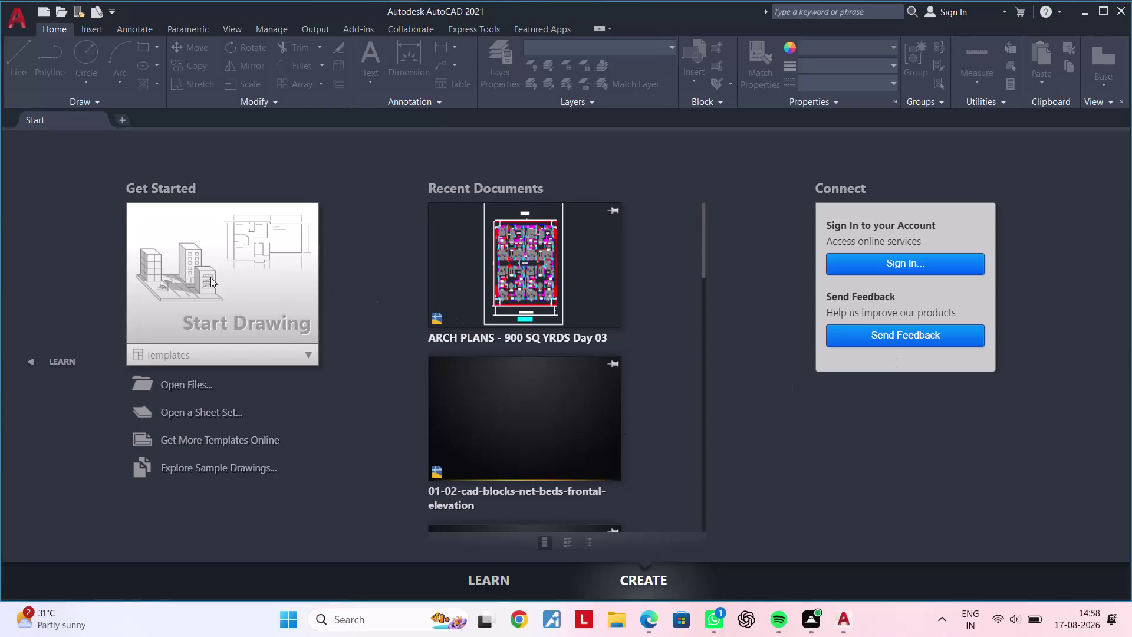
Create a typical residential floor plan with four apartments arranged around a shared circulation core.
Start a new blank drawing and close the Tool Palettes window.
click(223, 277)
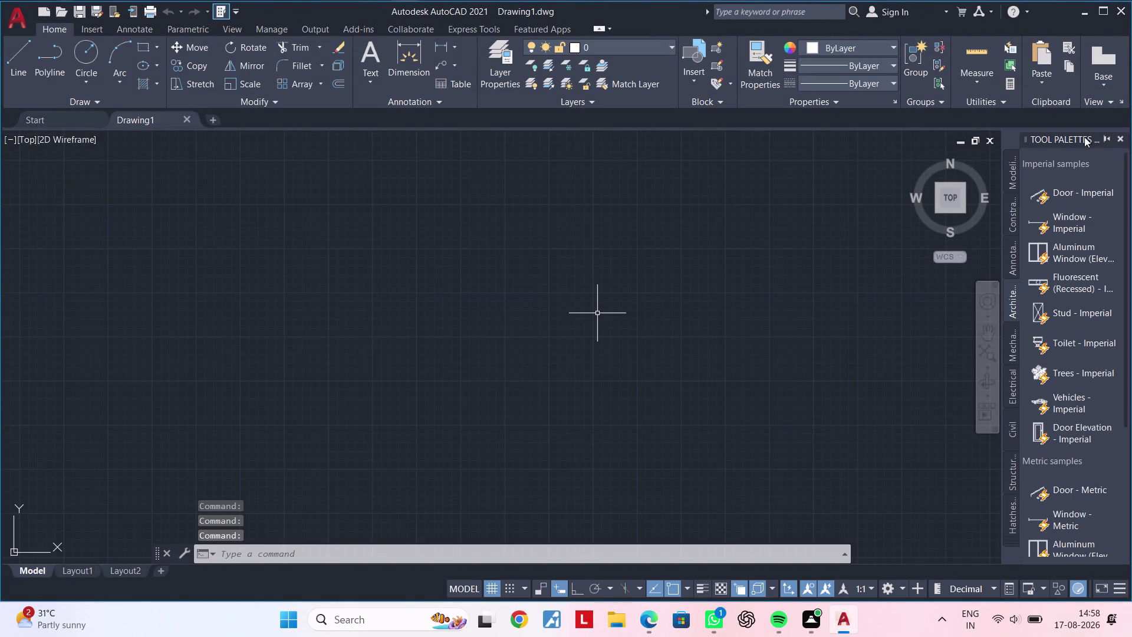
click(1120, 137)
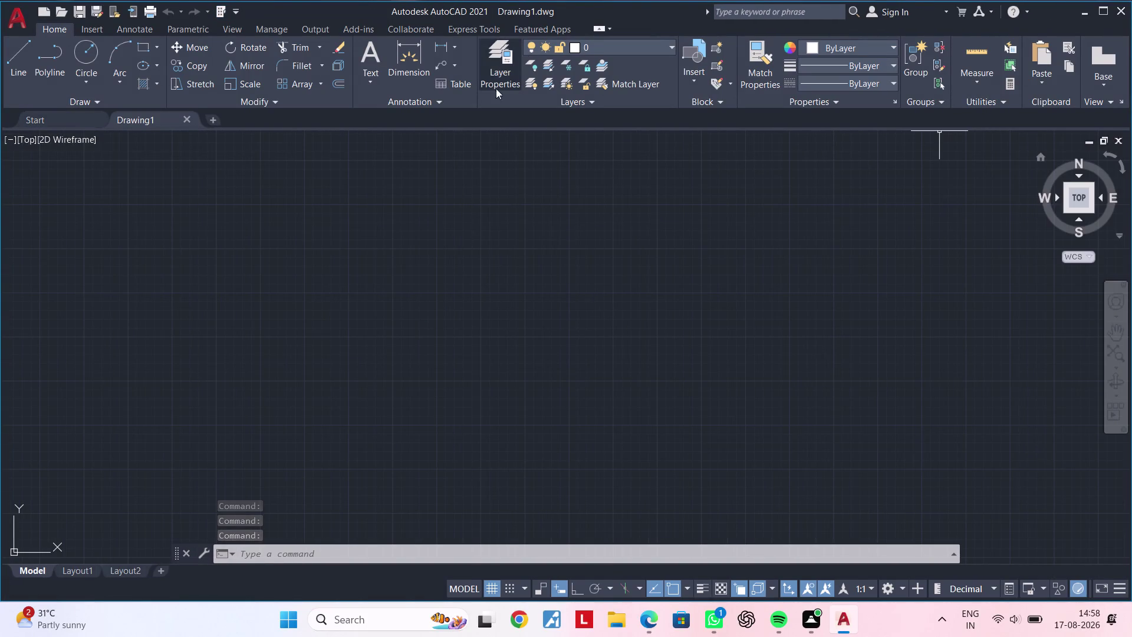
scroll(down, 3)
middle_drag(468, 223, 377, 432)
middle_drag(369, 332, 250, 397)
Clear any pending commands and launch the UN units command.
key(Escape)
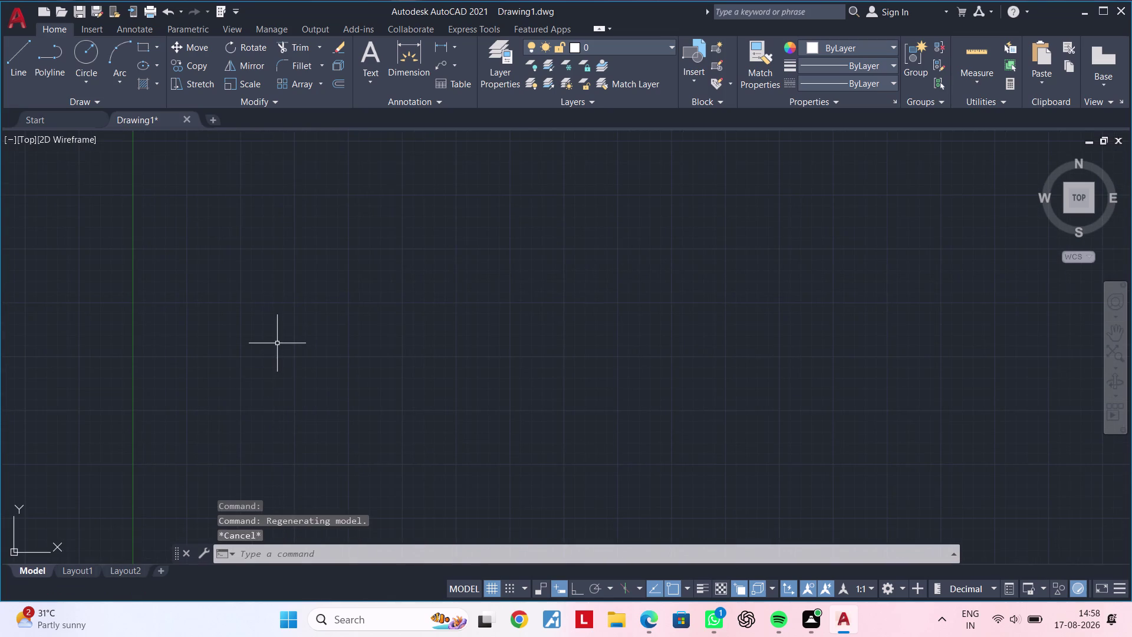
key(Escape)
key(Escape)
key(Escape)
text(UN)
key(space)
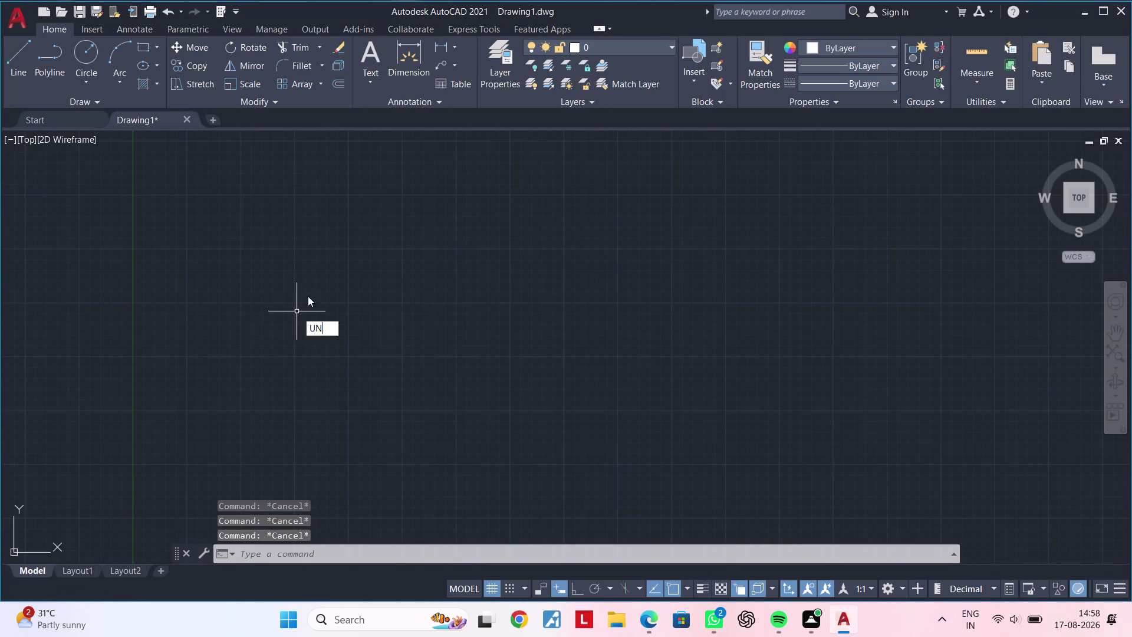
Set length type to Architectural with 0'-0 1/4" precision and confirm.
click(508, 209)
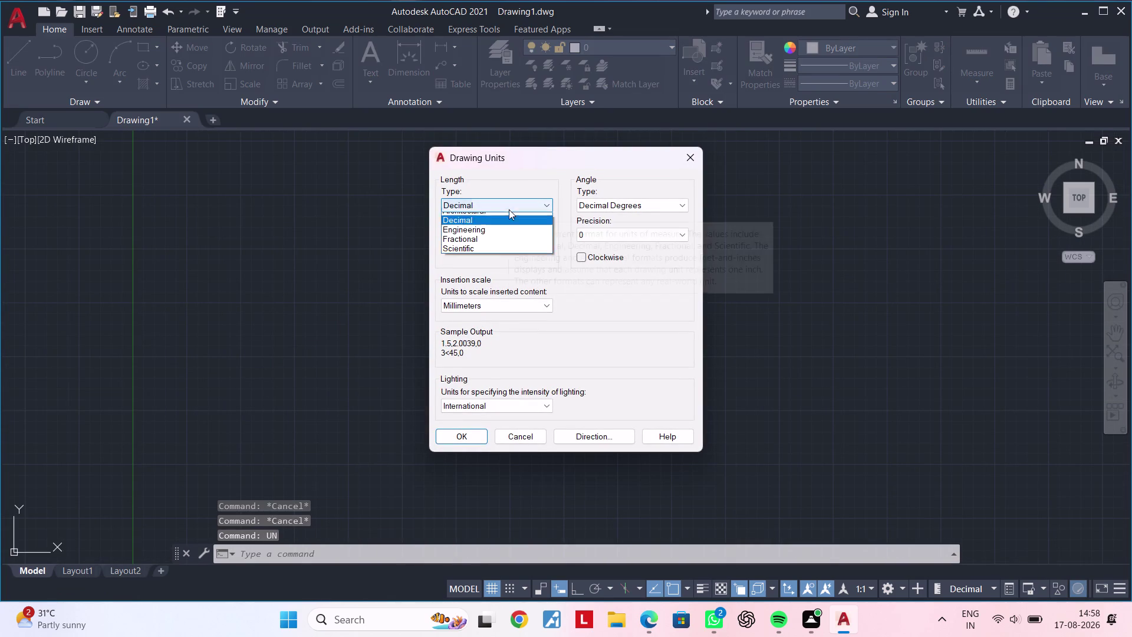
click(508, 221)
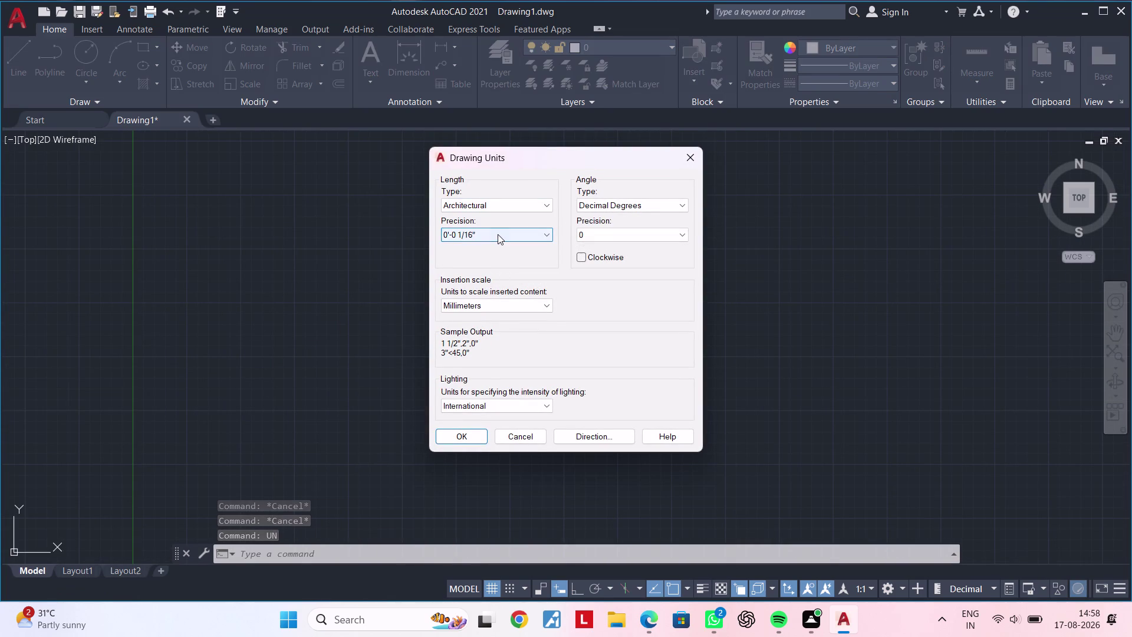
click(498, 235)
click(484, 266)
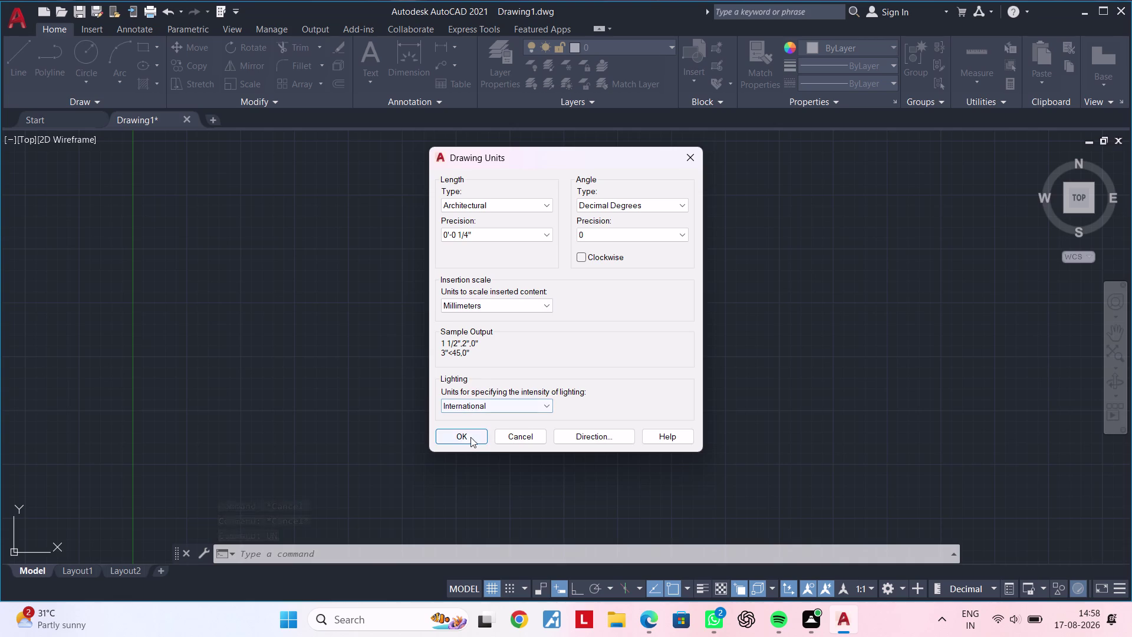
click(471, 437)
click(615, 348)
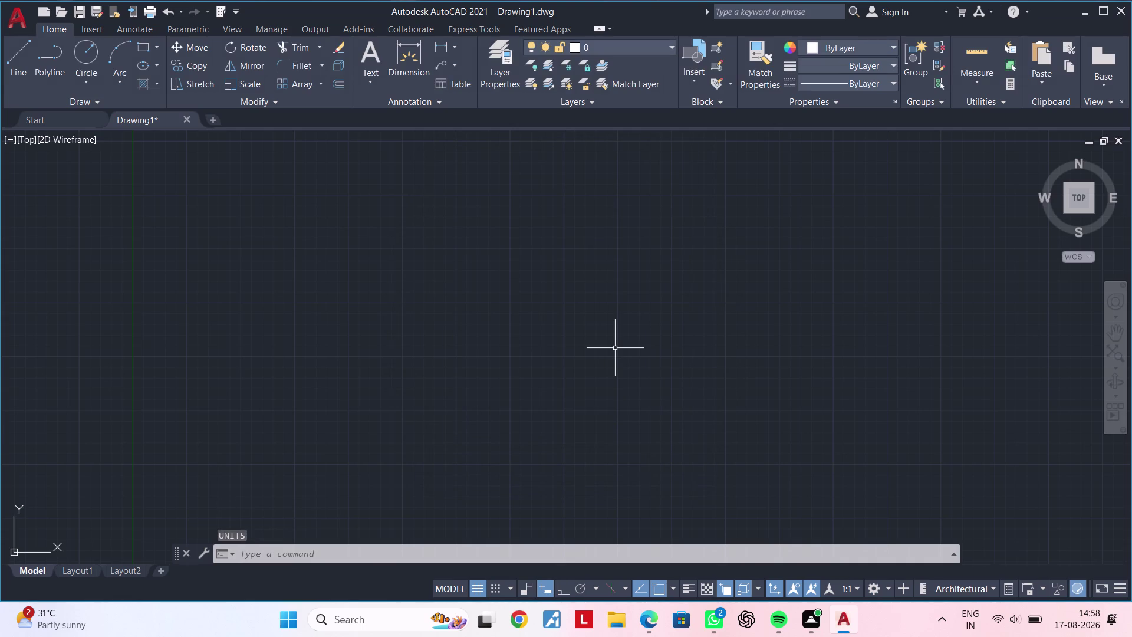
Modify ISO-25 primary units to Architectural with 1/4" precision.
text(D)
key(space)
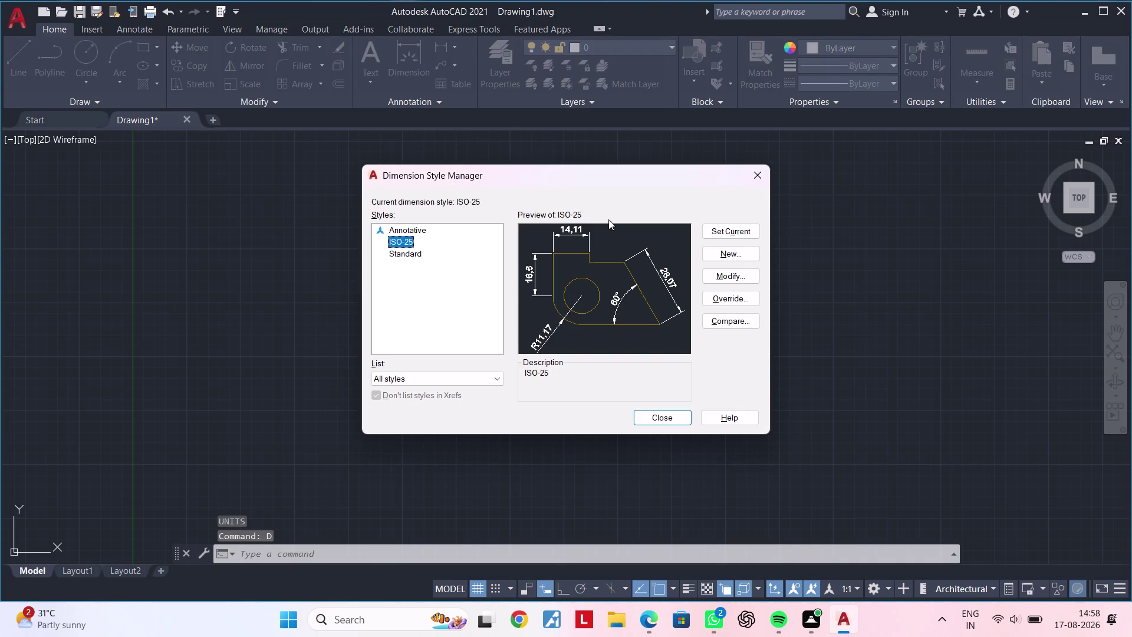
click(727, 273)
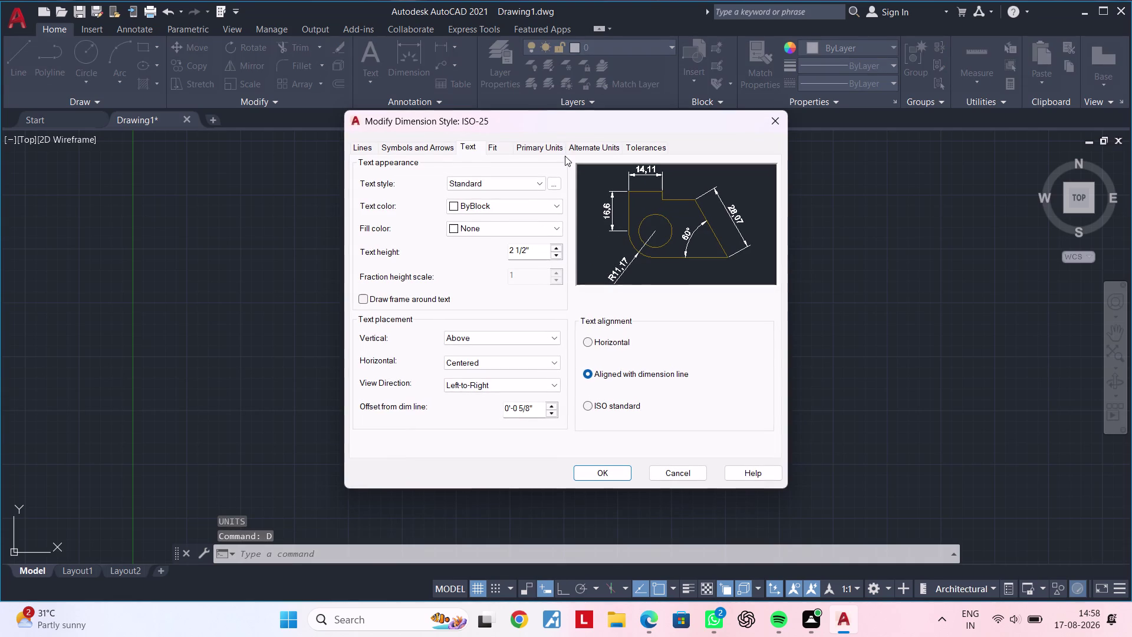
click(532, 142)
click(519, 179)
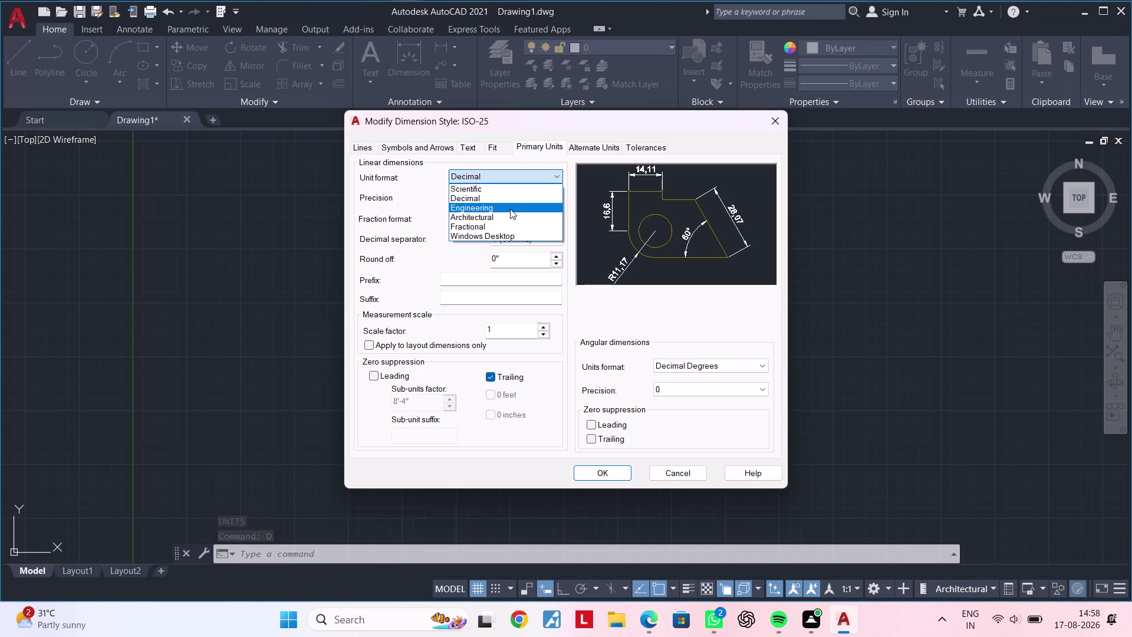
click(511, 213)
click(510, 192)
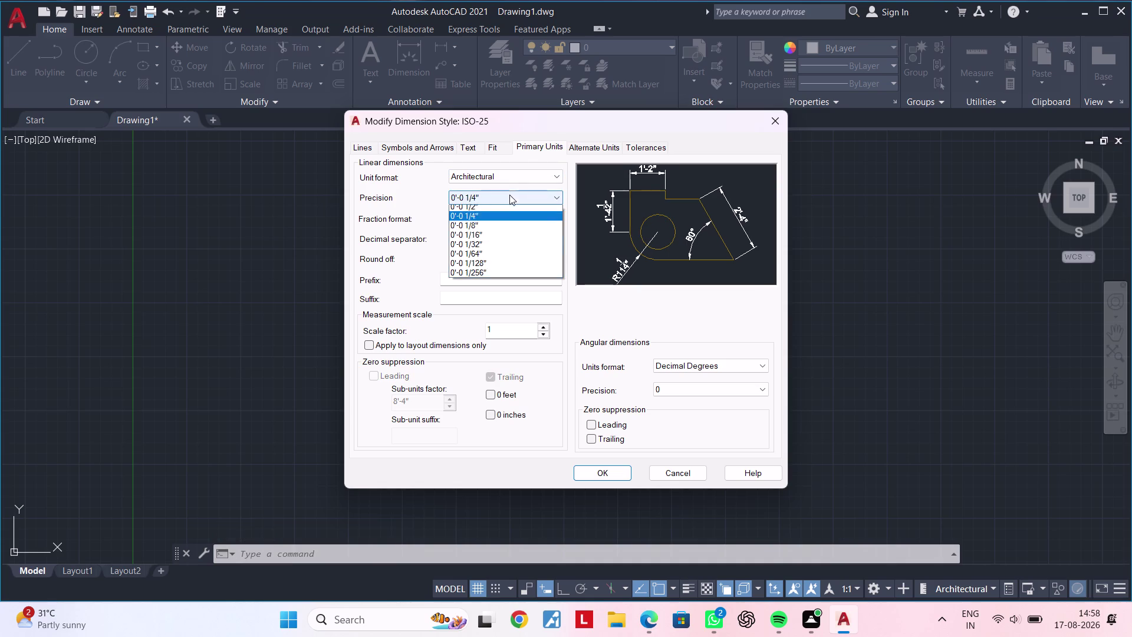
click(498, 233)
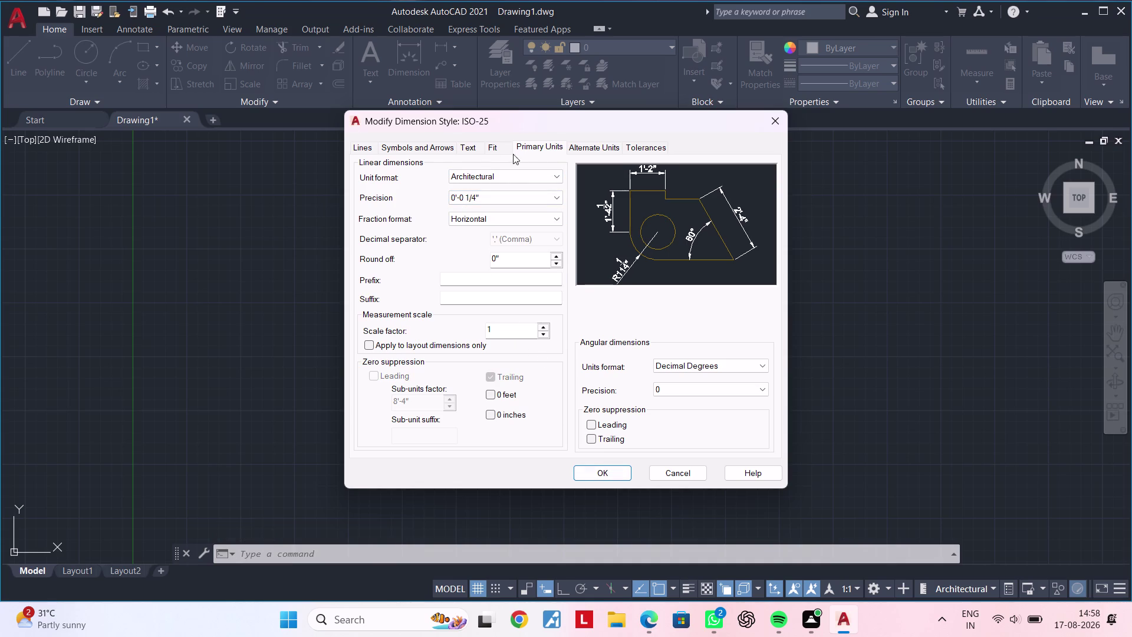
Set ISO-25 text height to 6", make the style current, and close the manager.
click(470, 147)
drag(535, 251, 487, 243)
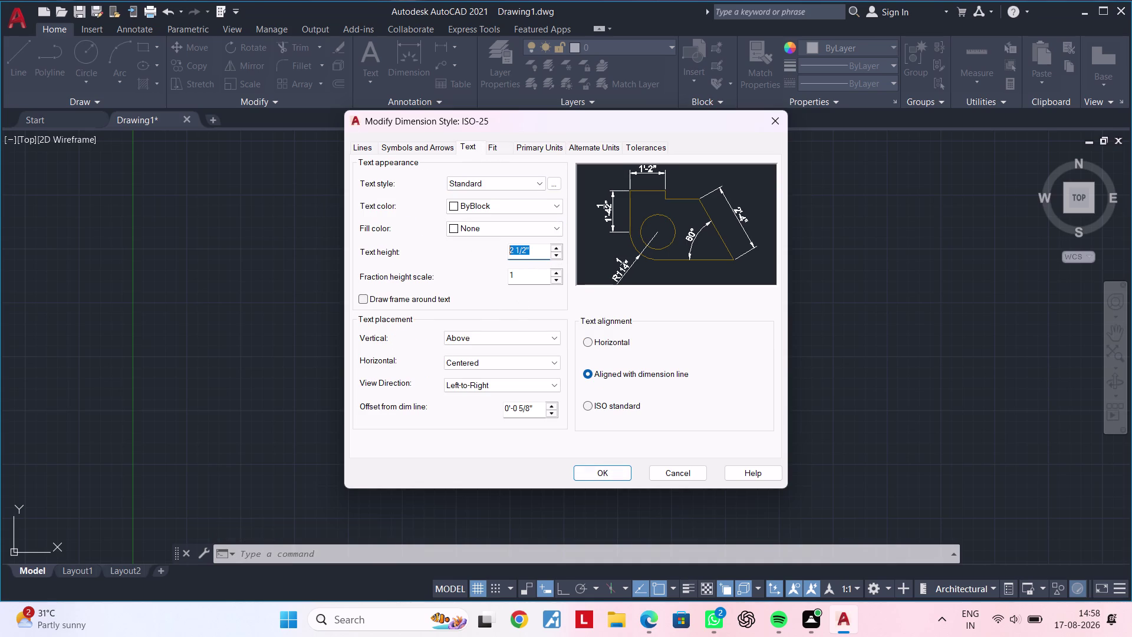
drag(486, 243, 383, 243)
key(BackSpace)
text(6")
key(Return)
click(620, 472)
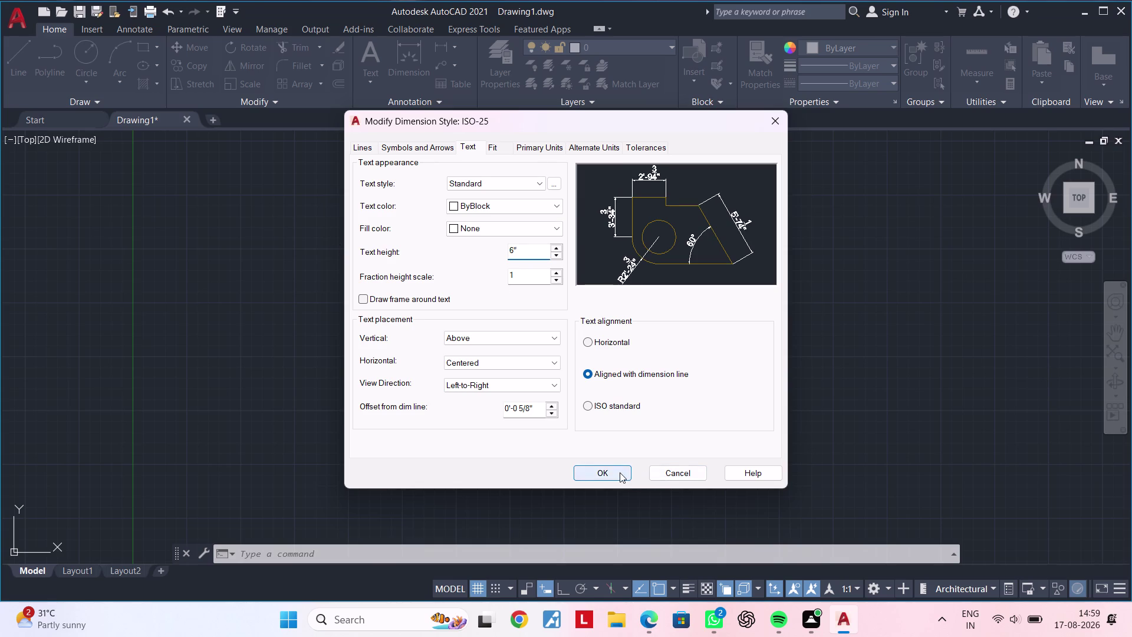
triple_click(728, 235)
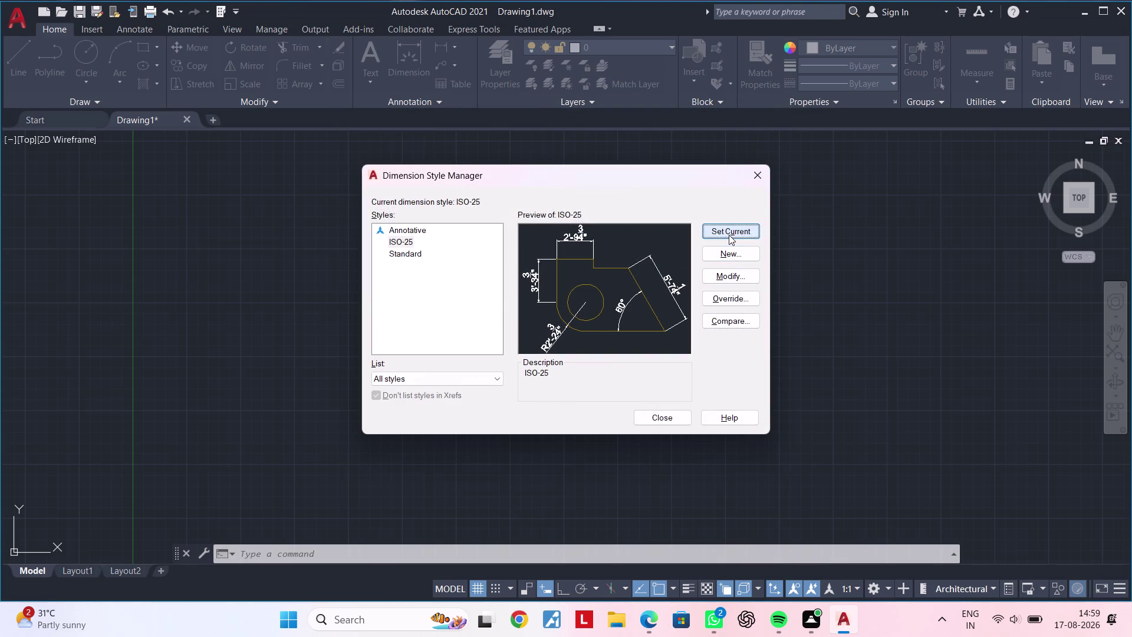
click(668, 421)
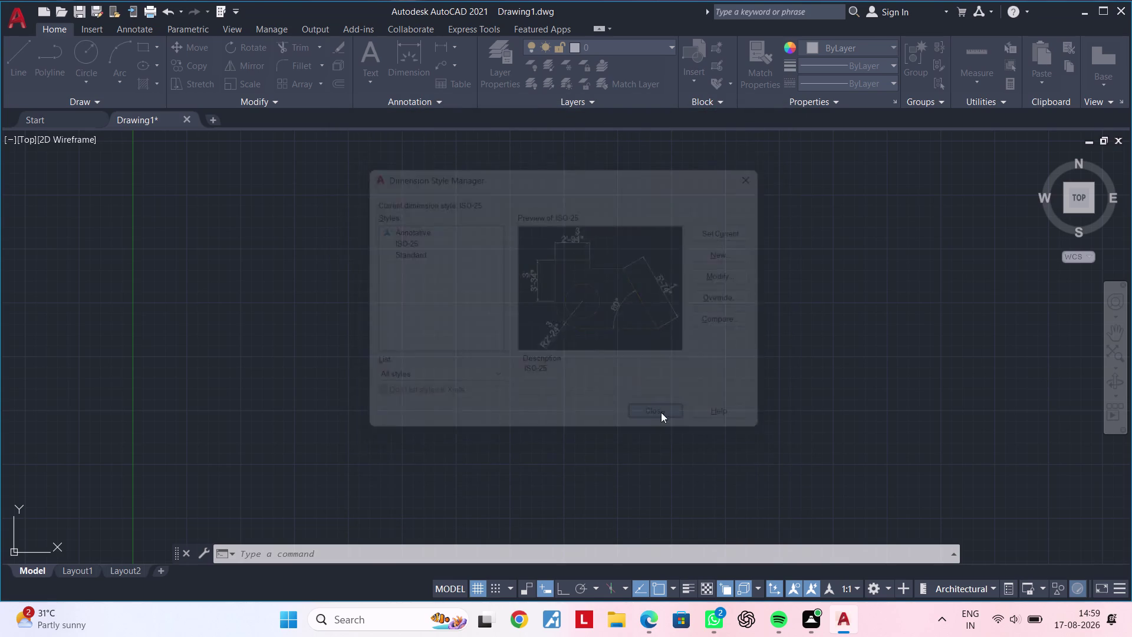
Start a rectangle with REC, pick its first corner, and choose Dimensions.
scroll(down, 3)
middle_drag(460, 311, 345, 425)
scroll(down, 3)
middle_drag(405, 316, 265, 398)
key(Escape)
key(Escape)
key(r)
key(e)
key(c)
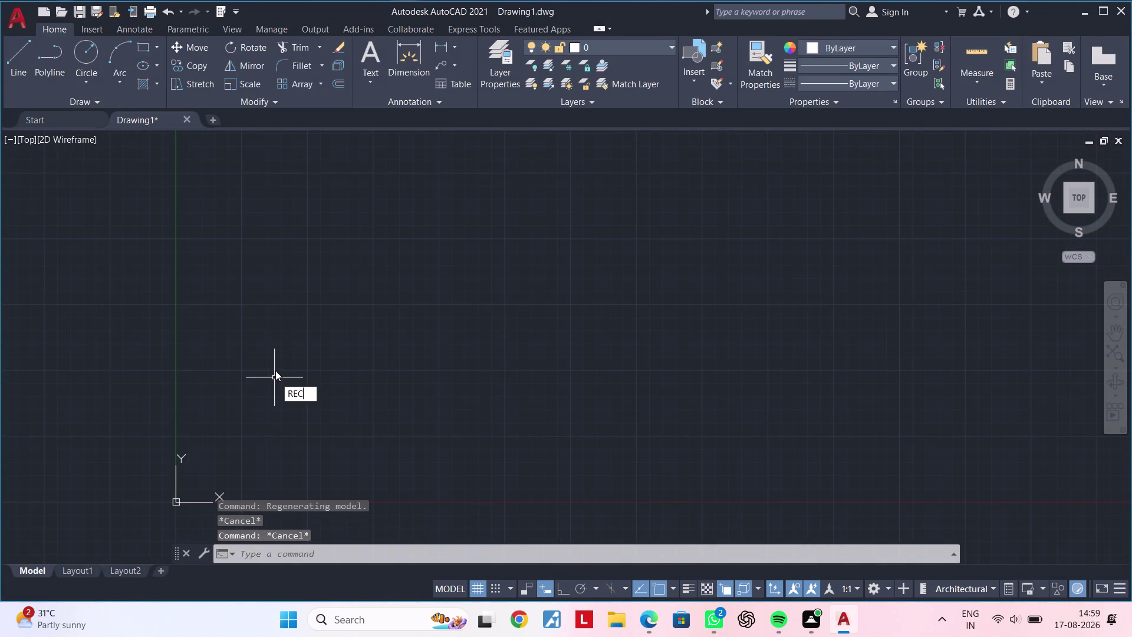
key(space)
click(386, 186)
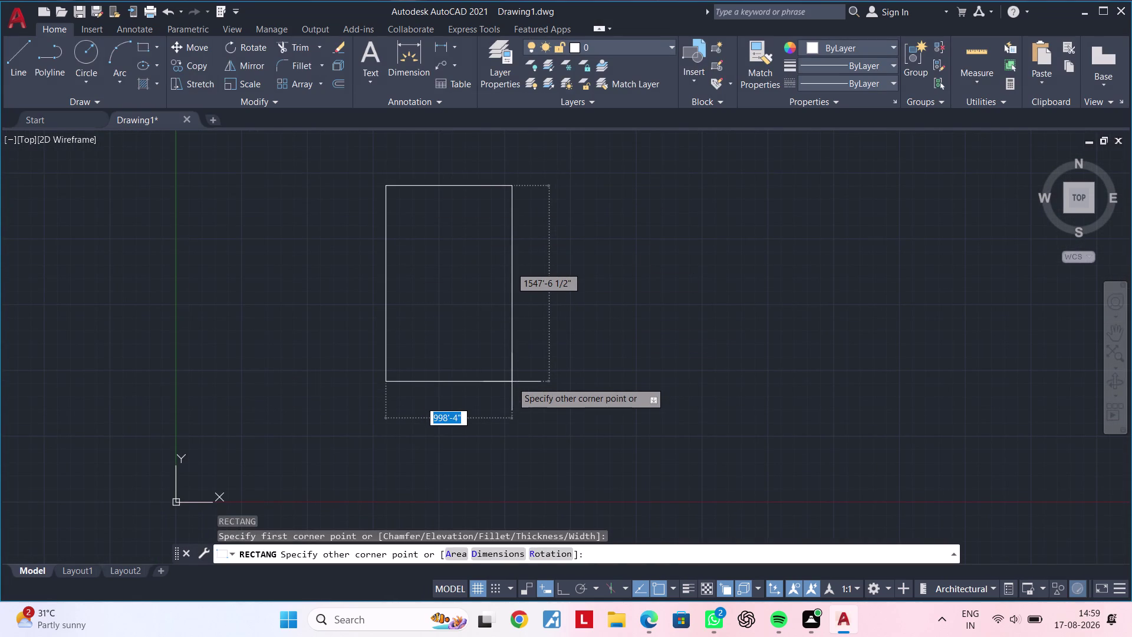
key(d)
key(space)
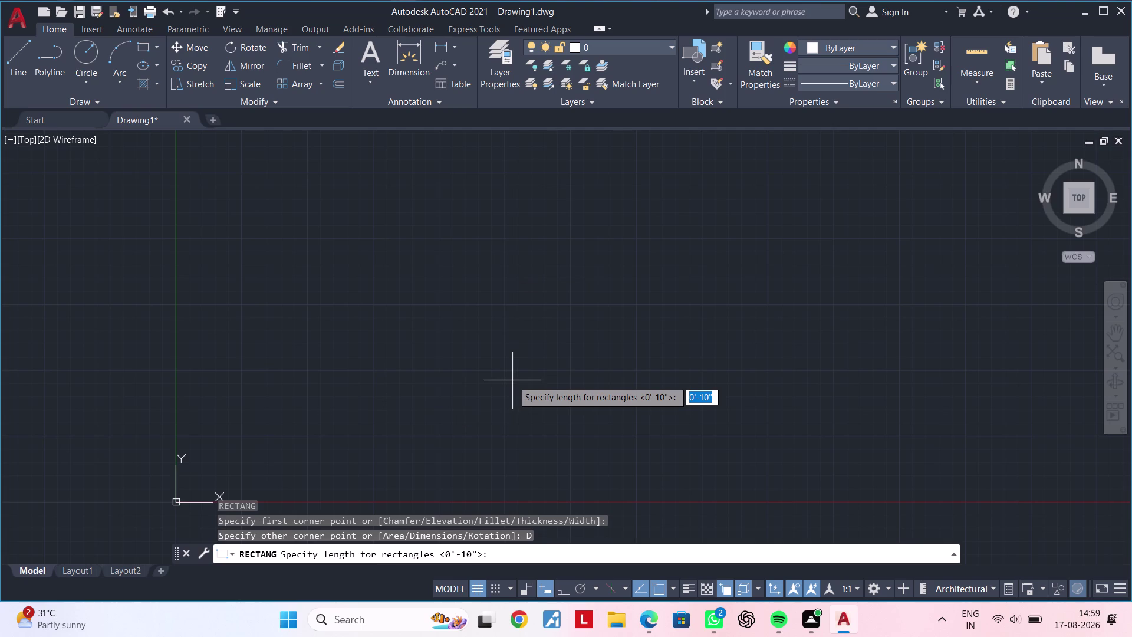
Enter length 98'-10 1/2" and width 88'-5", then place the opposite corner.
text(9+)
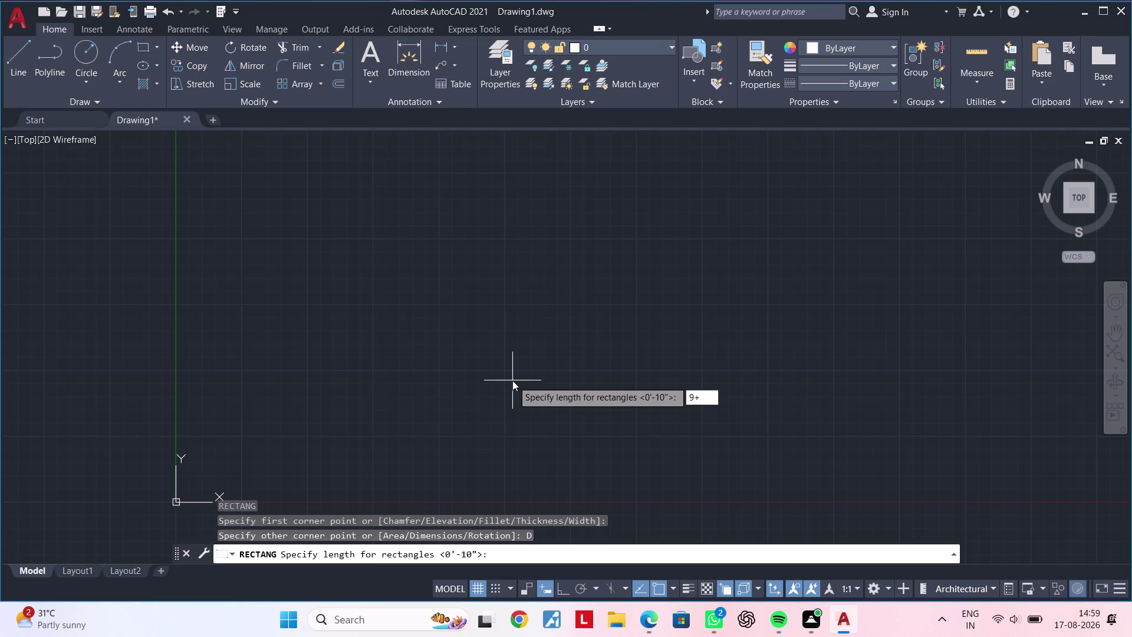
key(BackSpace)
text(8)
text(')
key(4)
key(BackSpace)
text(10)
text(.5)
key(shift+quotedbl)
key(Return)
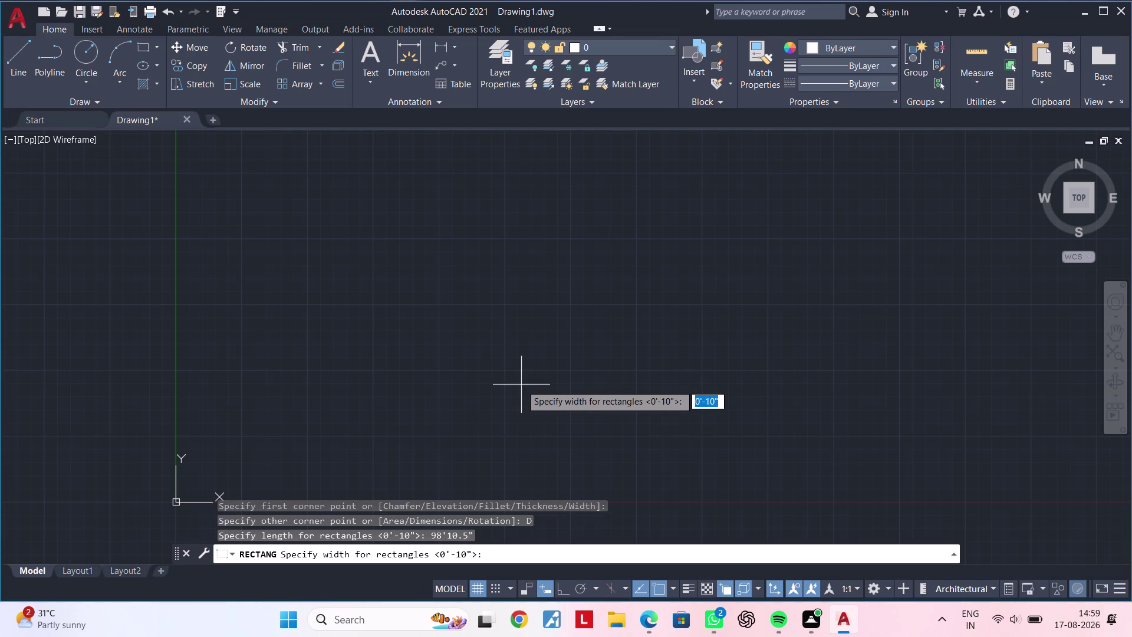
text(8)
text(8')
text(5)
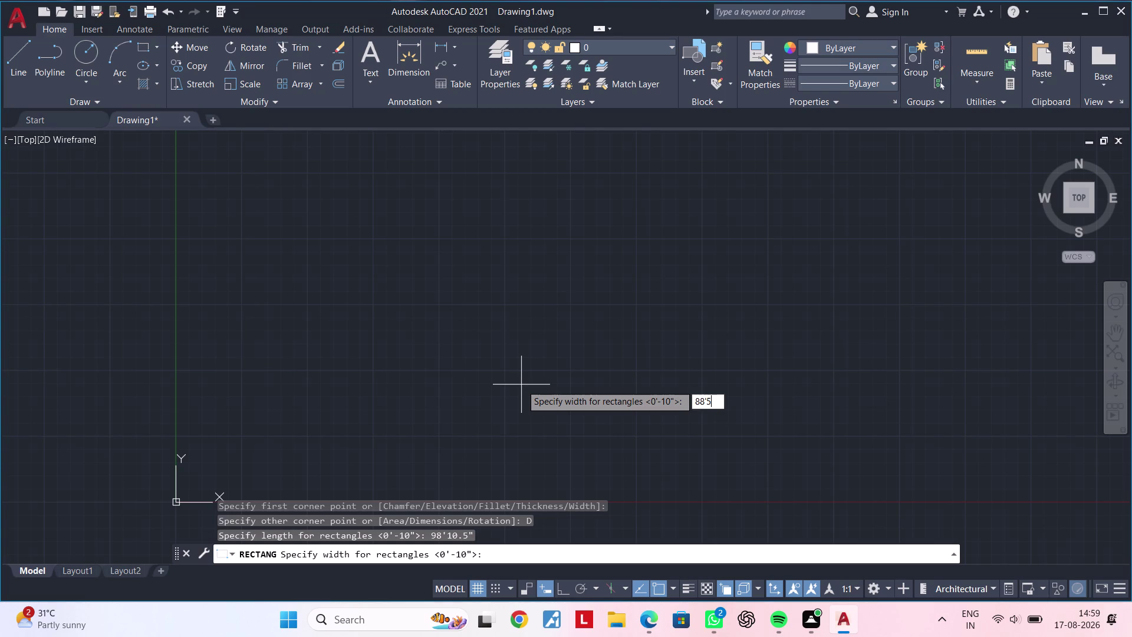
text(")
key(Return)
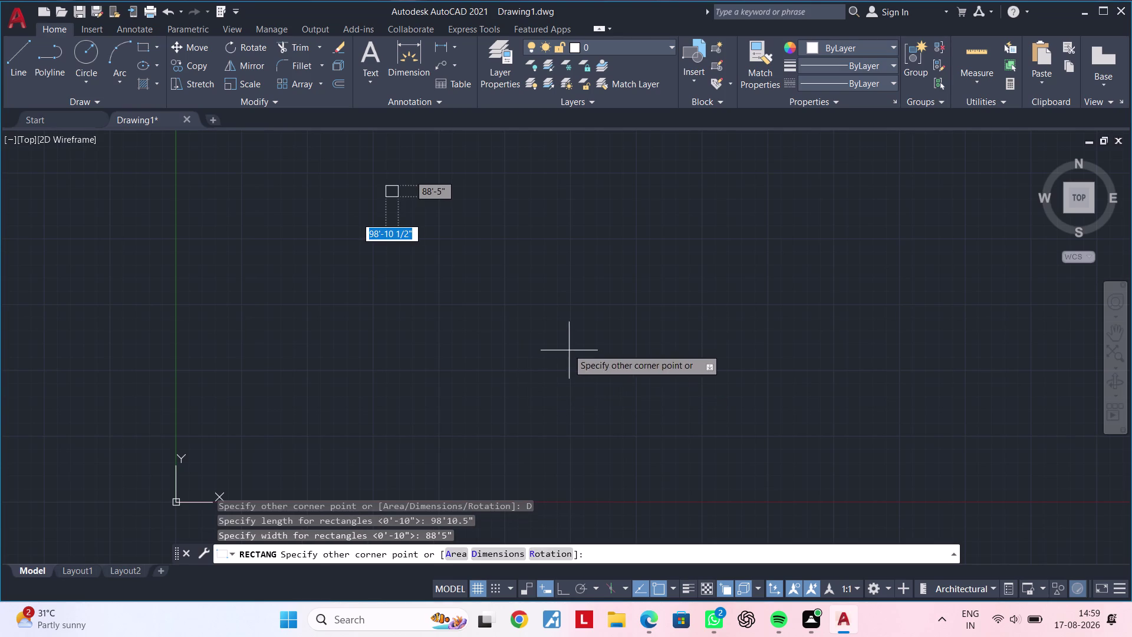
click(564, 347)
Zoom and pan to fit the new rectangle on screen, clearing leftover commands.
scroll(up, 3)
middle_drag(402, 201, 444, 420)
scroll(up, 3)
middle_drag(406, 299, 419, 456)
scroll(up, 3)
scroll(up, 3)
scroll(up, 3)
scroll(down, 3)
middle_drag(397, 326, 425, 445)
scroll(up, 3)
scroll(up, 3)
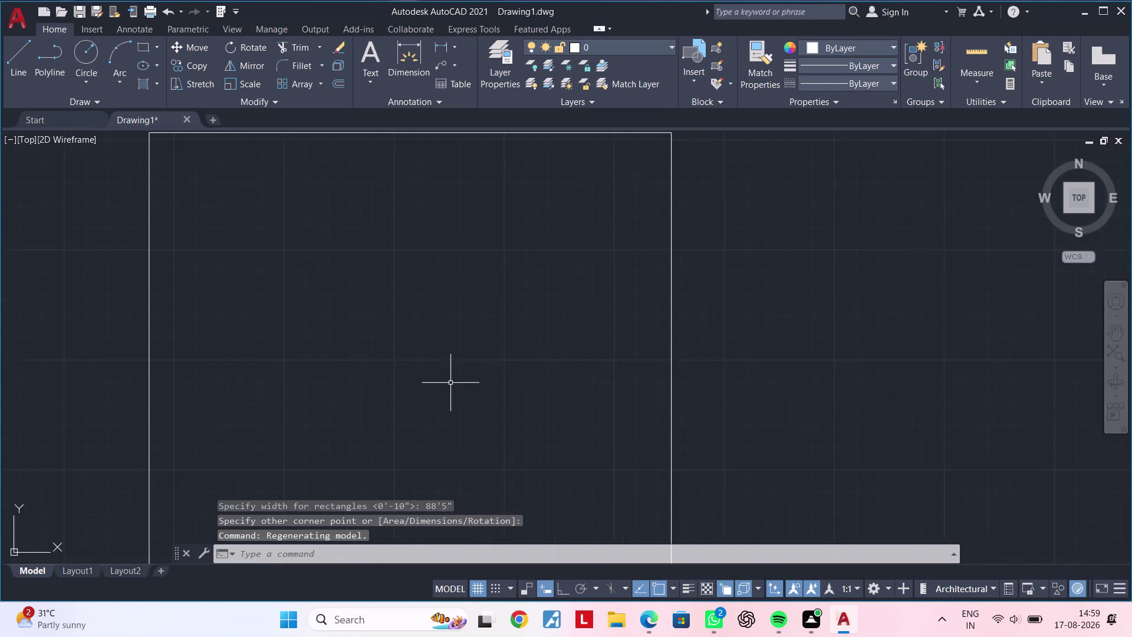
middle_drag(436, 375, 507, 360)
scroll(down, 3)
middle_drag(489, 308, 503, 382)
scroll(up, 3)
middle_drag(461, 314, 419, 242)
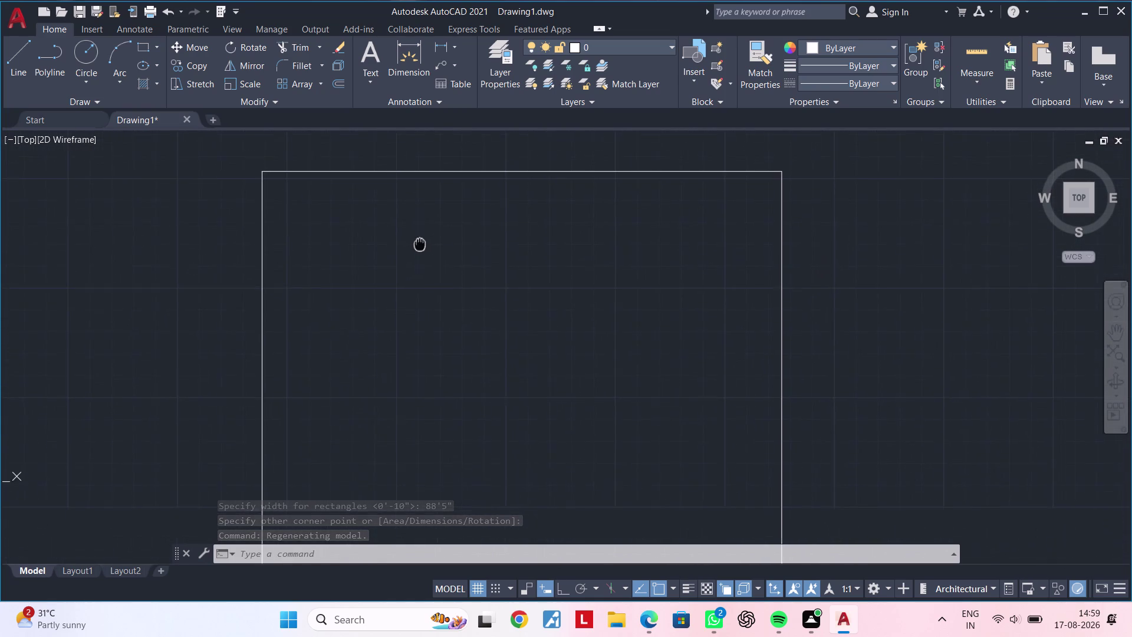
scroll(down, 3)
middle_drag(423, 271, 374, 283)
key(Escape)
key(Escape)
key(Escape)
key(Escape)
key(Escape)
key(Escape)
key(Escape)
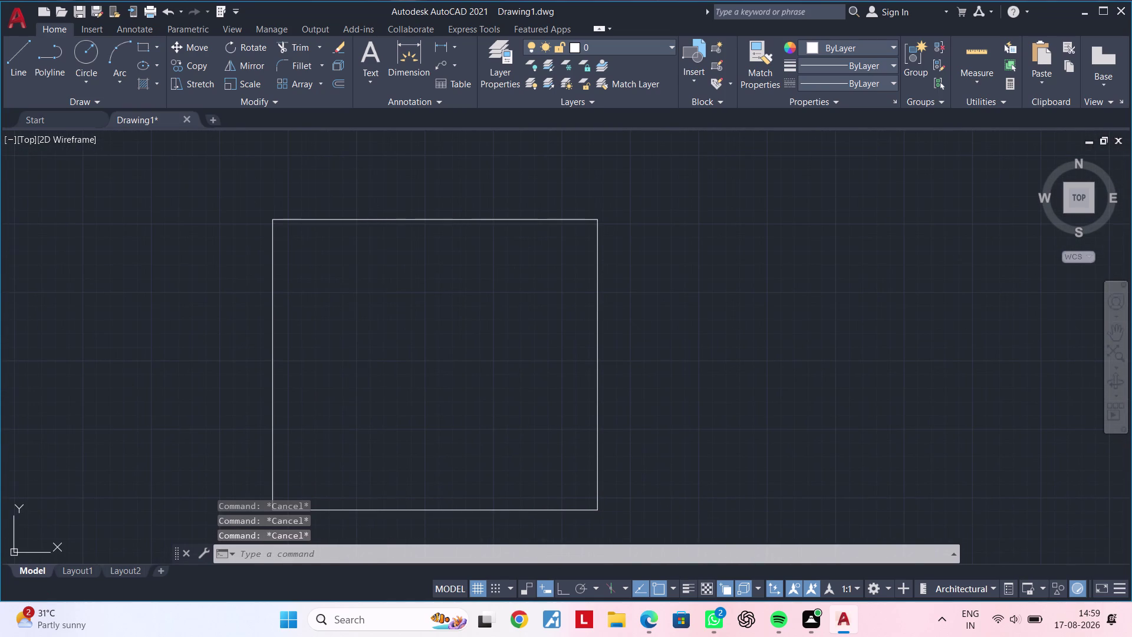
key(Escape)
key(Escape)
key(Escape)
key(Escape)
key(Escape)
key(Escape)
key(Escape)
key(Escape)
key(Escape)
key(Escape)
key(Escape)
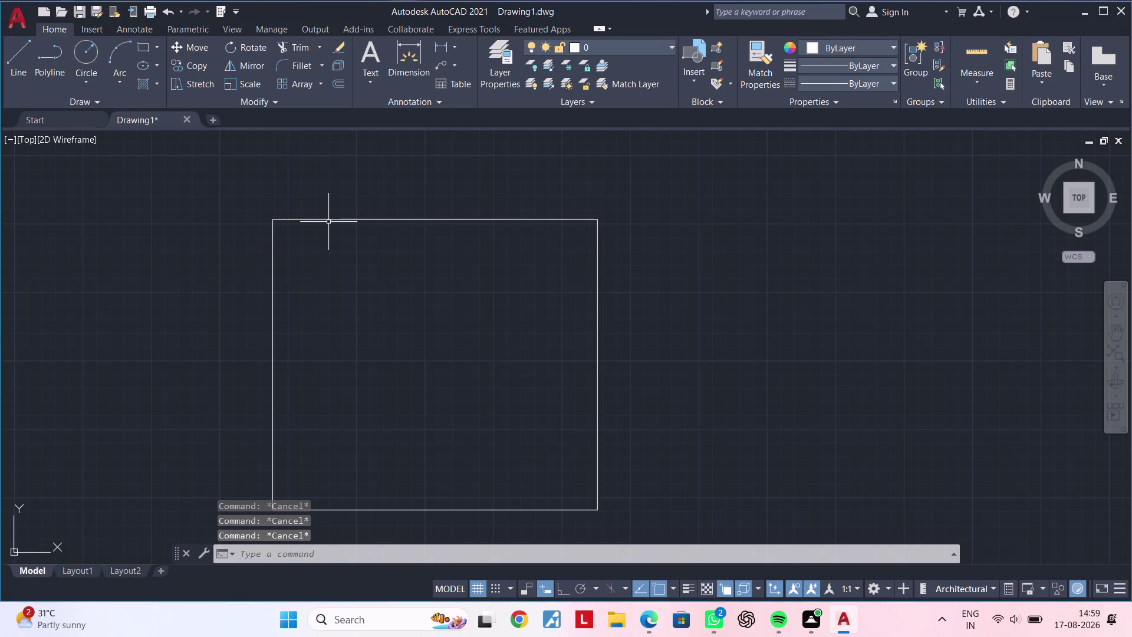
Explode the boundary rectangle into separate lines.
click(326, 220)
text(X)
key(space)
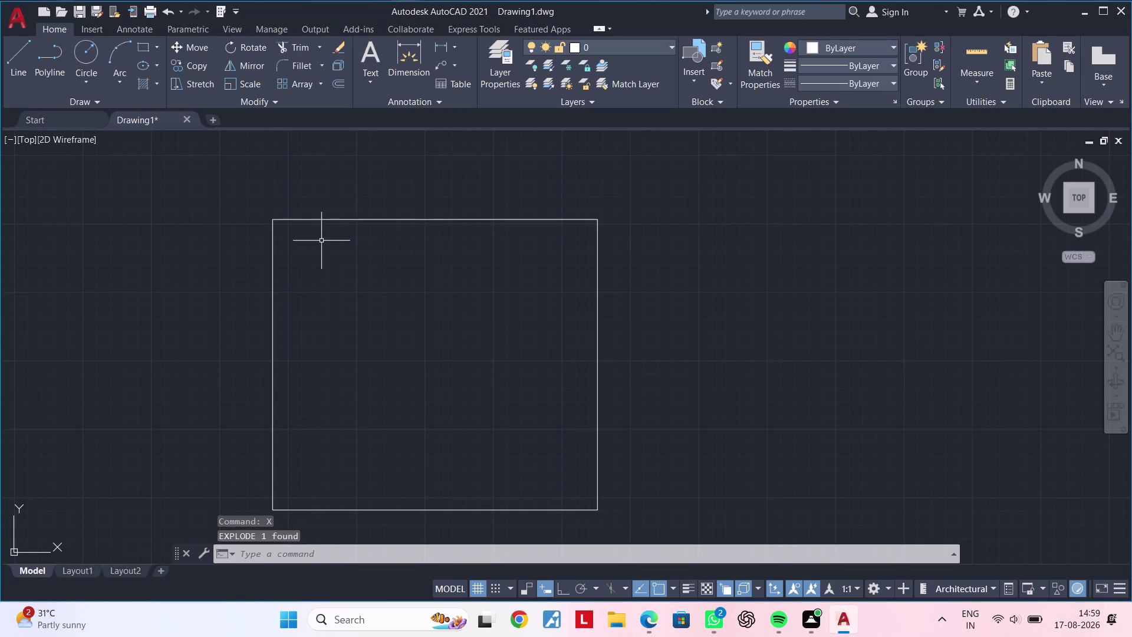
key(Escape)
key(Escape)
scroll(up, 3)
middle_drag(278, 255, 301, 303)
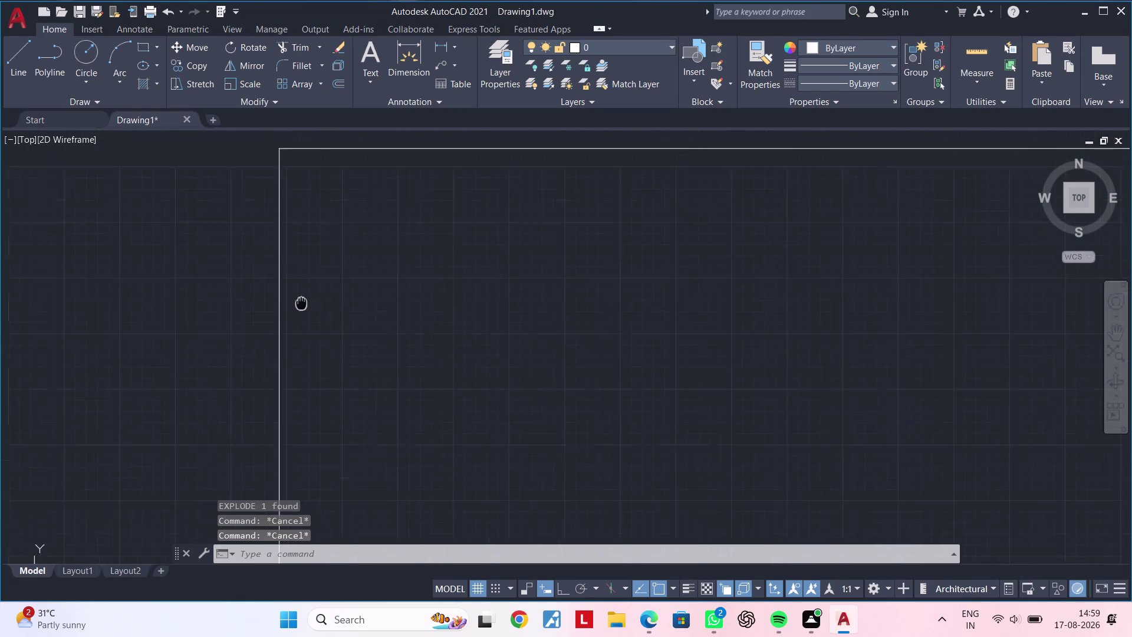
middle_drag(301, 303, 300, 348)
scroll(down, 3)
Clear pending commands and start the Offset command with OF.
key(Escape)
middle_click(306, 303)
key(Escape)
key(Escape)
key(Escape)
key(Escape)
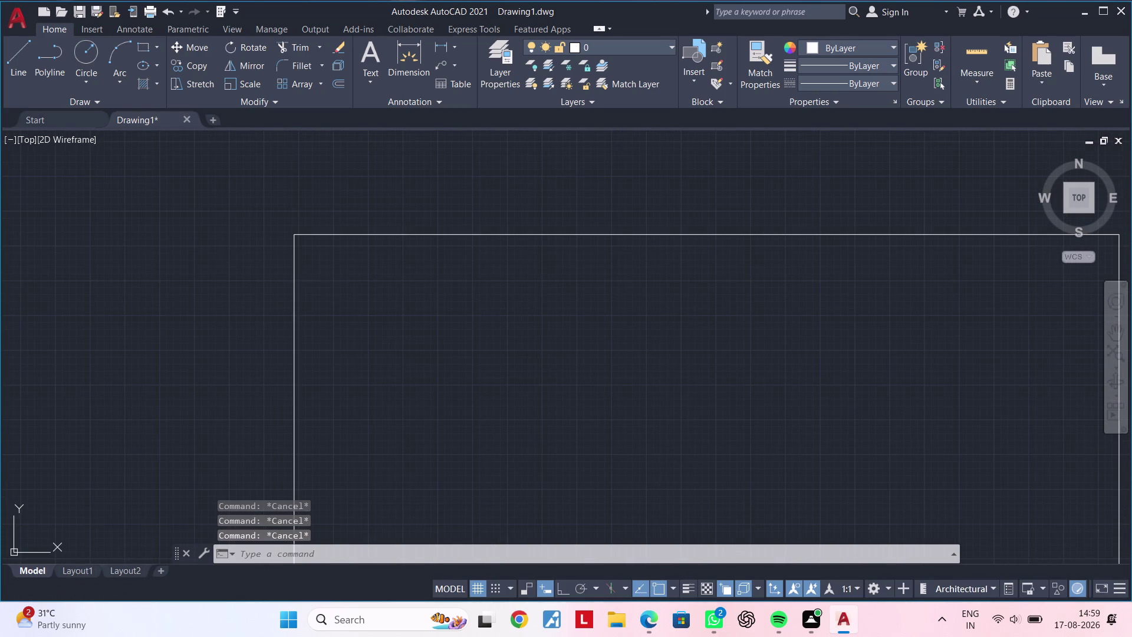
text(OF)
key(space)
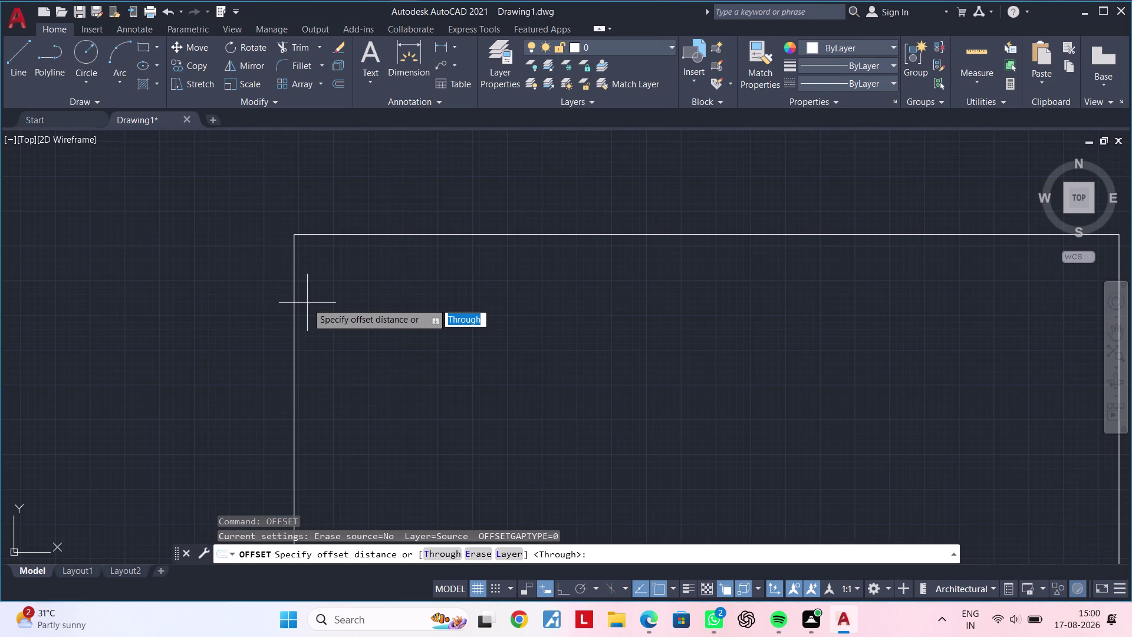
Offset the left and top edge lines 5' inward.
text(5)
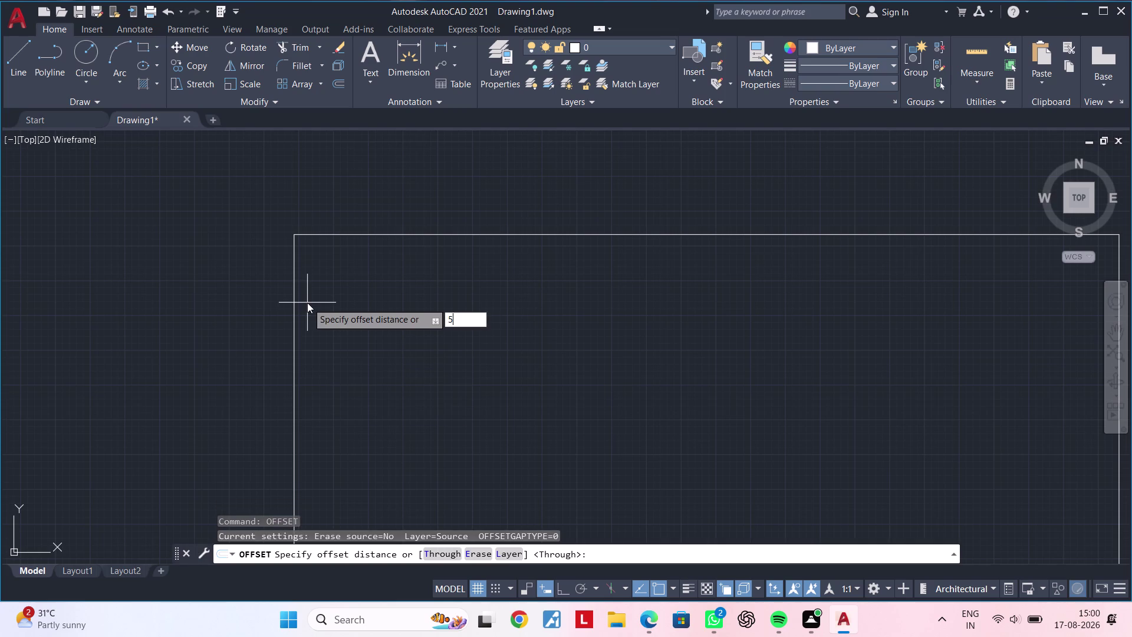
text(')
key(Return)
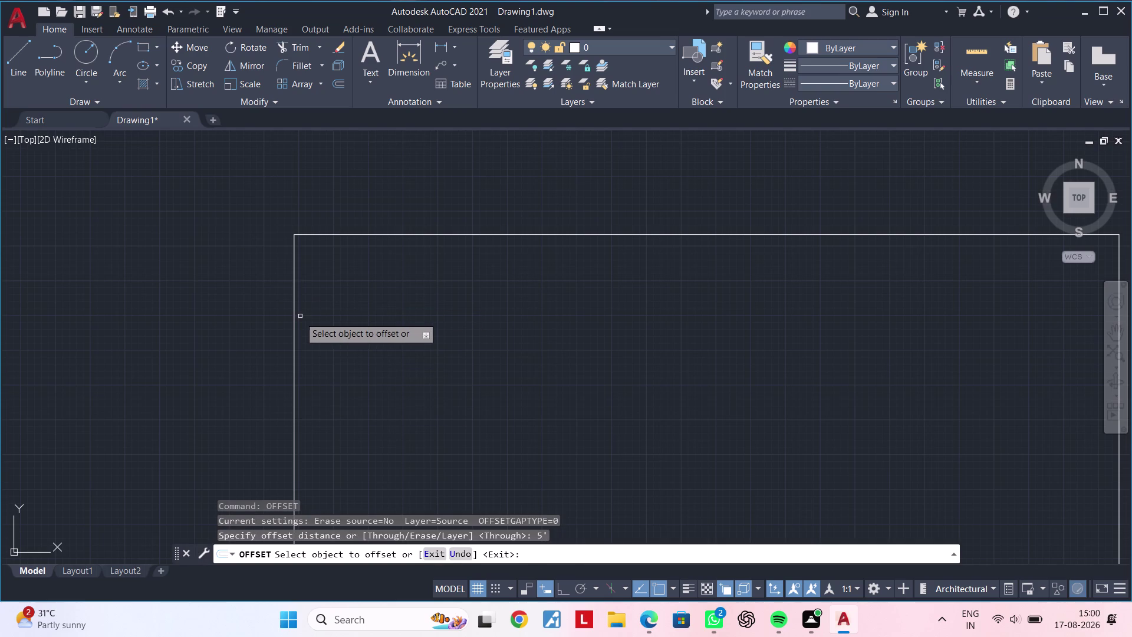
click(294, 320)
click(361, 320)
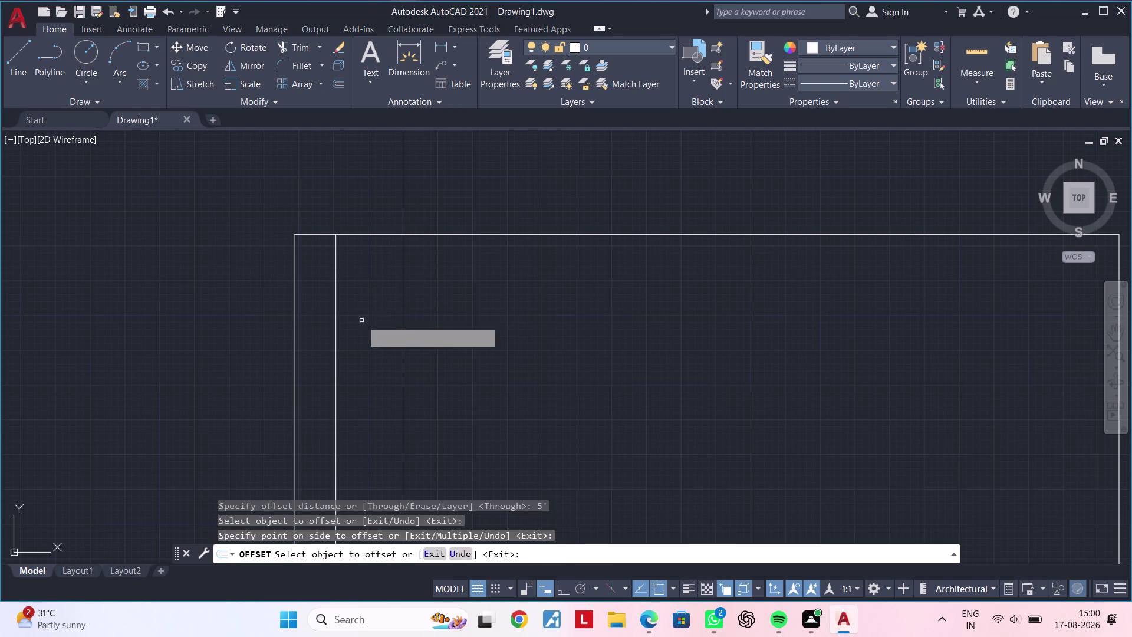
click(406, 233)
click(394, 317)
key(Escape)
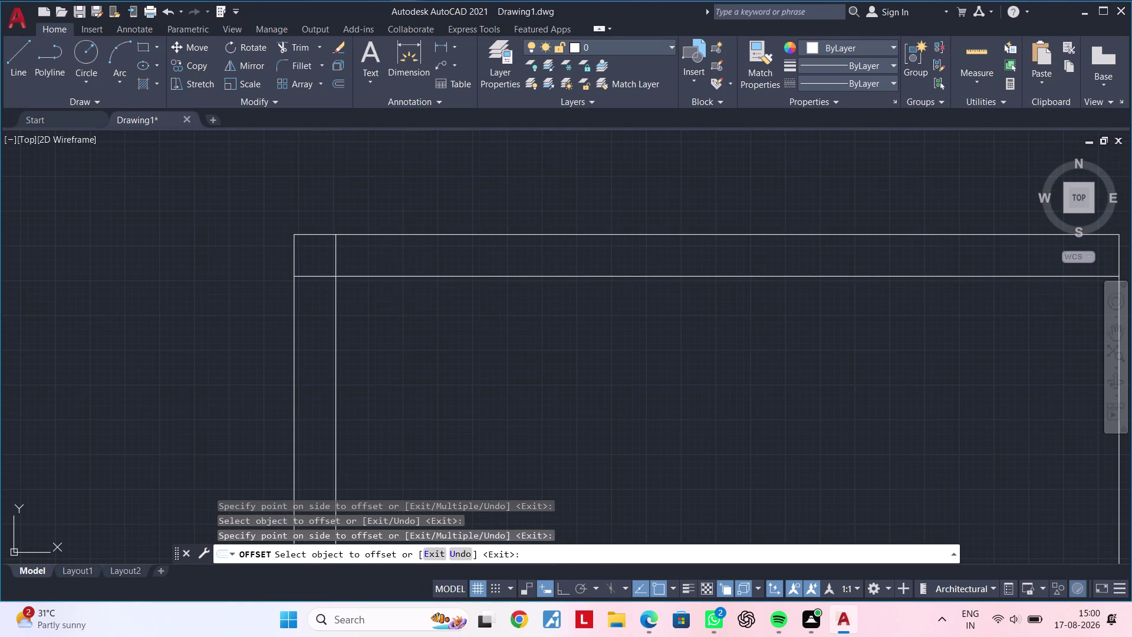
key(Escape)
key(Escape)
Trim the overhanging line ends at the inner corner, then restart Offset.
text(TR)
key(space)
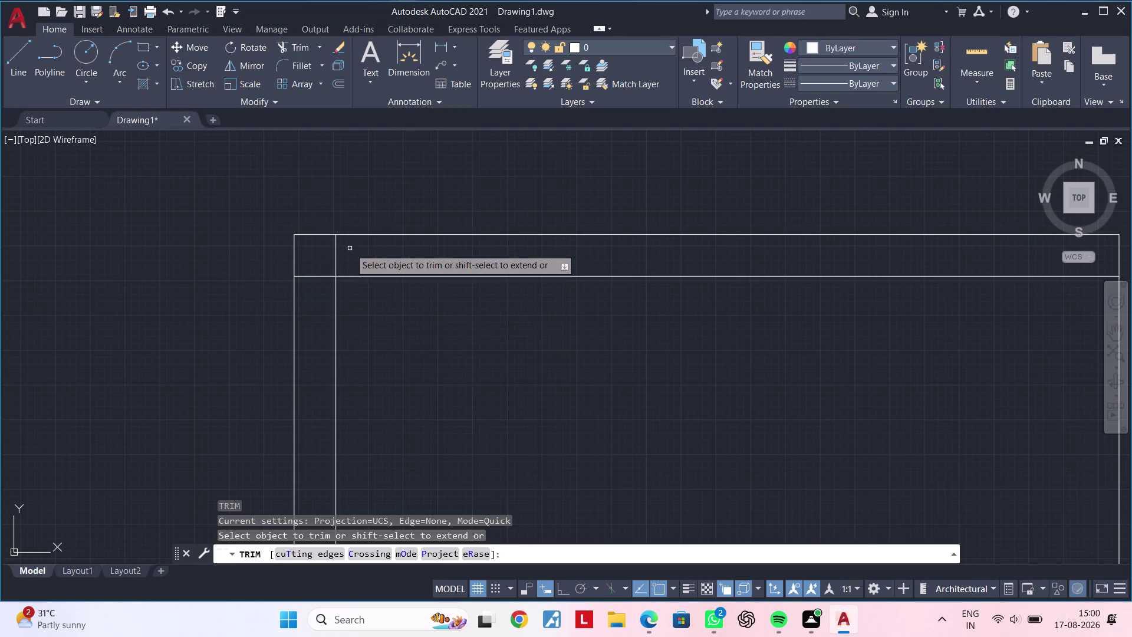
drag(350, 248, 314, 287)
key(Escape)
key(Escape)
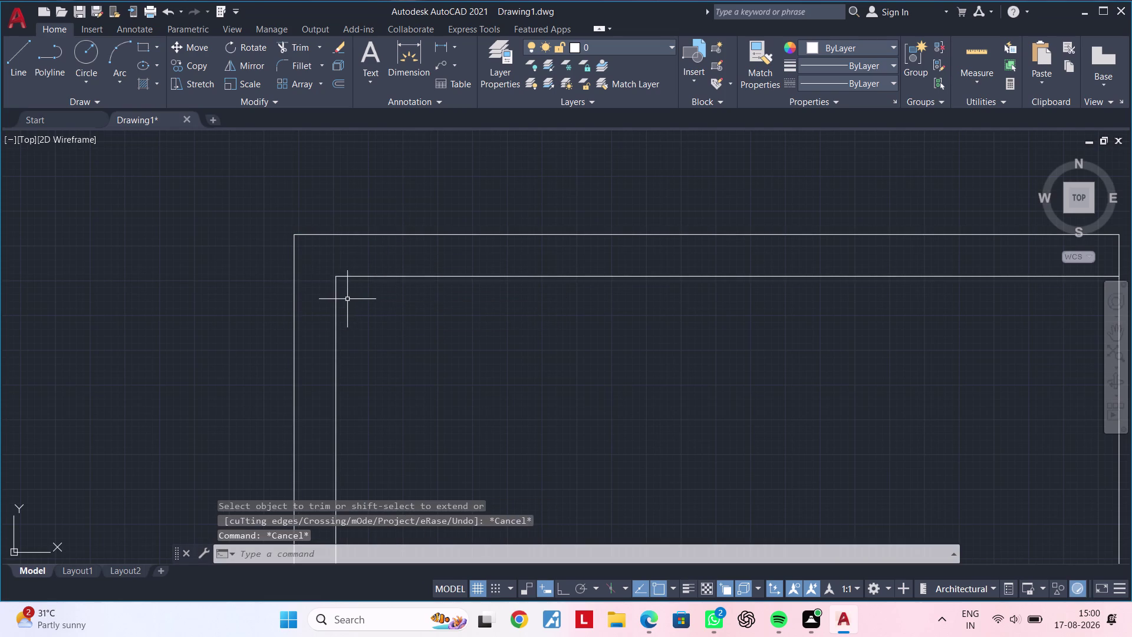
middle_drag(346, 296, 334, 277)
key(Escape)
key(Escape)
key(Escape)
key(Escape)
text(OF)
key(space)
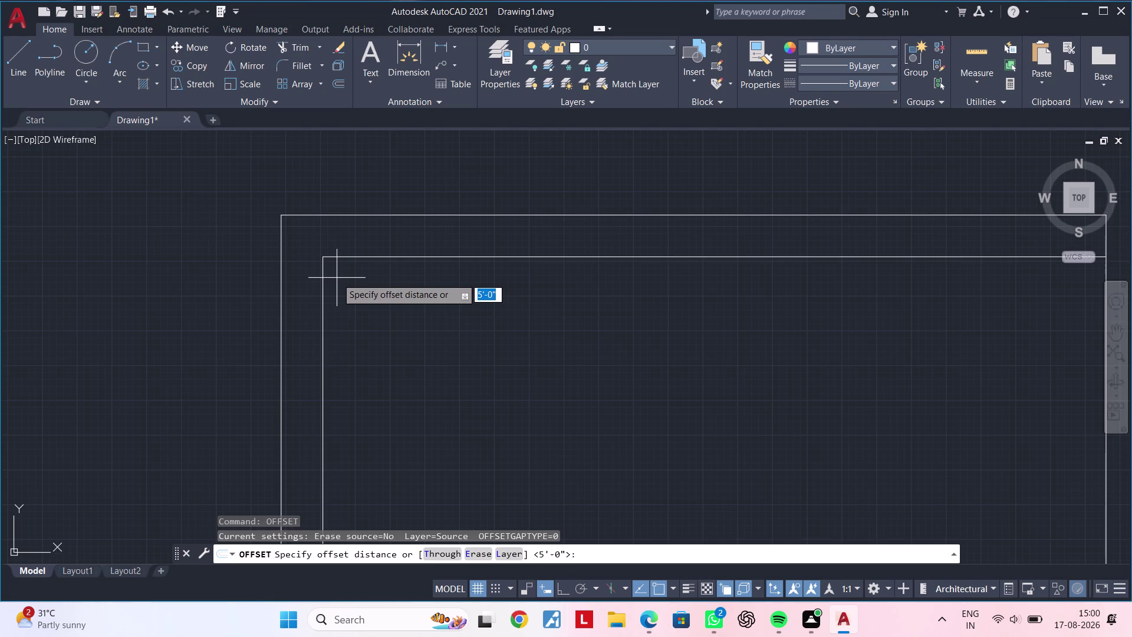
Offset the inner left wall line 9" to create its second line.
text(9")
key(Return)
click(323, 329)
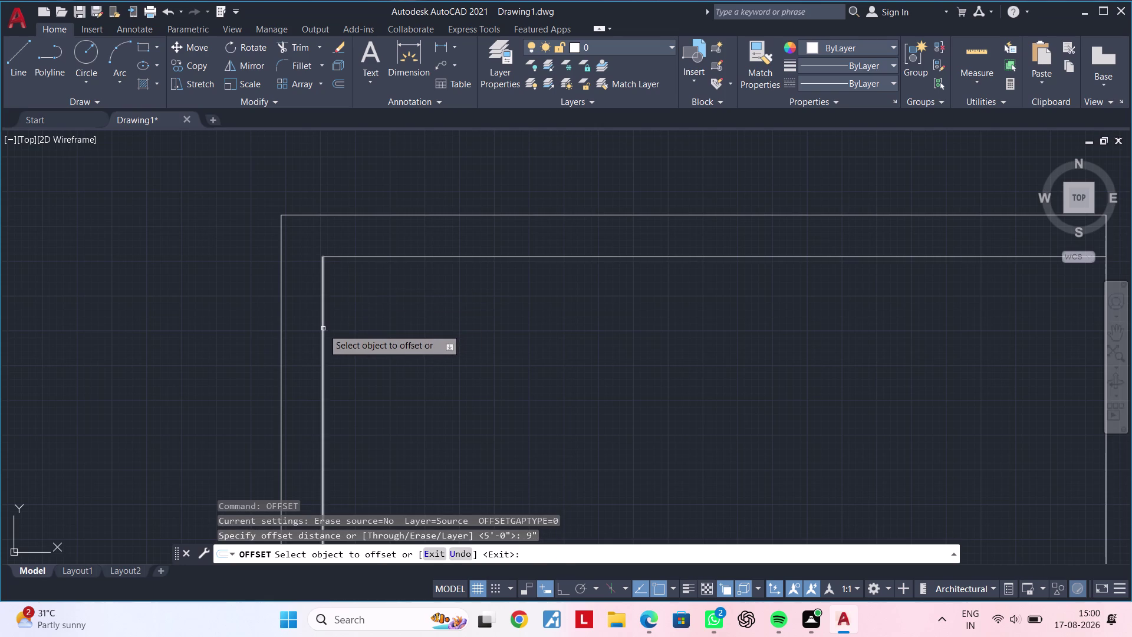
click(410, 328)
scroll(up, 3)
scroll(down, 3)
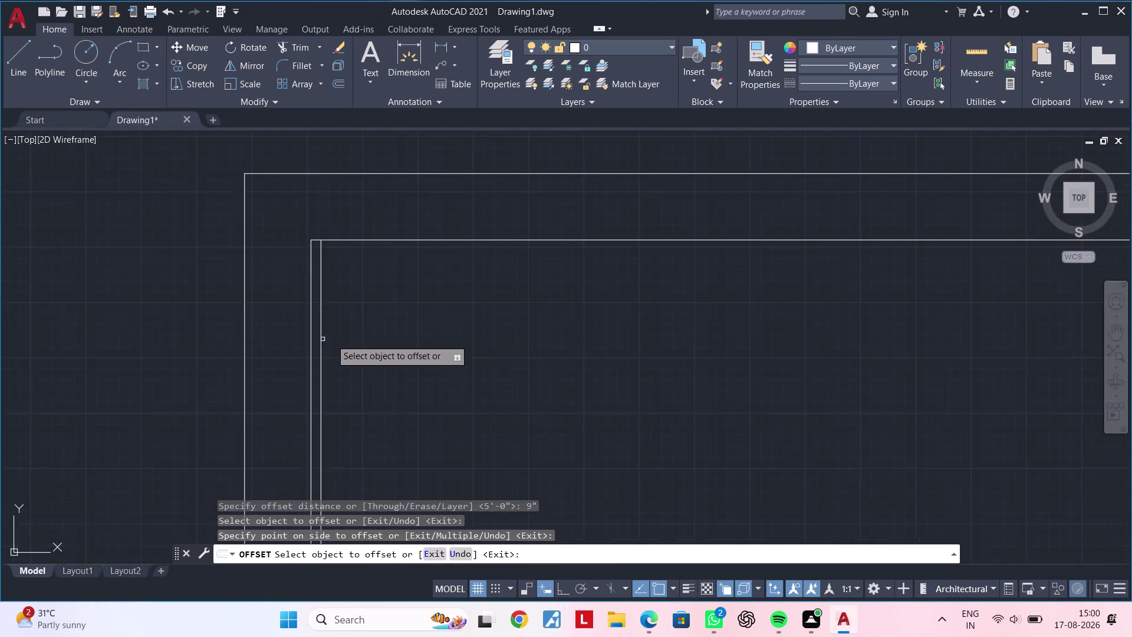
scroll(down, 3)
middle_drag(355, 317, 292, 226)
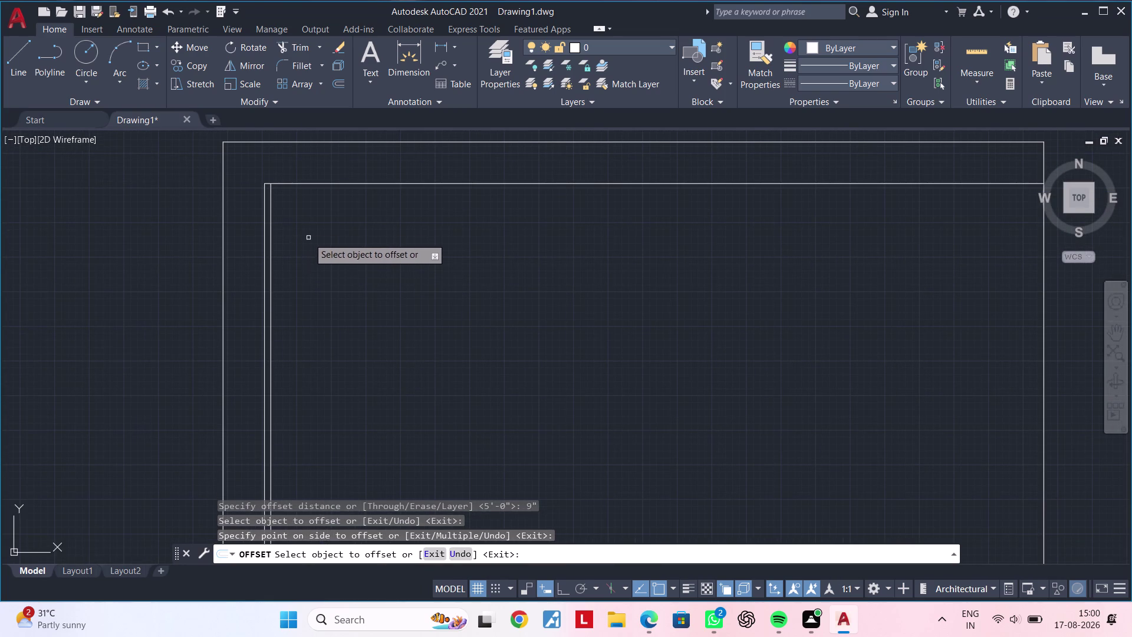
middle_drag(310, 254, 289, 288)
Offset the inner top wall line 9" to form the top wall thickness.
click(318, 217)
click(310, 282)
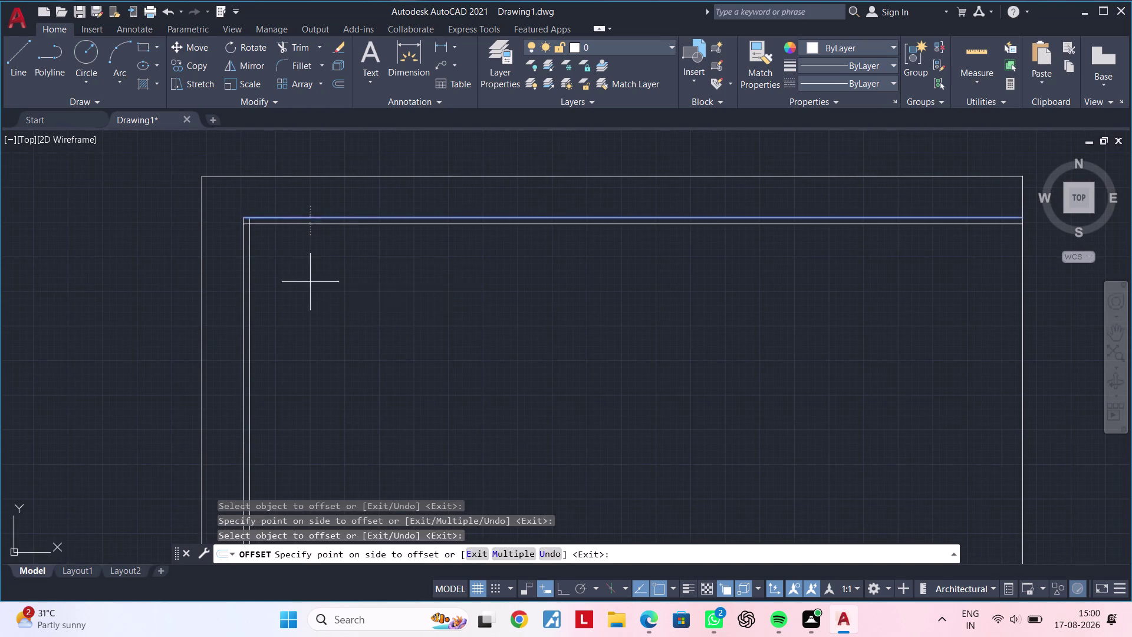
scroll(up, 3)
middle_drag(276, 279, 367, 263)
scroll(down, 3)
middle_drag(346, 251, 346, 300)
Restart OFFSET and cancel it without setting a new distance.
key(Escape)
key(Escape)
key(Escape)
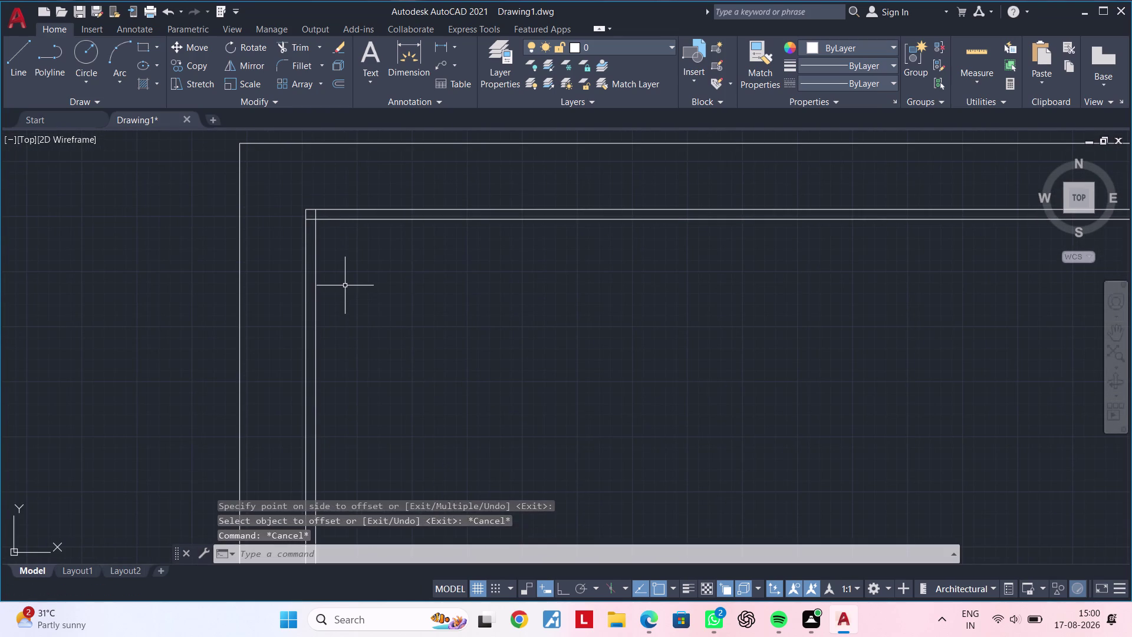
key(Escape)
key(Escape)
text(OF)
key(space)
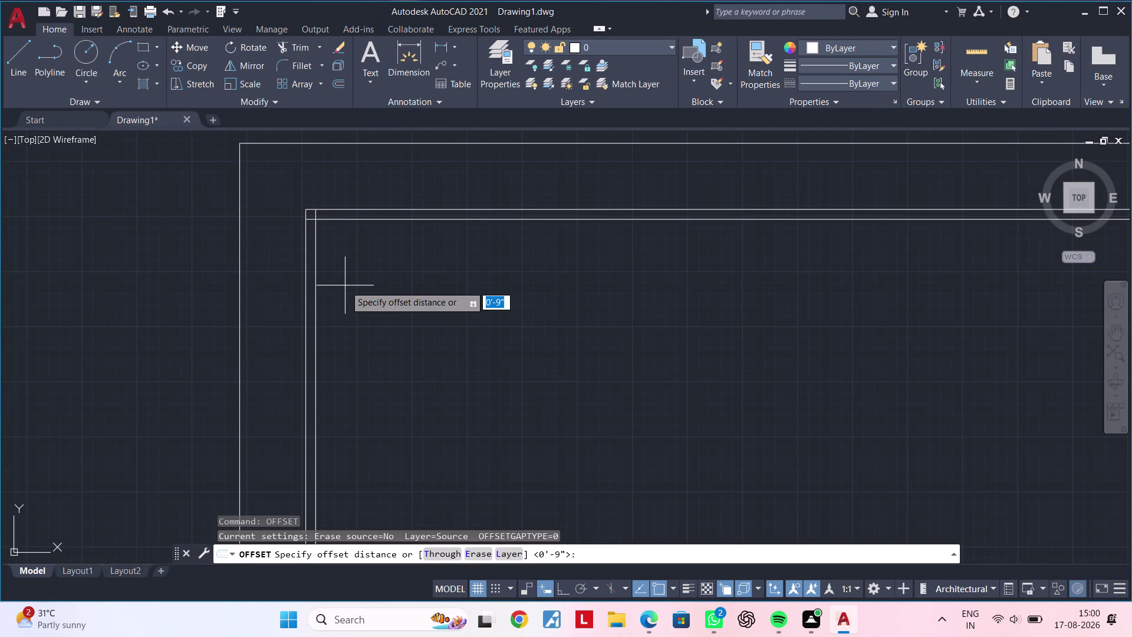
text(13')
text(6)
key(Escape)
key(Escape)
scroll(down, 3)
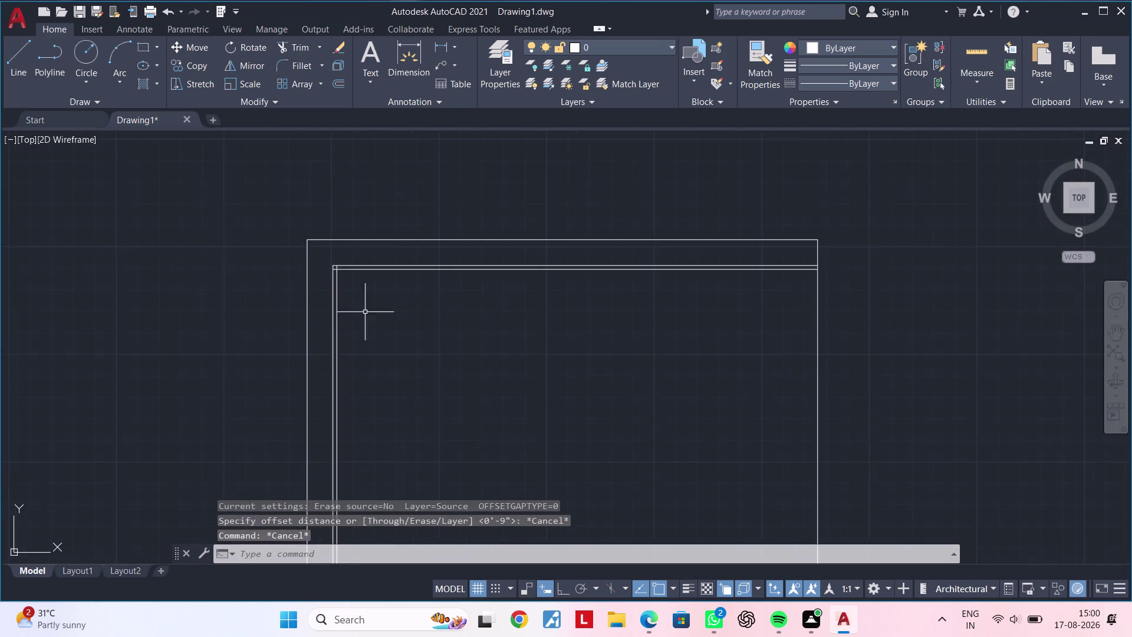
Window-select all eight boundary and wall lines and delete them.
scroll(down, 3)
middle_drag(374, 319, 351, 274)
click(305, 245)
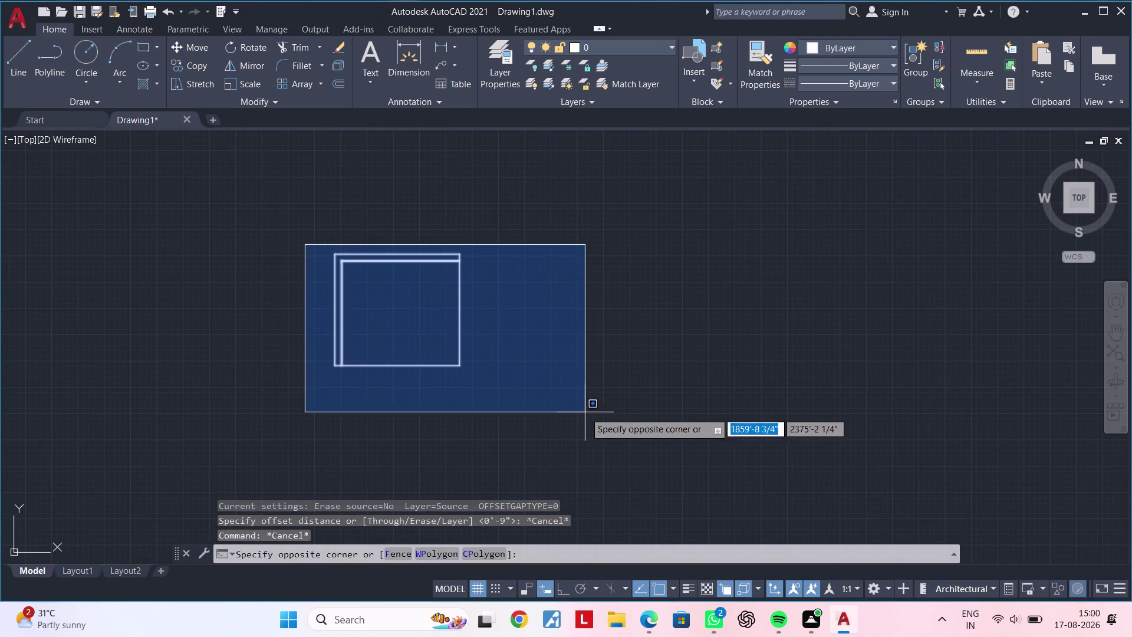
click(588, 408)
key(Delete)
middle_drag(456, 410, 472, 404)
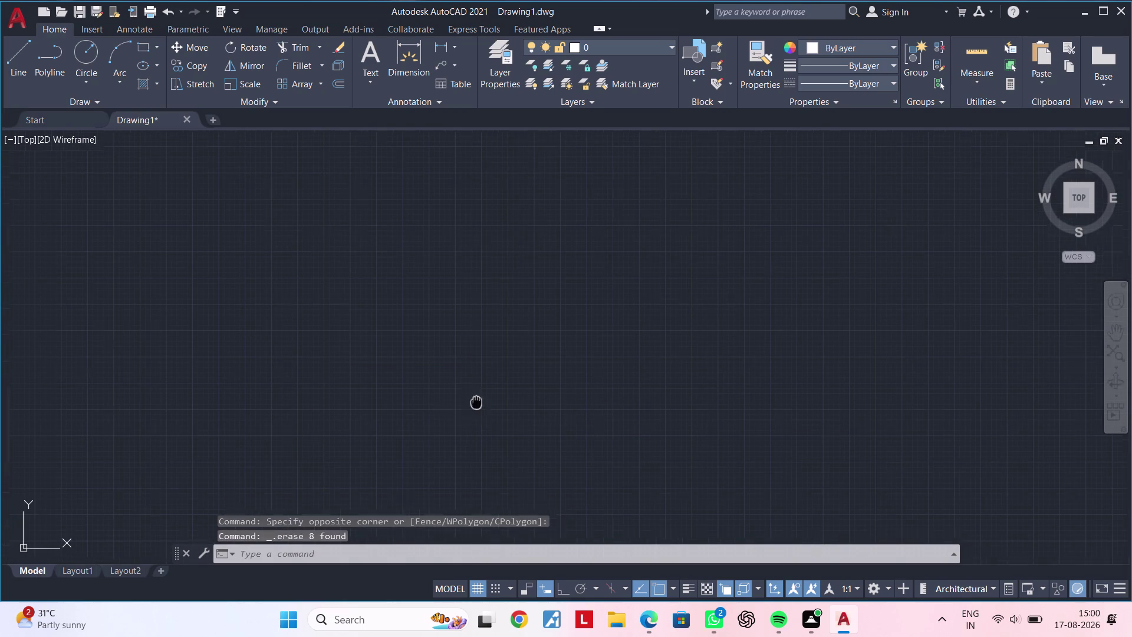
middle_drag(472, 404, 522, 392)
key(Escape)
key(Escape)
click(372, 551)
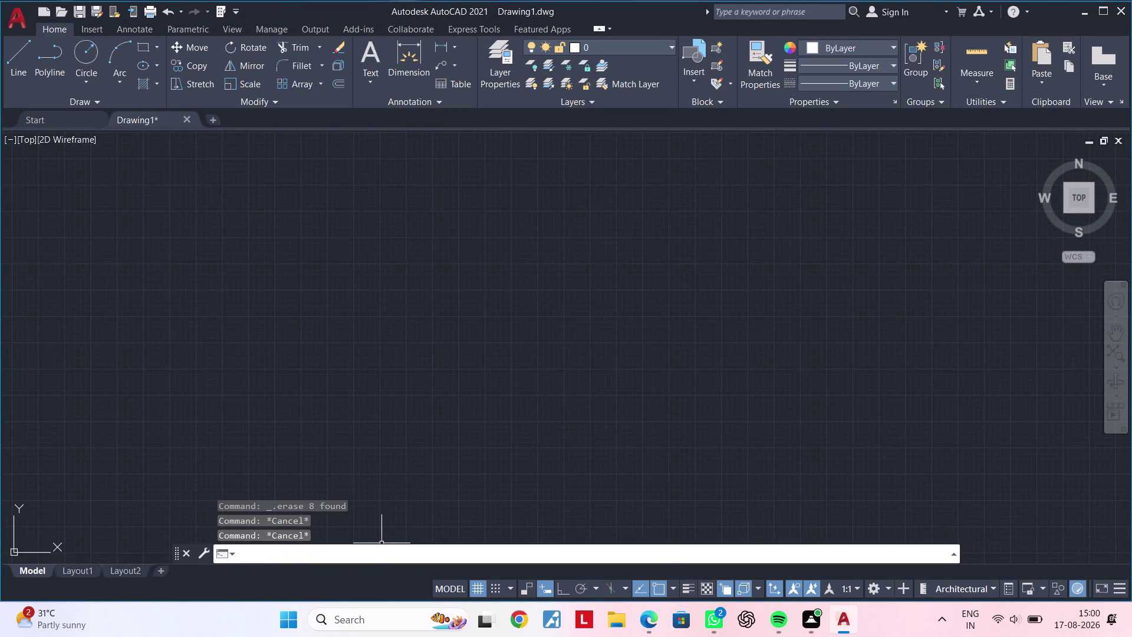
text(OPTION)
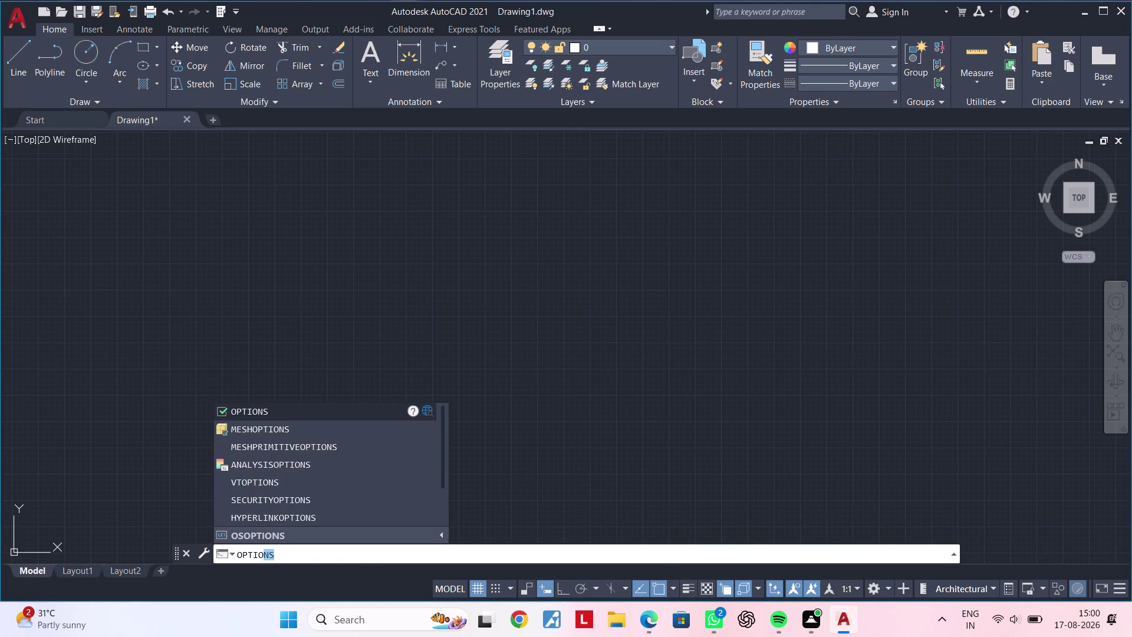
click(297, 409)
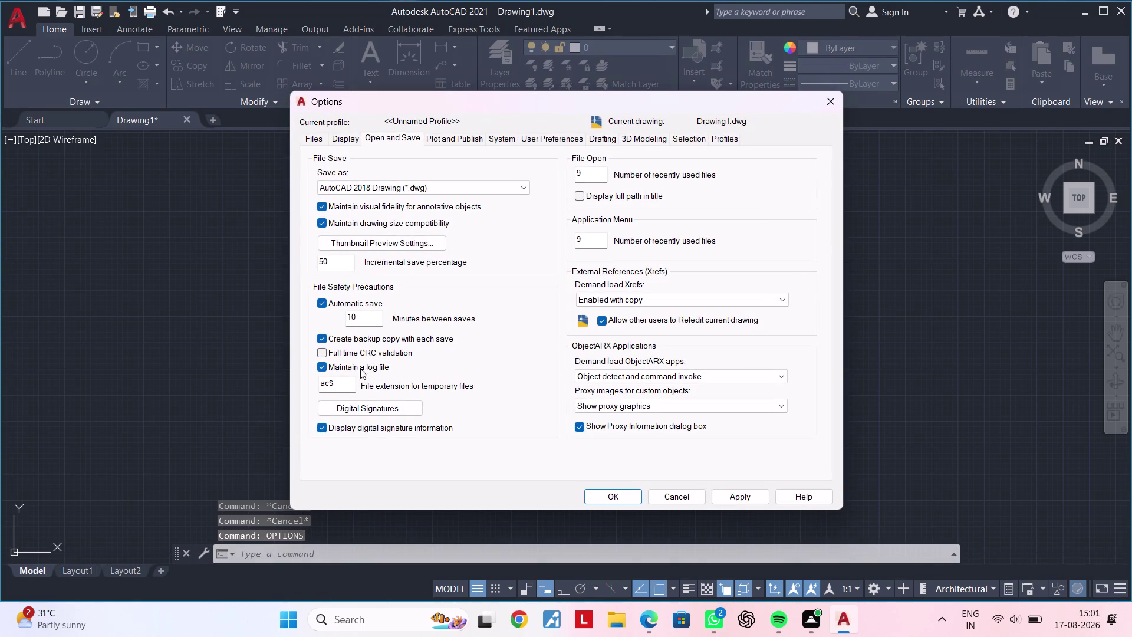
click(322, 364)
click(322, 364)
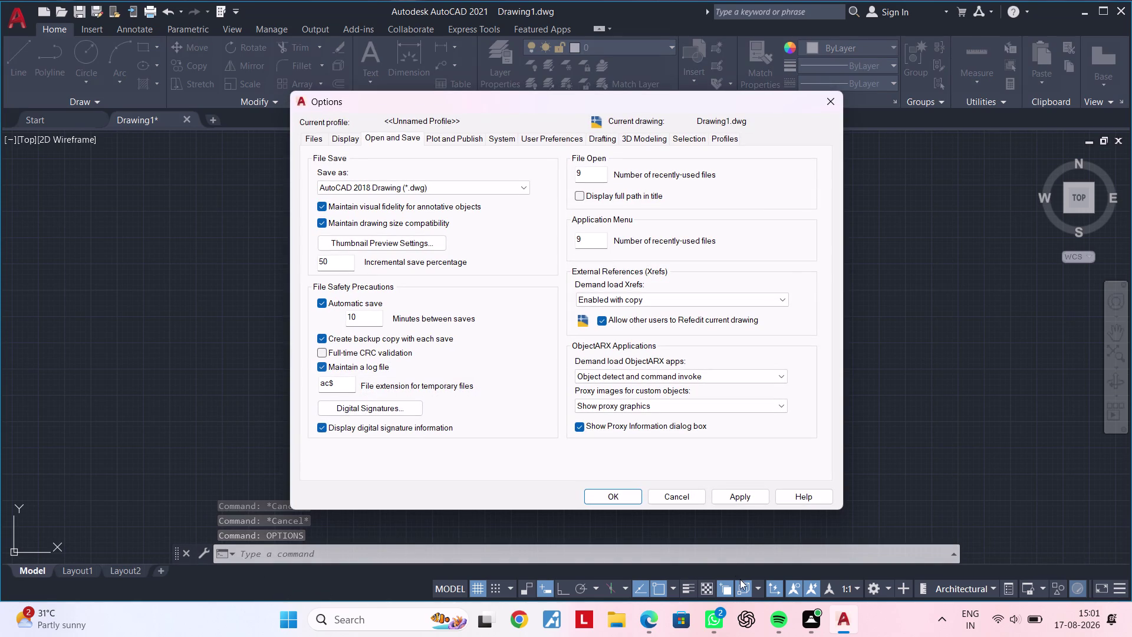
click(739, 492)
click(601, 493)
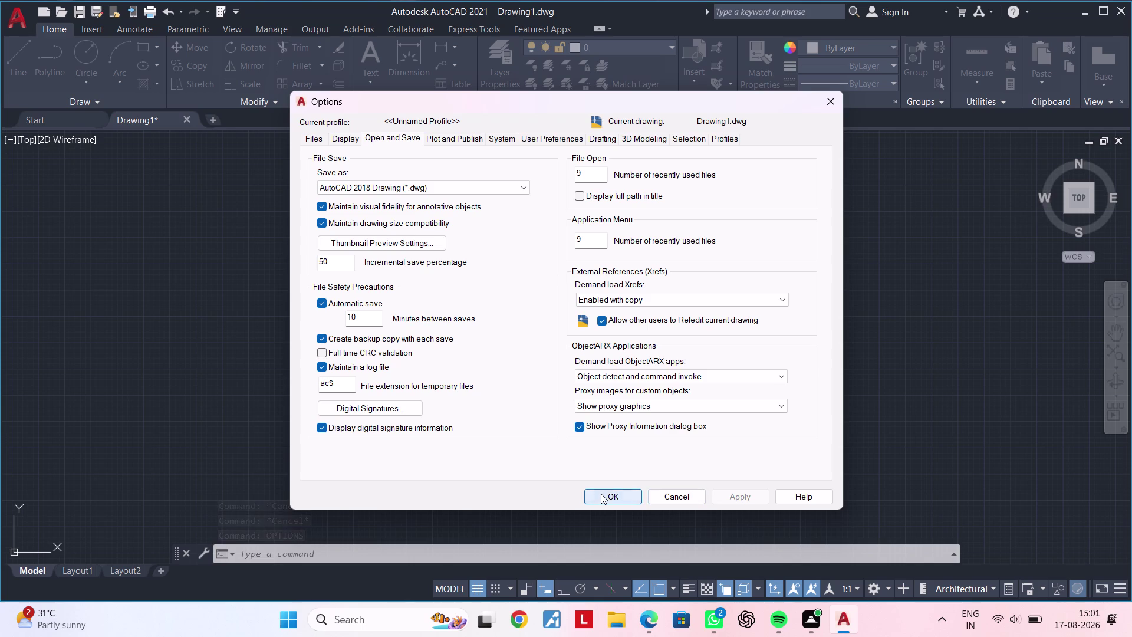
scroll(down, 3)
middle_drag(440, 387, 443, 459)
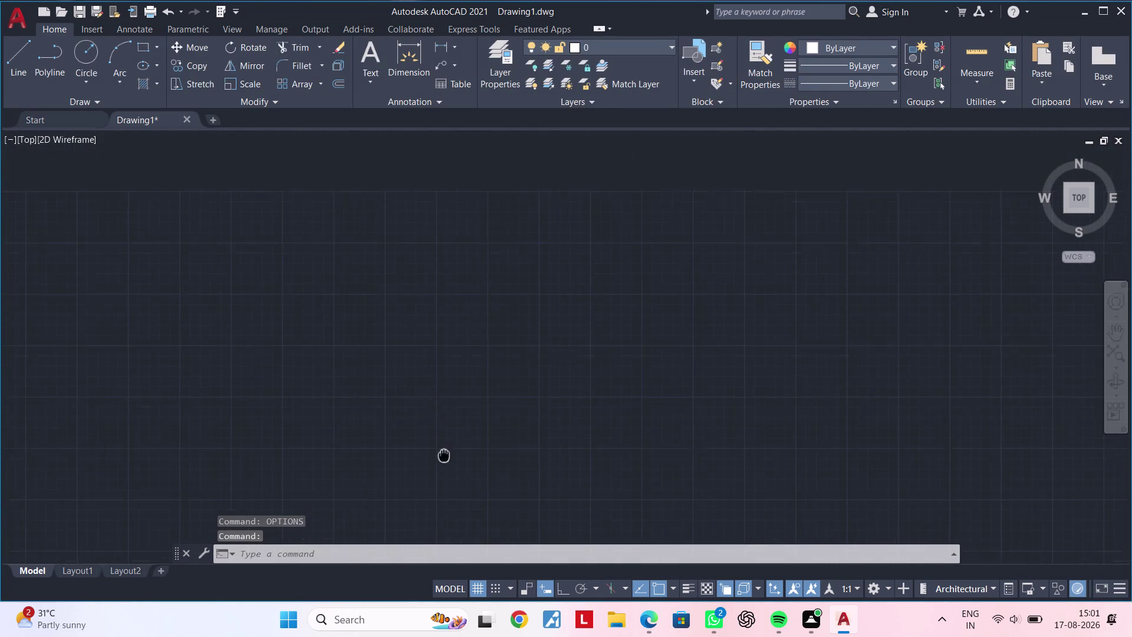
middle_drag(443, 459, 444, 459)
scroll(down, 3)
Set Drawing Units to Architectural type with 0'-0 1/4" precision.
text(UN)
key(space)
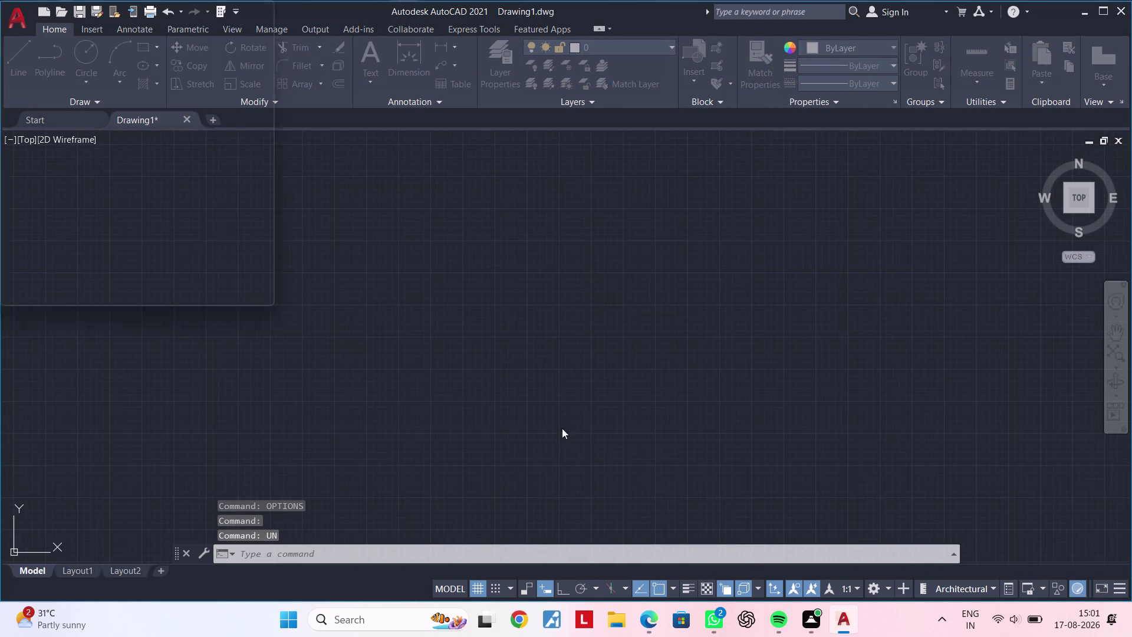
click(517, 201)
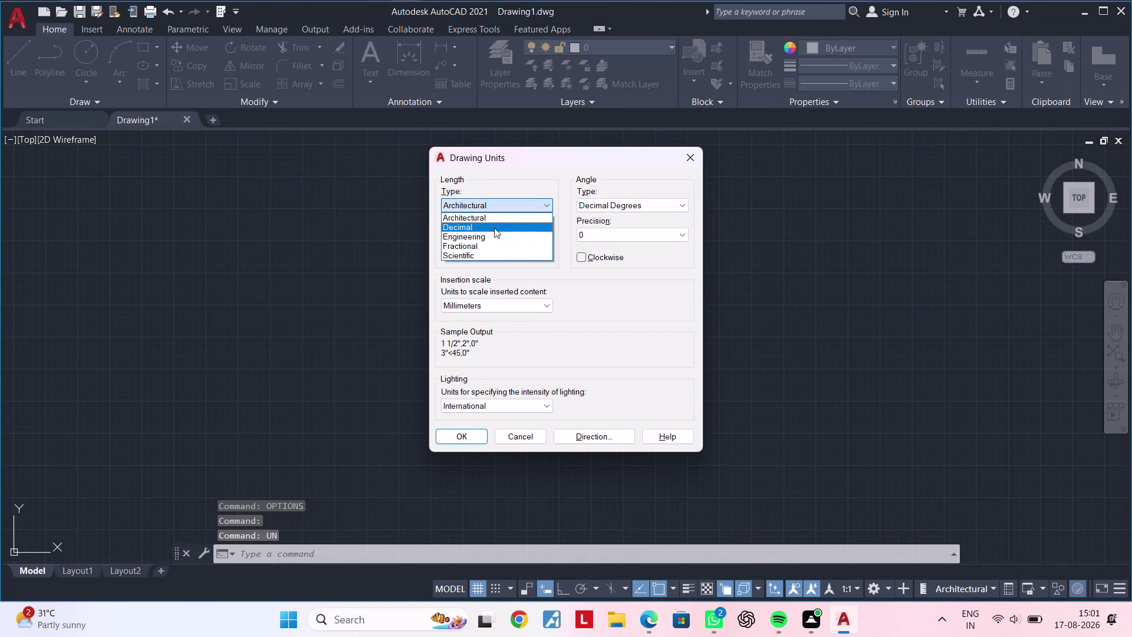
click(491, 214)
click(486, 232)
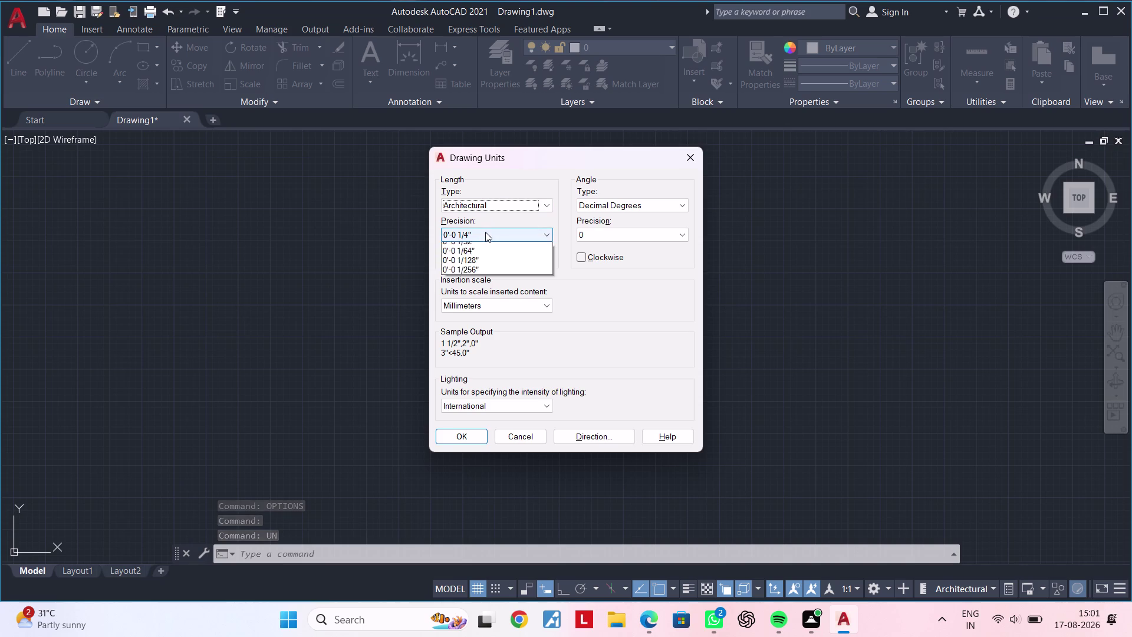
click(489, 264)
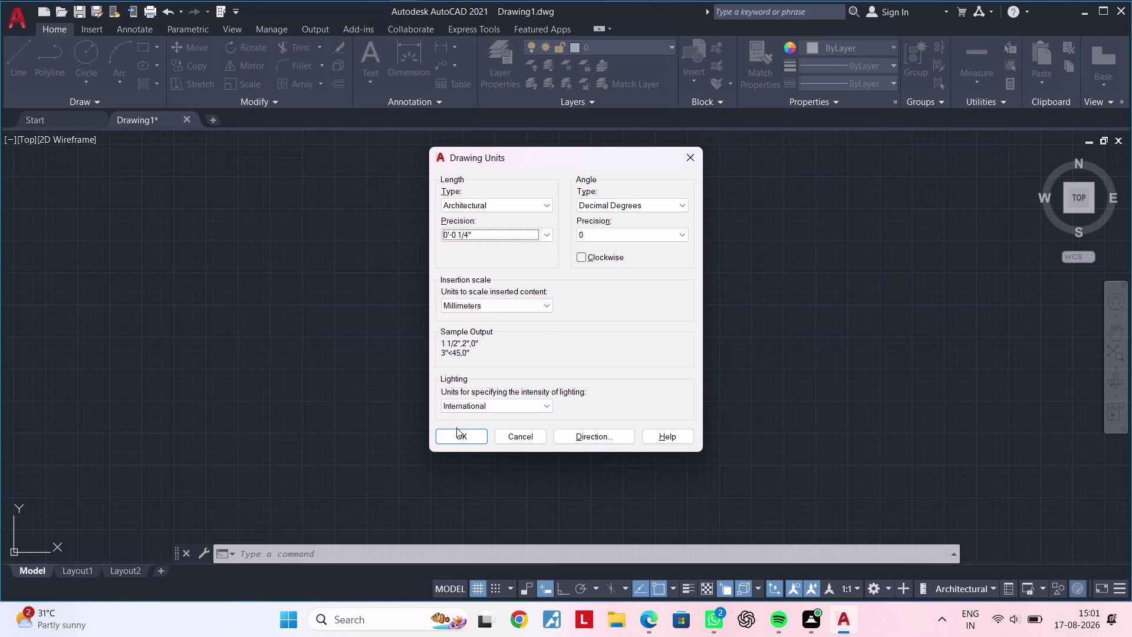
click(463, 441)
click(617, 353)
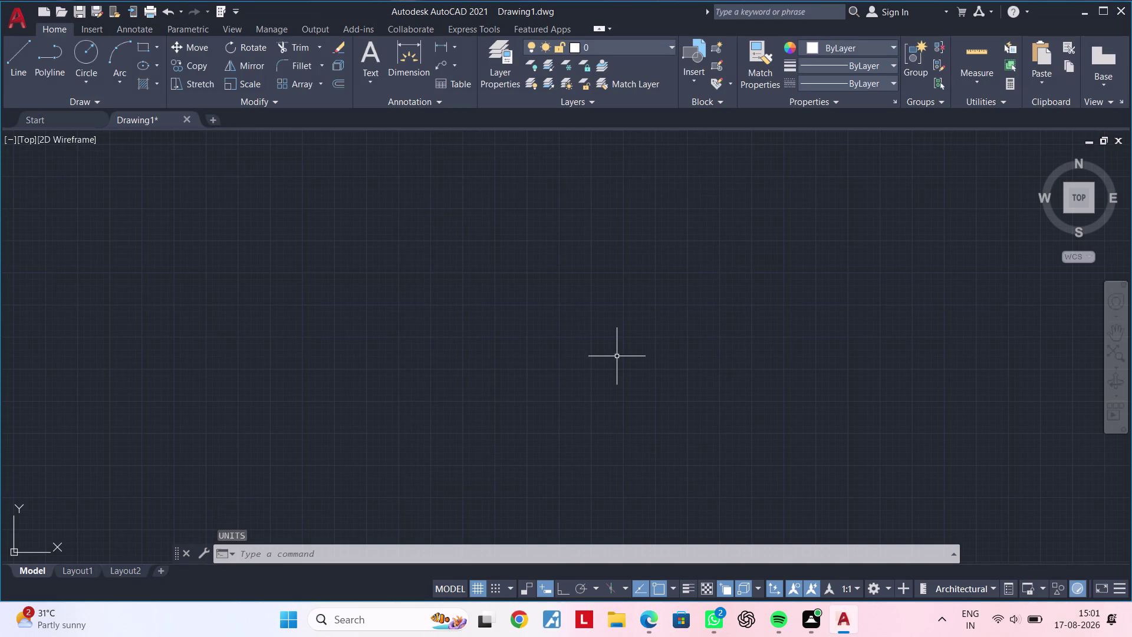
In ISO-25 Primary Units, set Architectural unit format and a finer precision.
text(D)
key(space)
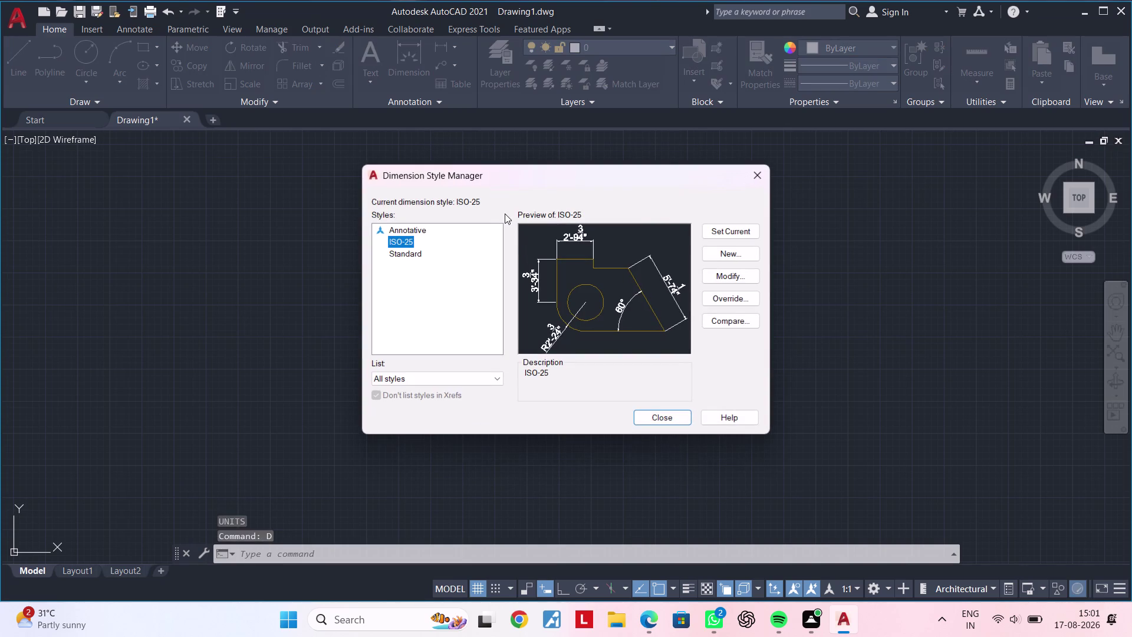
click(717, 272)
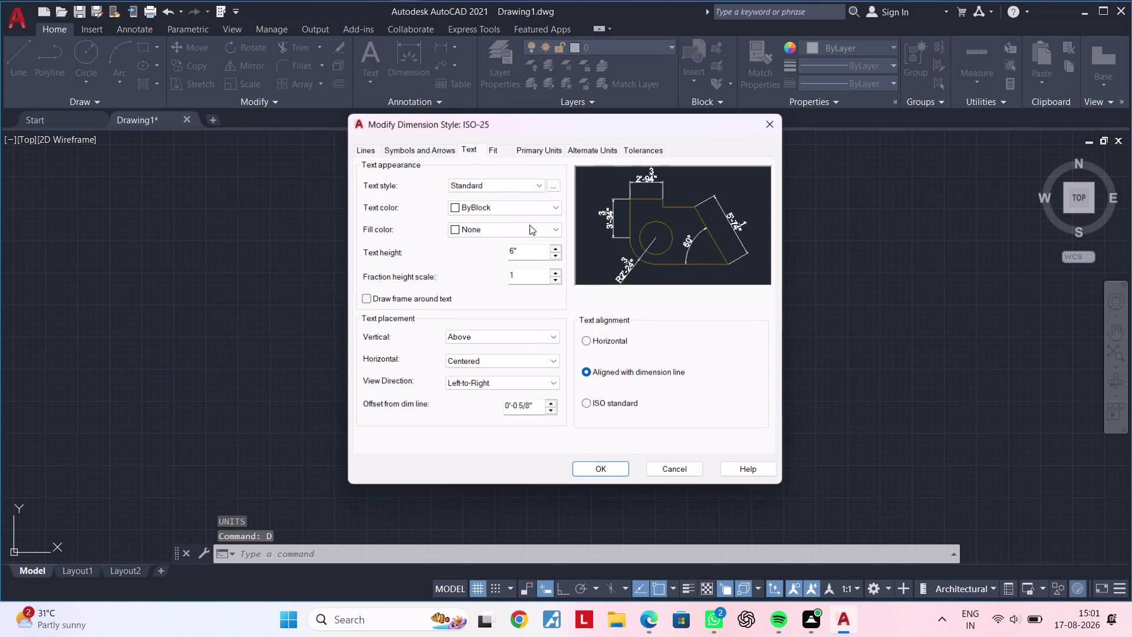
click(535, 147)
click(518, 177)
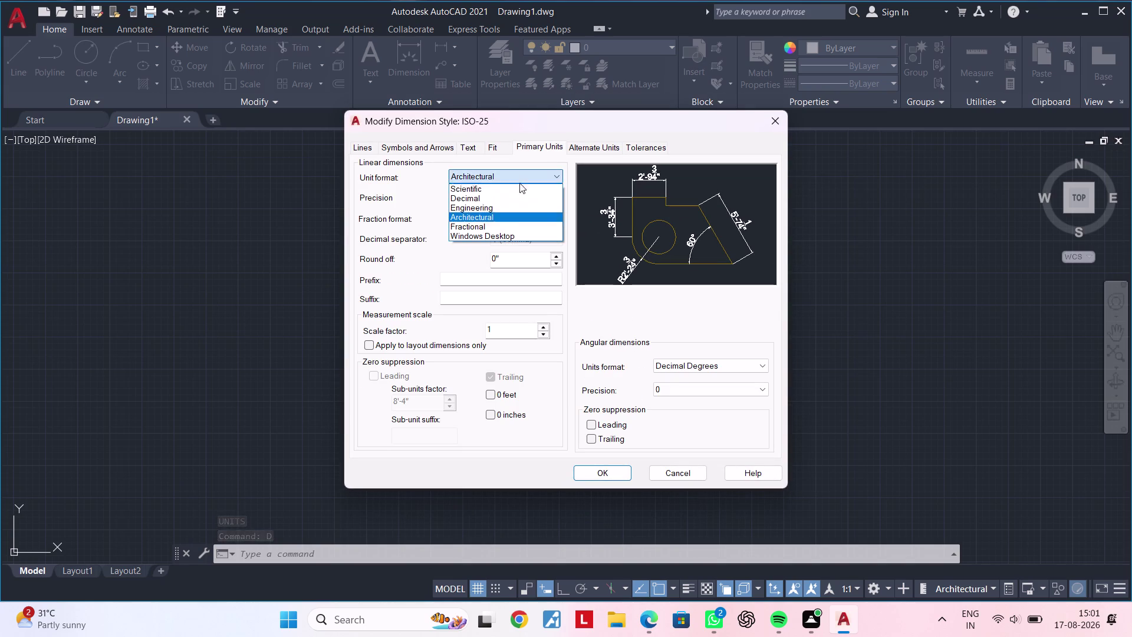
click(511, 216)
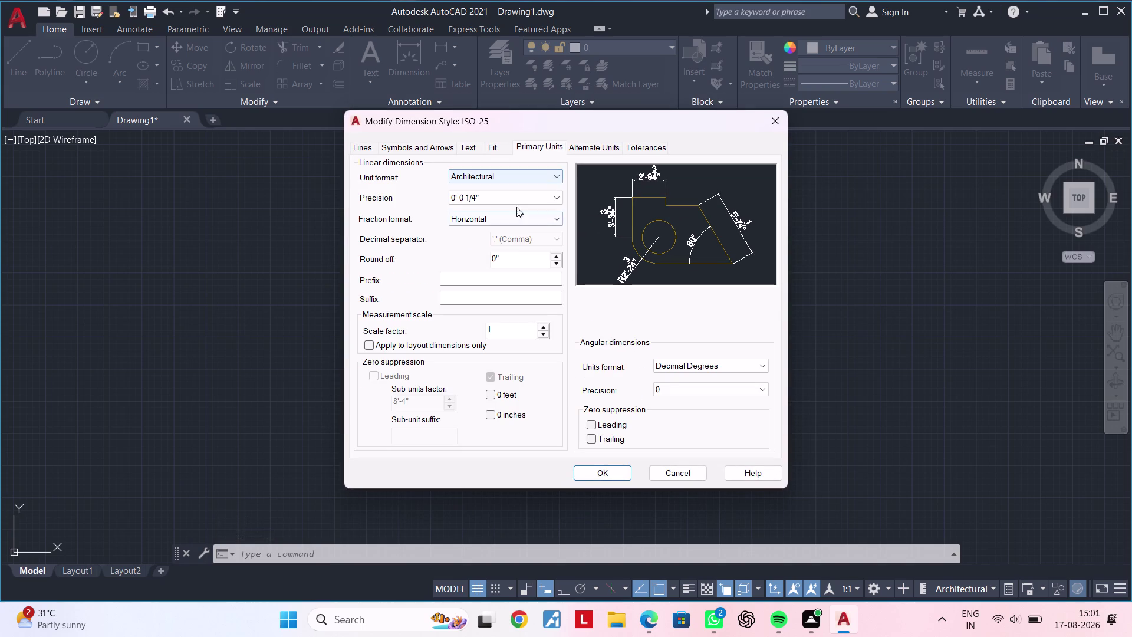
click(516, 197)
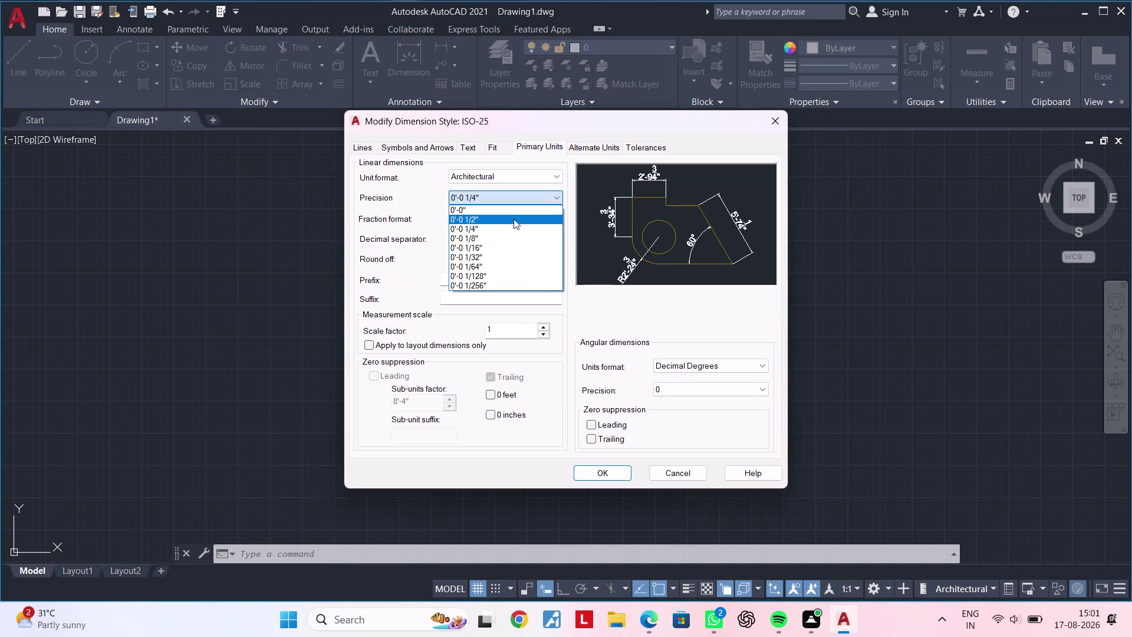
click(511, 227)
Confirm the ISO-25 style changes and close the Dimension Style Manager.
click(605, 475)
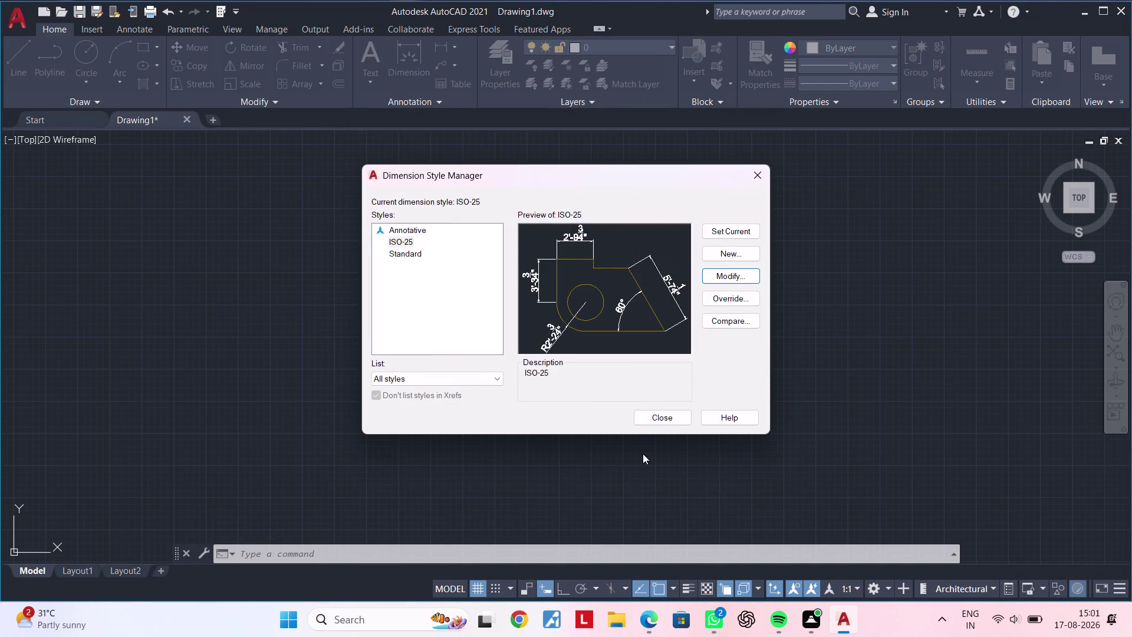
double_click(727, 234)
click(662, 413)
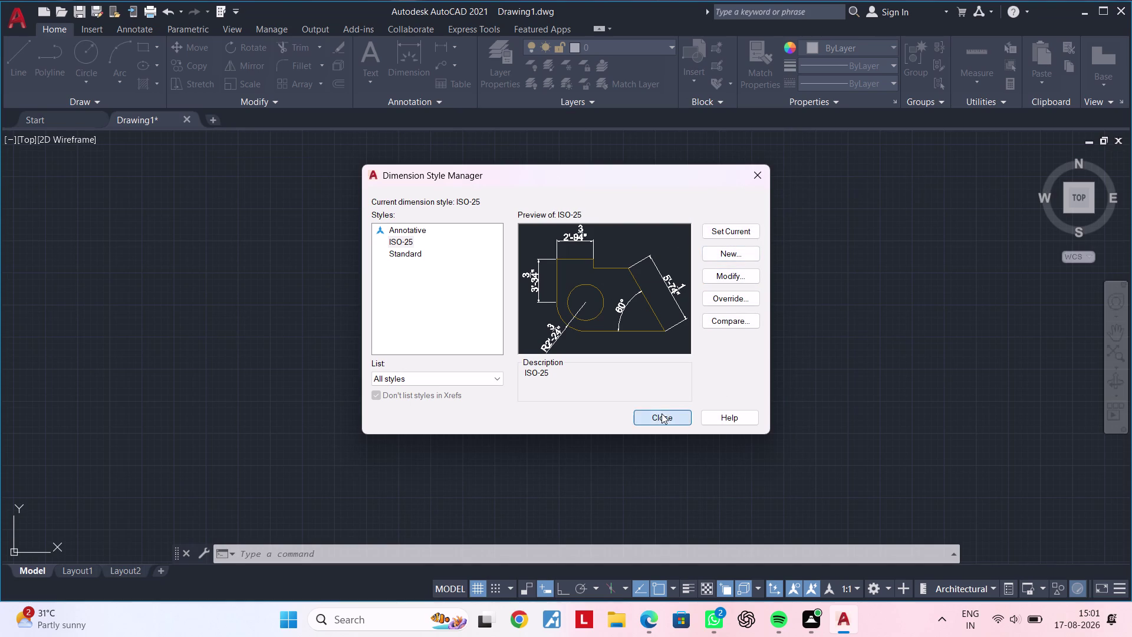
scroll(down, 3)
middle_drag(496, 372, 362, 444)
middle_drag(488, 332, 395, 365)
Start a rectangle with REC, pick its first corner, and choose the Dimensions option.
scroll(down, 3)
key(Escape)
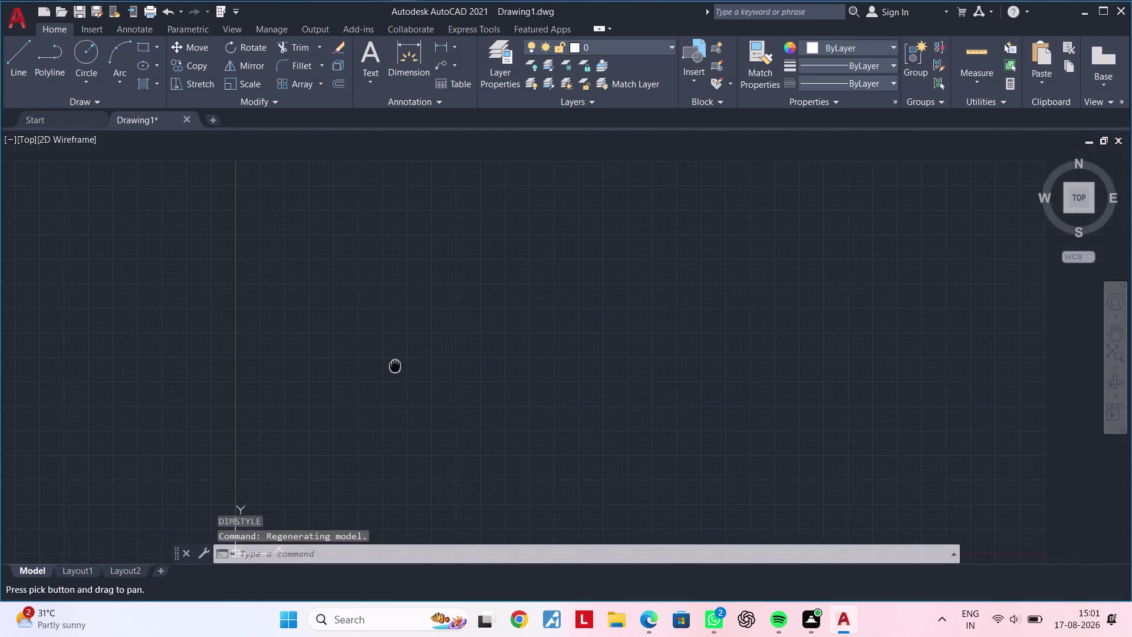
key(Escape)
scroll(up, 3)
text(REC)
key(space)
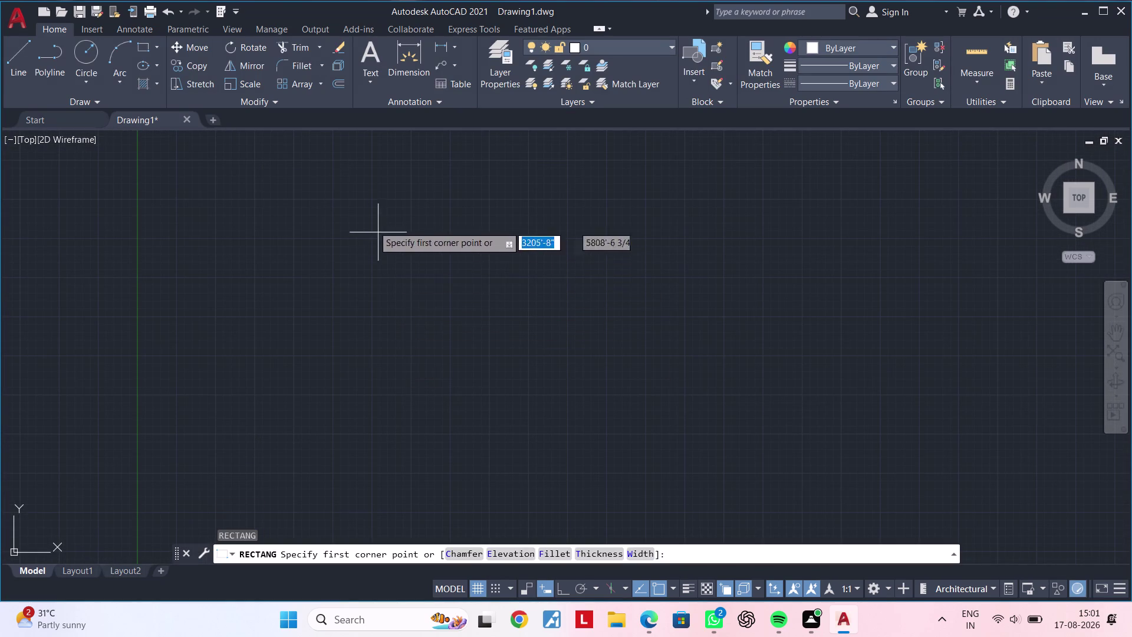
click(373, 223)
key(d)
key(space)
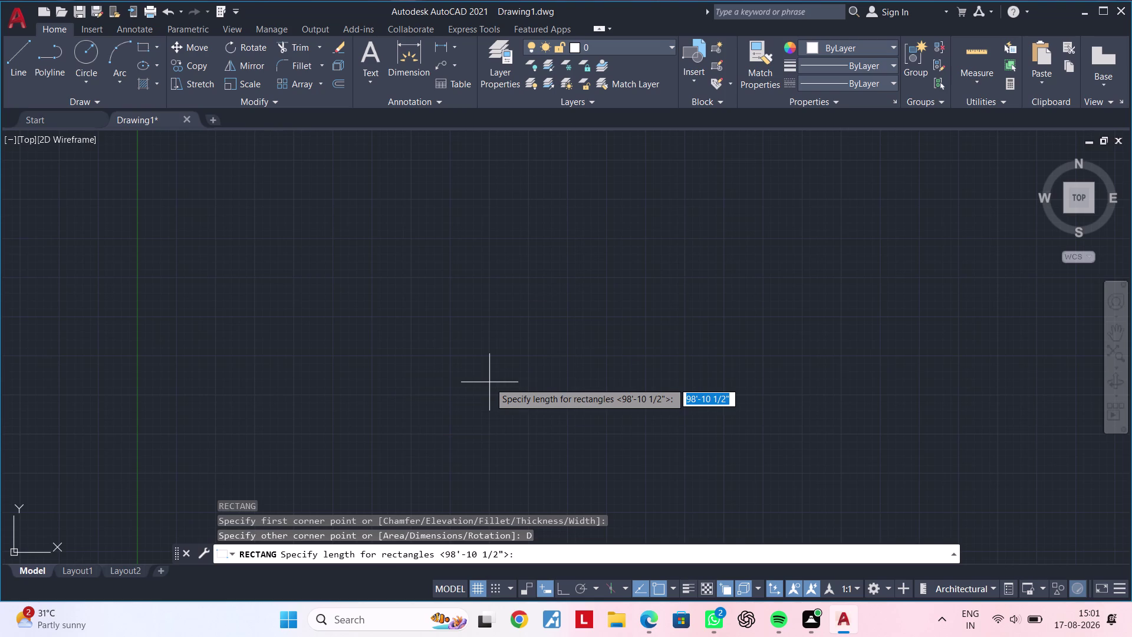
Give the rectangle length 98'-10 1/2" and width 88'-5" and place it.
text(98)
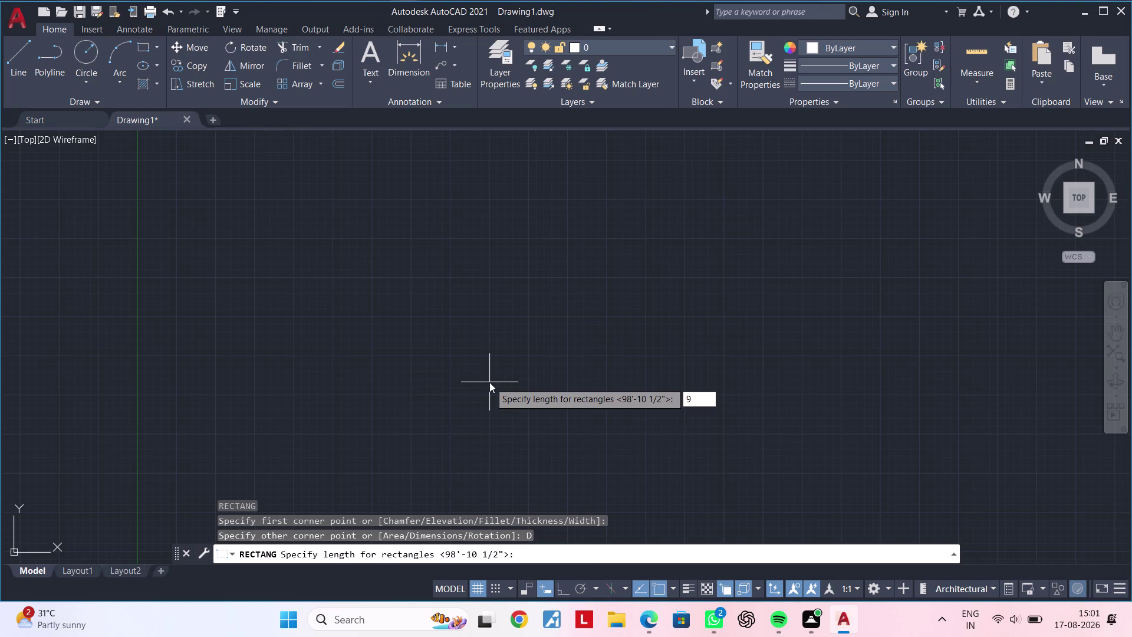
text('1.)
key(BackSpace)
key(0)
text(.5")
key(Return)
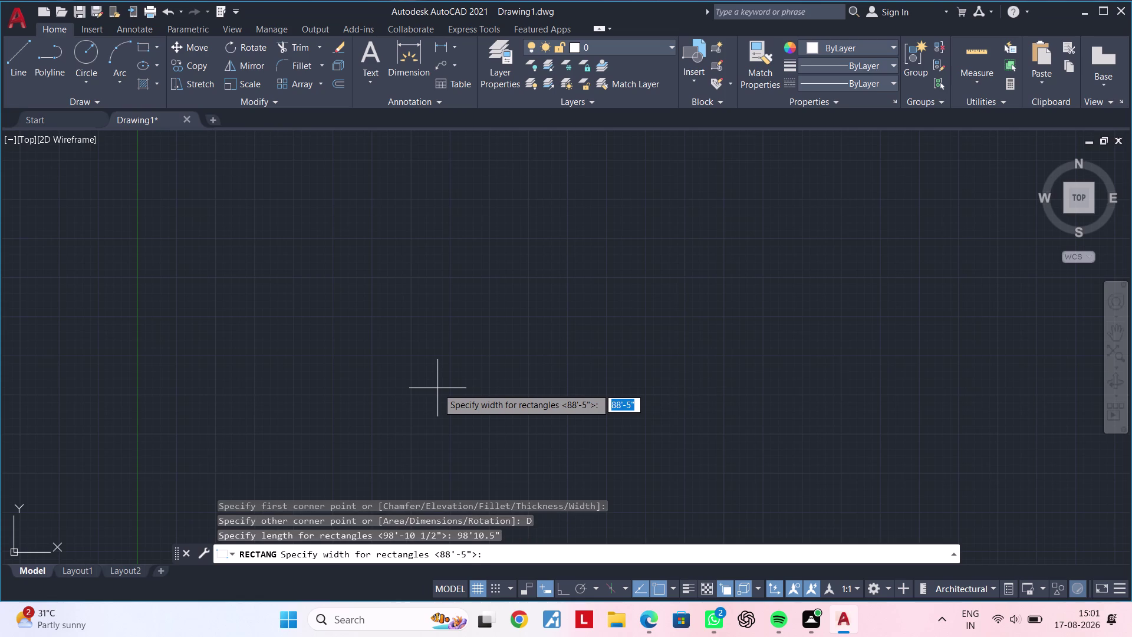
text(88'5)
text(")
key(Return)
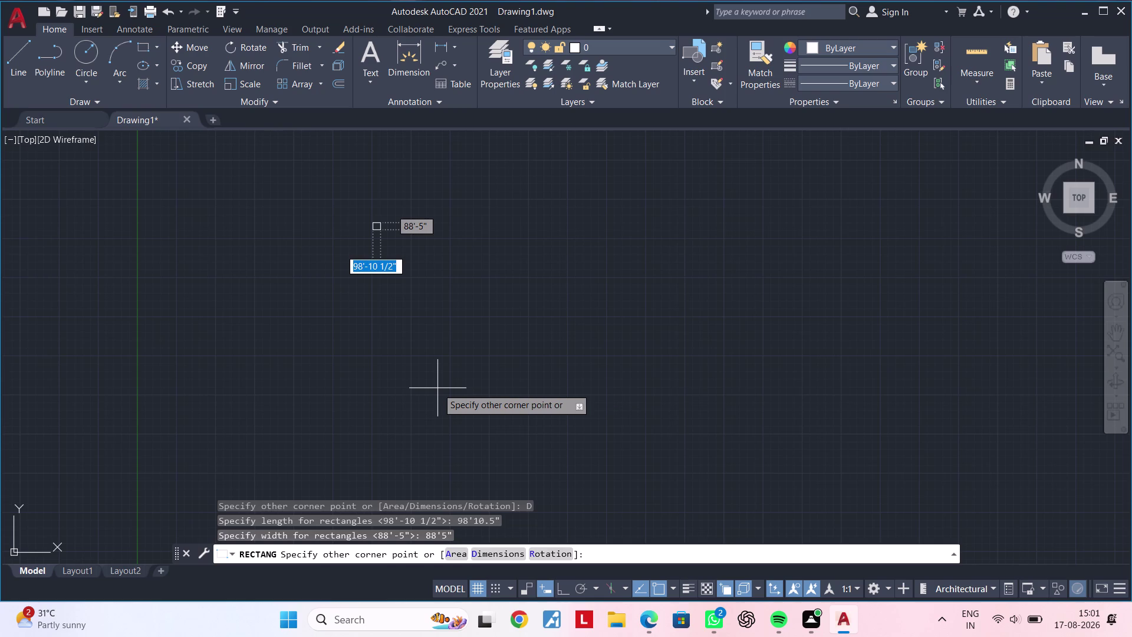
click(438, 388)
Zoom and pan to bring the whole rectangle into view.
scroll(up, 3)
scroll(up, 3)
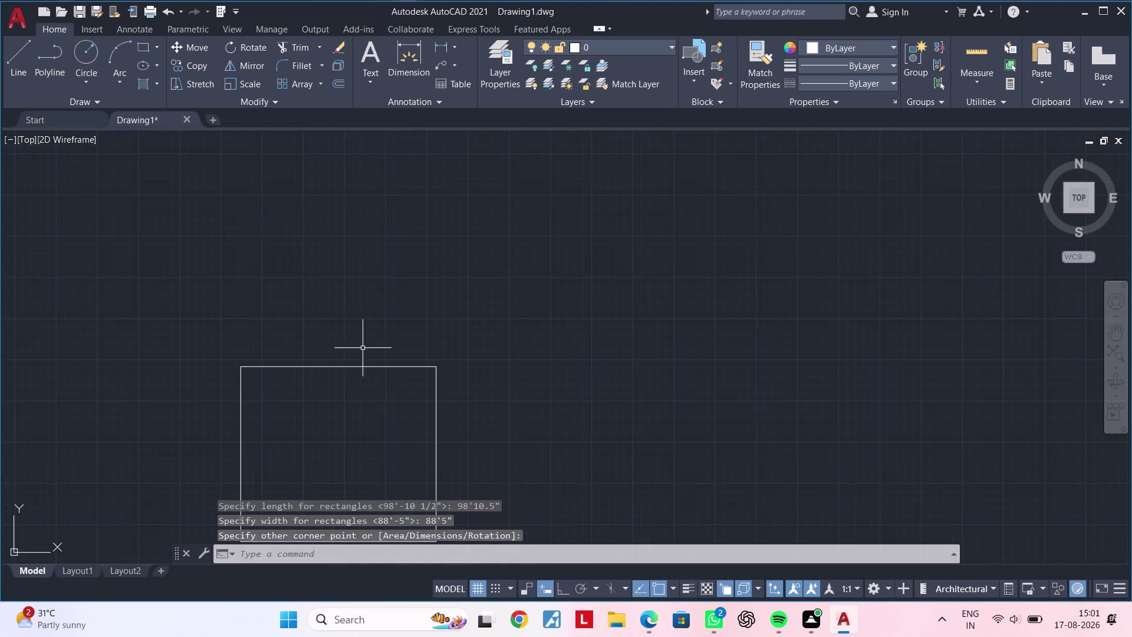
middle_drag(359, 375, 472, 280)
scroll(up, 3)
middle_drag(456, 307, 524, 270)
scroll(down, 3)
middle_drag(513, 315, 453, 281)
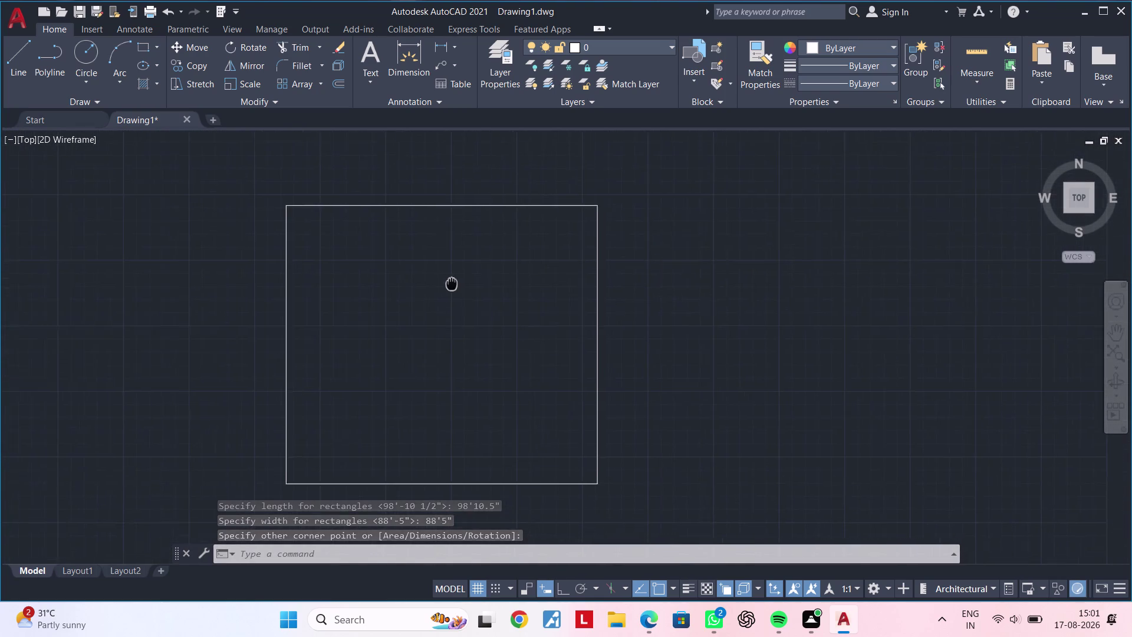
middle_drag(453, 281, 460, 279)
Explode the rectangle into separate lines with X.
key(Escape)
key(Escape)
drag(652, 163, 641, 170)
click(498, 243)
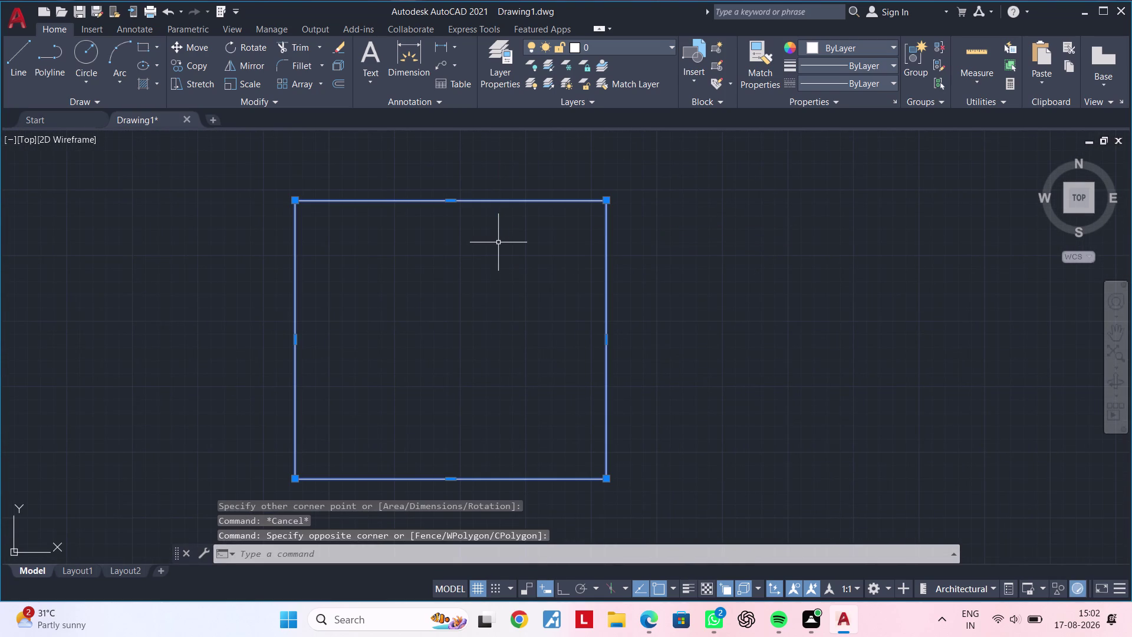
text(X)
key(space)
middle_drag(359, 247, 425, 308)
scroll(up, 3)
middle_drag(396, 291, 404, 333)
key(Escape)
key(Escape)
text(OF)
key(space)
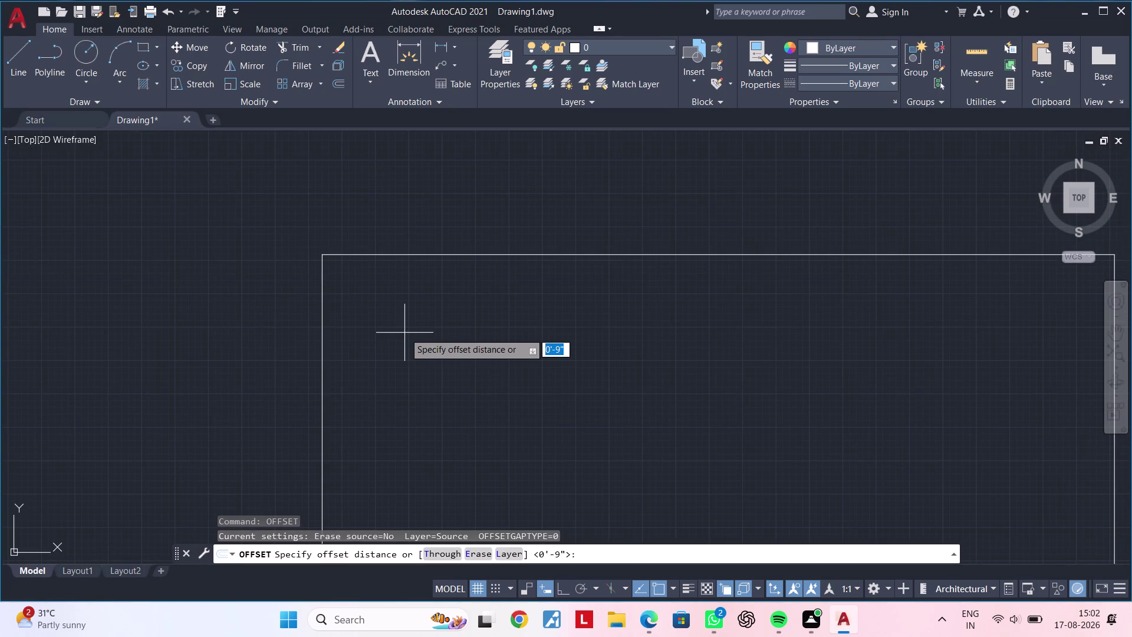
Offset the left and top outer wall lines 5' inward.
text(5')
key(Return)
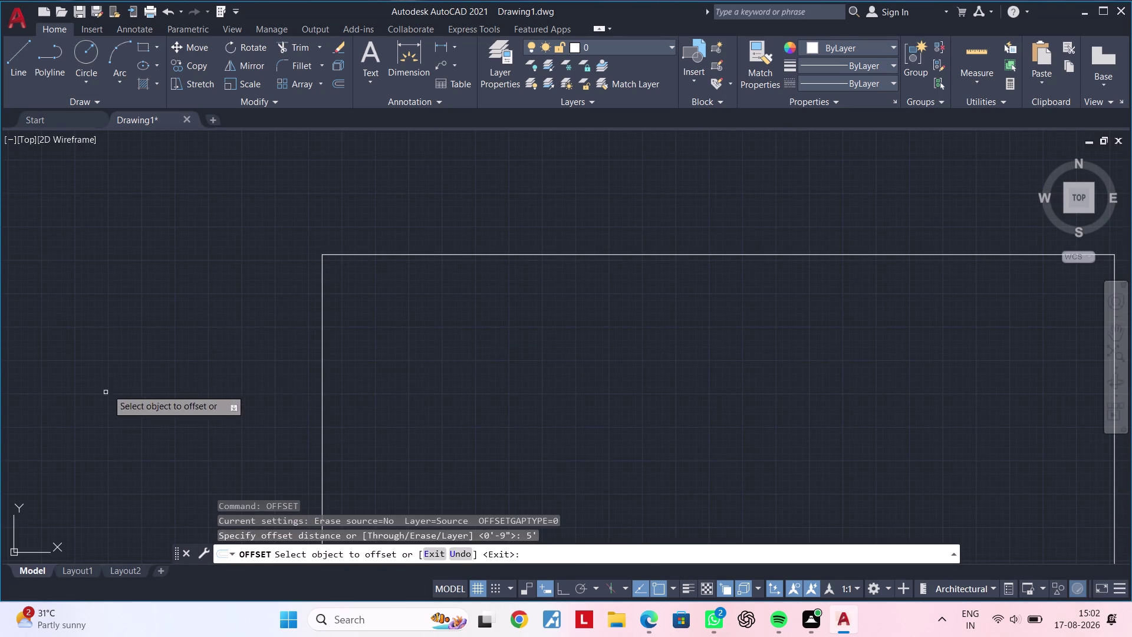
click(324, 324)
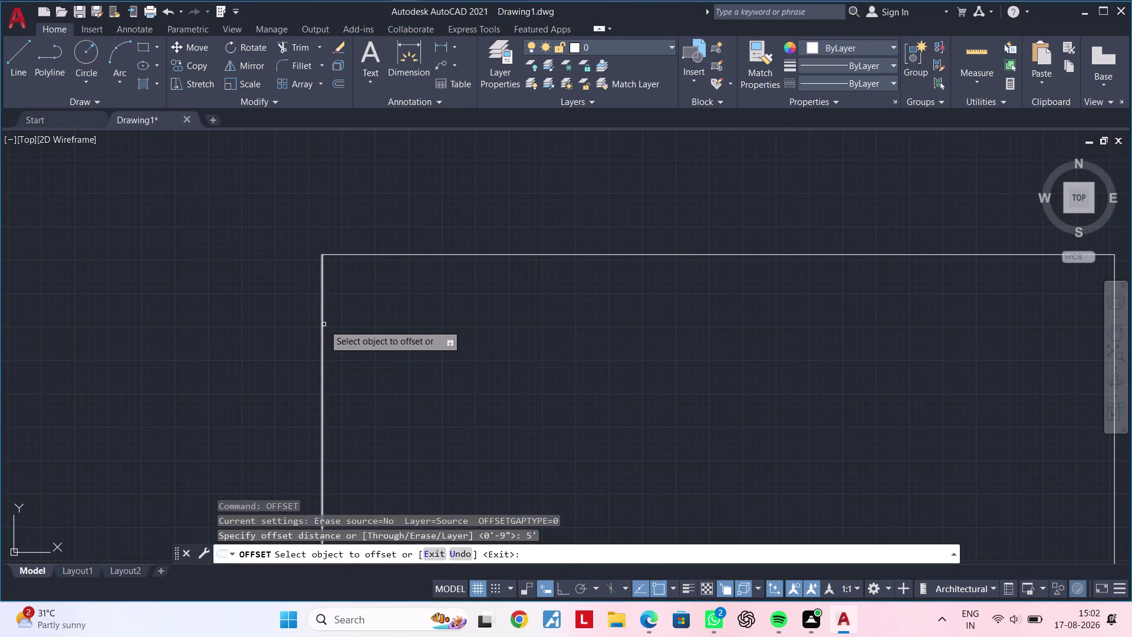
click(456, 331)
click(473, 254)
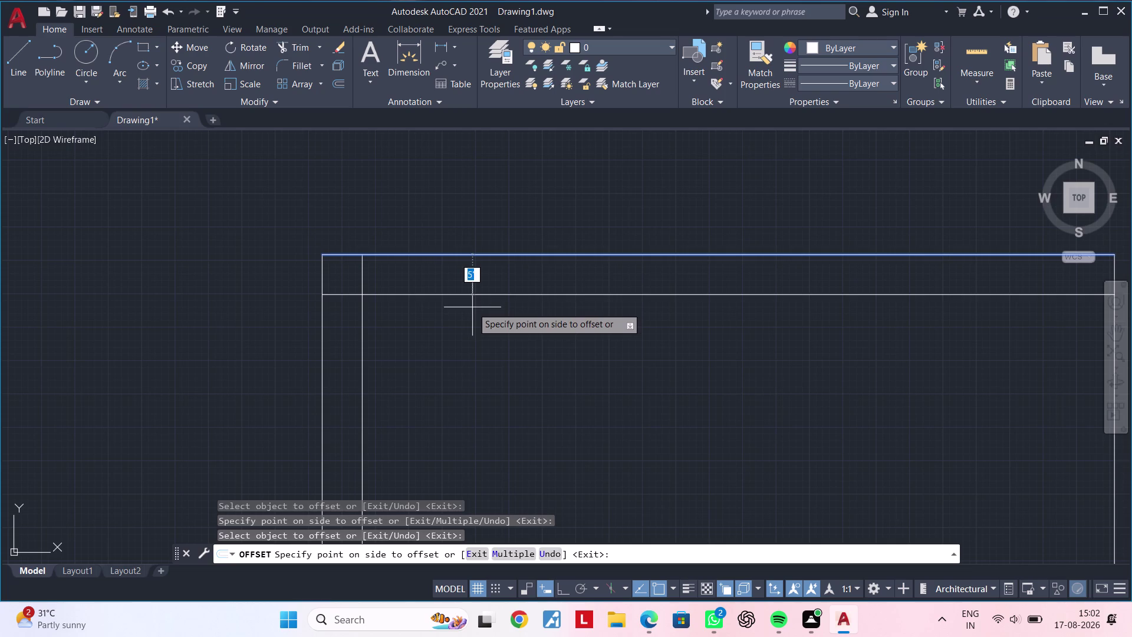
click(472, 308)
key(Escape)
key(Escape)
Fence-trim the overlapping line ends at the inner top-left corner.
middle_drag(432, 307, 475, 288)
key(Escape)
text(TR)
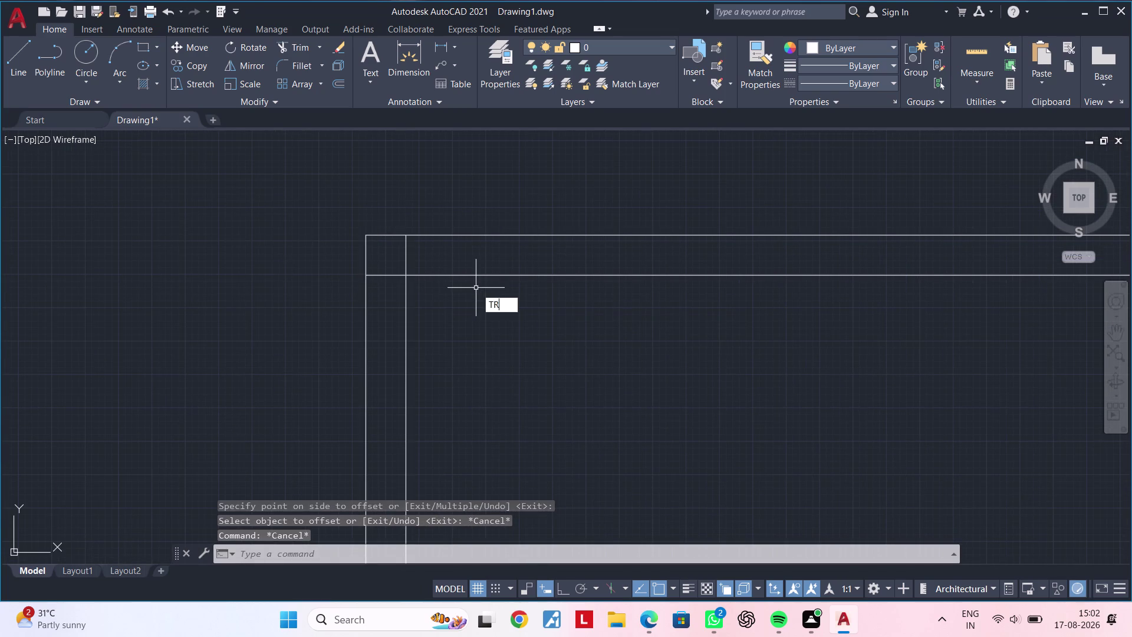
key(space)
drag(422, 247, 394, 285)
key(Escape)
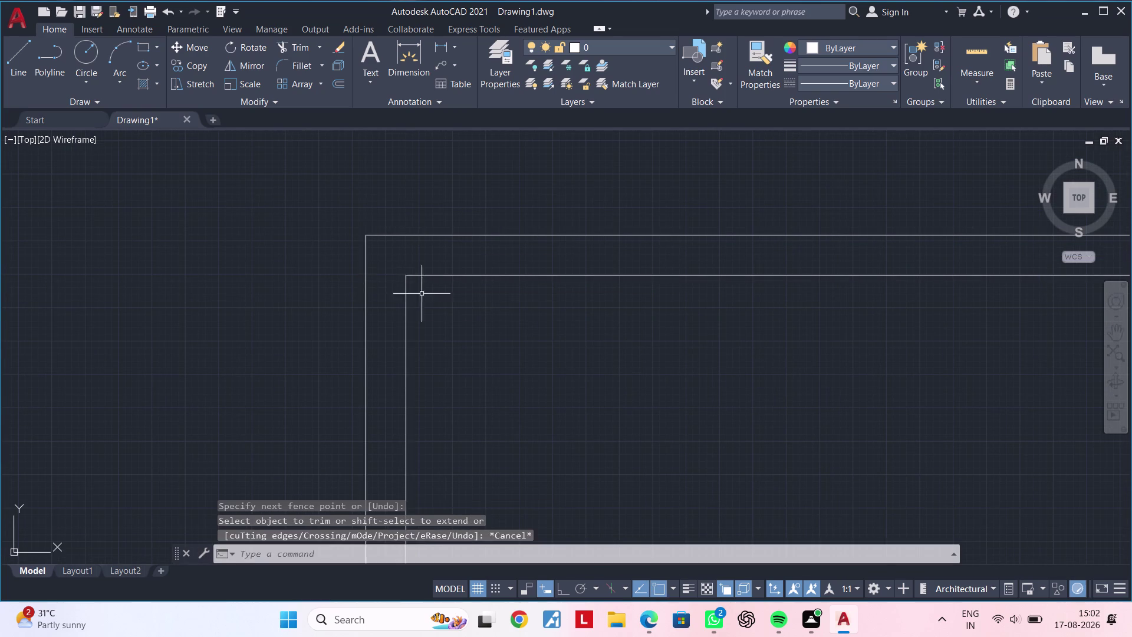
middle_drag(423, 300, 357, 305)
key(Escape)
key(Escape)
text(OF)
key(space)
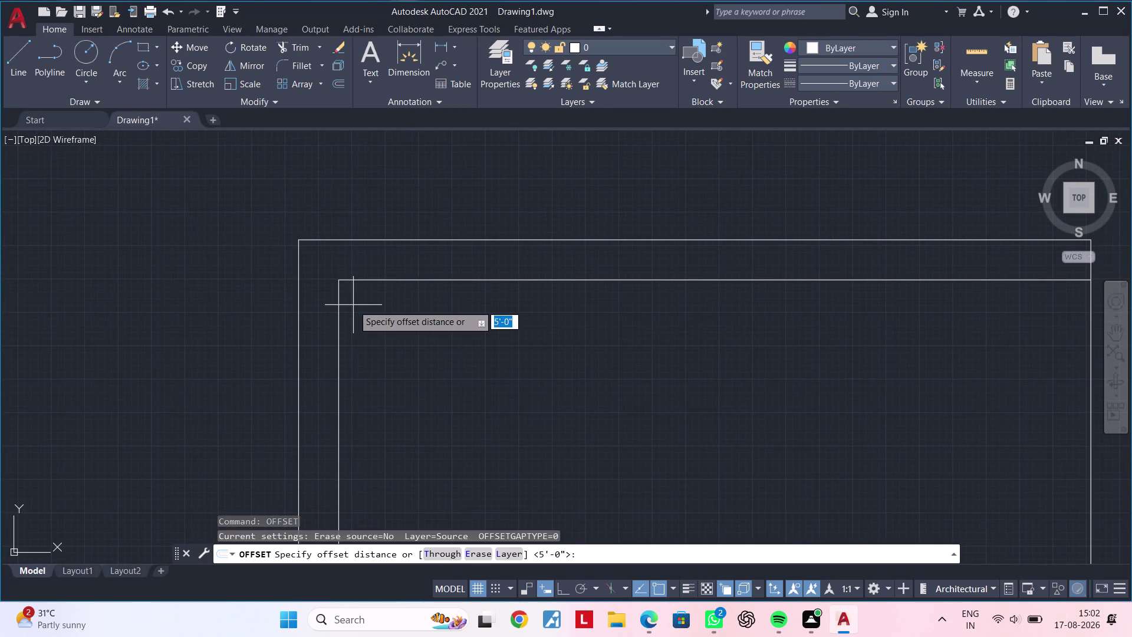
Offset the inner top and inner left wall lines 9 inches inward.
text(9")
key(Return)
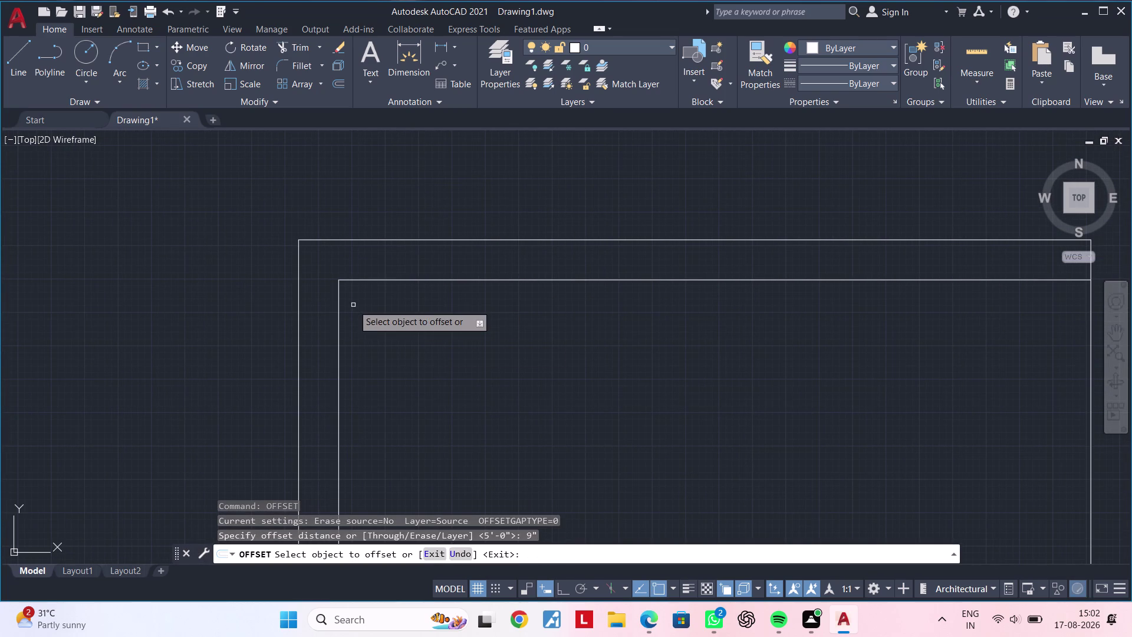
click(470, 280)
click(479, 332)
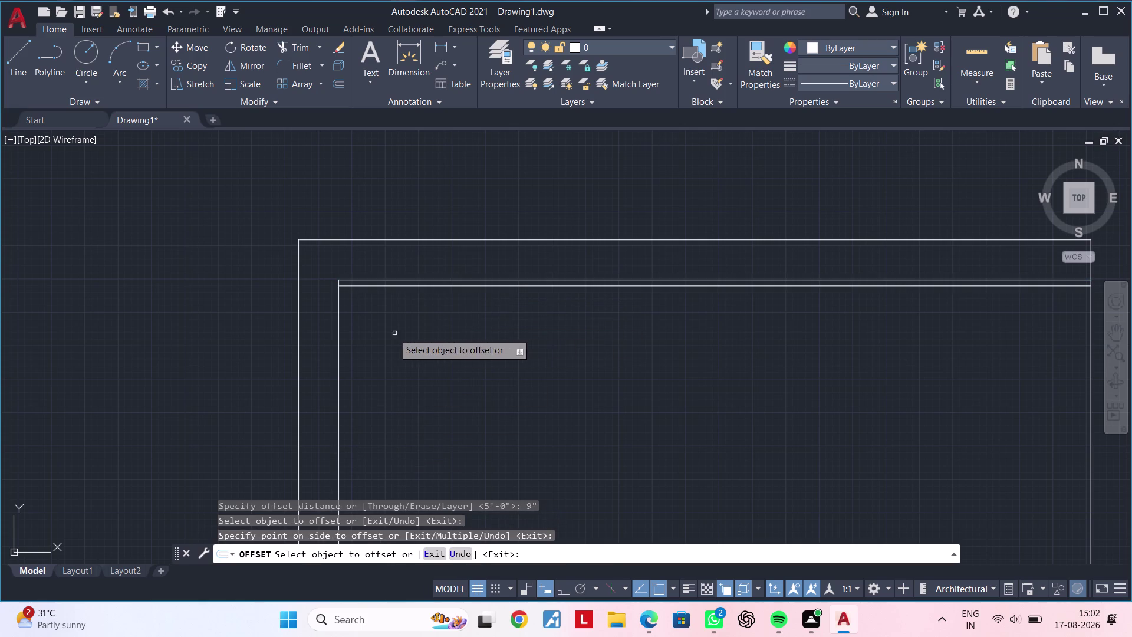
click(337, 333)
click(411, 326)
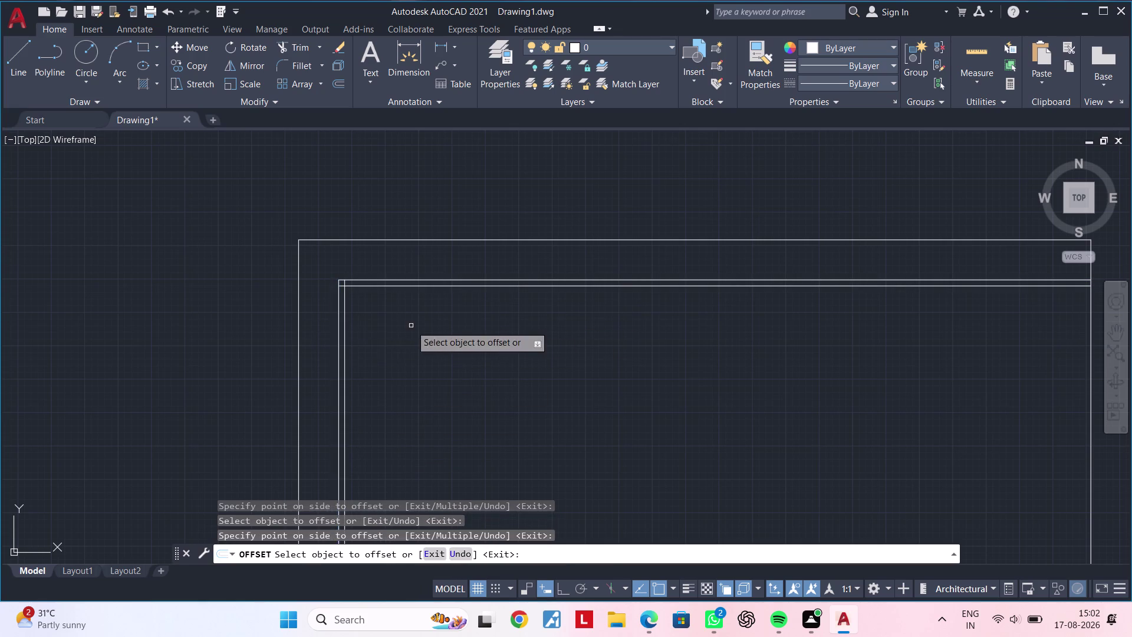
scroll(up, 3)
middle_drag(409, 251, 437, 213)
middle_drag(390, 322, 397, 243)
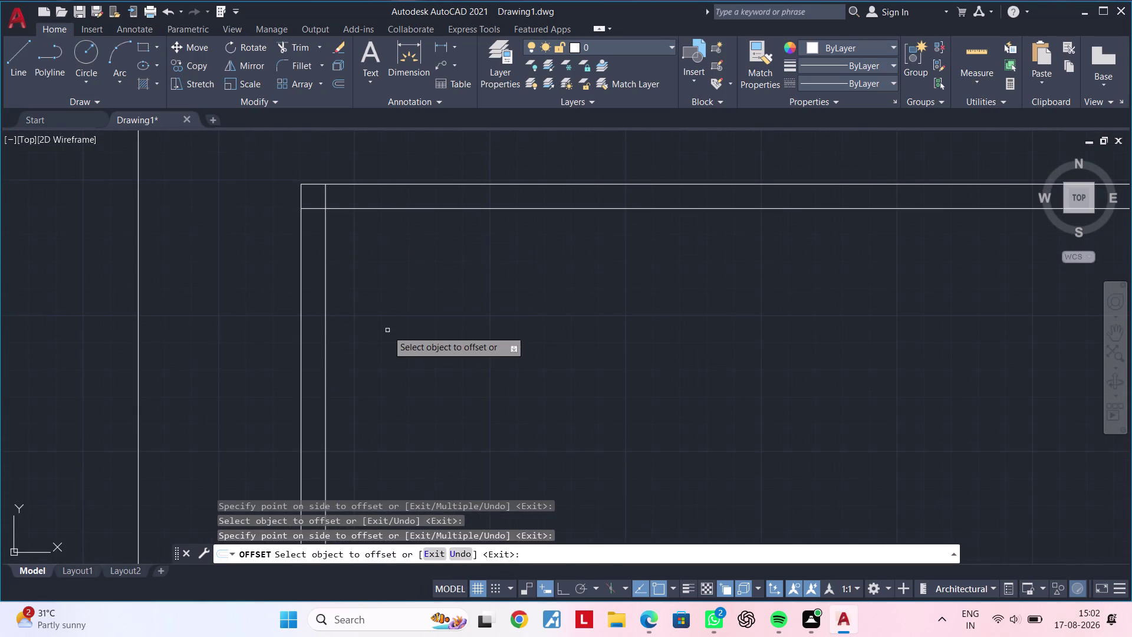
key(space)
Offset the inner left wall line 13'-6" to the right.
key(space)
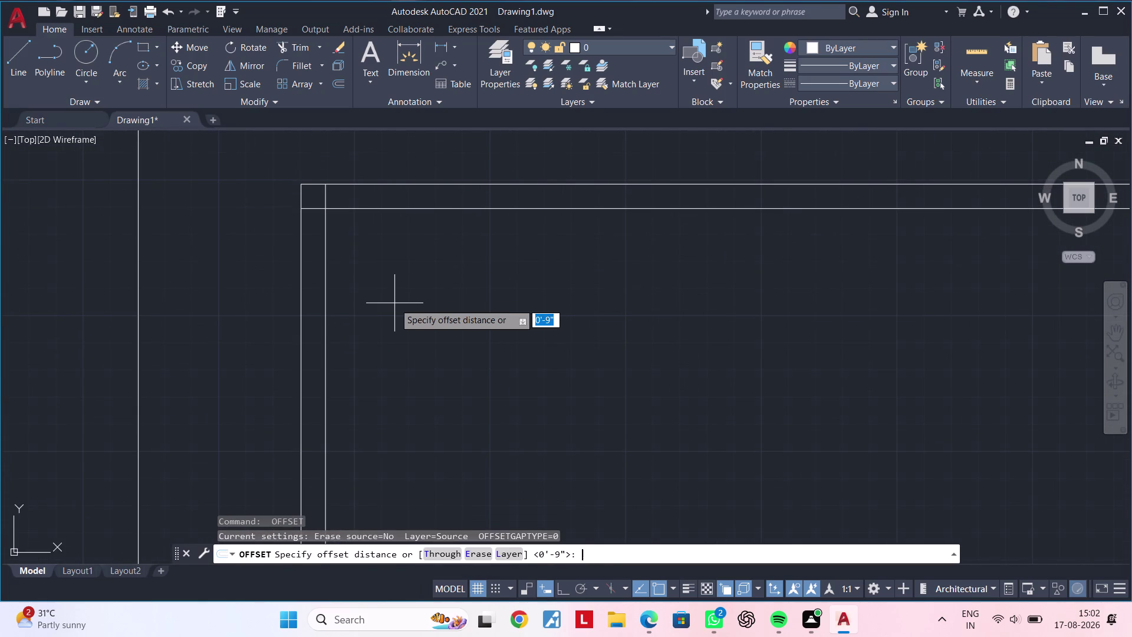
text(1)
text(3')
key(6)
key(shift+quotedbl)
key(Return)
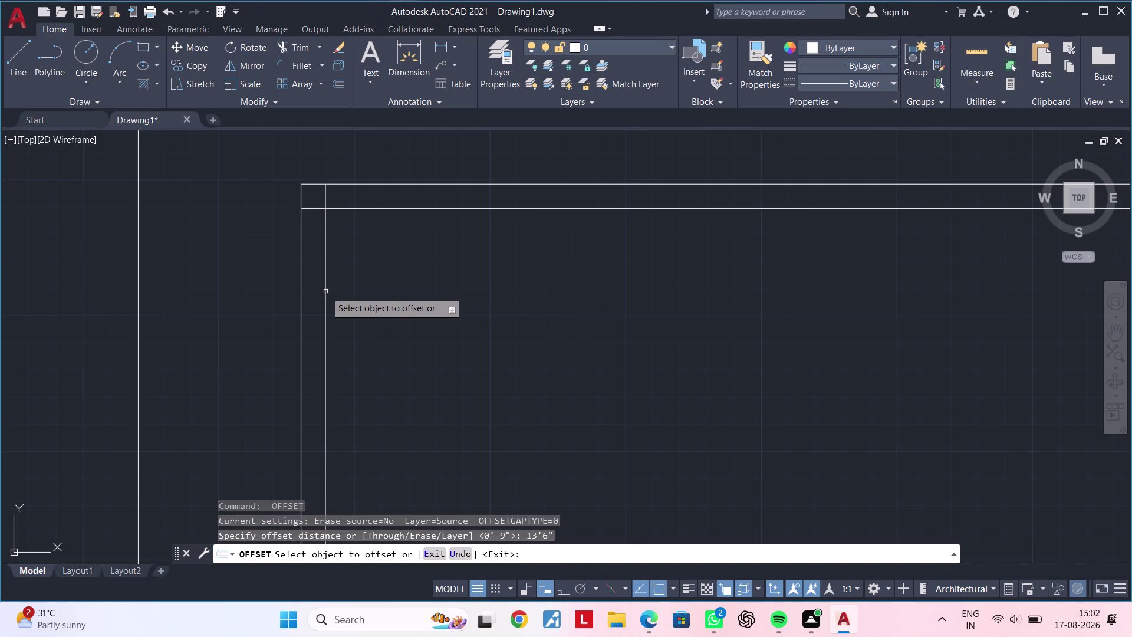
click(325, 291)
click(546, 292)
scroll(down, 3)
middle_drag(617, 295, 427, 286)
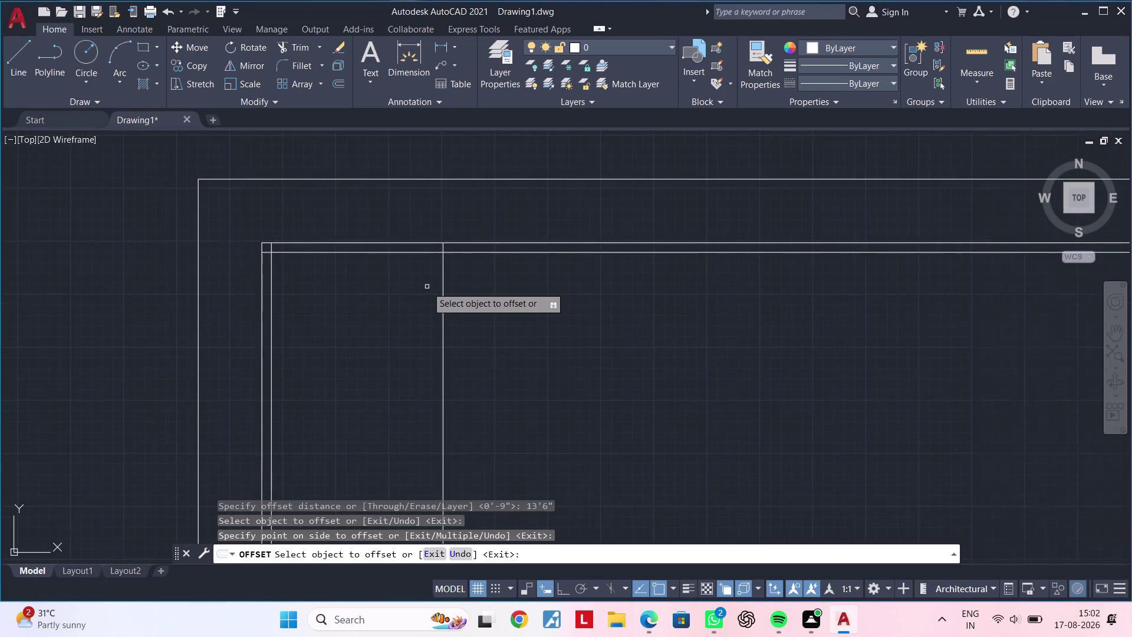
key(space)
Add a second face 4.5 inches right of the 13'-6" line.
key(space)
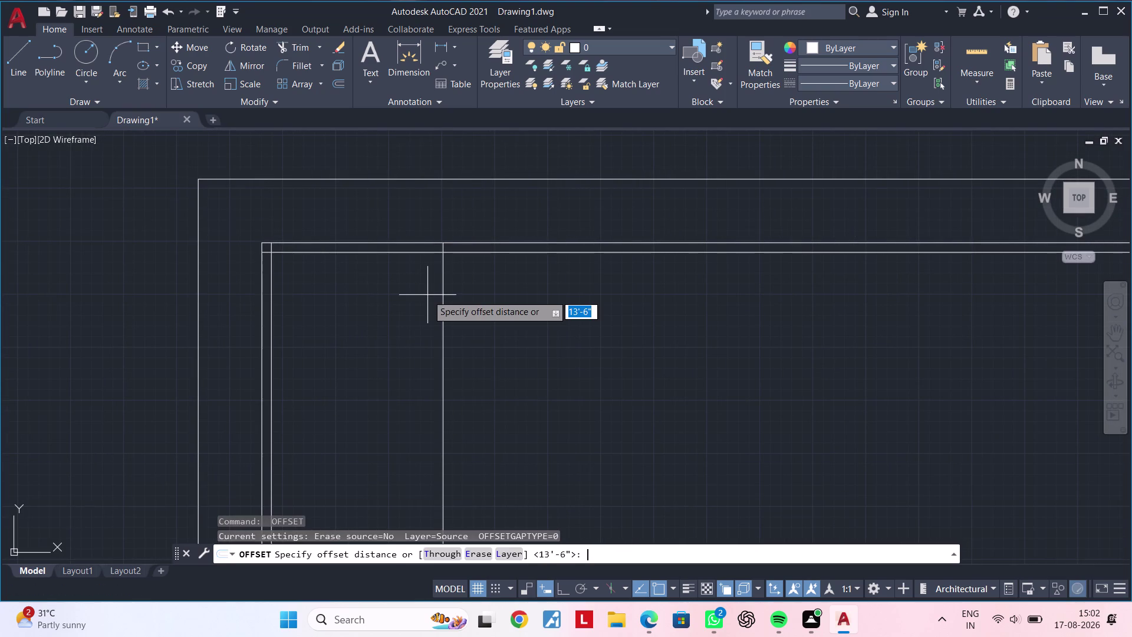
text(4.5")
key(Return)
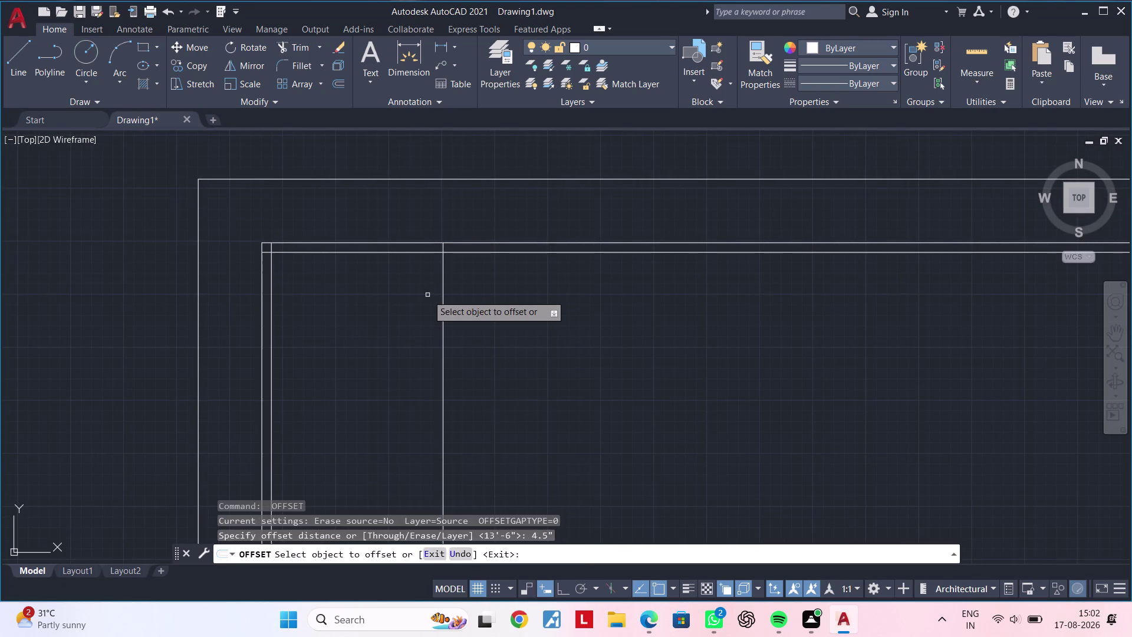
click(447, 369)
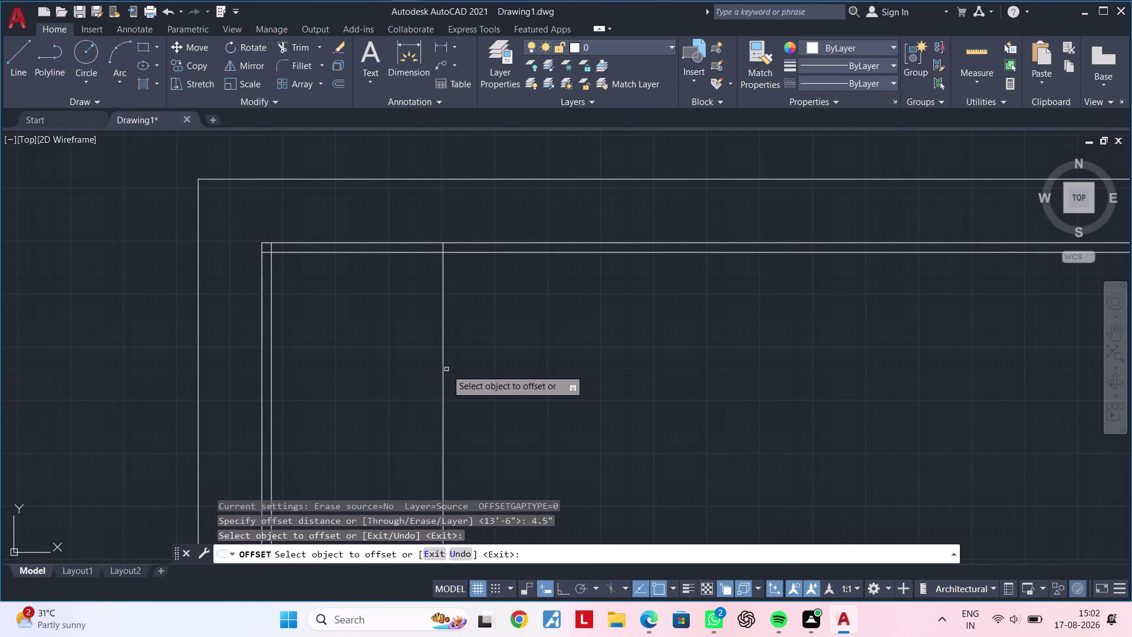
click(442, 369)
click(607, 363)
scroll(up, 3)
middle_drag(475, 373, 391, 410)
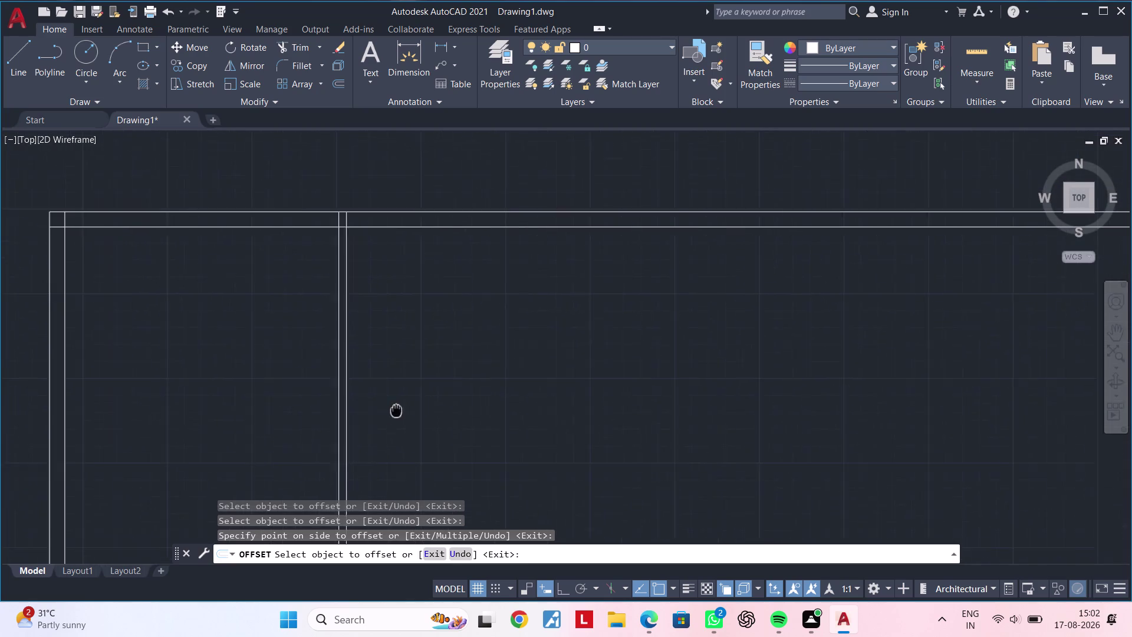
middle_drag(390, 410, 389, 409)
key(space)
Copy the wall line 12 feet to the right.
key(space)
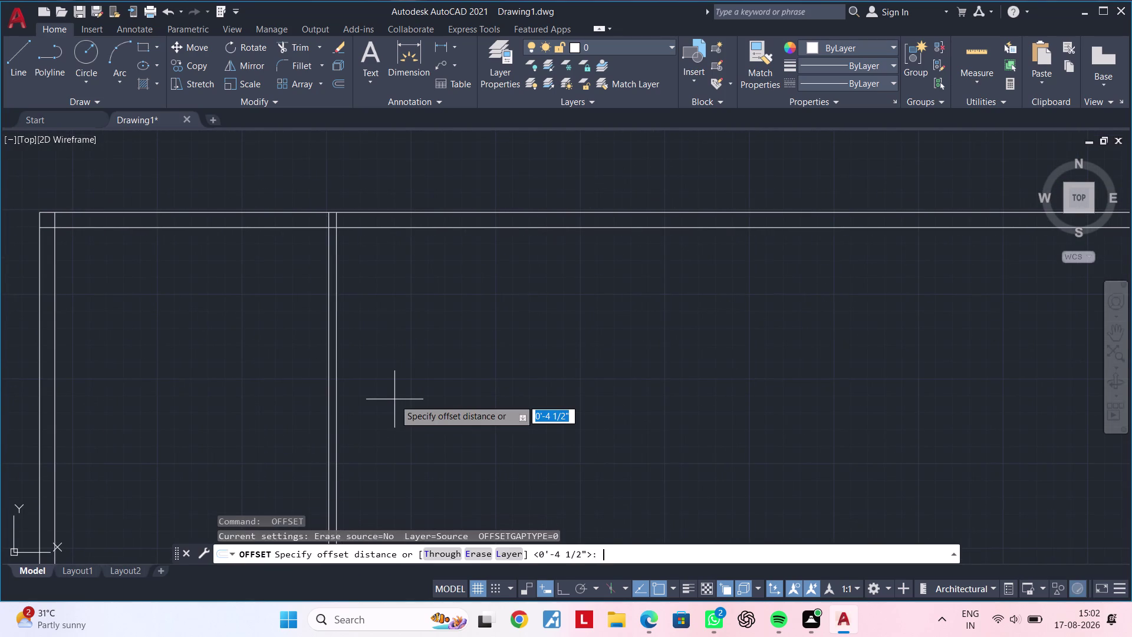
text(12)
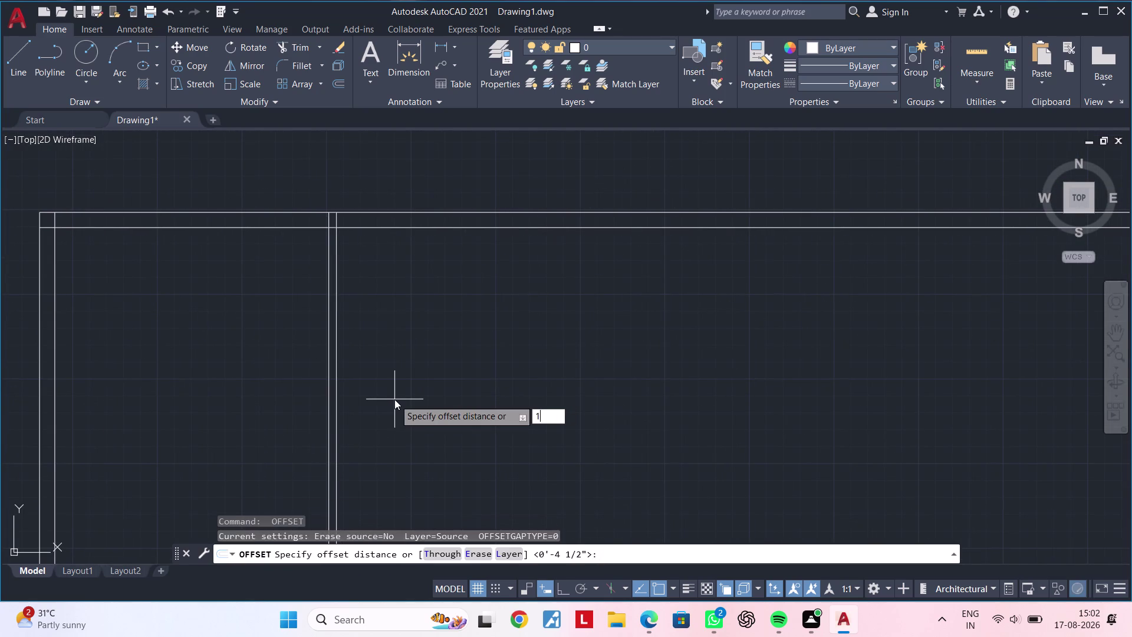
text(')
key(Return)
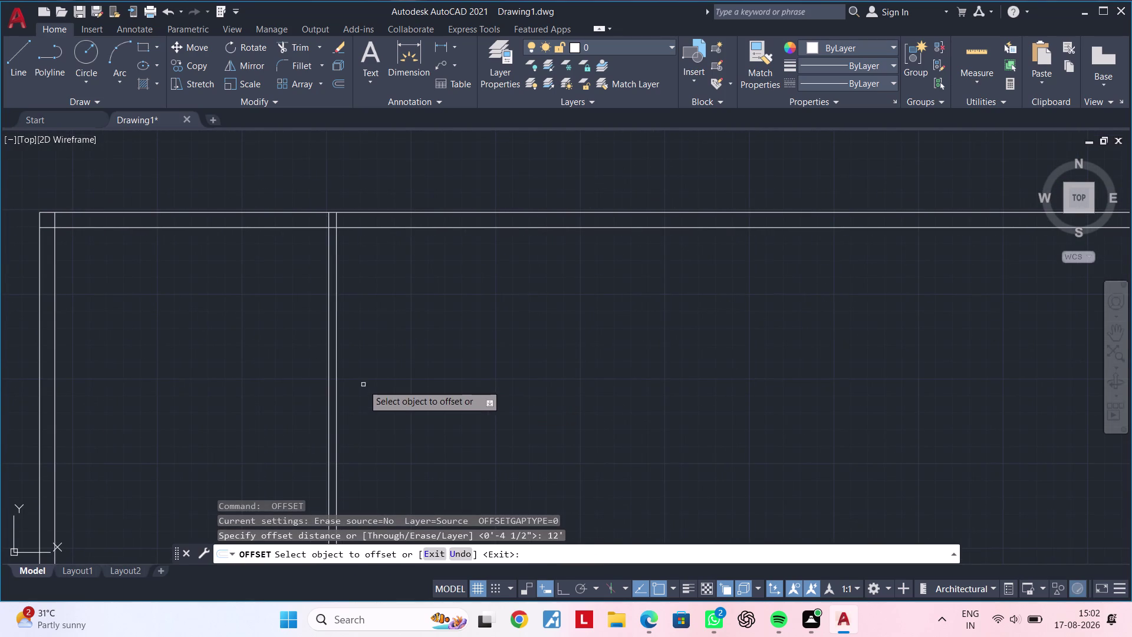
click(335, 375)
click(527, 373)
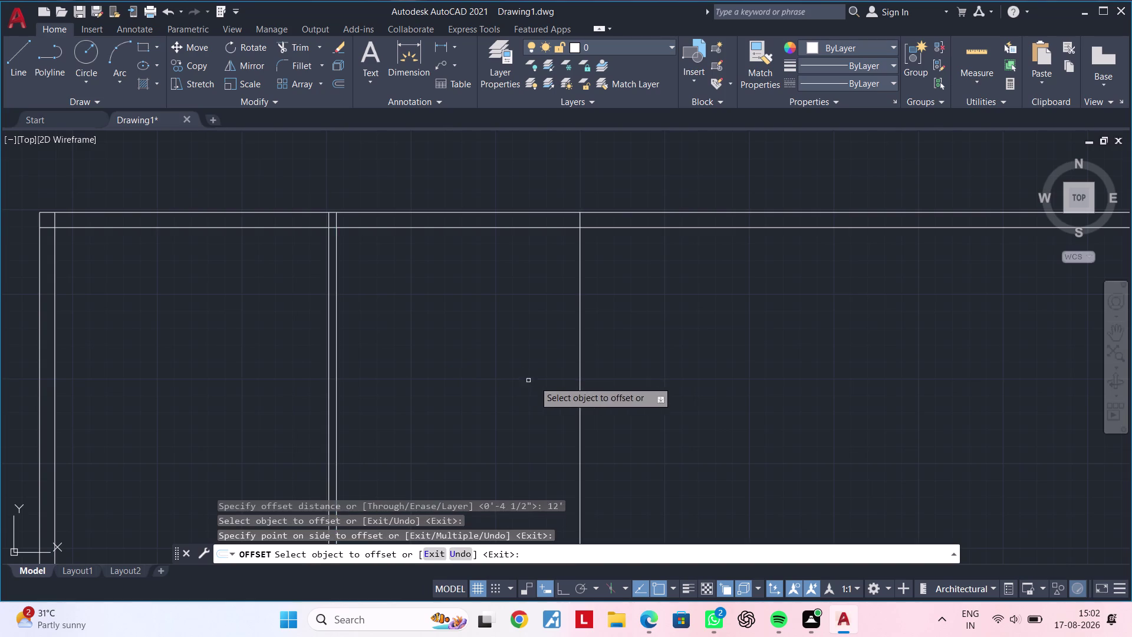
scroll(up, 3)
middle_drag(556, 383, 460, 379)
key(space)
Give the 12-foot line a second face 4.5 inches away.
key(space)
text(4)
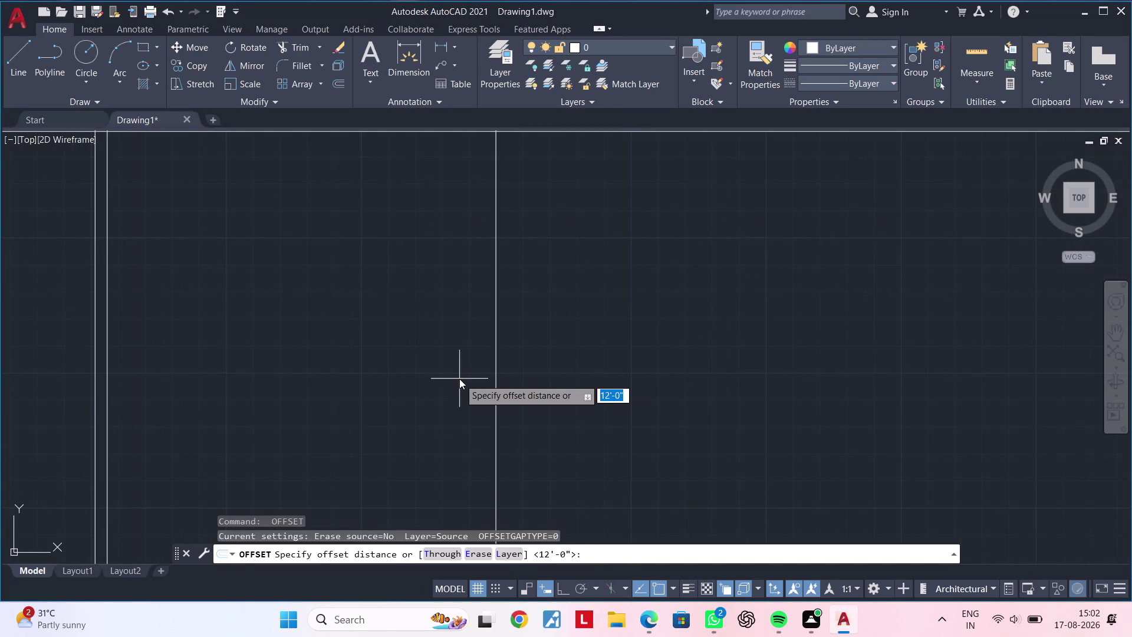
text(.5")
key(Return)
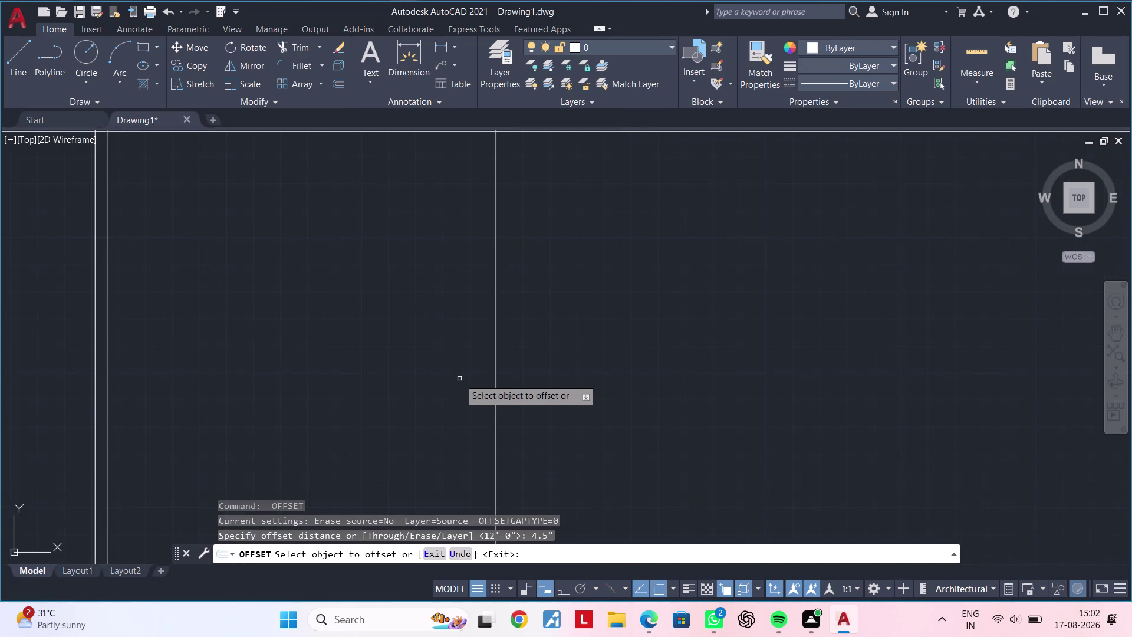
click(495, 343)
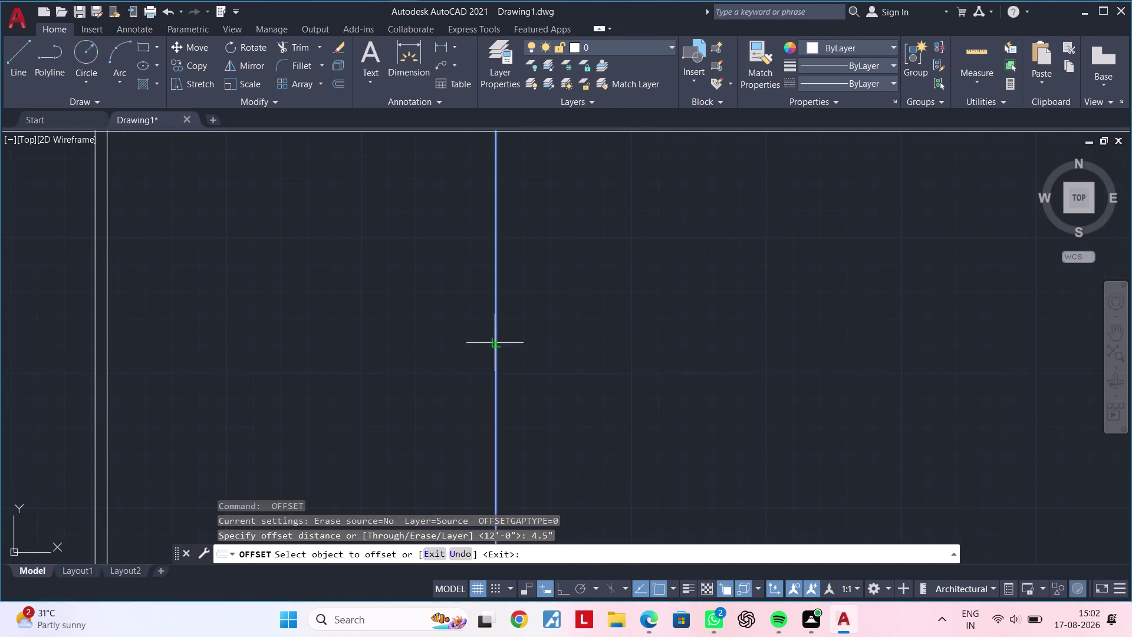
click(609, 324)
scroll(down, 3)
middle_drag(611, 326, 539, 351)
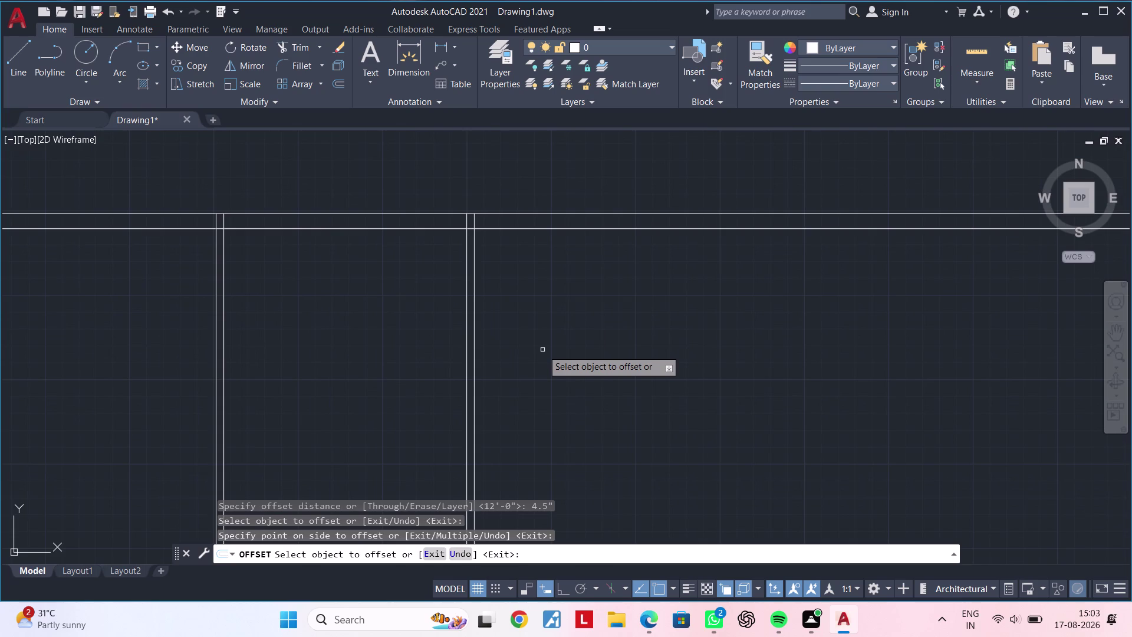
key(space)
Offset the new wall's inner face 13'-4.5" to the right.
key(space)
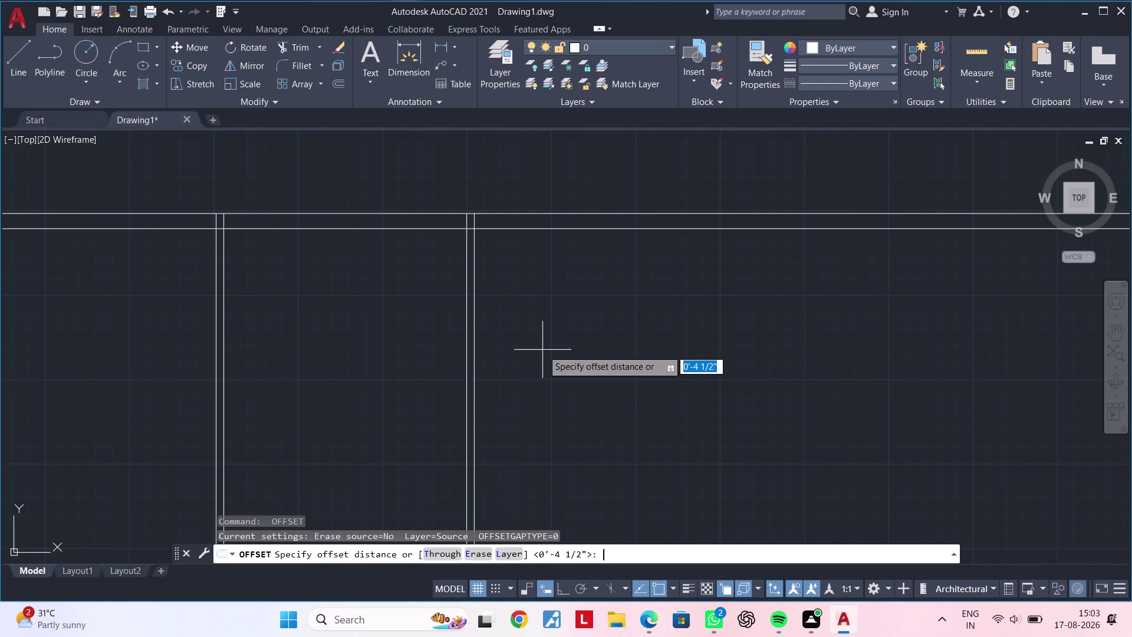
text(13')
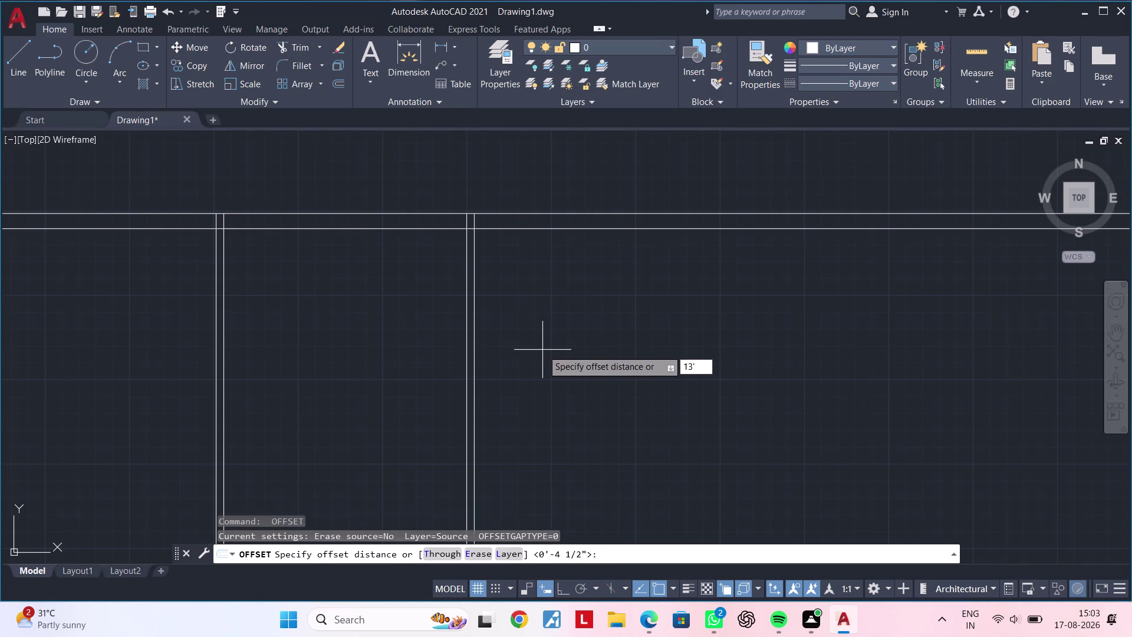
text(4.5")
key(Return)
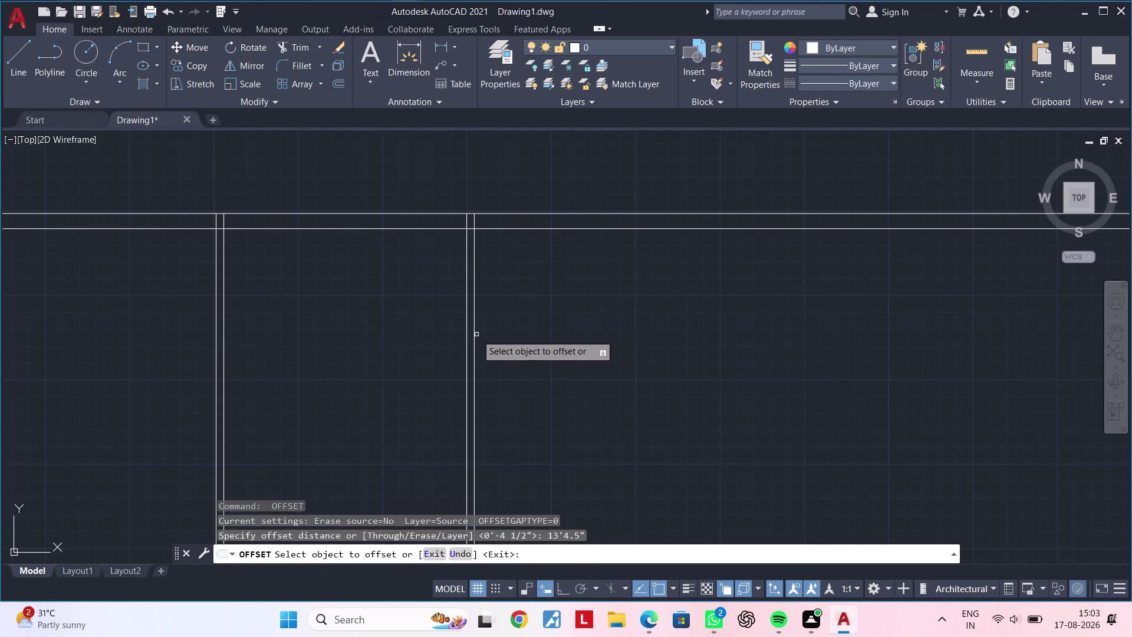
click(473, 334)
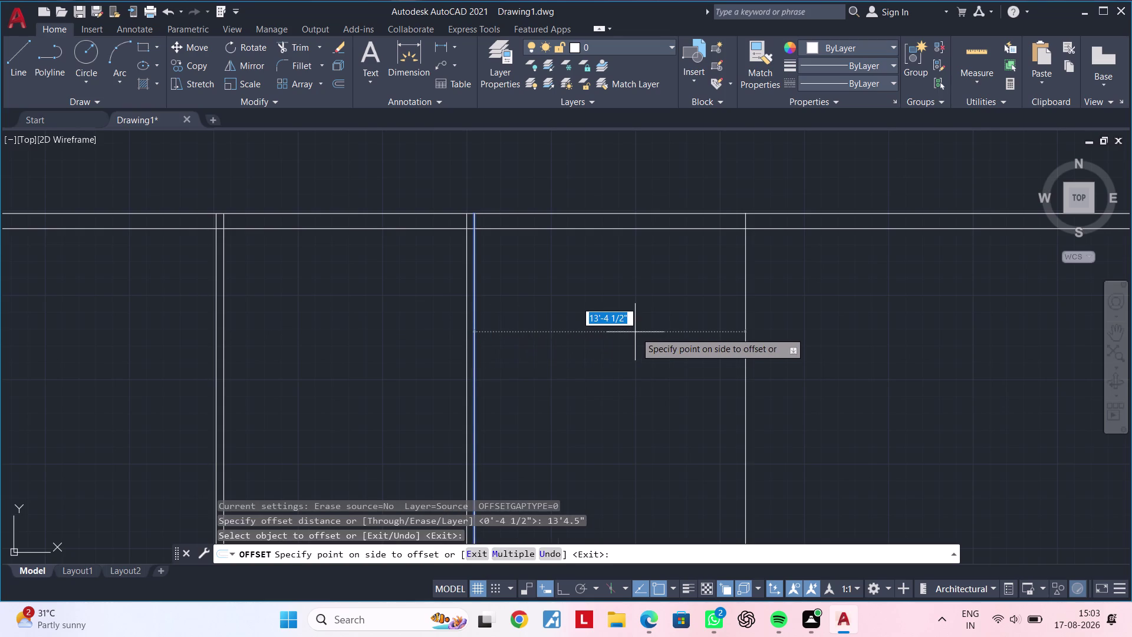
click(636, 332)
middle_drag(680, 321, 540, 297)
key(space)
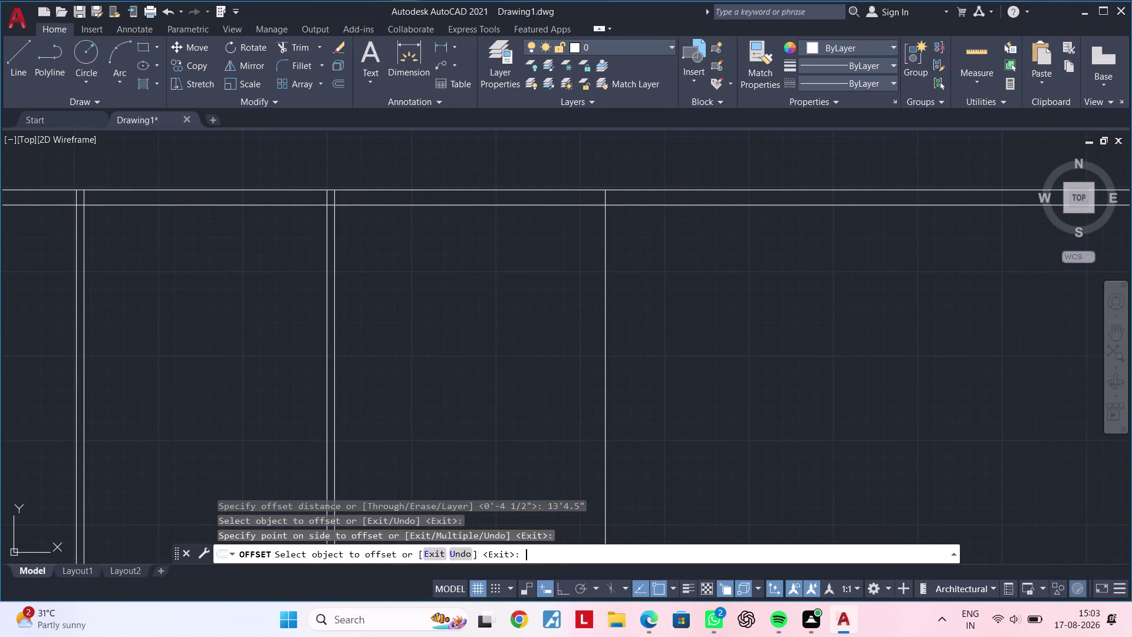
Add the 9-inch second face to the newest wall line.
key(space)
text(9")
key(Return)
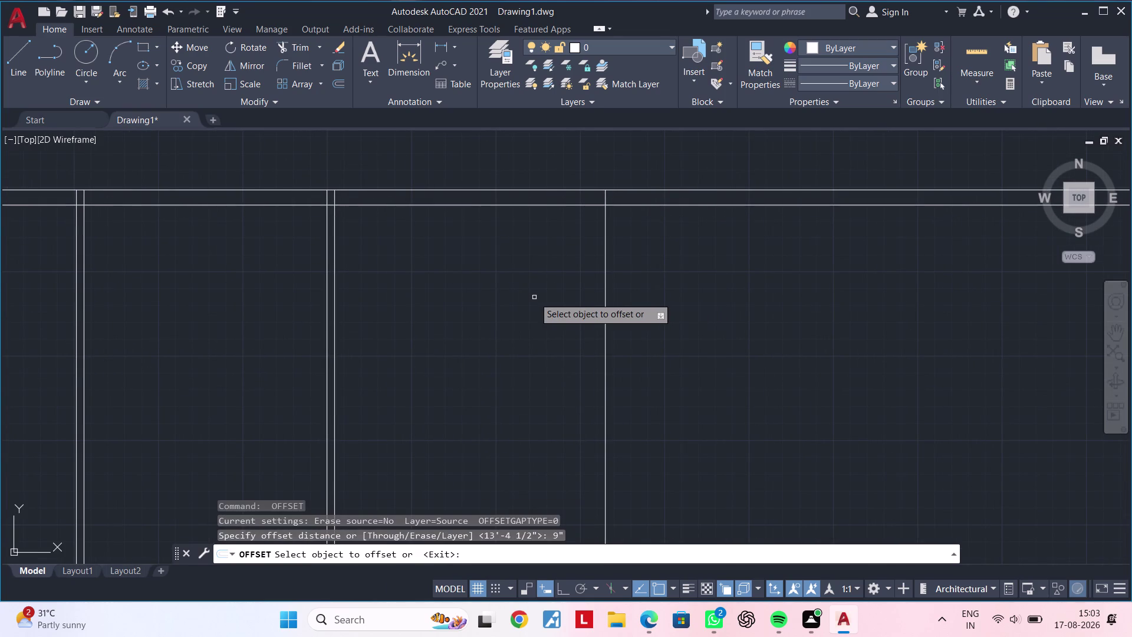
click(604, 284)
click(687, 280)
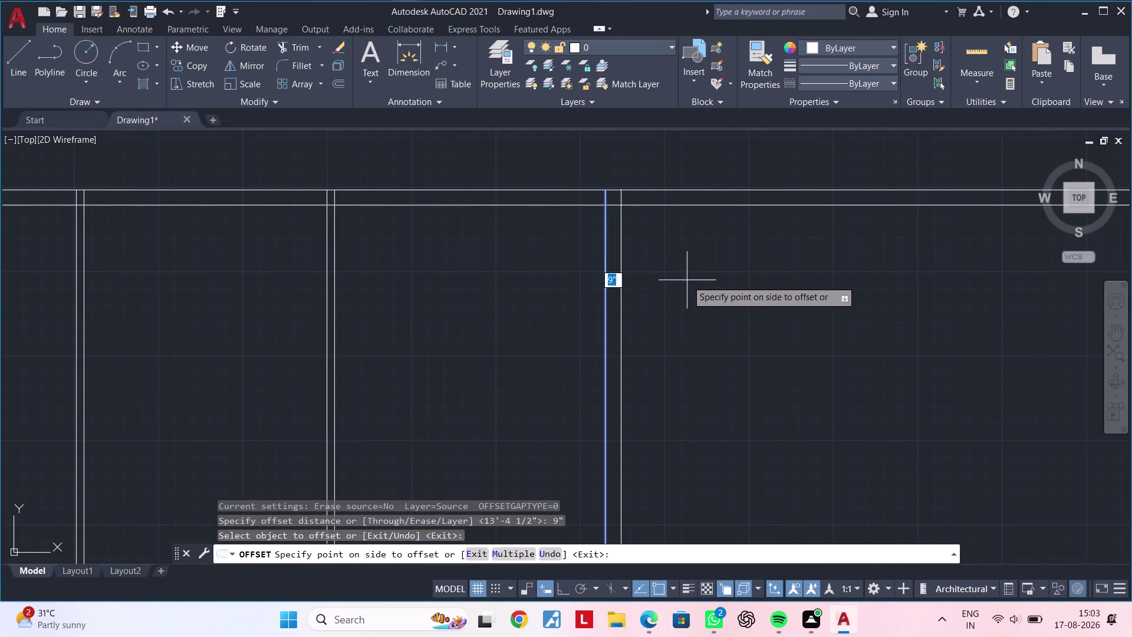
key(Escape)
key(Escape)
Cancel the started trim command and bring the top wall into view.
text(TR)
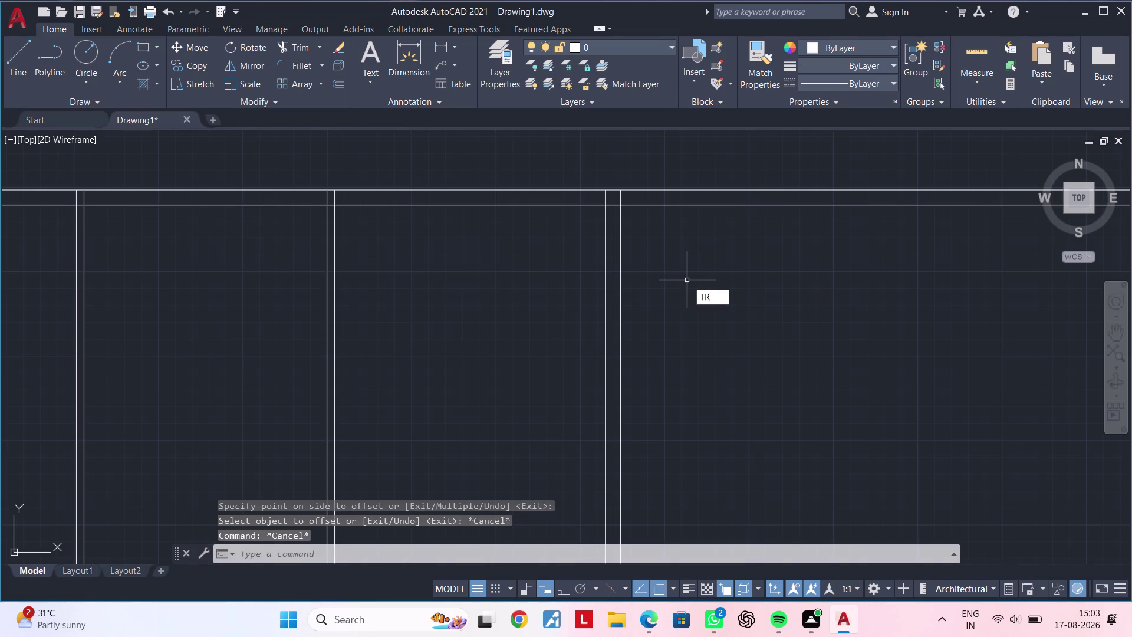
key(space)
drag(702, 274, 711, 170)
scroll(down, 3)
middle_drag(704, 213, 777, 213)
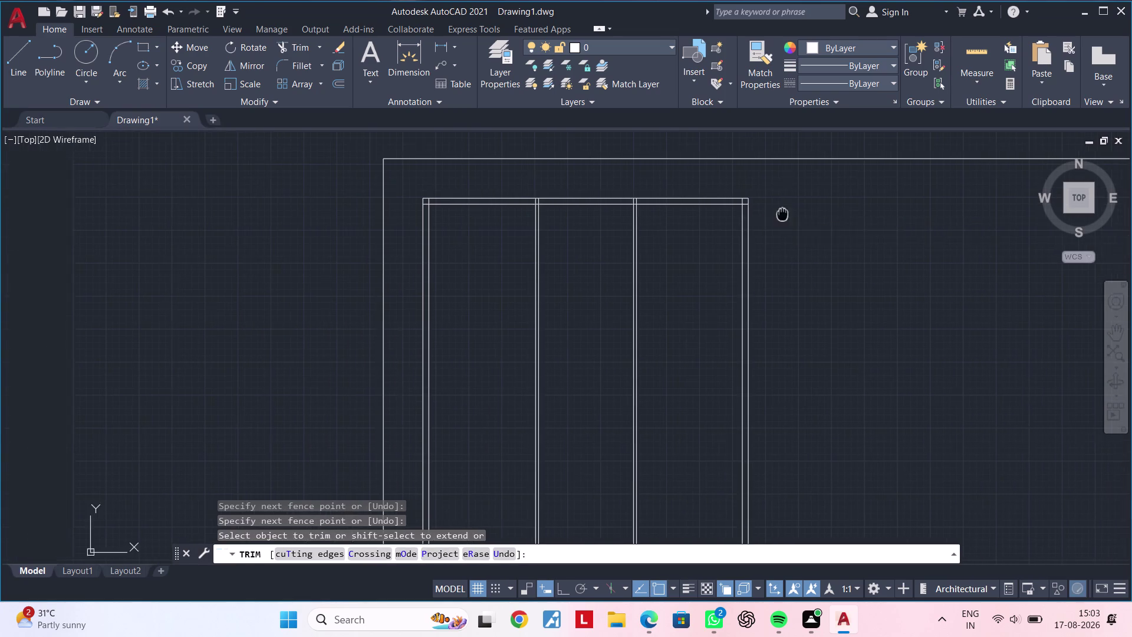
middle_drag(778, 213, 783, 213)
key(Escape)
key(Escape)
middle_drag(669, 236, 704, 238)
key(Escape)
key(Escape)
scroll(up, 3)
middle_drag(626, 239, 626, 289)
key(Escape)
key(Escape)
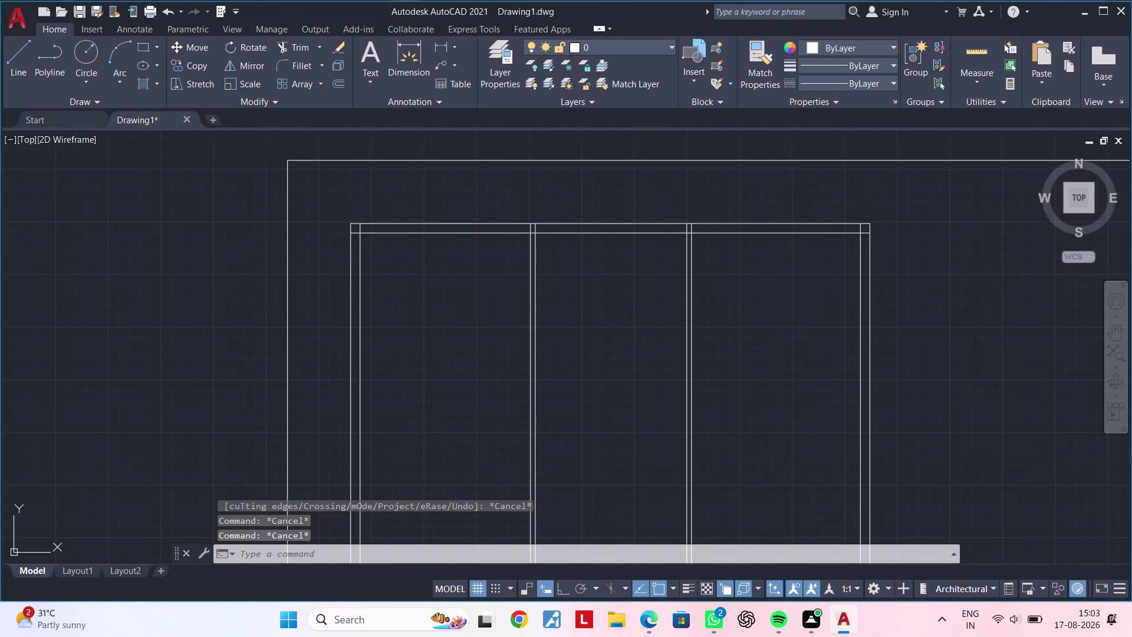
key(Escape)
key(Escape)
key(Escape)
middle_drag(618, 284, 683, 284)
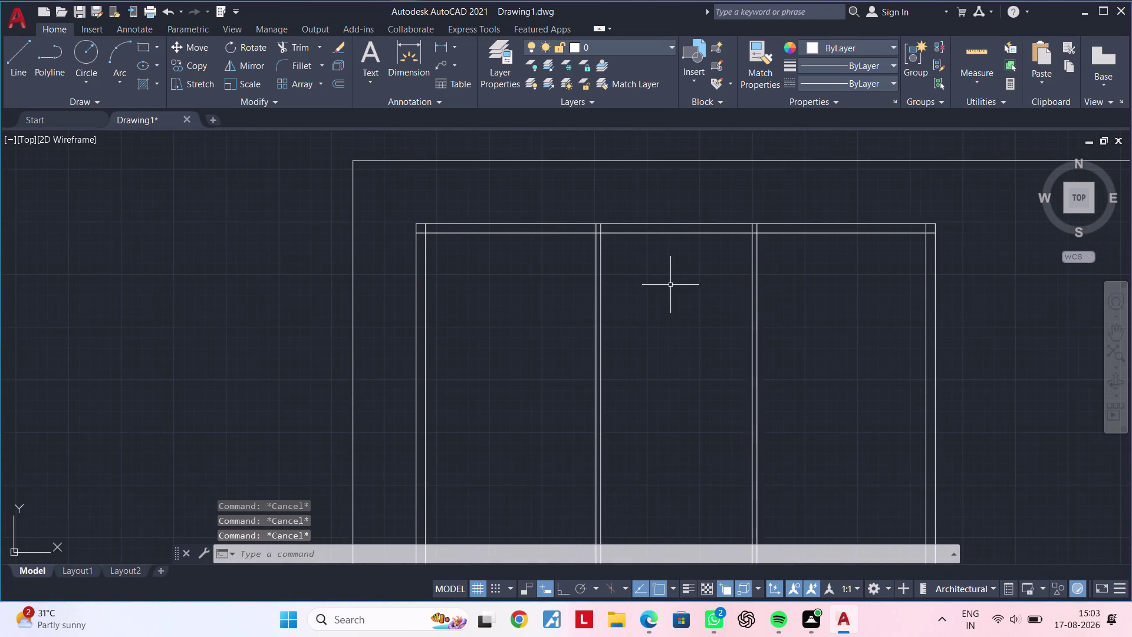
middle_drag(652, 281, 646, 331)
Offset the top wall line 2 feet upward.
text(OF)
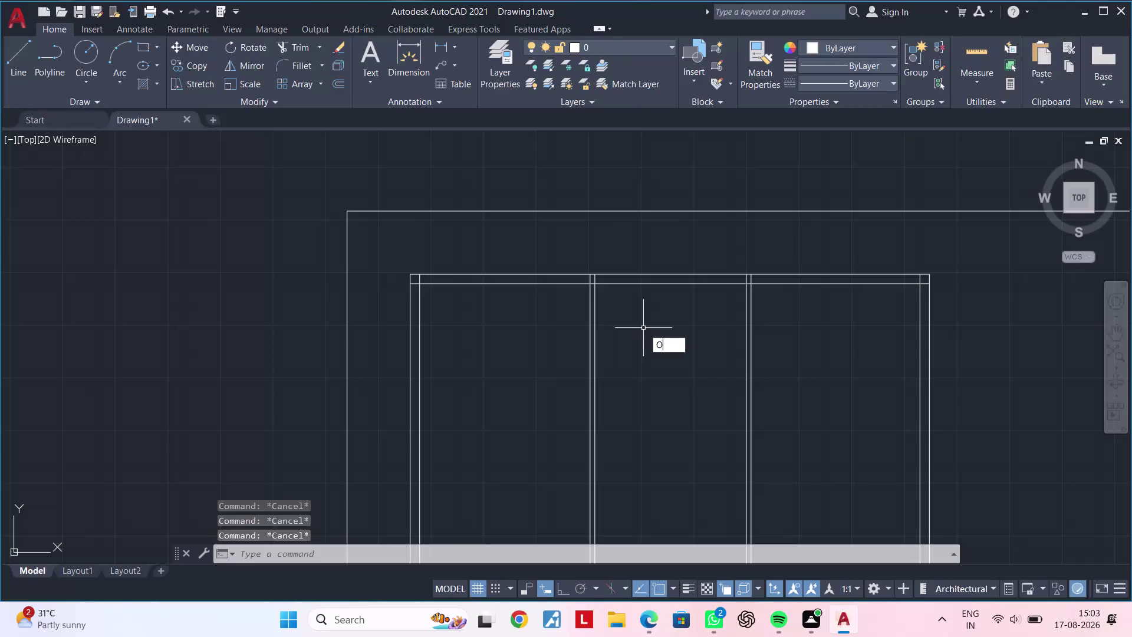
key(space)
text(2')
key(Return)
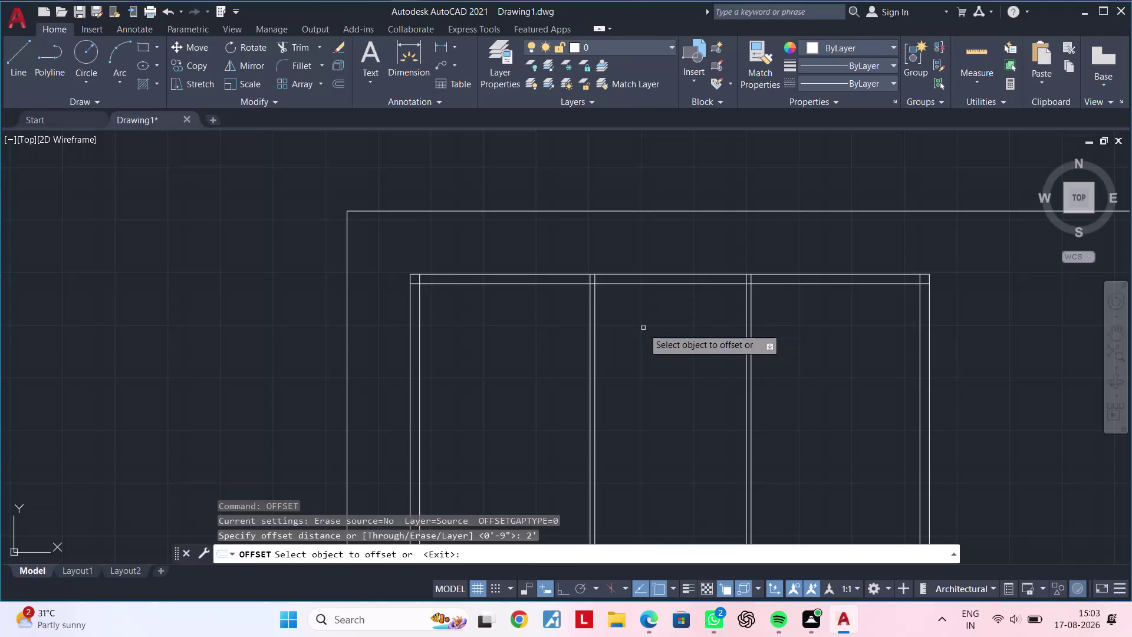
click(559, 273)
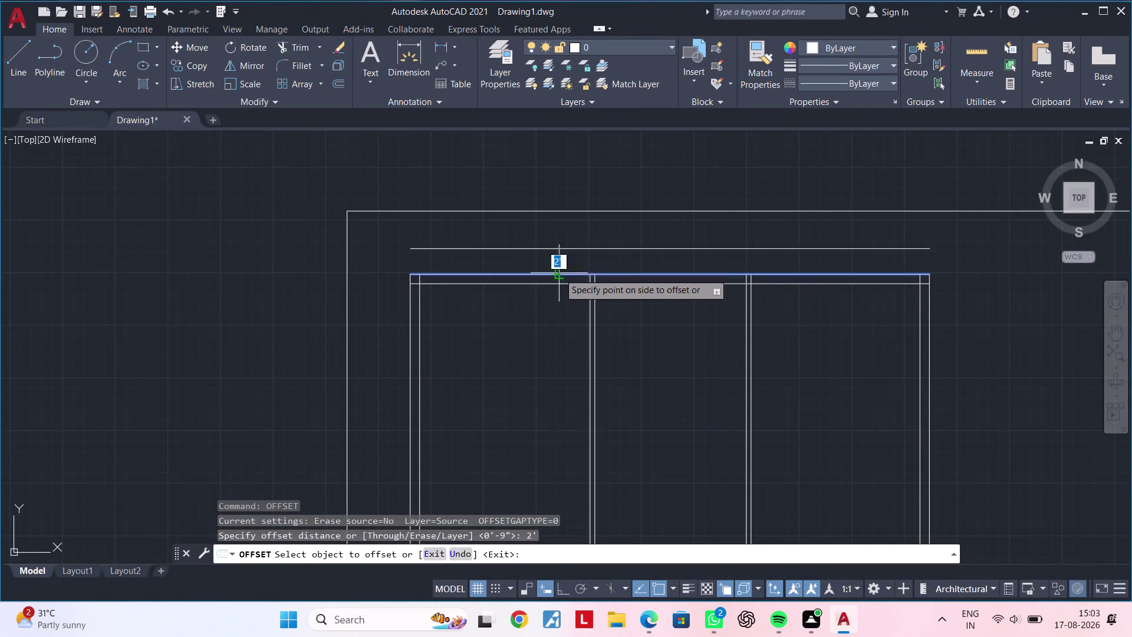
click(559, 229)
key(Escape)
key(Escape)
key(Escape)
key(Escape)
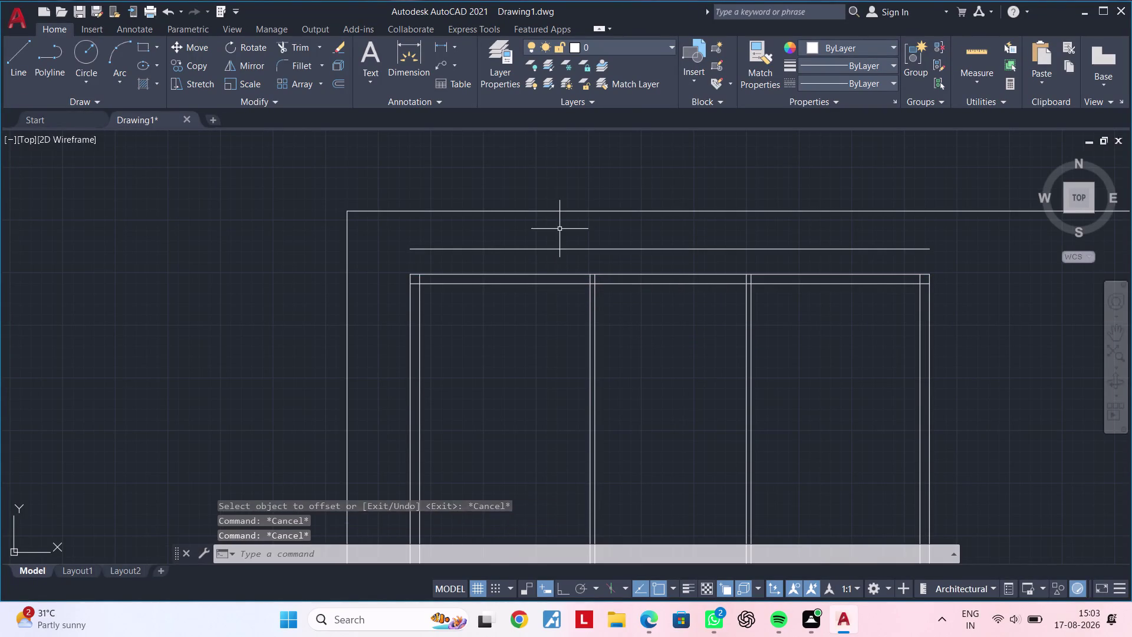
key(Escape)
key(Escape)
scroll(up, 3)
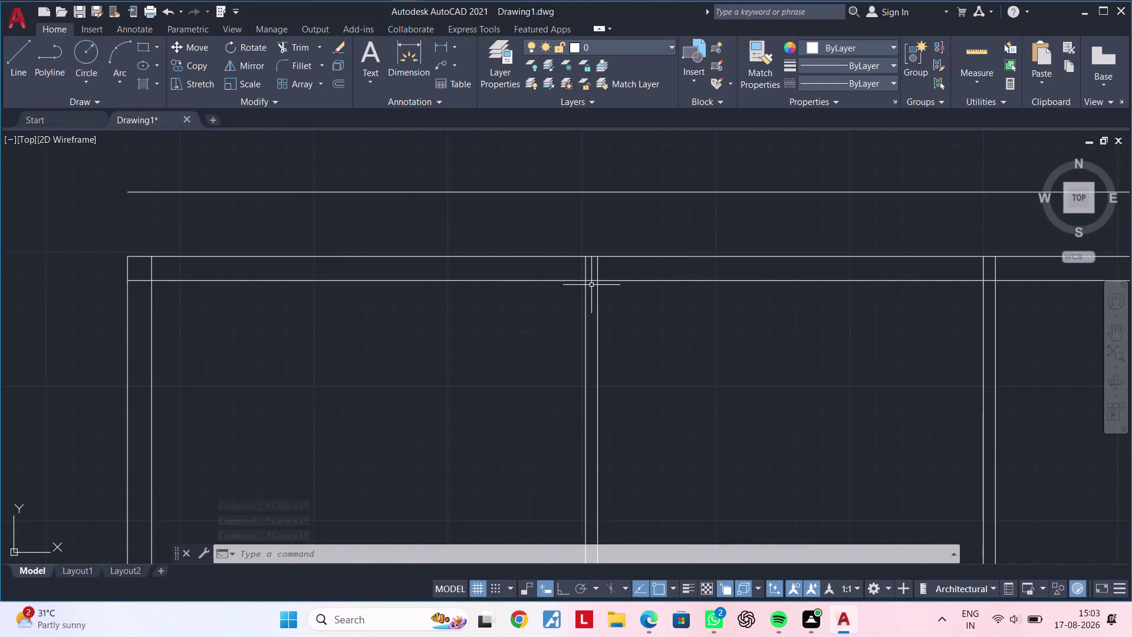
Extend the middle and right vertical wall lines up to the 2-foot line.
text(EX)
key(space)
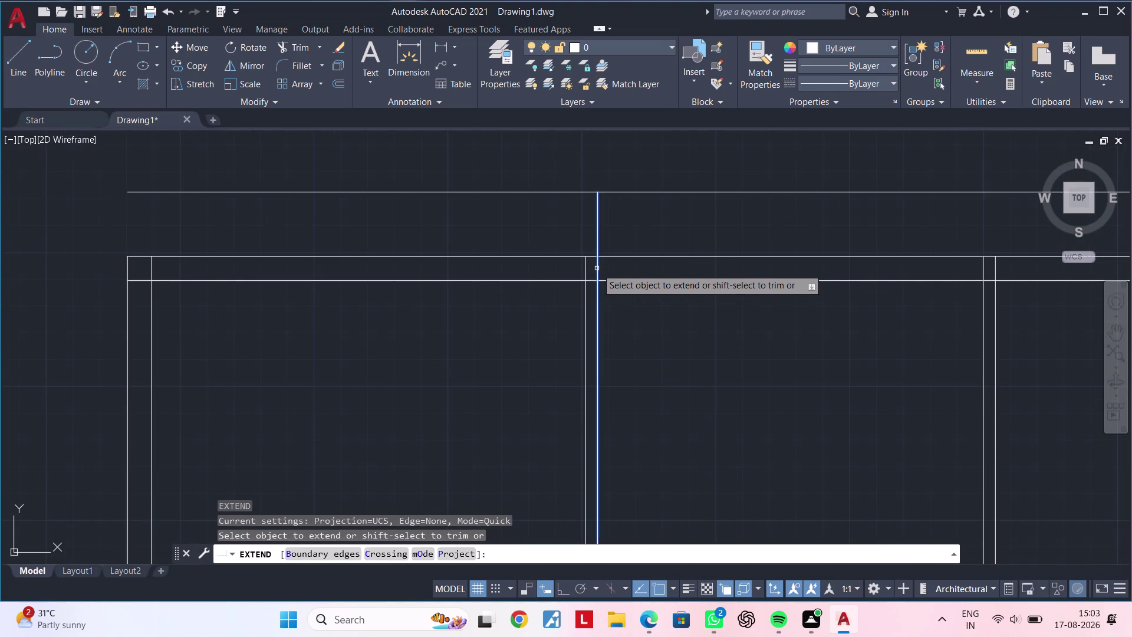
click(597, 268)
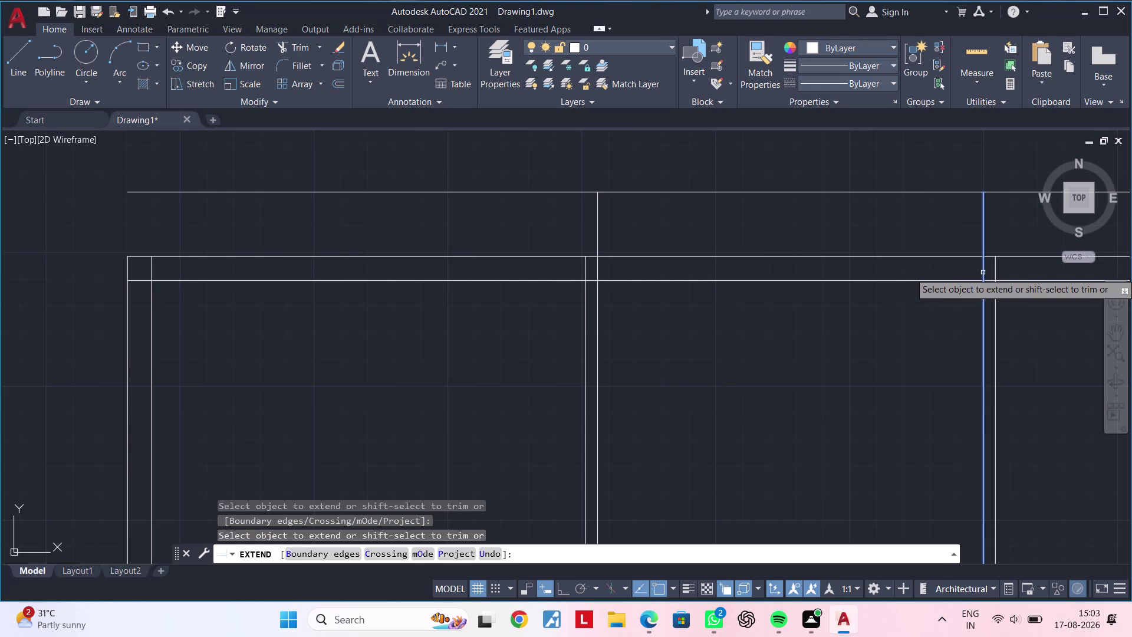
click(982, 273)
key(Escape)
key(Escape)
scroll(down, 3)
middle_drag(793, 284, 802, 279)
key(Escape)
key(Escape)
key(Escape)
middle_drag(755, 275, 714, 291)
key(Escape)
scroll(up, 3)
key(Escape)
text(OF)
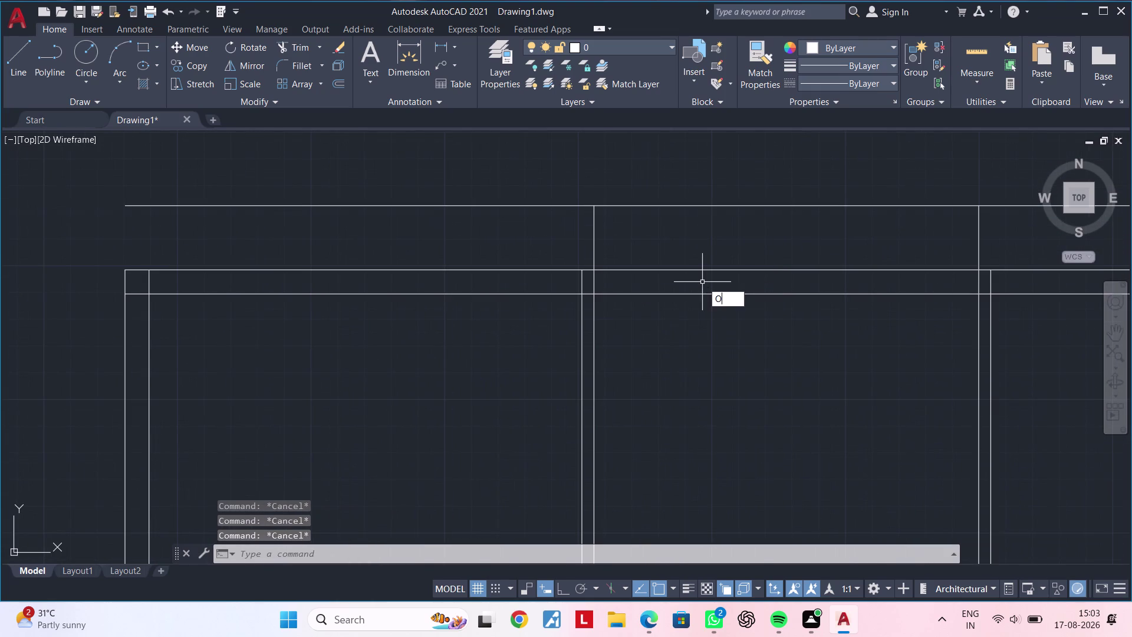
Offset the extended middle and right wall lines by 9 inches.
key(space)
text(9")
key(Return)
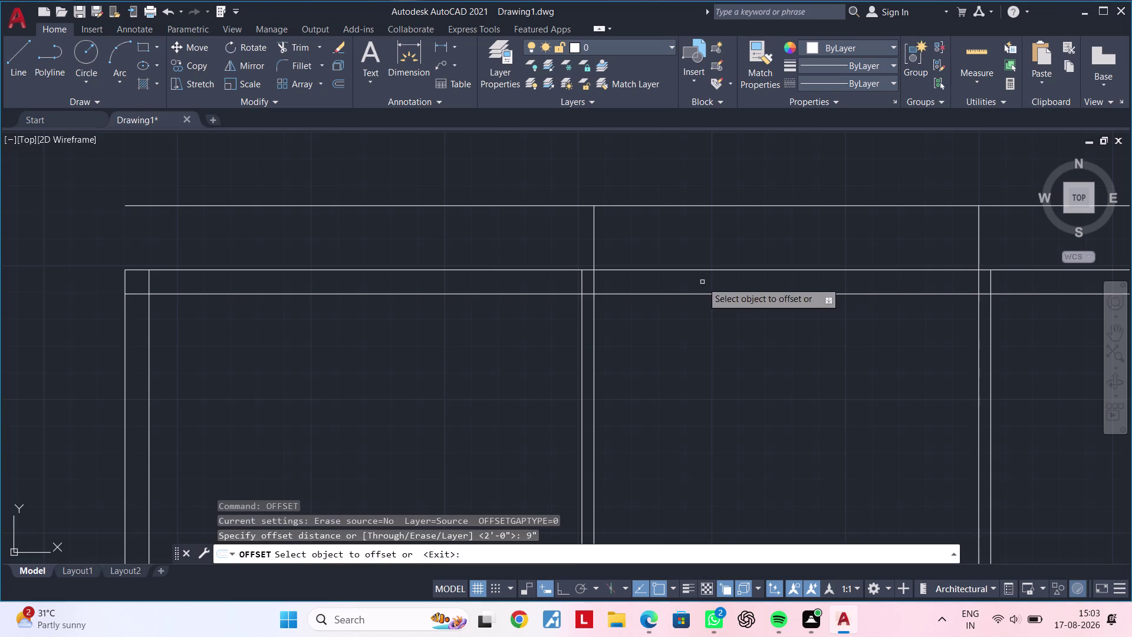
click(593, 234)
click(545, 234)
click(979, 240)
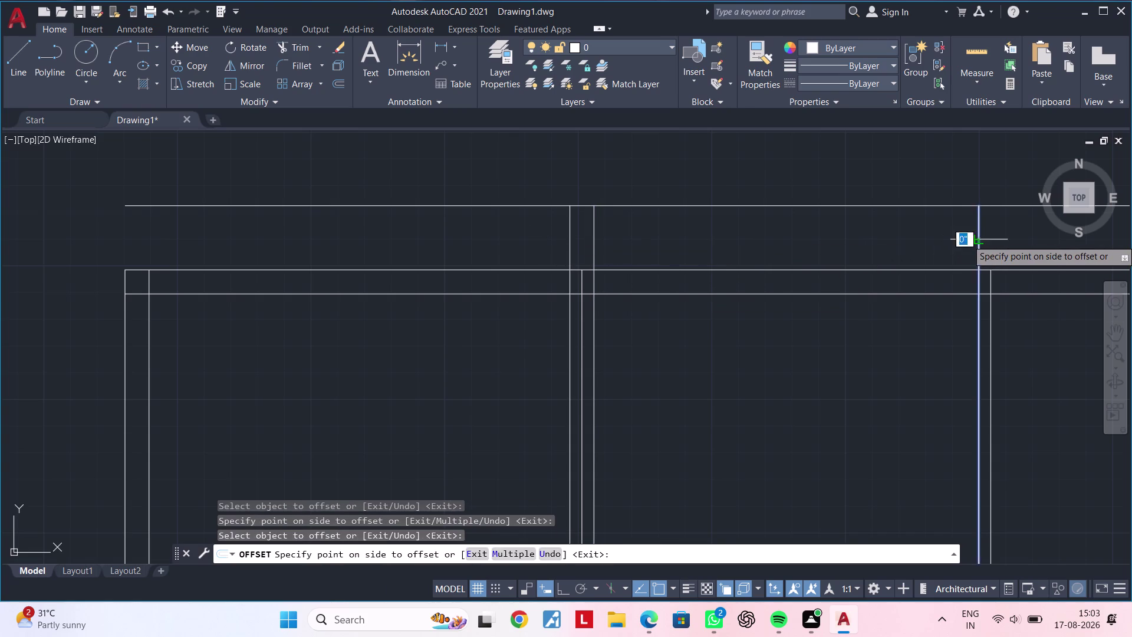
click(1049, 237)
key(Escape)
Offset the right wall line 9 inches to its inner side.
key(space)
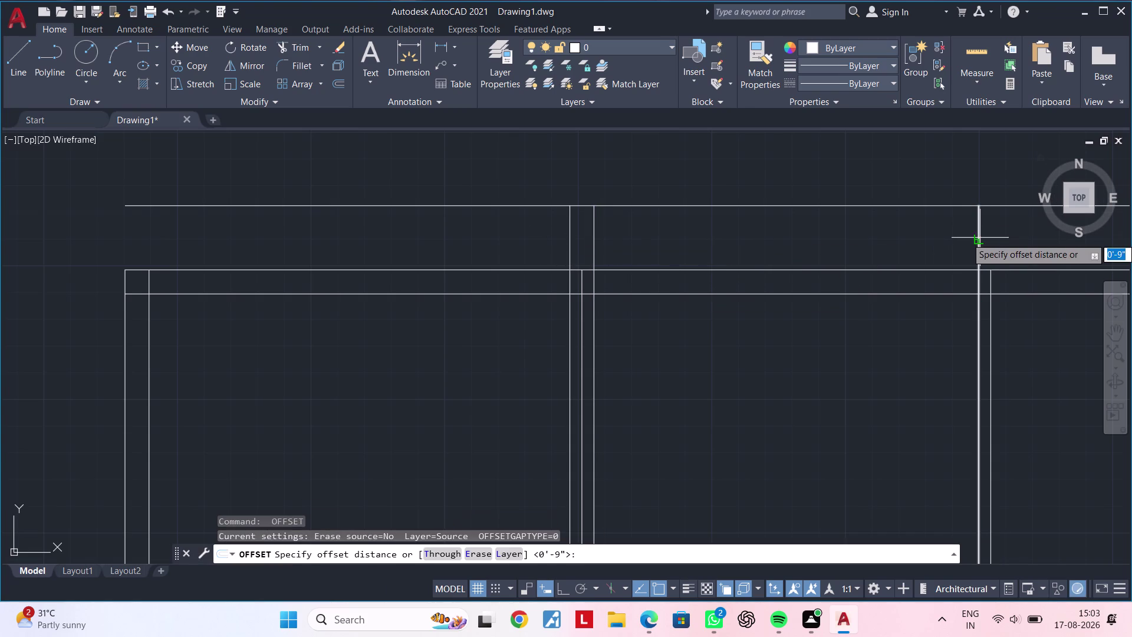
key(Escape)
key(Escape)
key(space)
key(space)
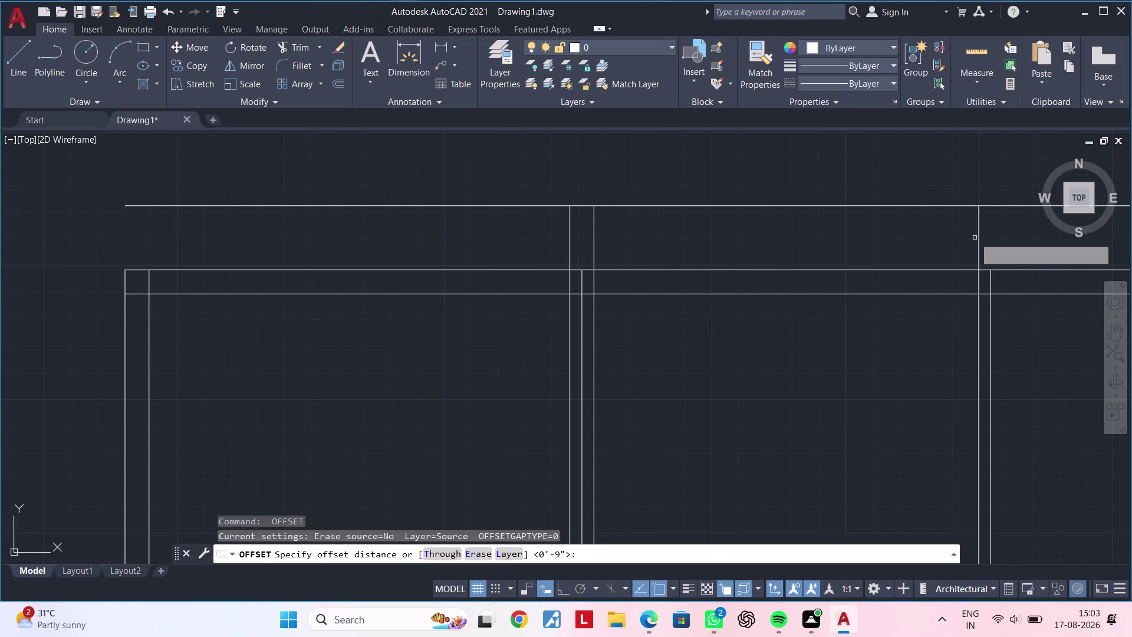
click(979, 237)
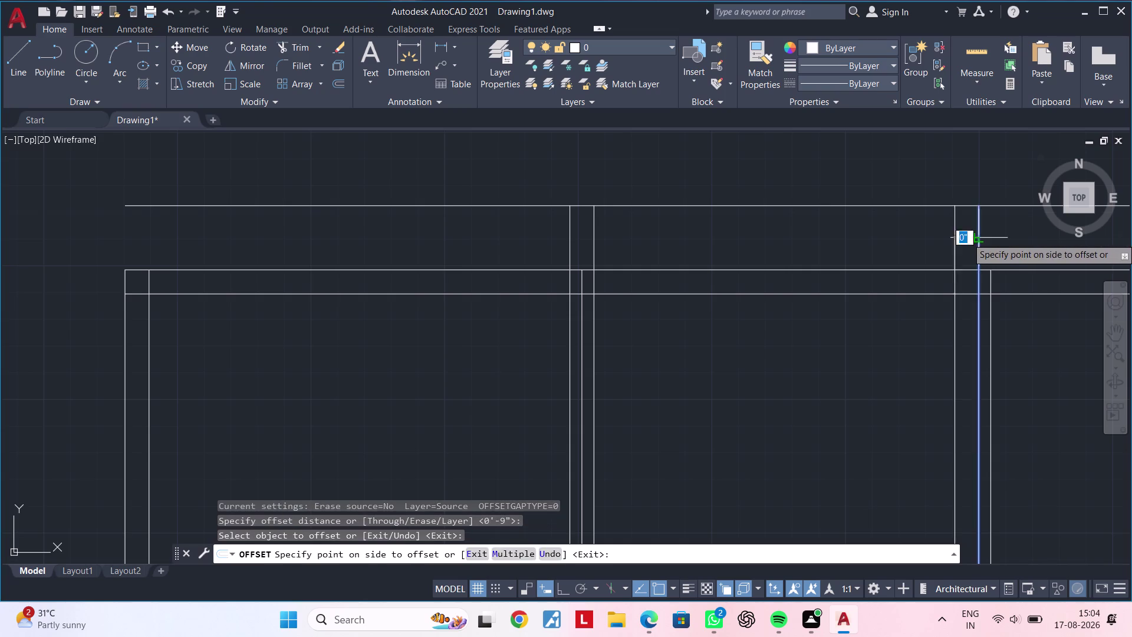
click(1008, 235)
middle_drag(1010, 244, 809, 245)
key(Escape)
key(Escape)
scroll(up, 3)
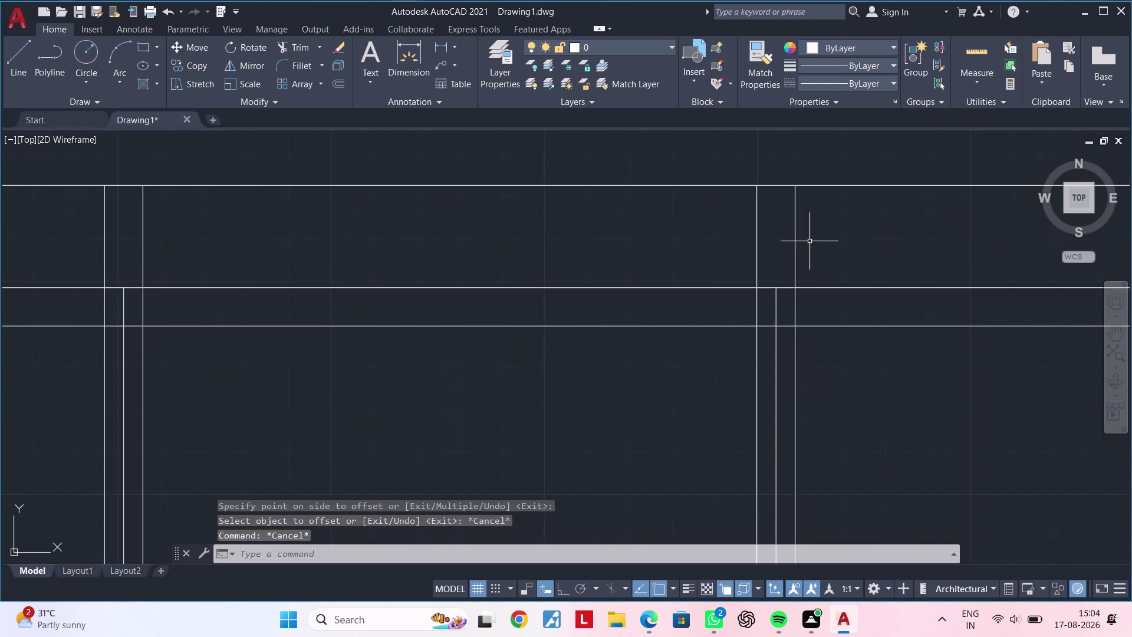
key(Escape)
key(Escape)
key(Escape)
key(Escape)
key(Escape)
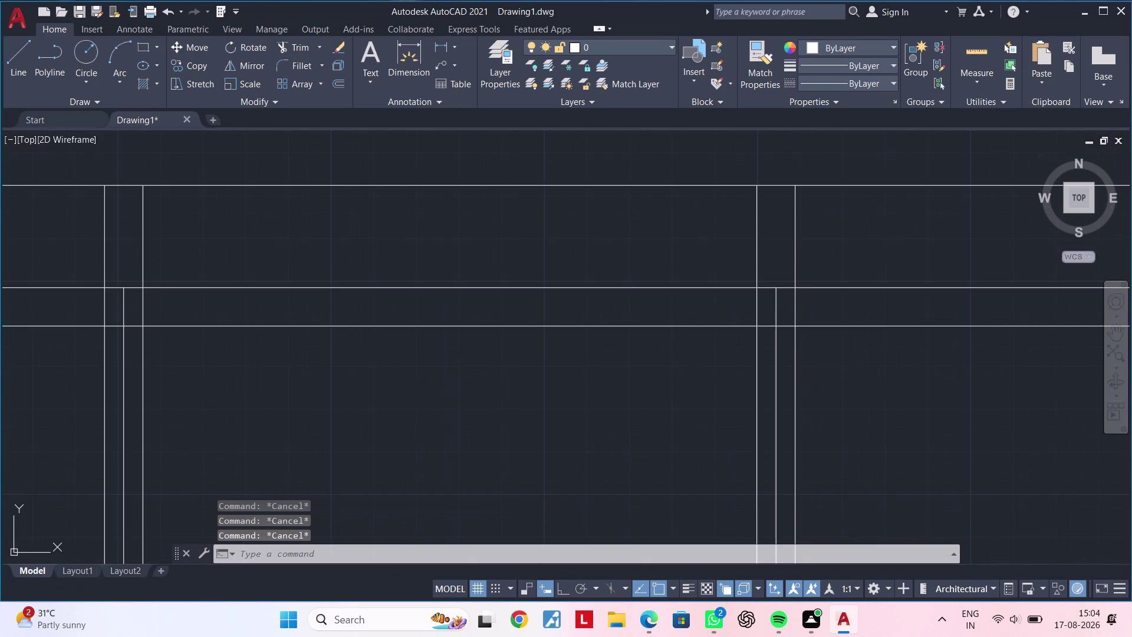
key(Escape)
key(Escape)
Trim the excess line ends at the left and top wall junctions.
text(TR)
key(space)
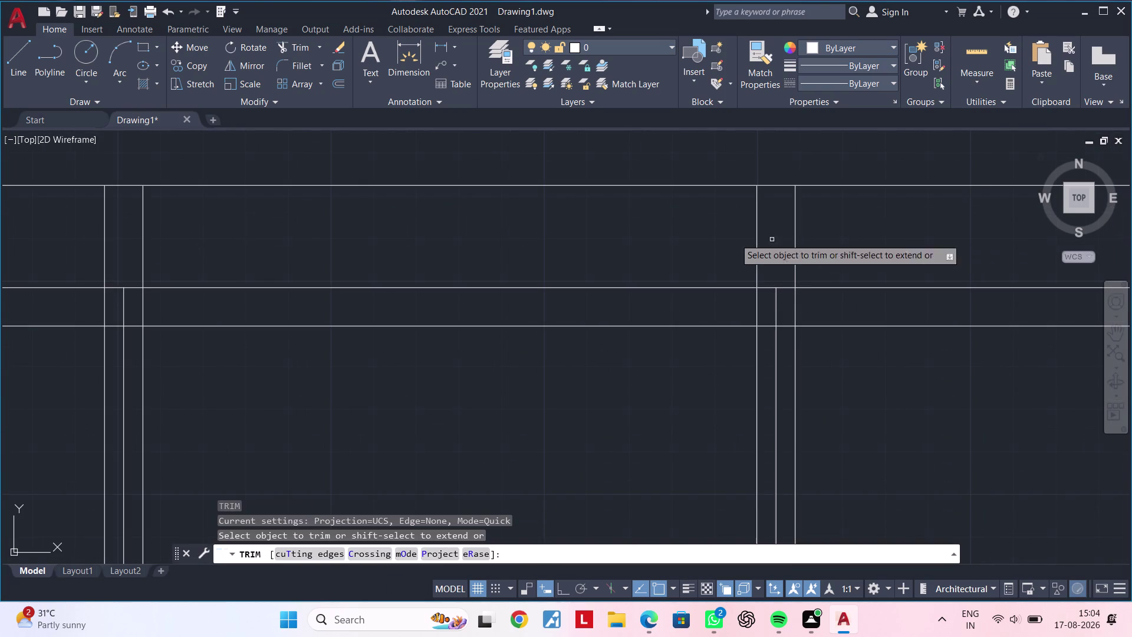
middle_drag(465, 230, 682, 232)
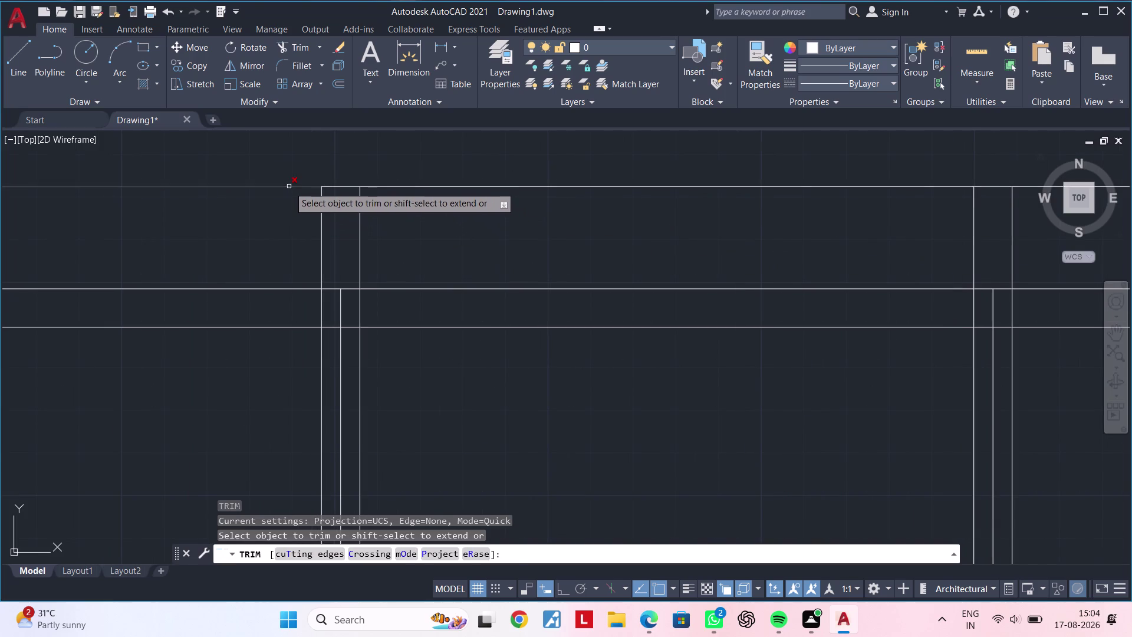
click(289, 187)
middle_drag(624, 200, 310, 211)
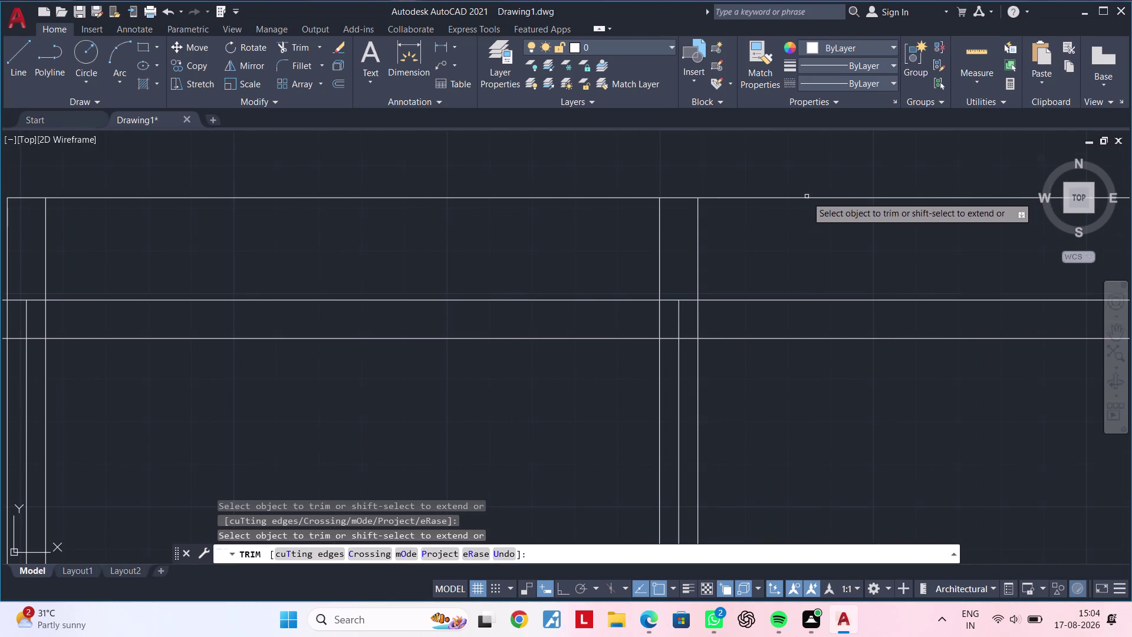
click(806, 197)
middle_drag(803, 253, 832, 181)
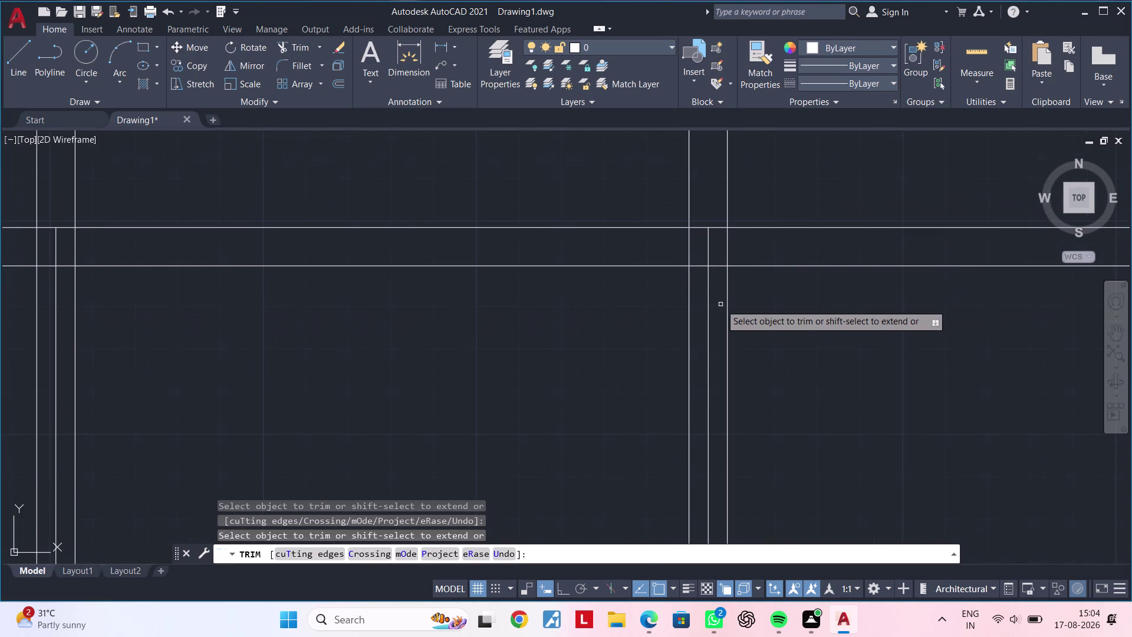
click(727, 305)
middle_drag(495, 314, 854, 265)
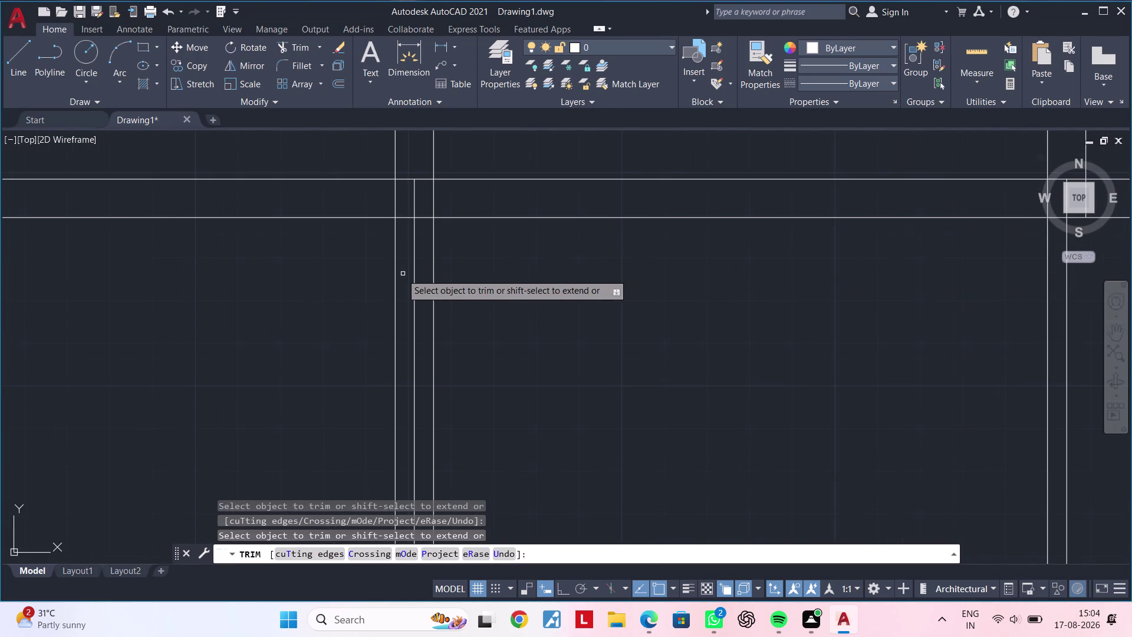
Trim the lines crossing the column and its short corner segments.
scroll(down, 3)
middle_drag(390, 279, 353, 325)
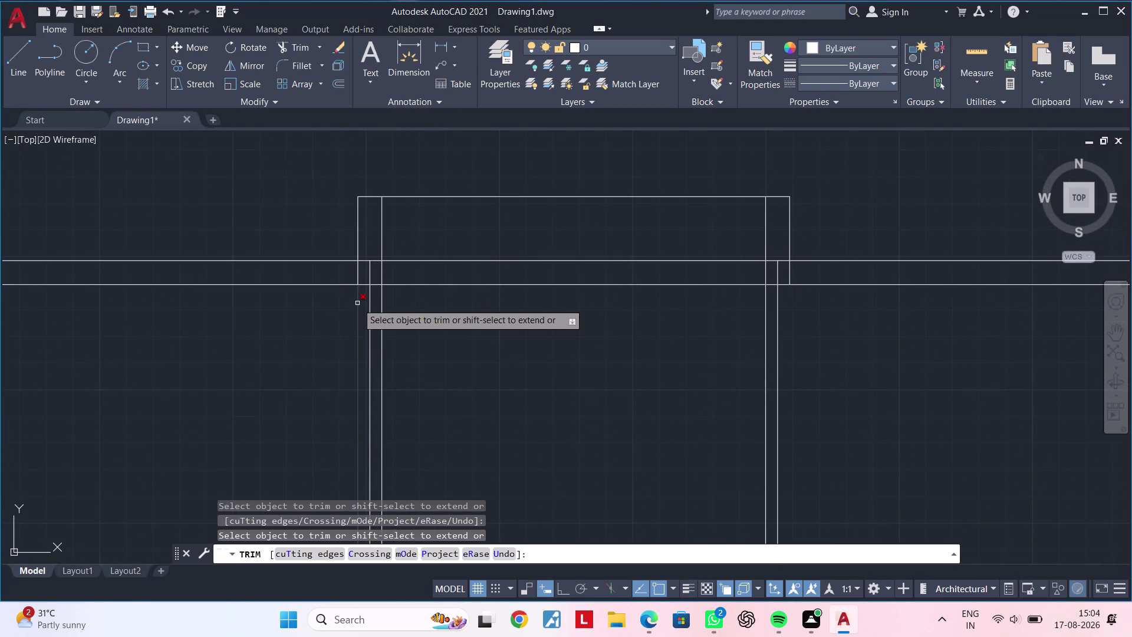
click(357, 303)
click(357, 272)
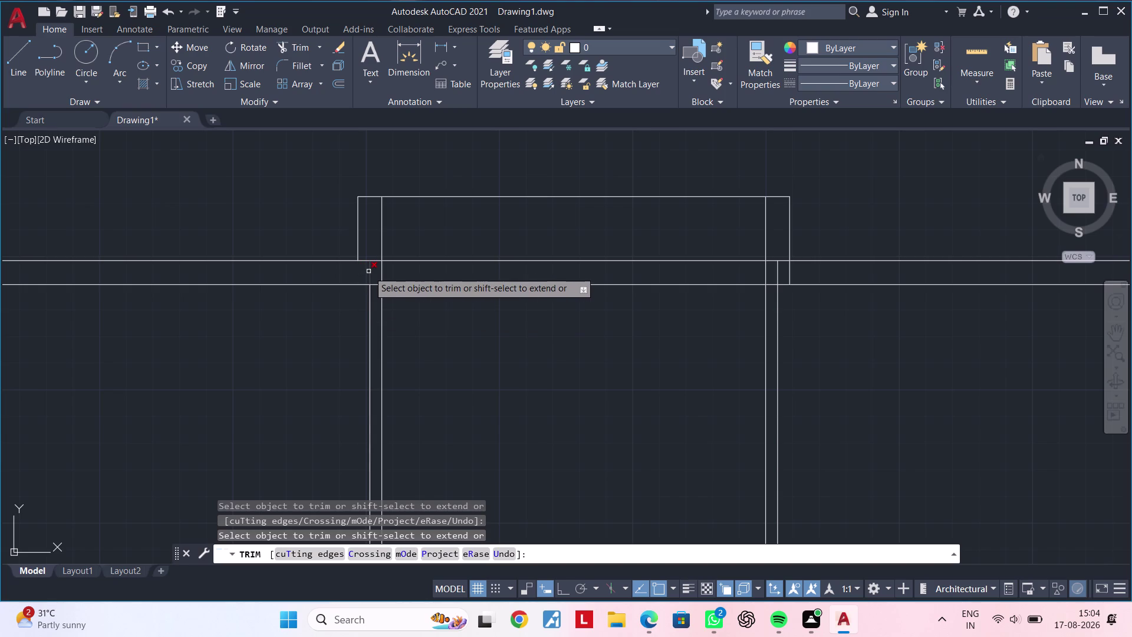
click(368, 271)
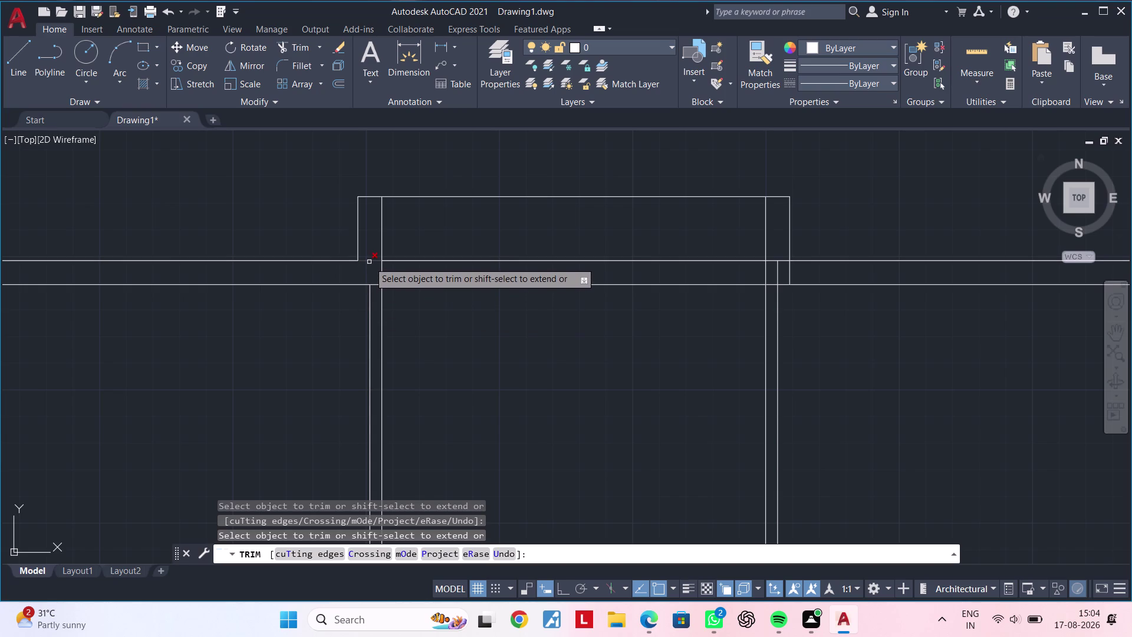
click(369, 261)
drag(531, 225, 524, 311)
scroll(down, 3)
middle_drag(579, 300, 485, 298)
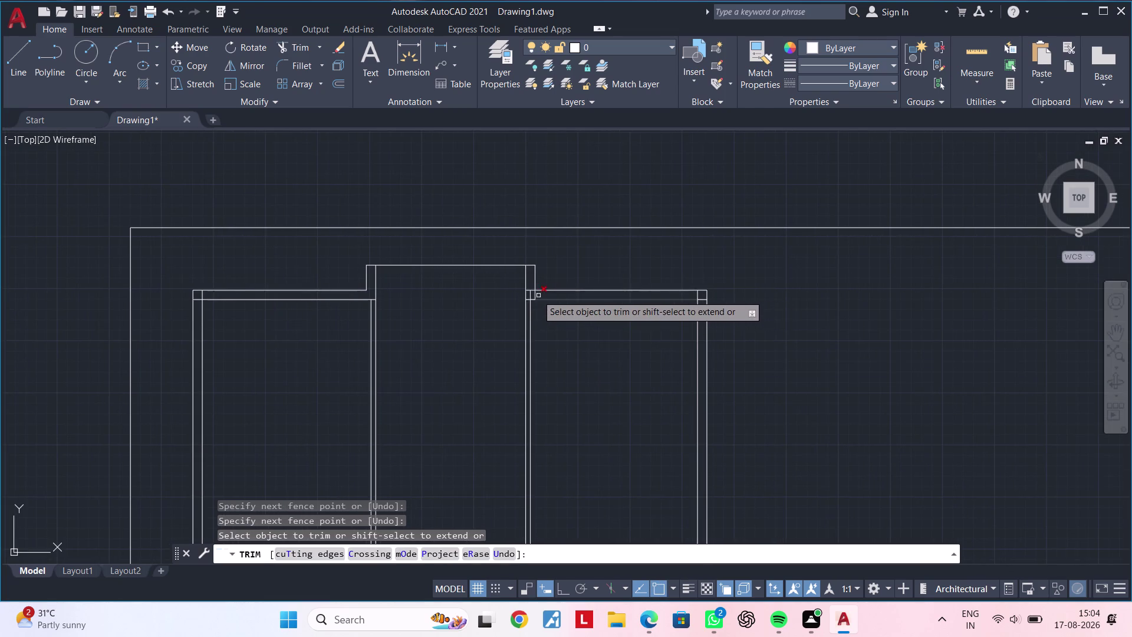
scroll(up, 3)
drag(479, 242, 527, 303)
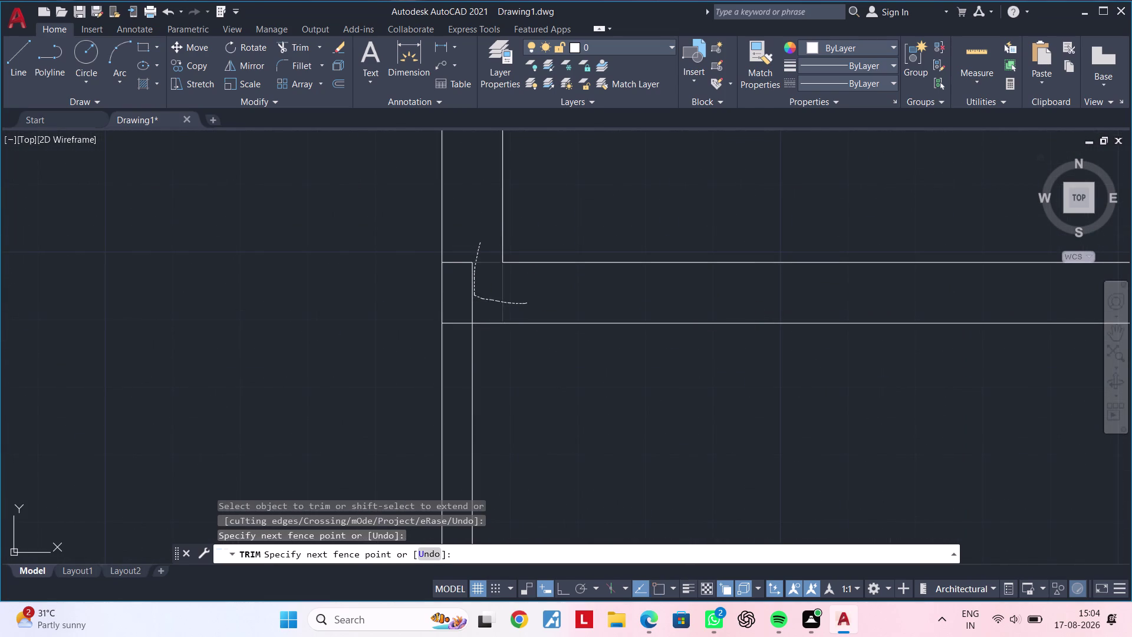
drag(487, 293, 459, 298)
click(458, 262)
Trim the remaining segments on the column's right side and end the trim.
scroll(down, 3)
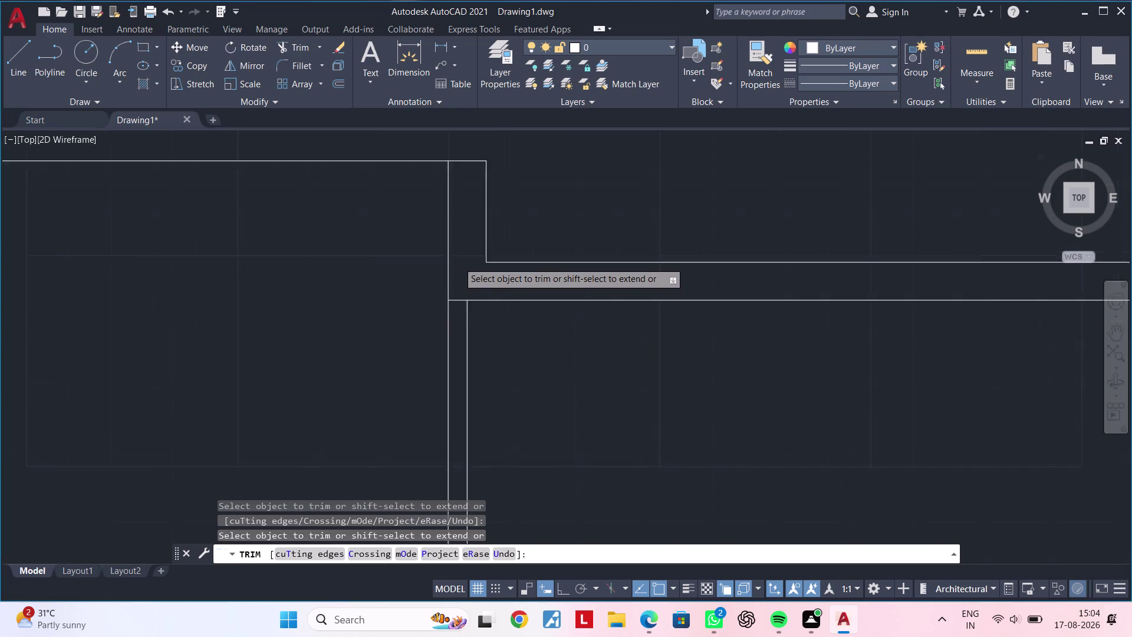
scroll(down, 3)
scroll(up, 3)
click(454, 270)
scroll(down, 3)
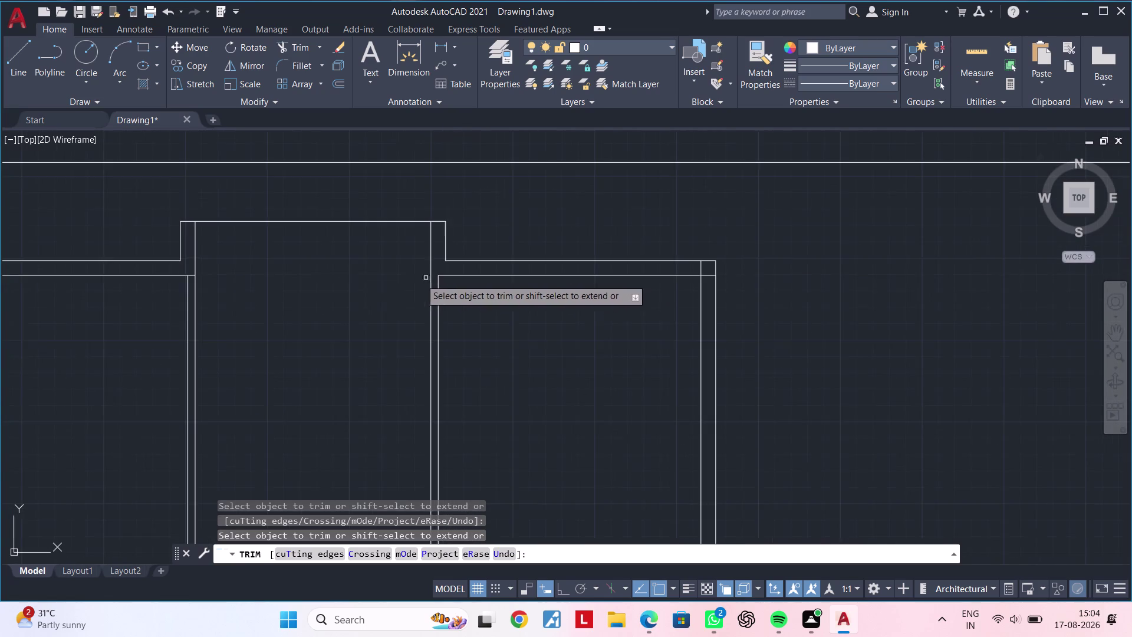
middle_drag(351, 278, 572, 277)
scroll(up, 3)
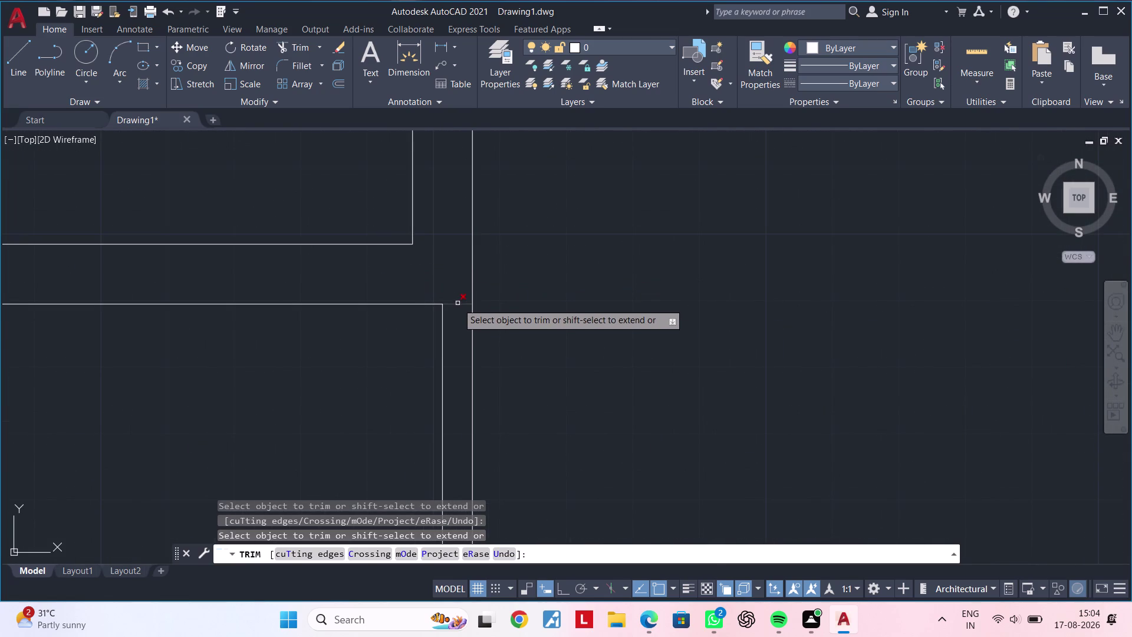
click(457, 303)
scroll(down, 3)
middle_drag(564, 296, 504, 289)
scroll(up, 3)
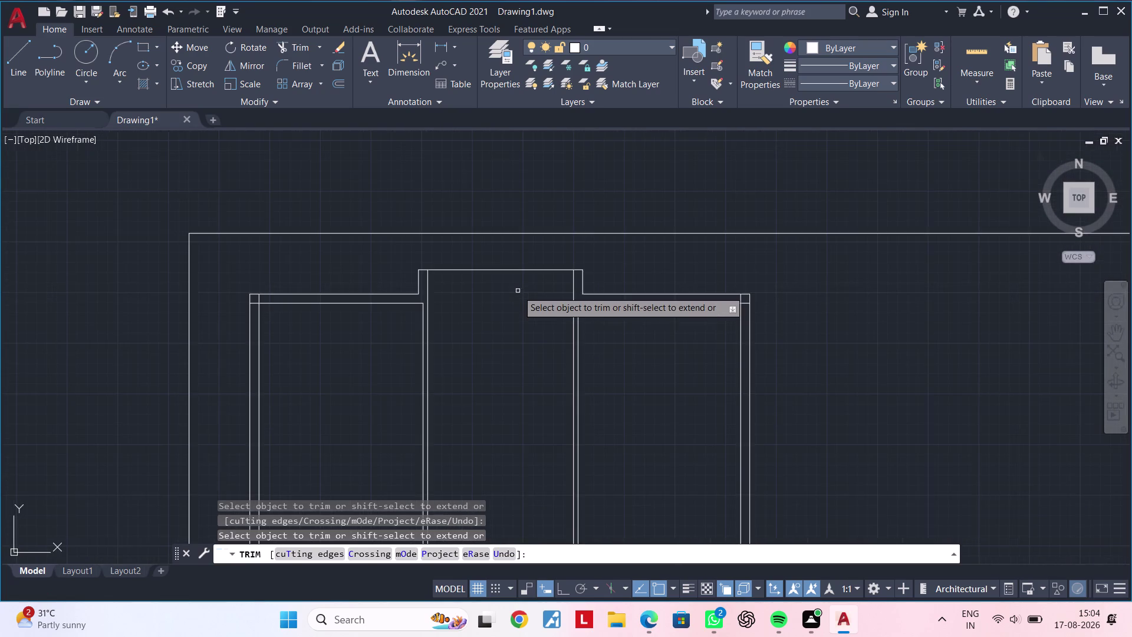
middle_drag(512, 295, 552, 255)
middle_drag(549, 280, 551, 278)
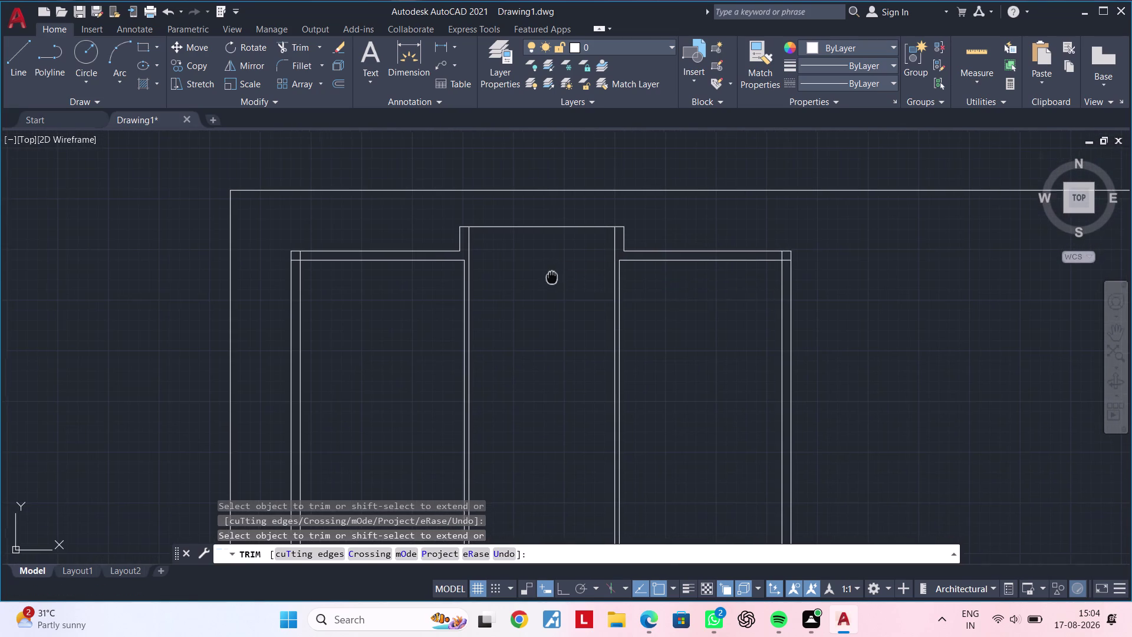
middle_drag(551, 278, 553, 232)
key(Escape)
key(Escape)
key(Escape)
middle_drag(547, 232, 609, 210)
key(Escape)
key(Escape)
key(Escape)
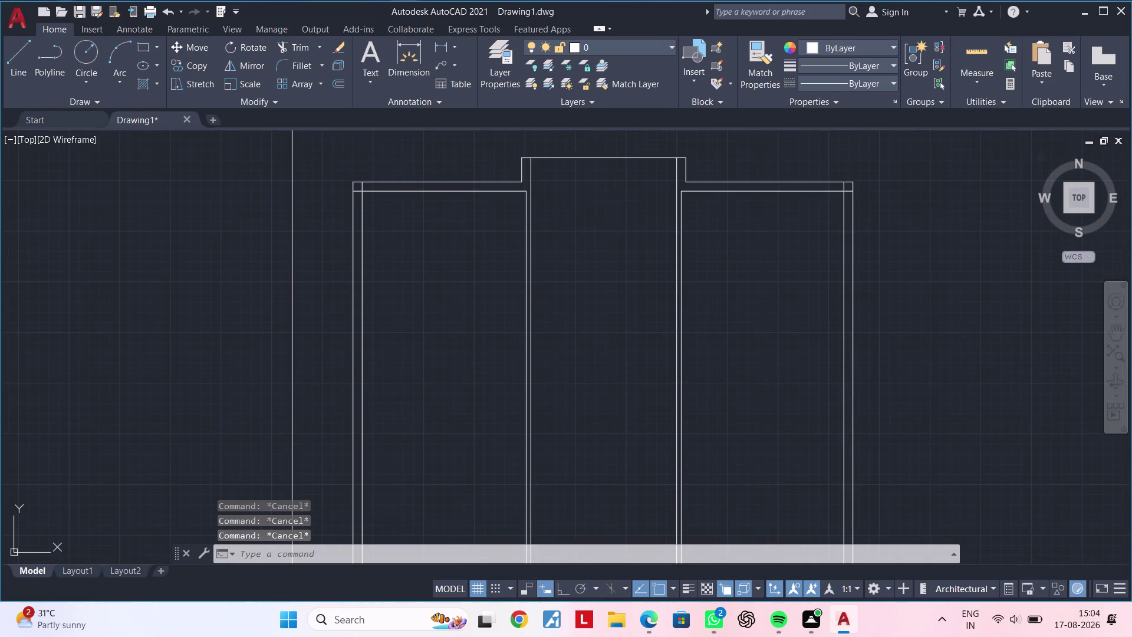
Offset the projection's top edge 5'-10" downward.
text(OF)
key(space)
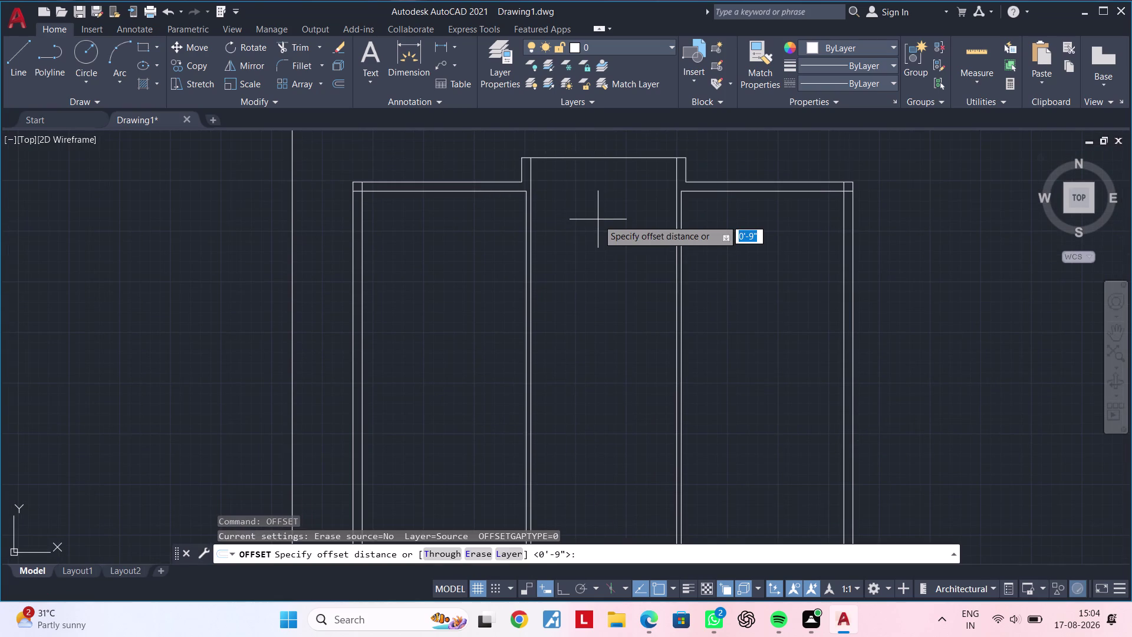
text(5')
text(10)
text(")
key(Return)
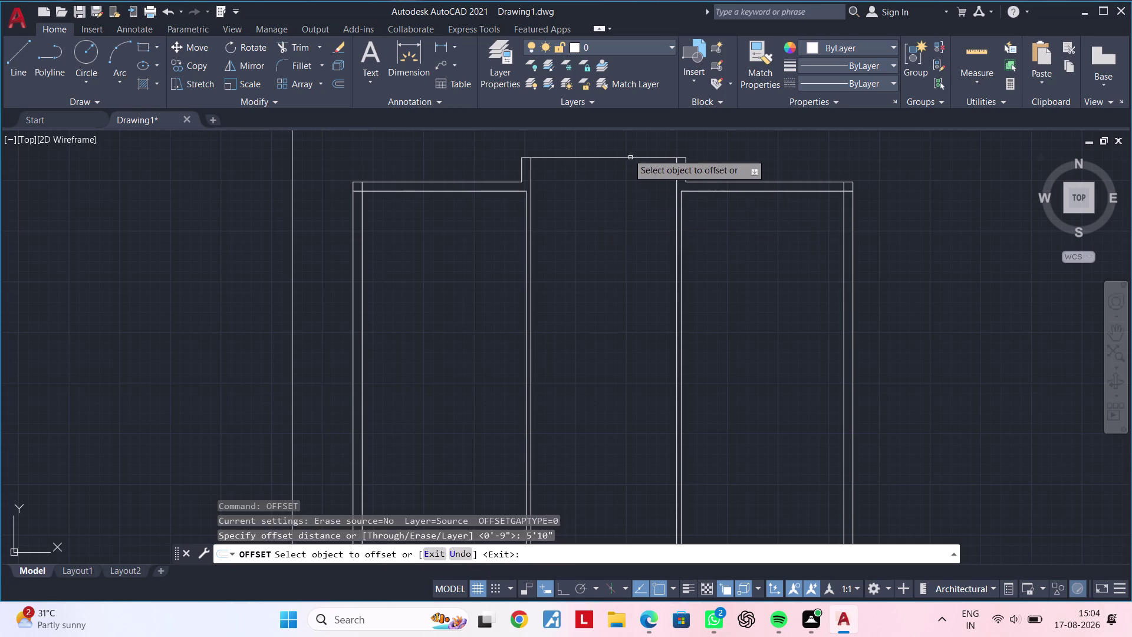
click(626, 157)
double_click(616, 281)
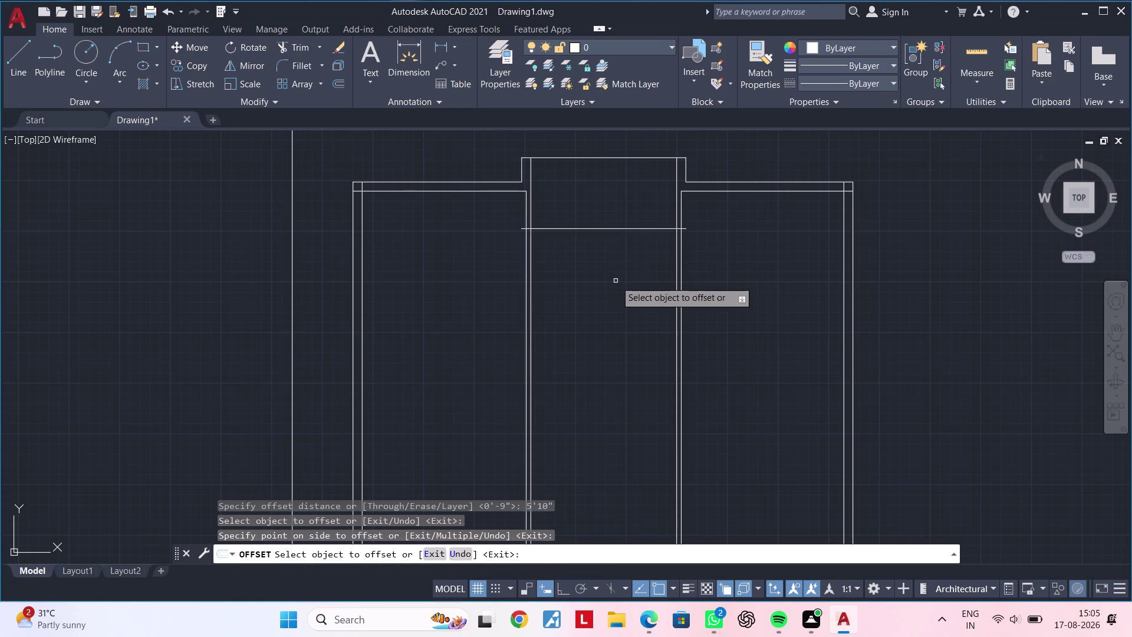
key(space)
Offset the new line 4.5" below to form a thin double line.
key(space)
text(4.)
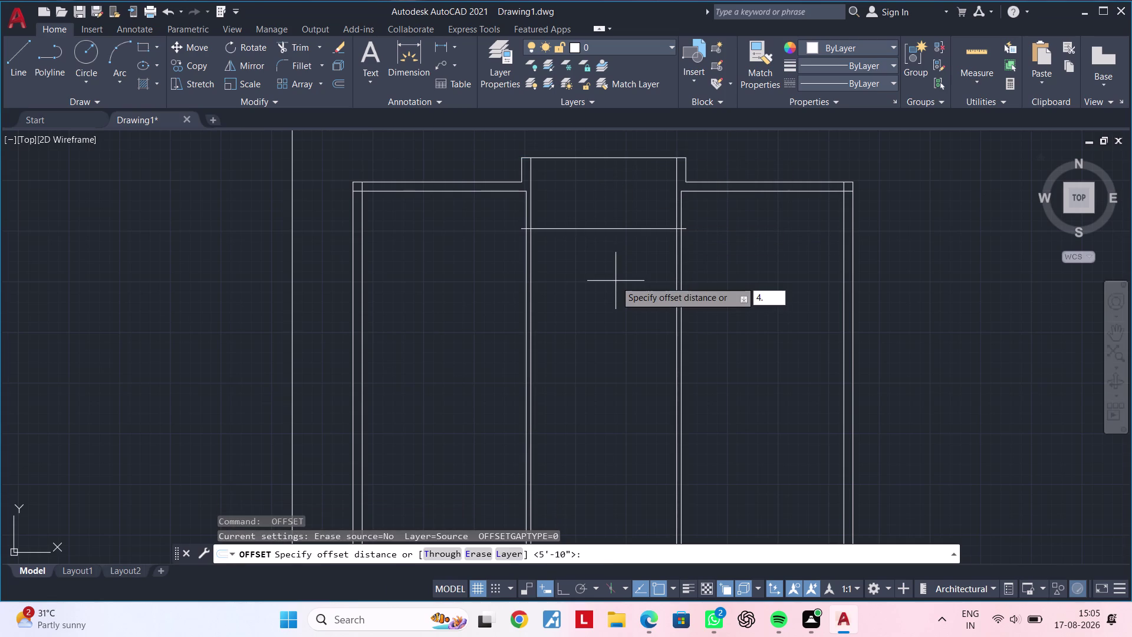
text(5")
key(Return)
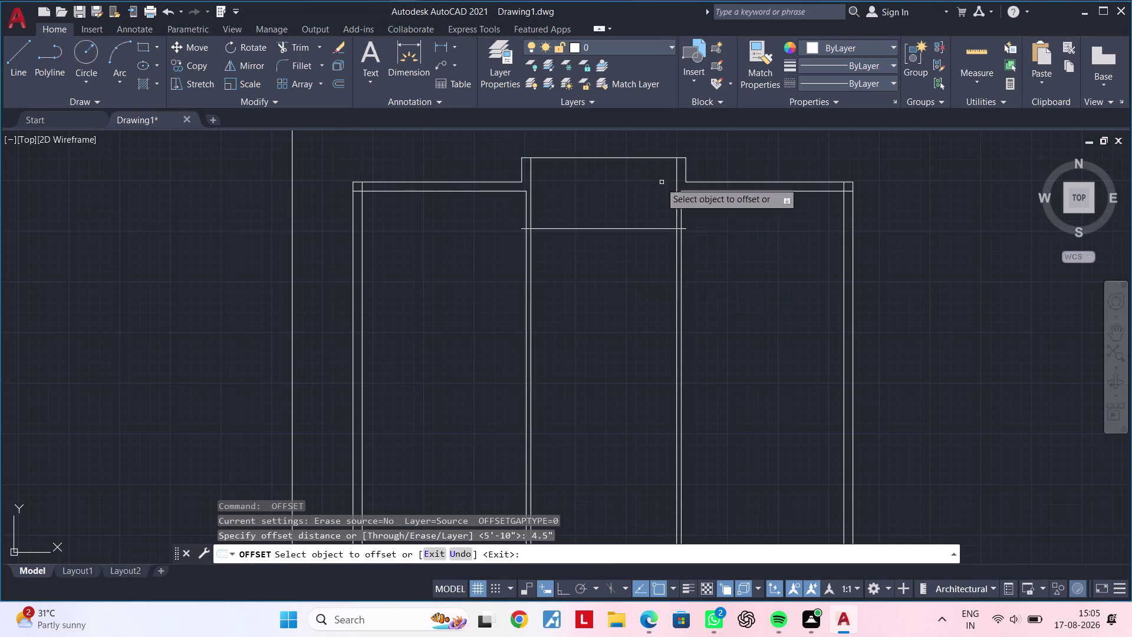
click(600, 228)
click(606, 296)
key(Escape)
key(Escape)
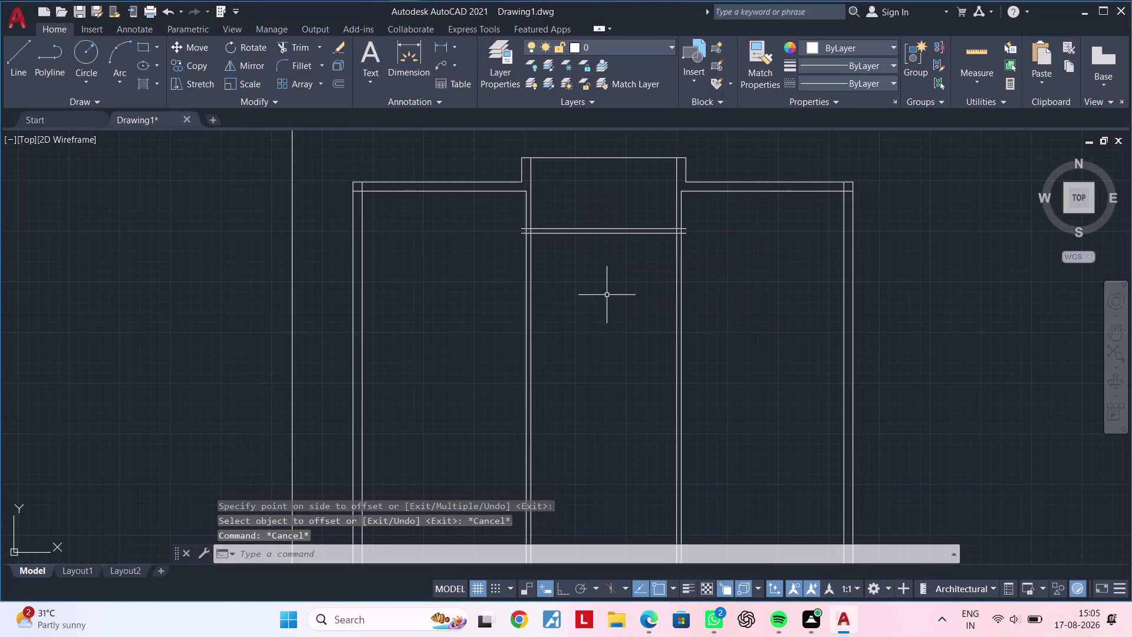
Trim the double line's ends that extend past the projection's side lines.
text(TR)
key(space)
scroll(up, 3)
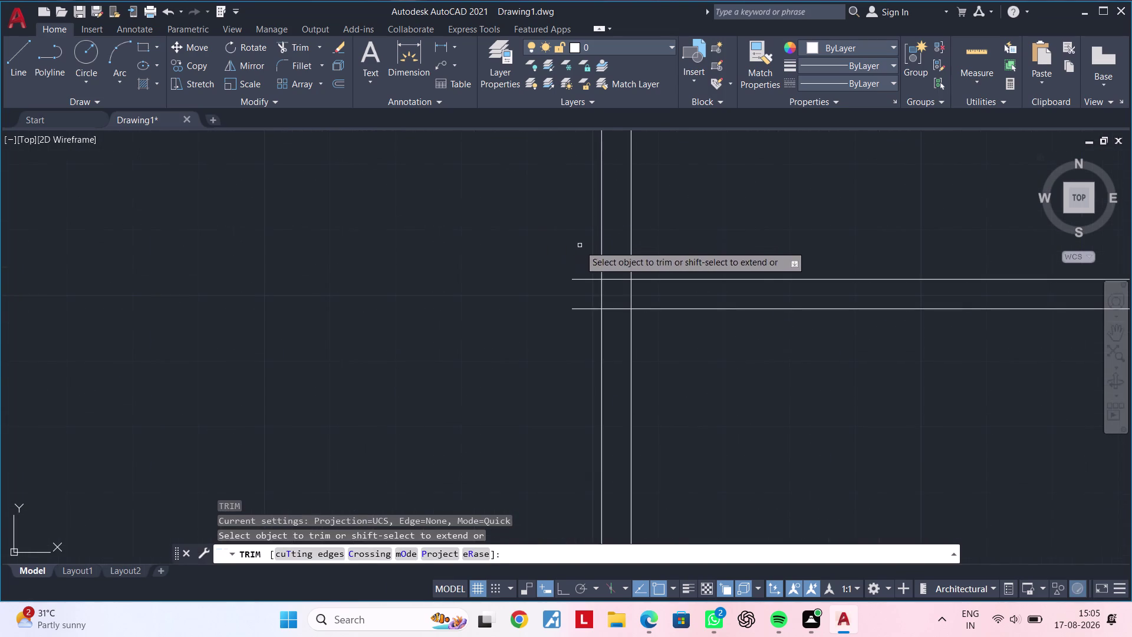
drag(580, 246, 596, 319)
scroll(down, 3)
middle_drag(723, 330, 600, 318)
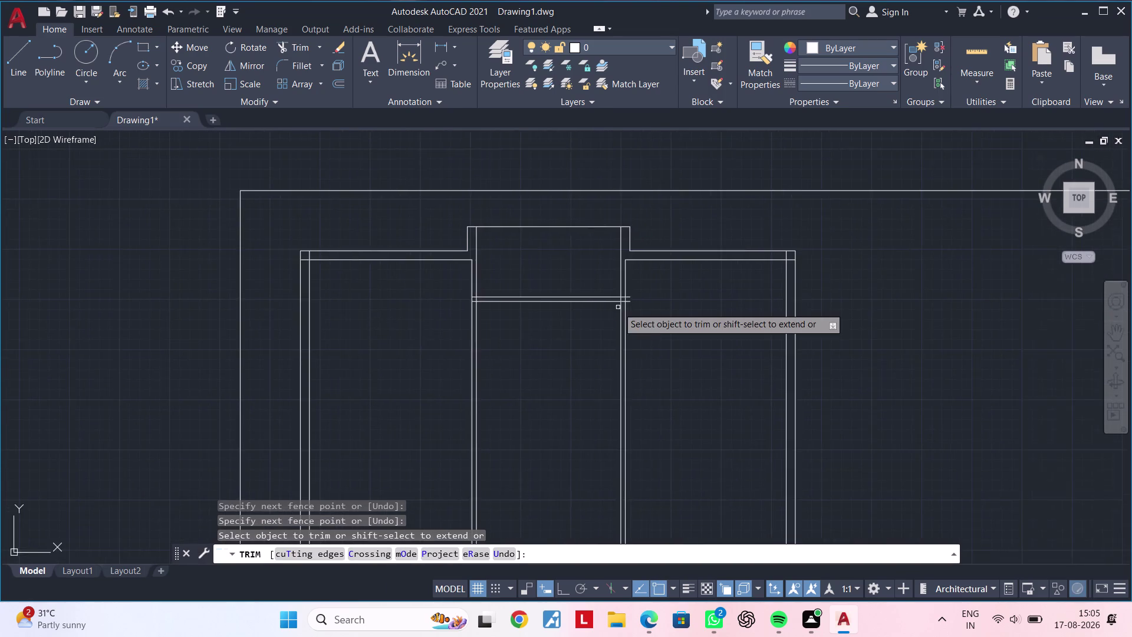
scroll(up, 3)
drag(620, 297, 625, 362)
drag(610, 336, 613, 362)
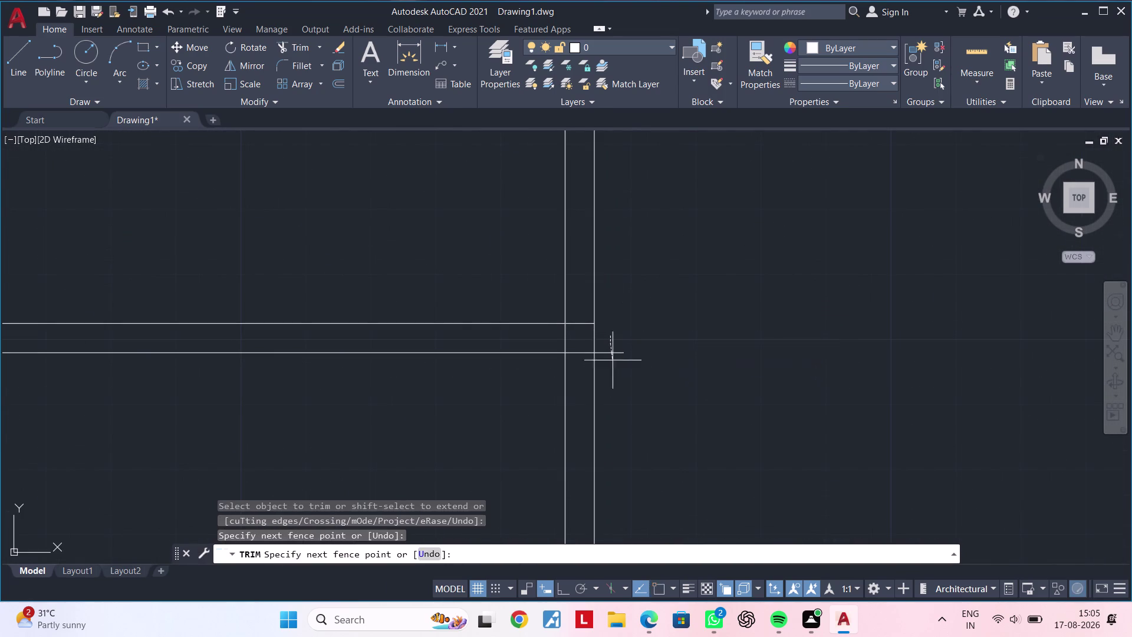
drag(613, 363, 613, 366)
scroll(down, 3)
middle_drag(662, 340, 710, 315)
key(Escape)
key(Escape)
key(Escape)
middle_drag(545, 350, 619, 337)
key(Escape)
key(Escape)
middle_drag(506, 304, 513, 299)
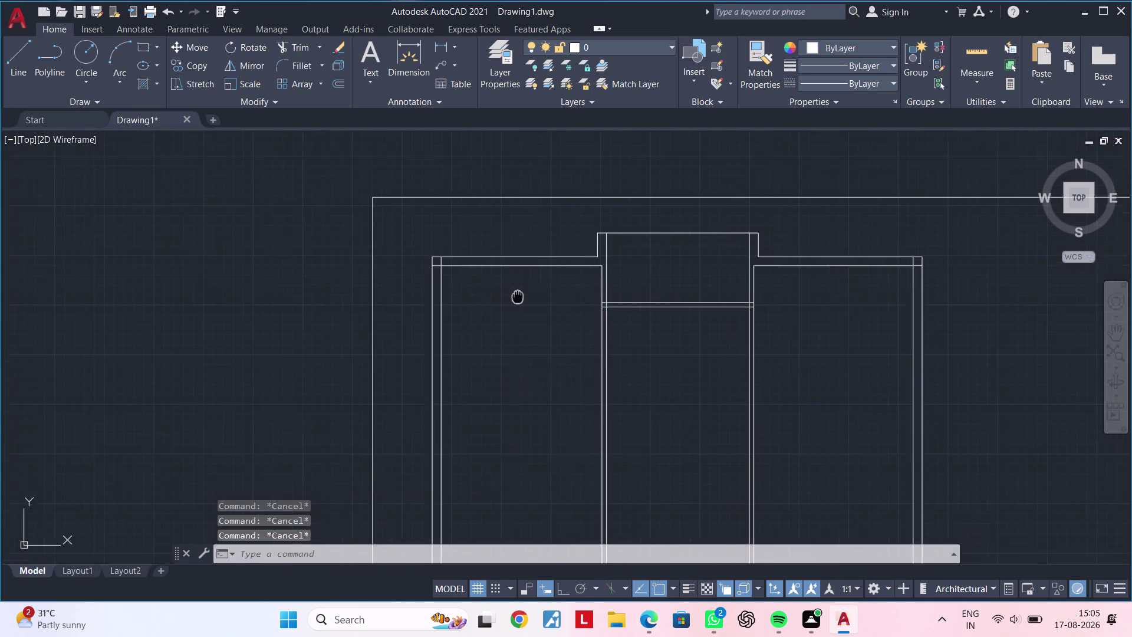
middle_drag(513, 299, 537, 279)
key(Escape)
key(Escape)
Add the first 4.5" wall, 12' below the room's top wall line.
key(Escape)
text(OF)
key(space)
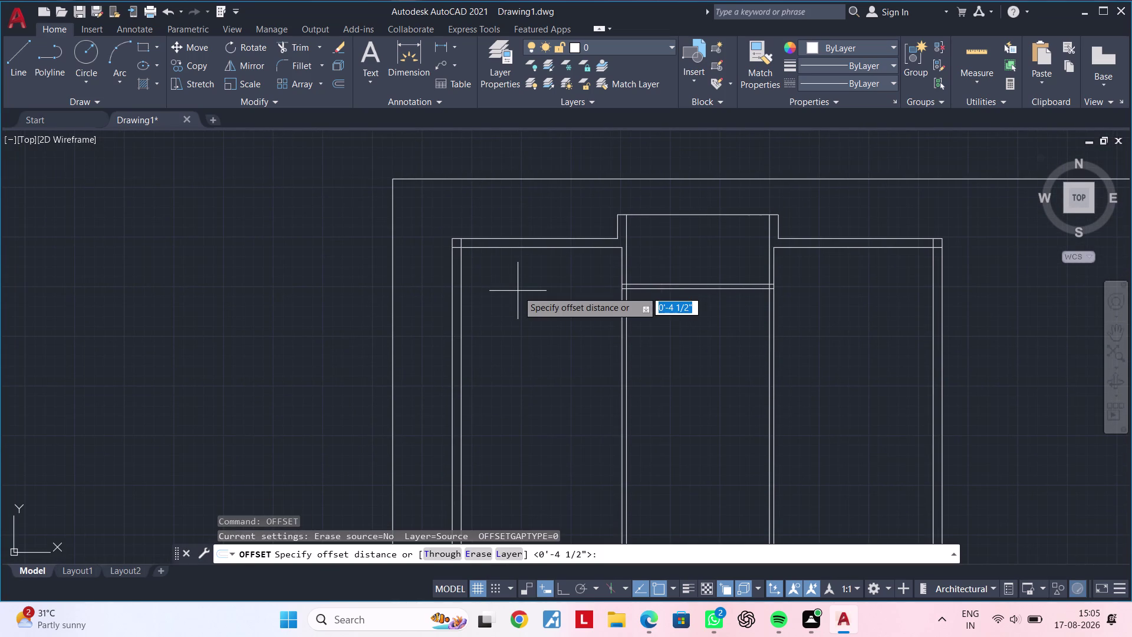
text(12')
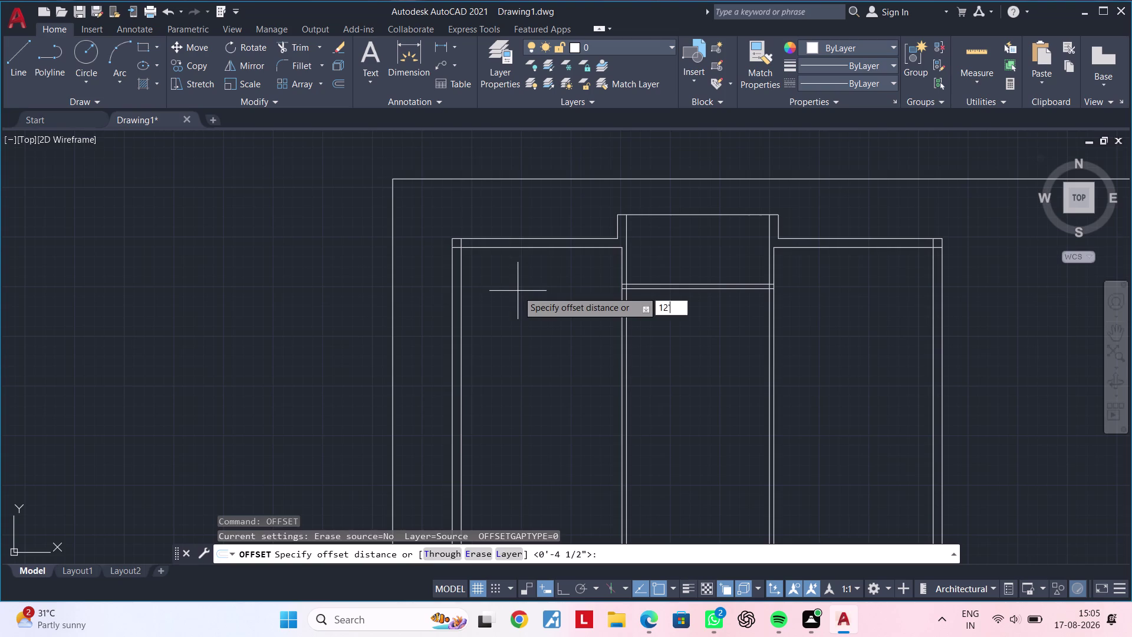
key(Return)
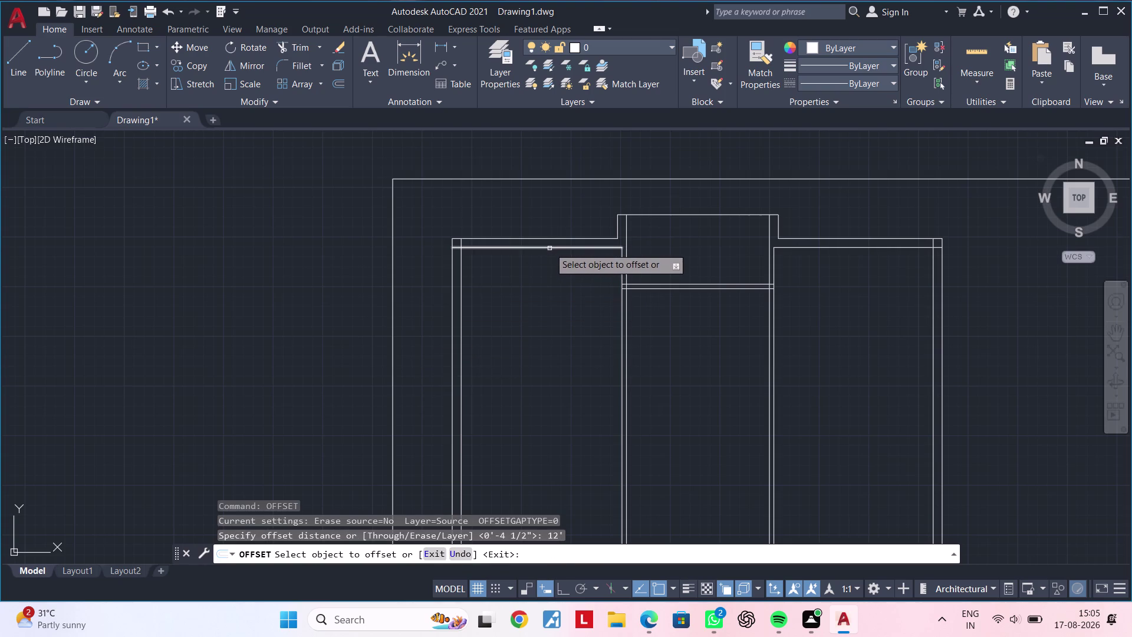
click(549, 248)
click(560, 355)
middle_drag(568, 343, 560, 239)
key(space)
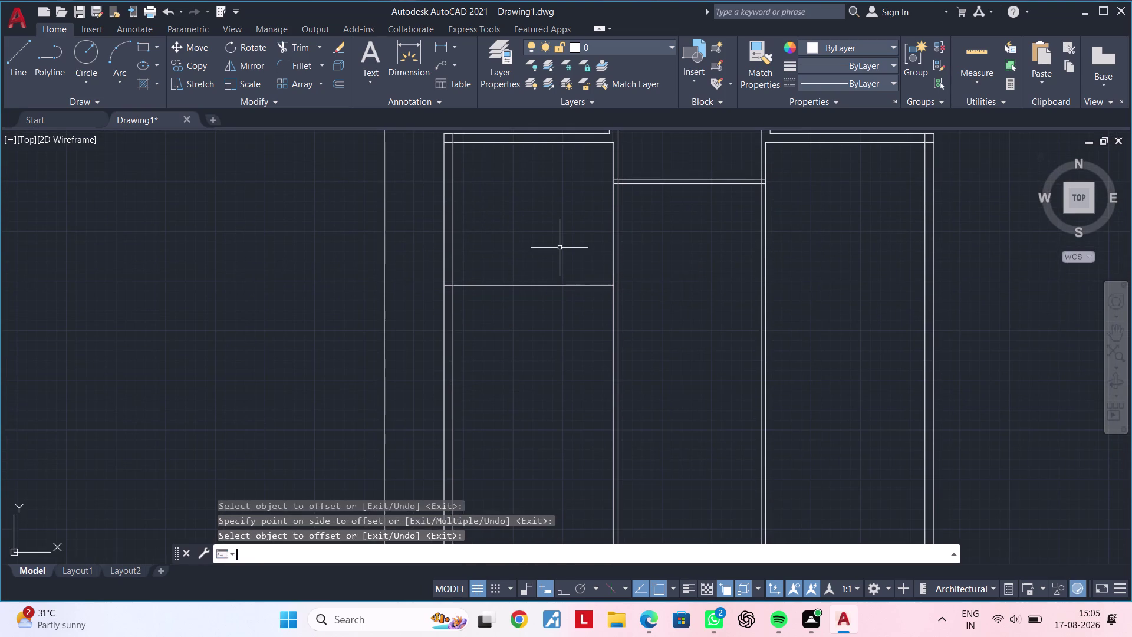
key(space)
text(4.5)
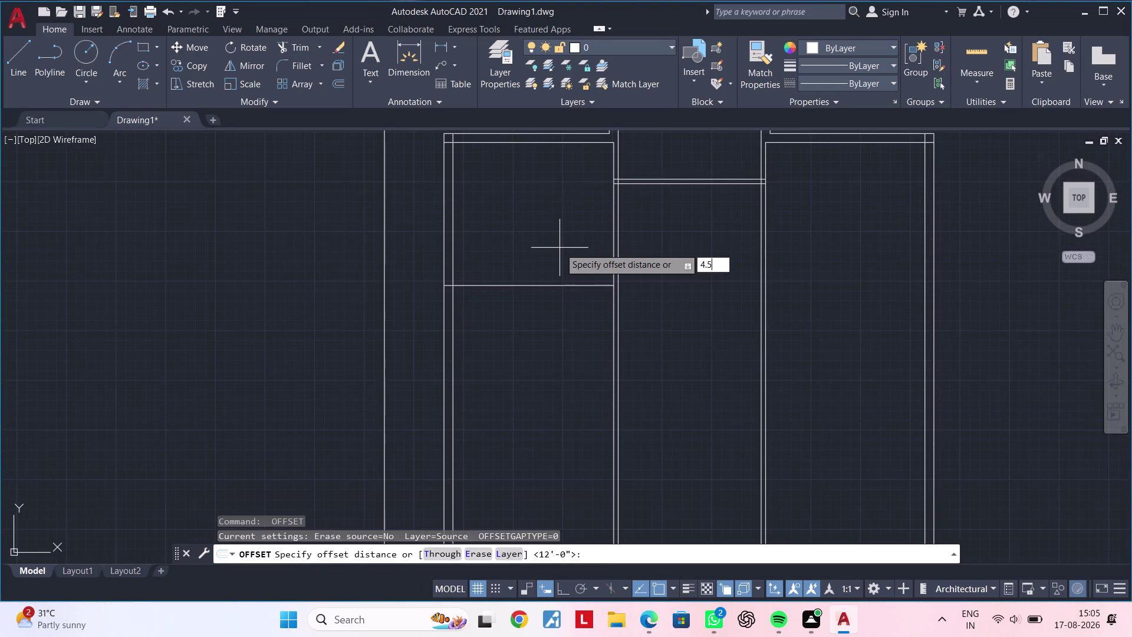
text(")
key(Return)
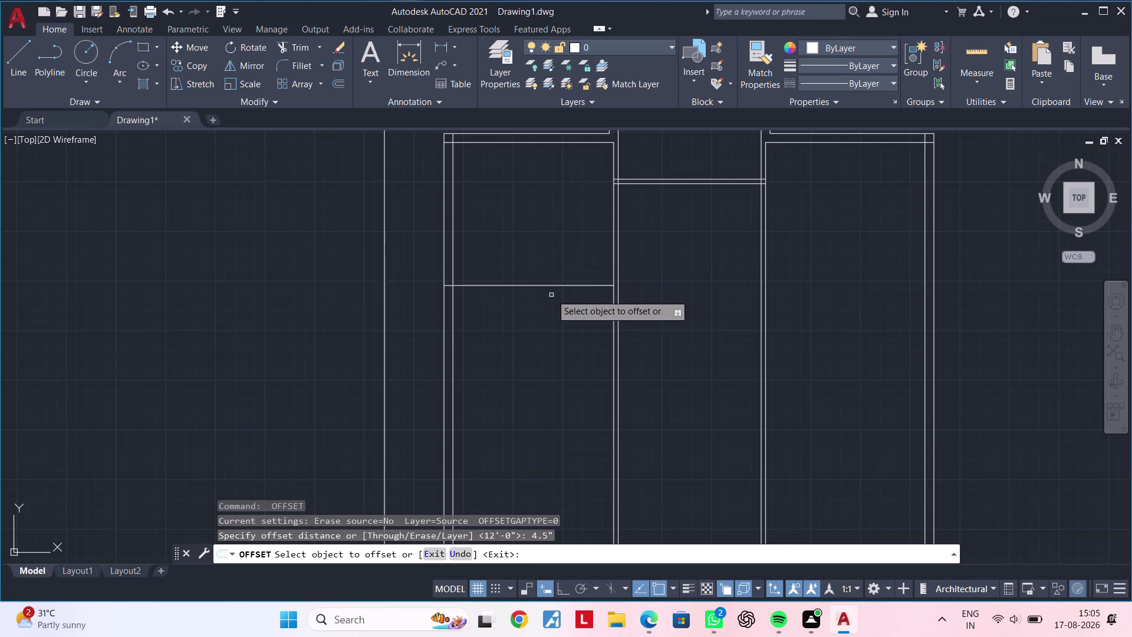
click(556, 286)
click(557, 339)
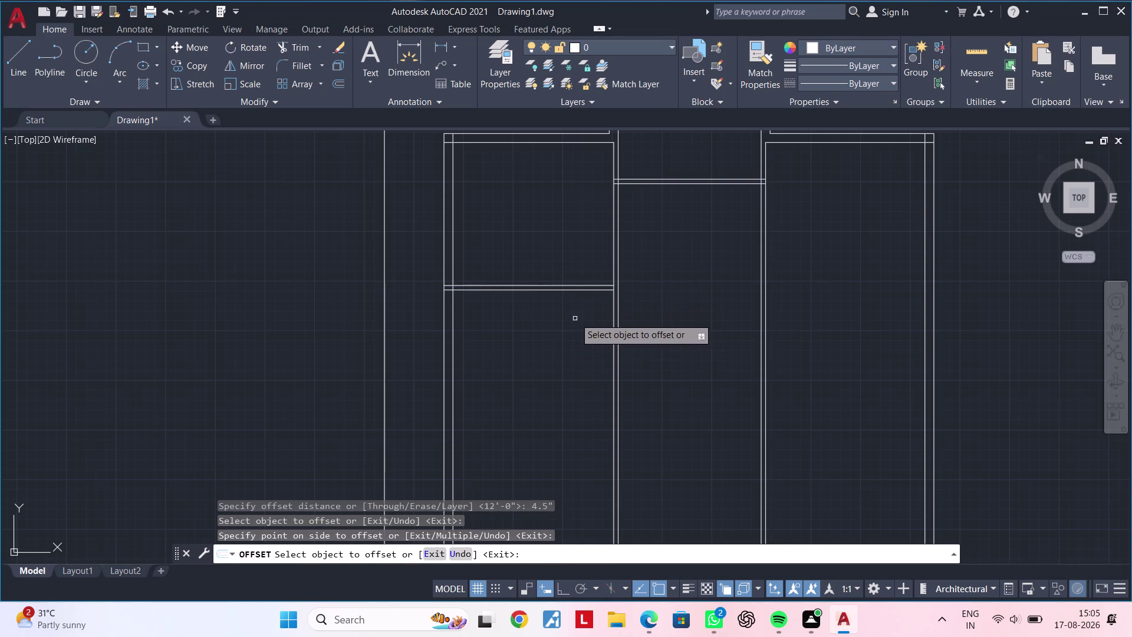
middle_drag(575, 318, 513, 287)
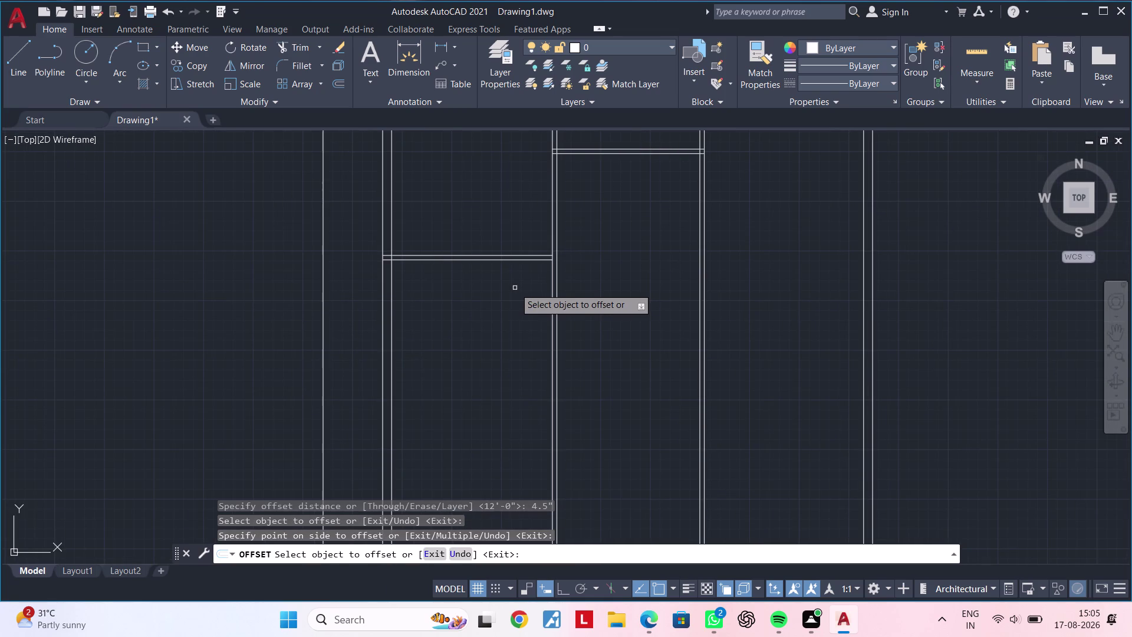
middle_drag(512, 292, 554, 272)
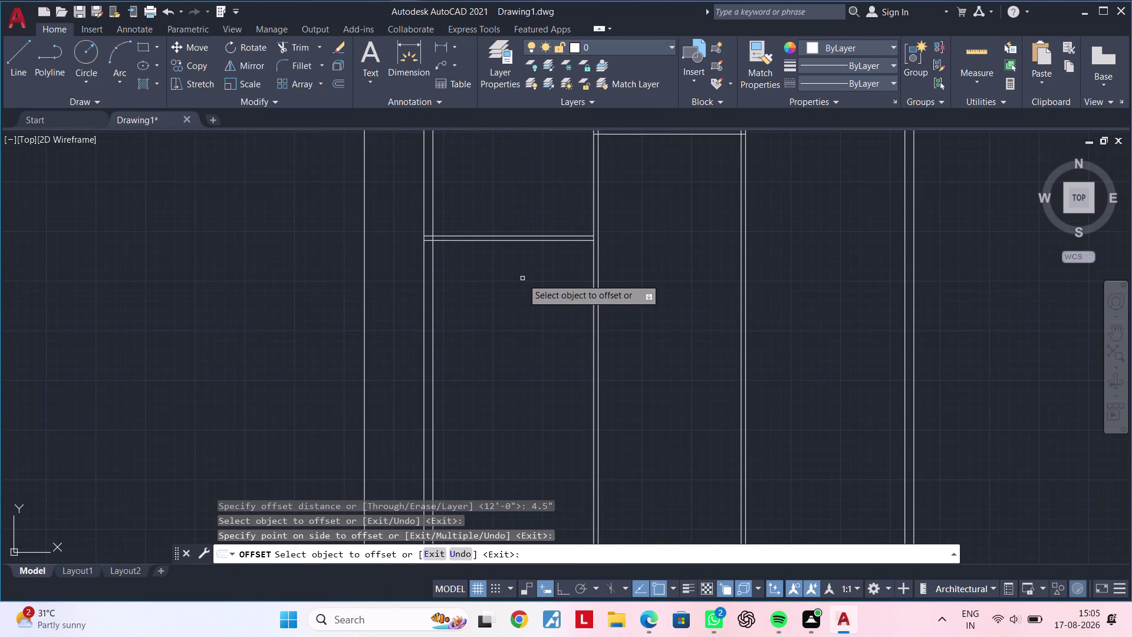
key(space)
Add a second 4.5" wall 4'7" below the first.
key(space)
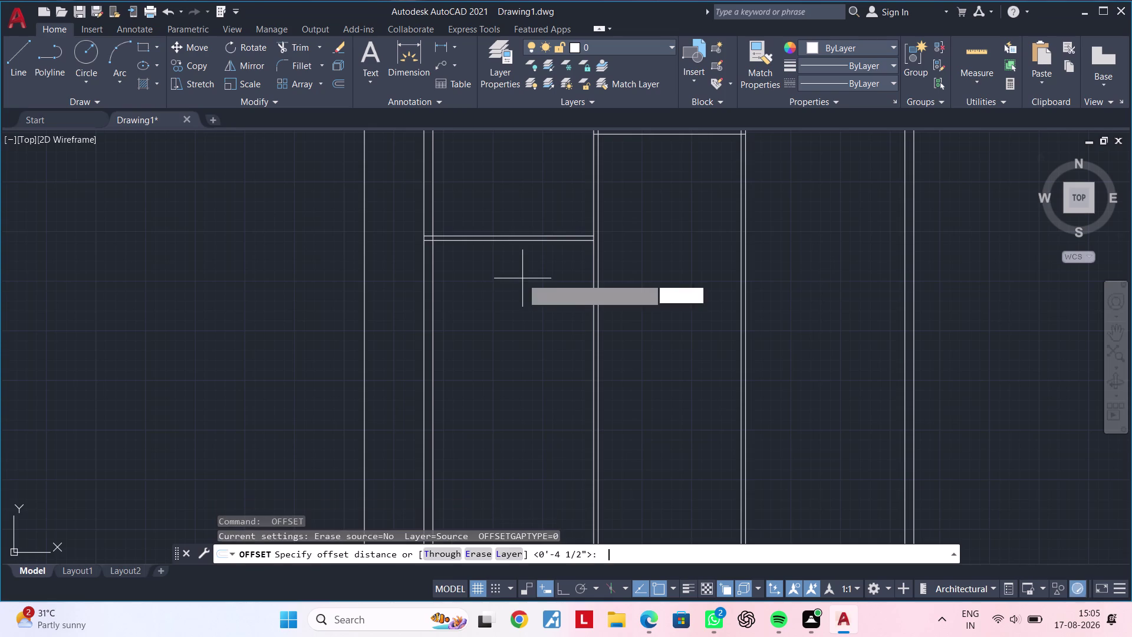
text(4')
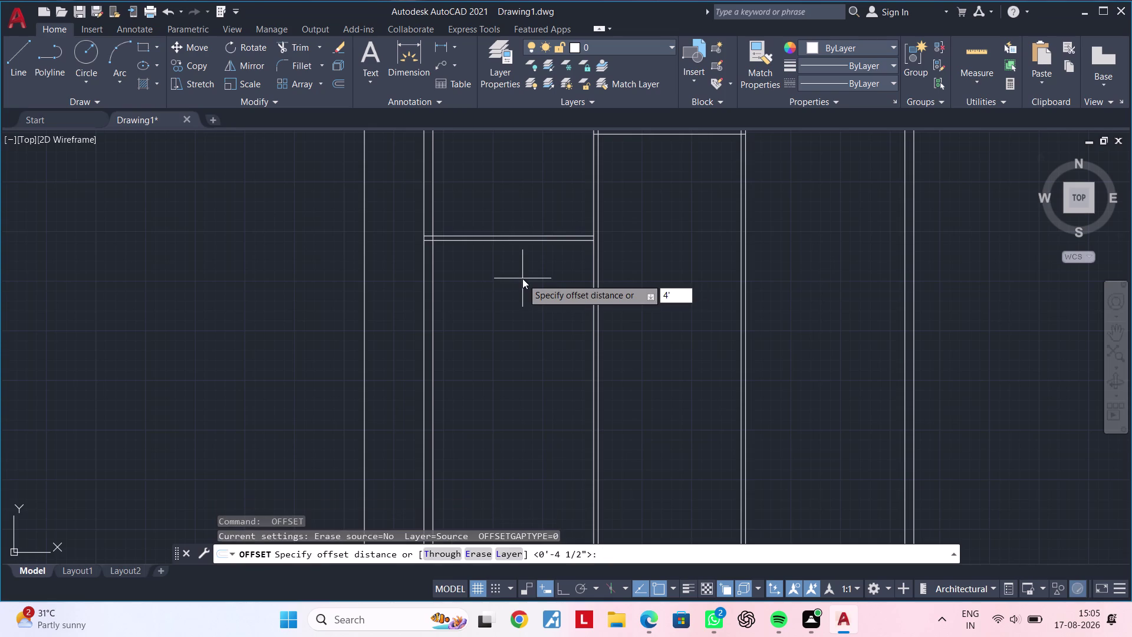
text(7")
key(Return)
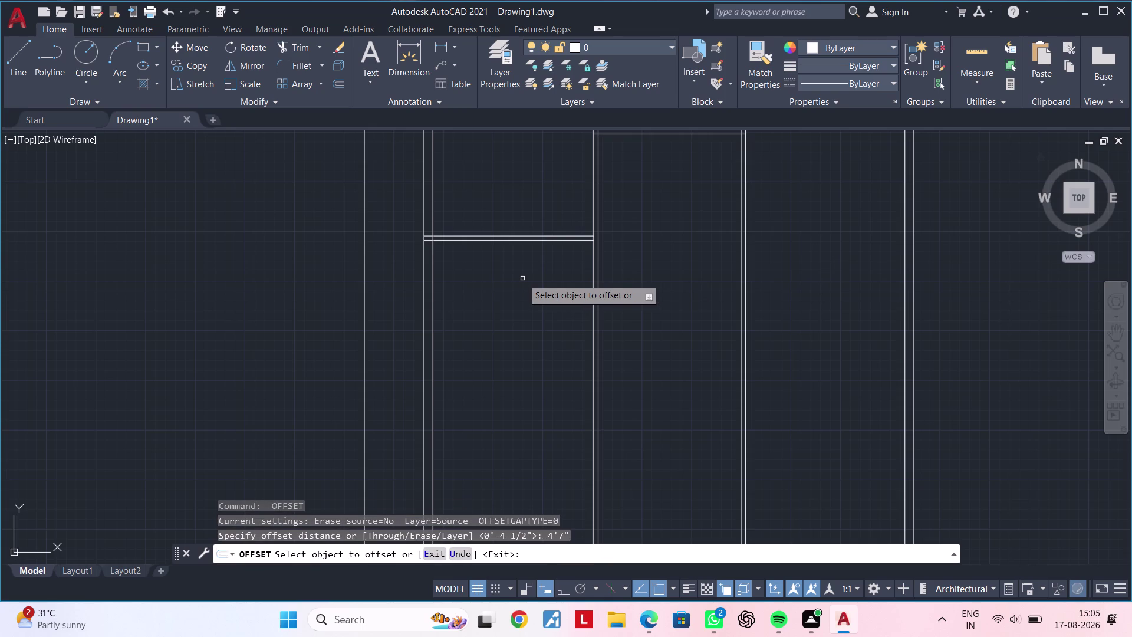
click(516, 239)
click(522, 342)
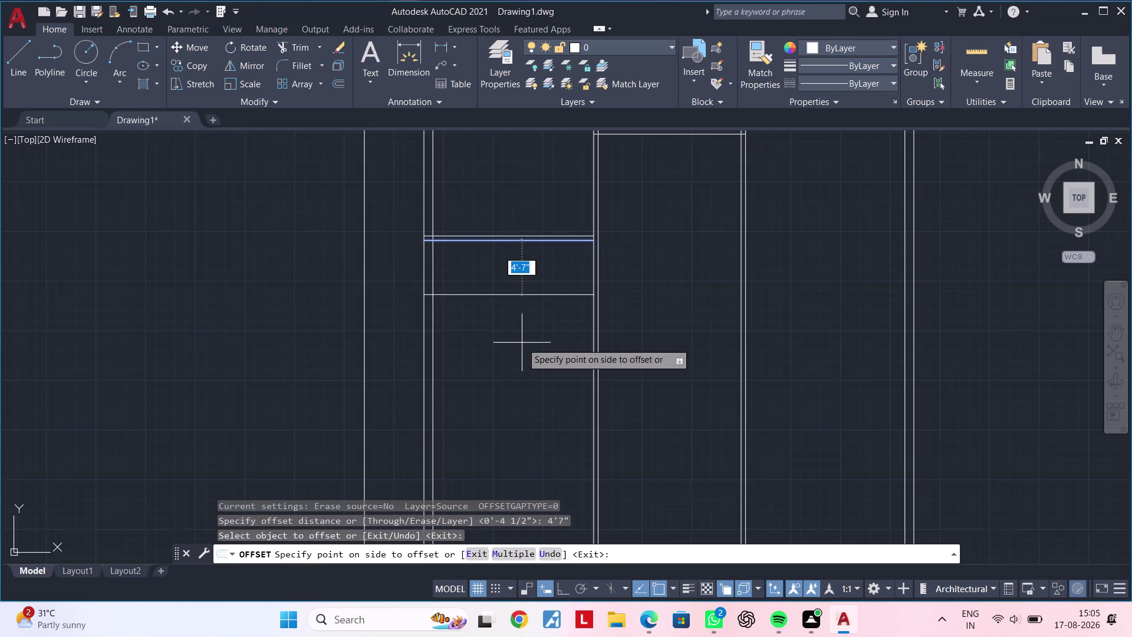
key(space)
key(space)
text(4.)
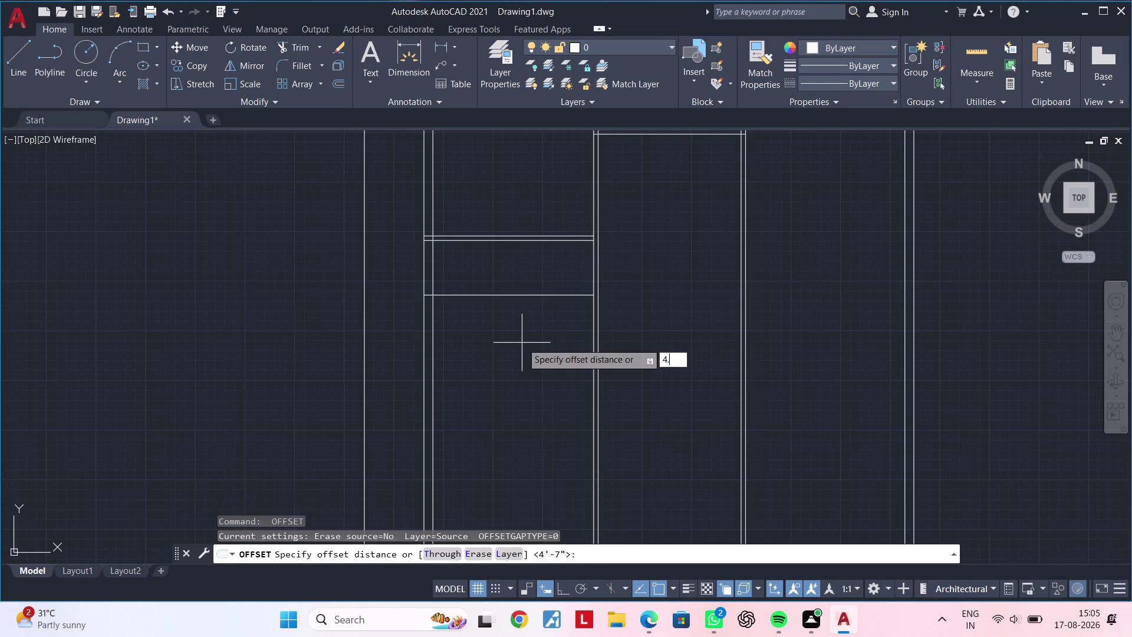
text(5")
key(Return)
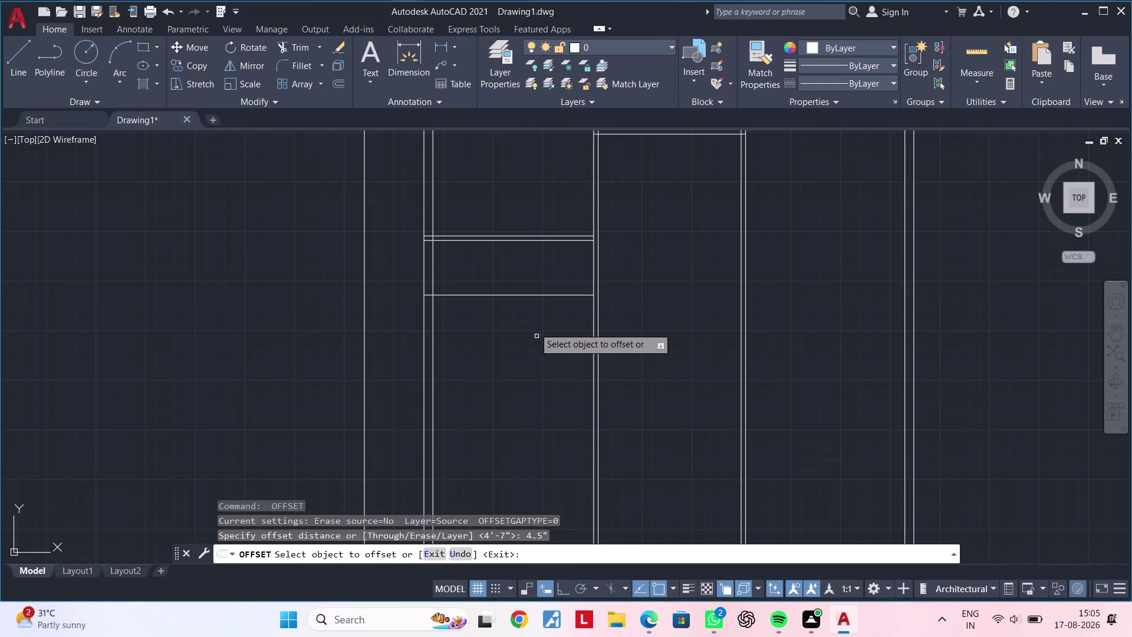
click(523, 293)
click(528, 381)
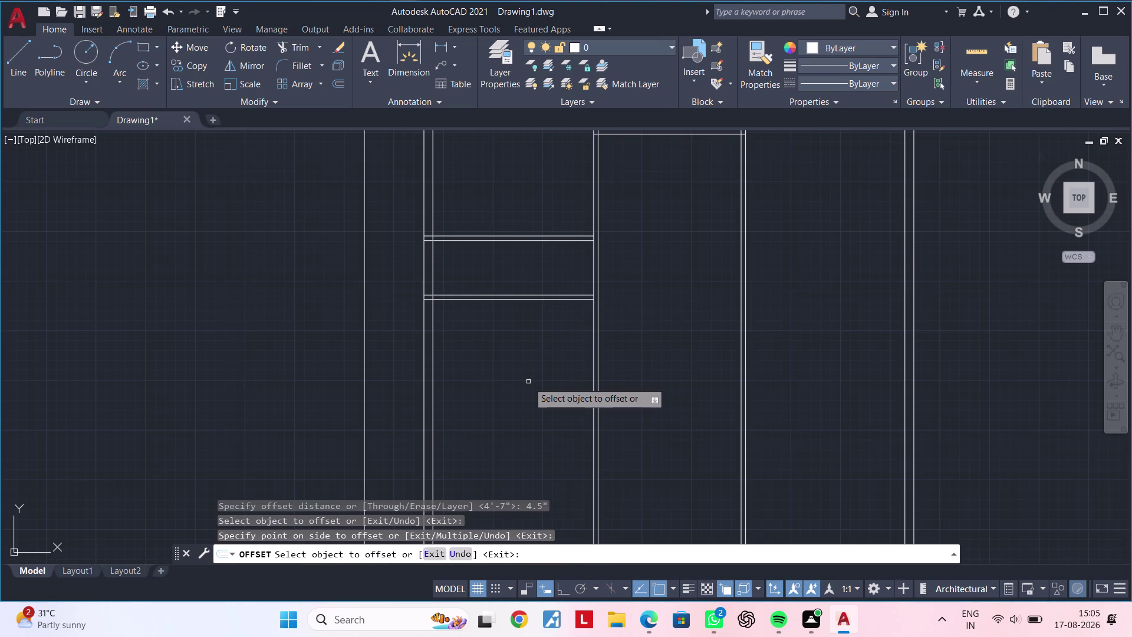
key(space)
Add a third 4.5" wall 4'6" further down.
key(space)
text(4)
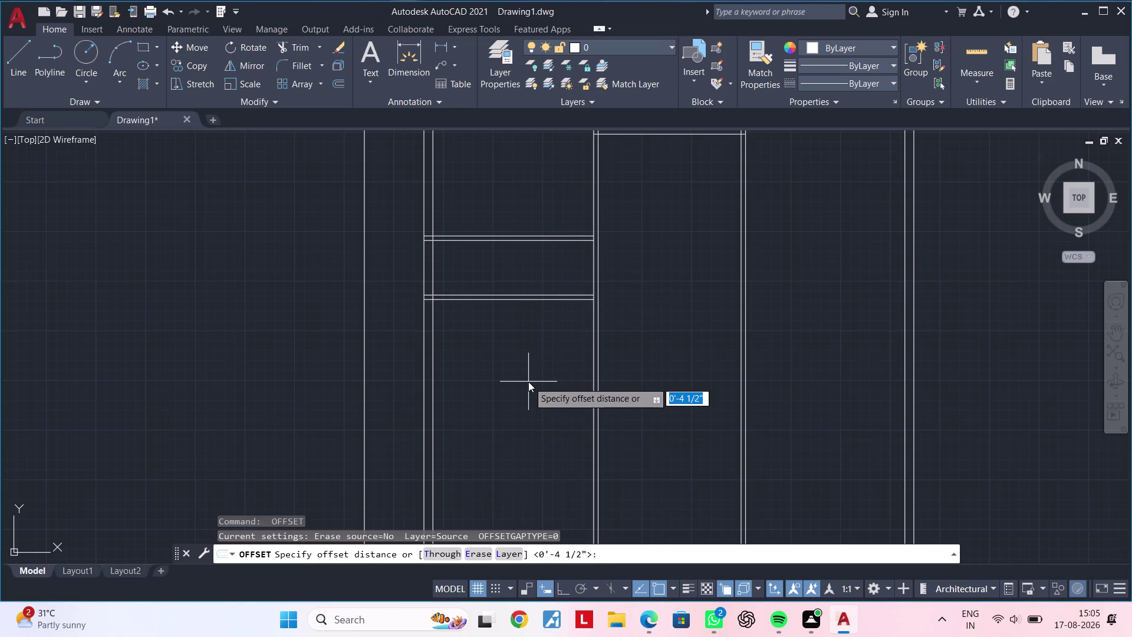
text('6")
key(Return)
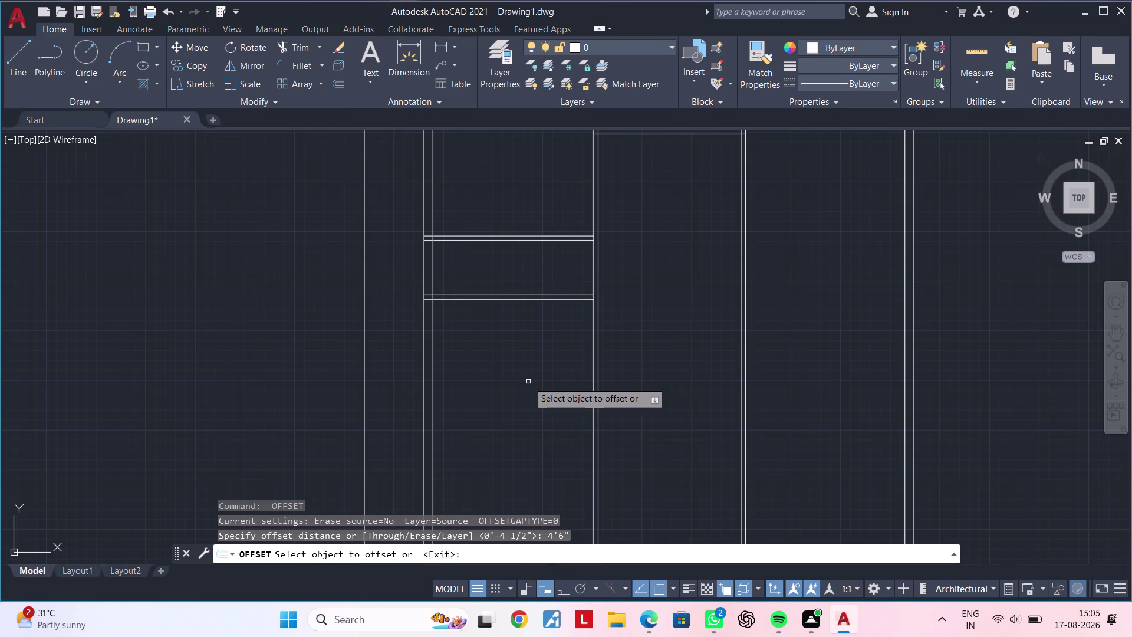
click(538, 298)
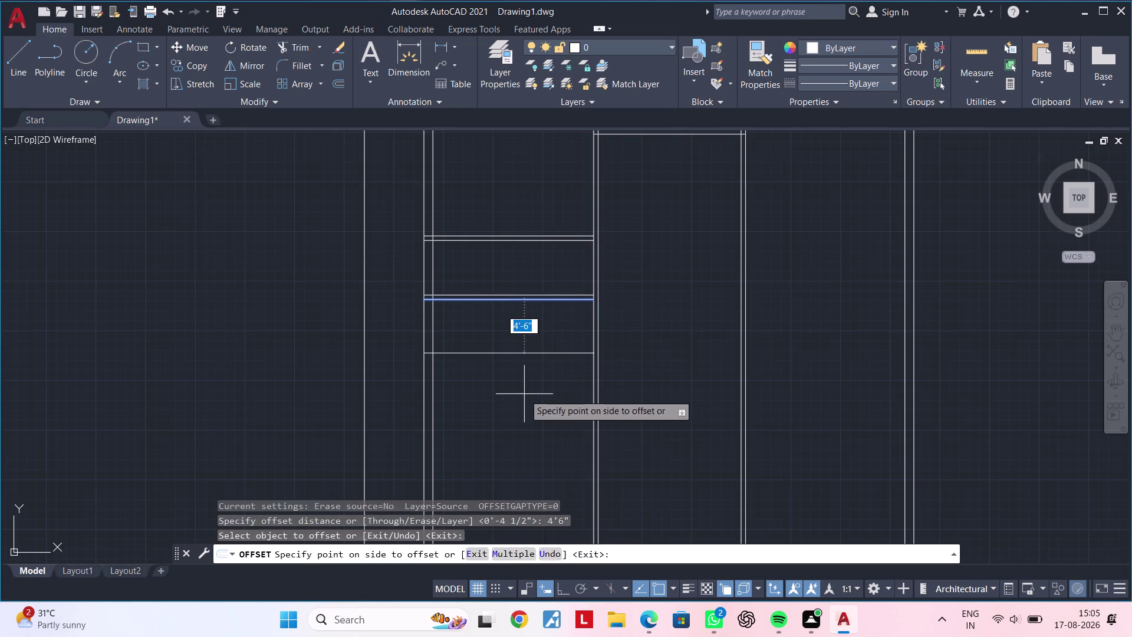
click(524, 399)
key(space)
key(space)
text(4.)
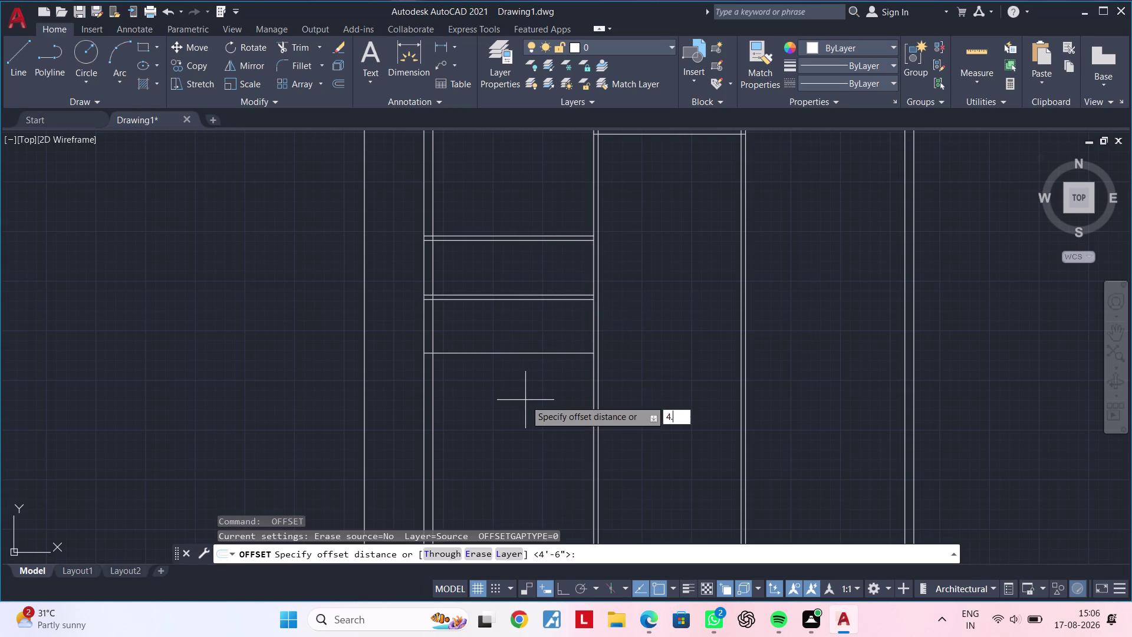
text(5")
key(Return)
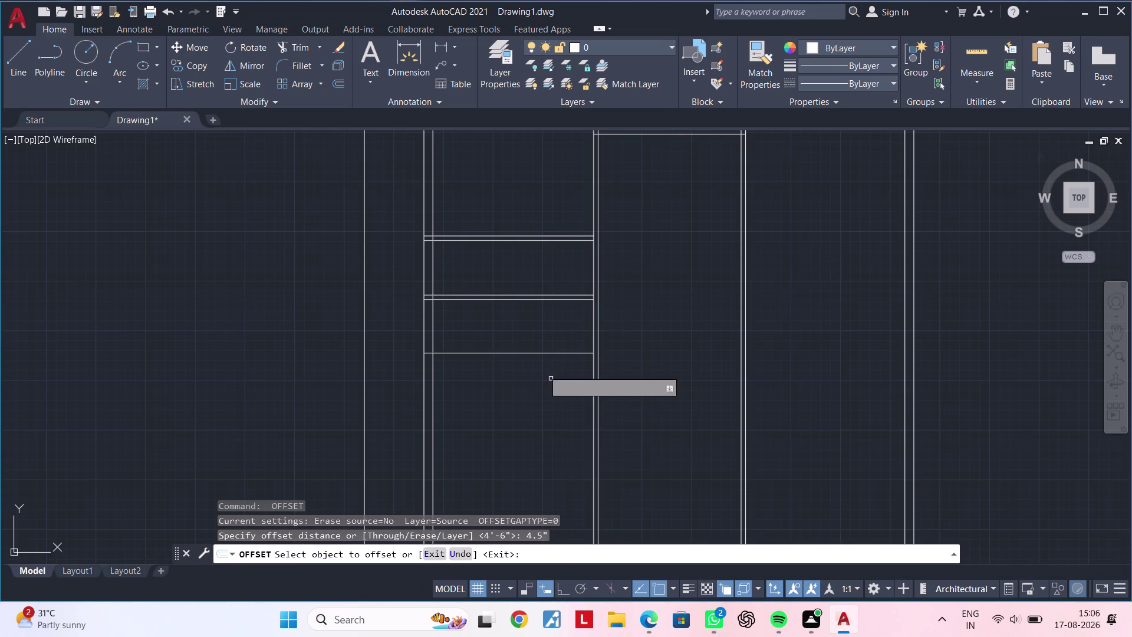
click(510, 353)
click(511, 393)
Try offsetting with a 2'-5" distance, then abandon the attempt.
middle_drag(534, 390, 528, 286)
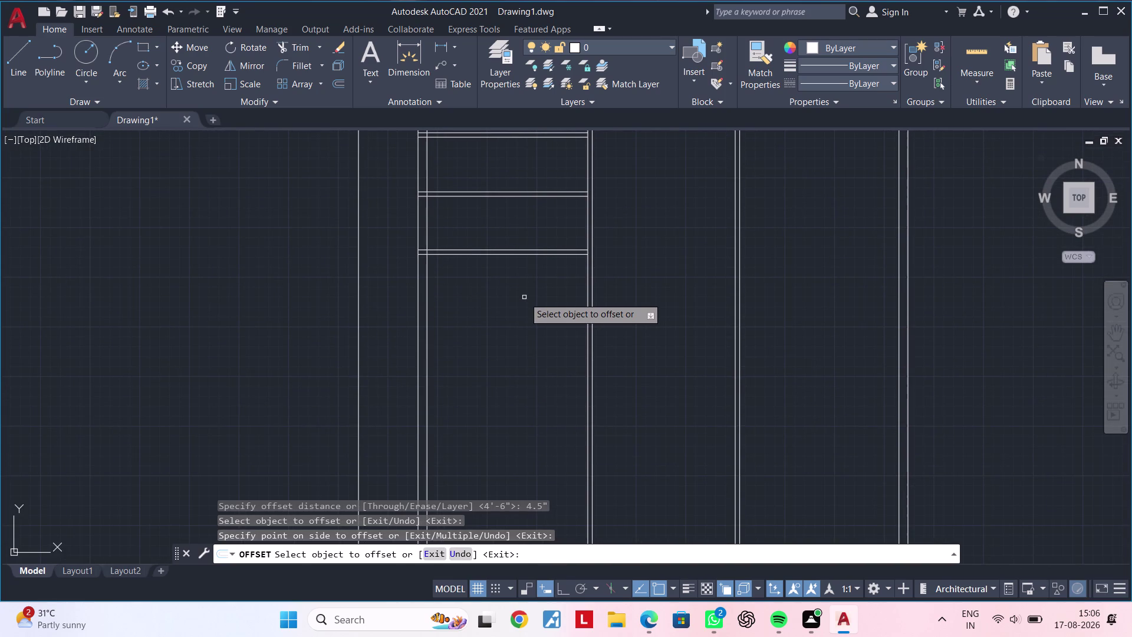
key(space)
key(space)
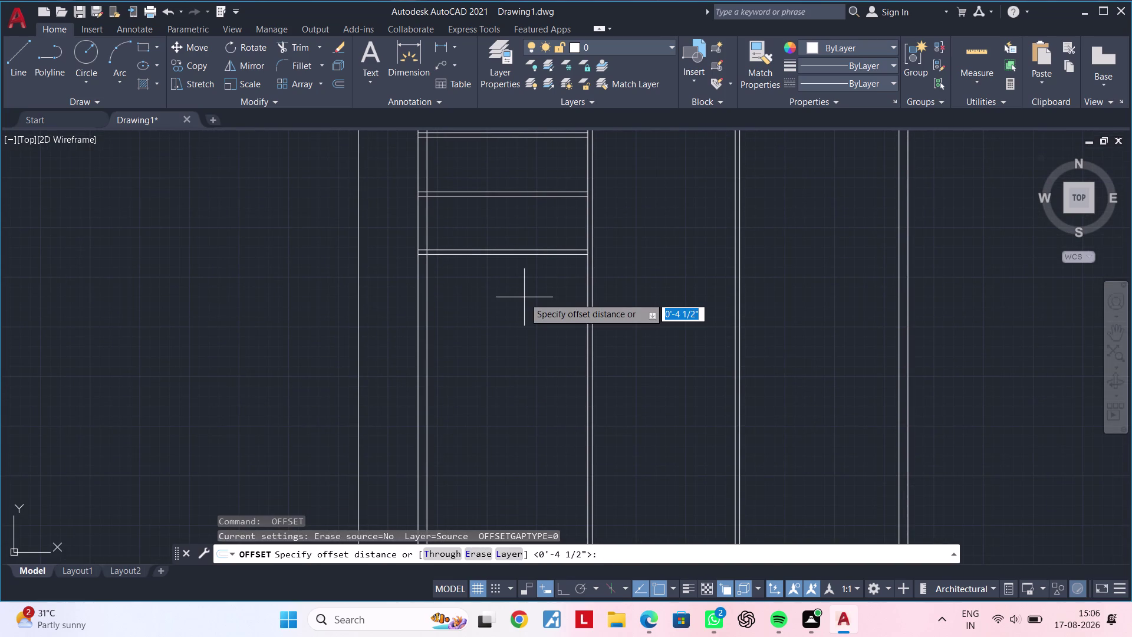
text(2')
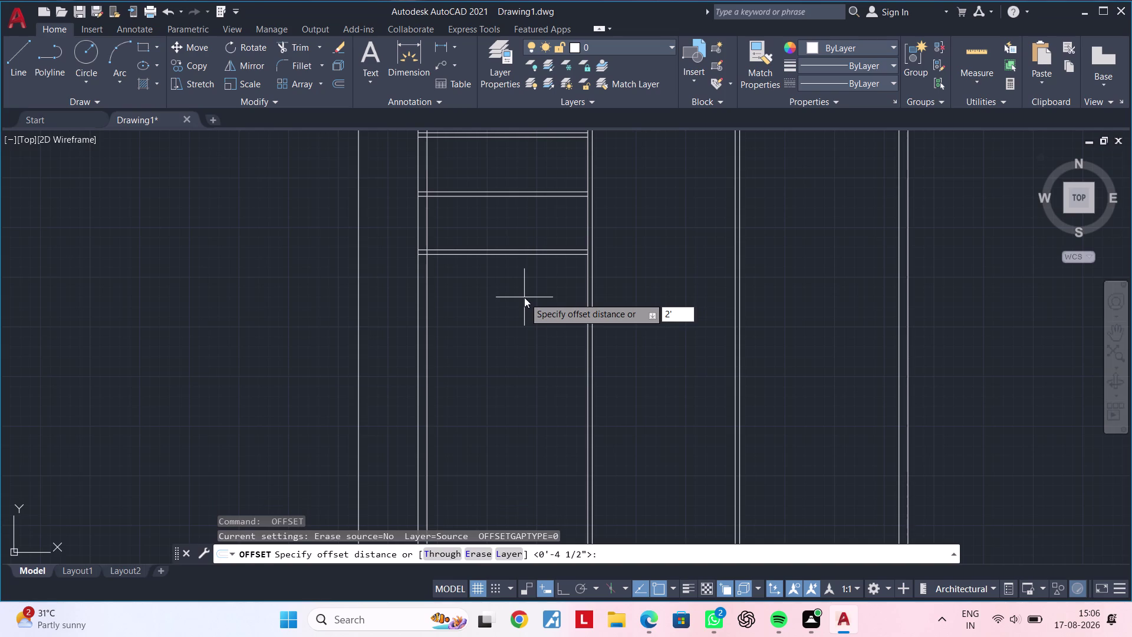
text(5")
key(Return)
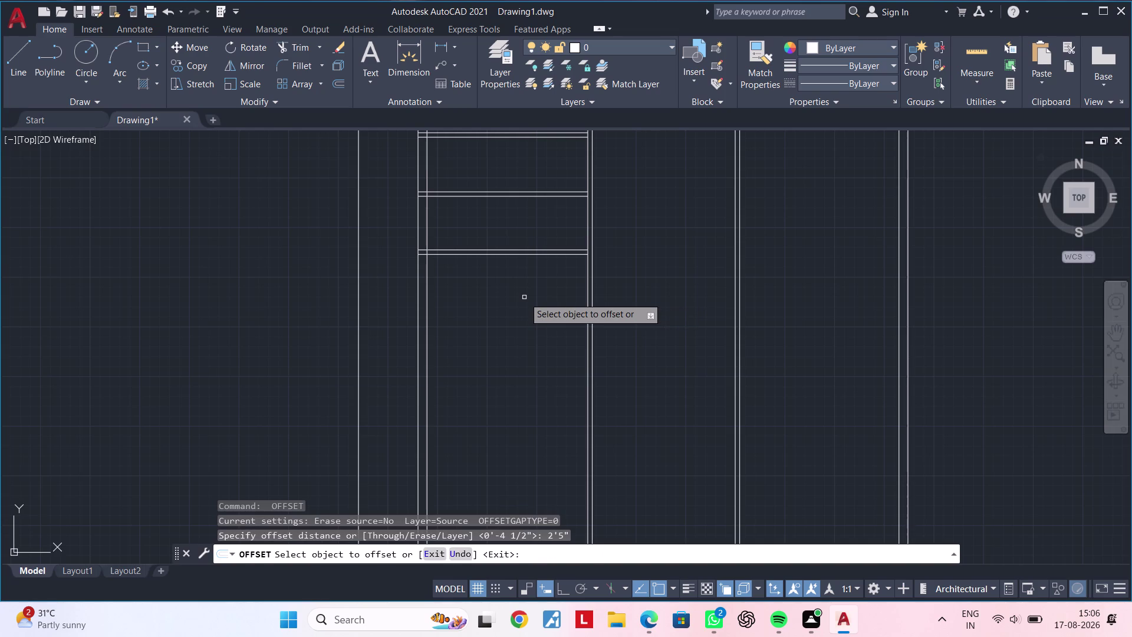
click(551, 253)
key(Escape)
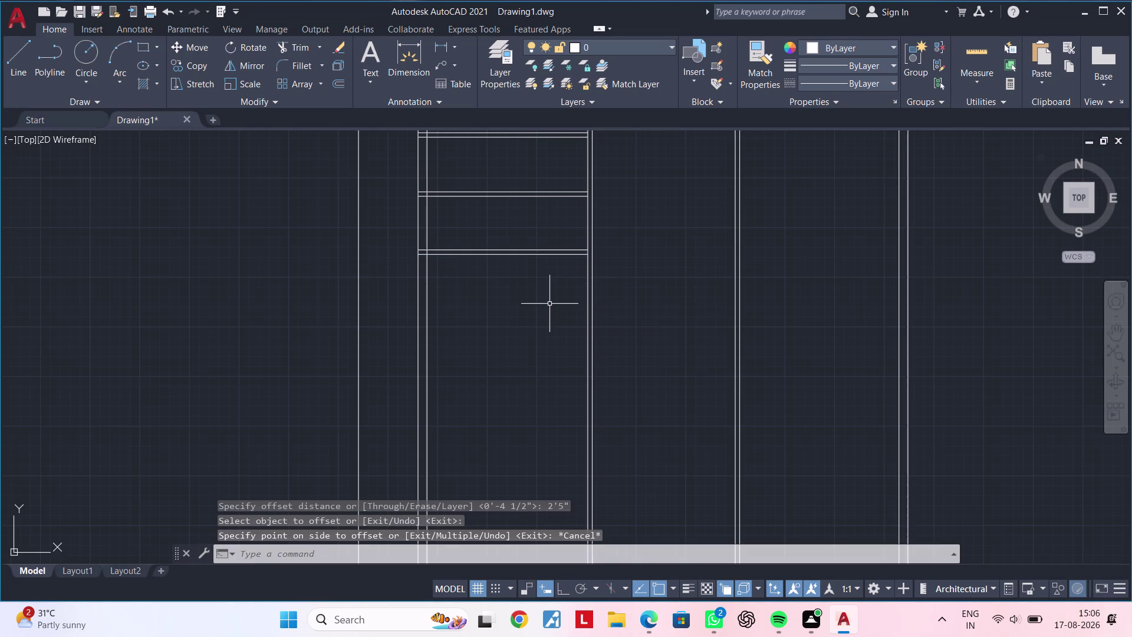
key(space)
key(space)
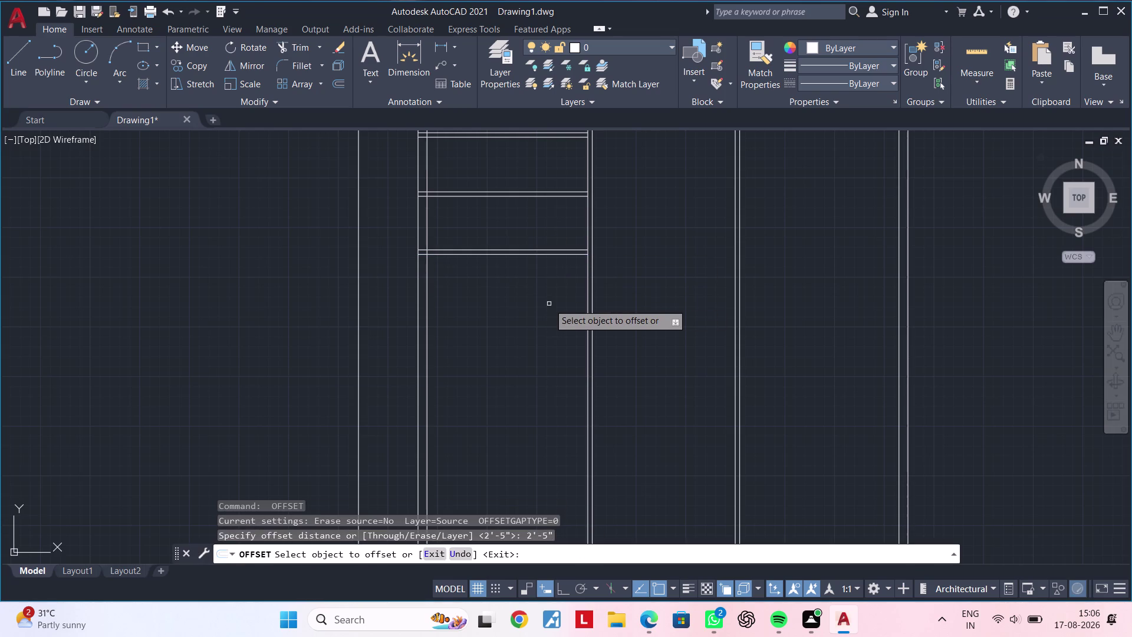
key(Escape)
Offset the horizontal wall line 12'-5" downward for the new wall.
key(space)
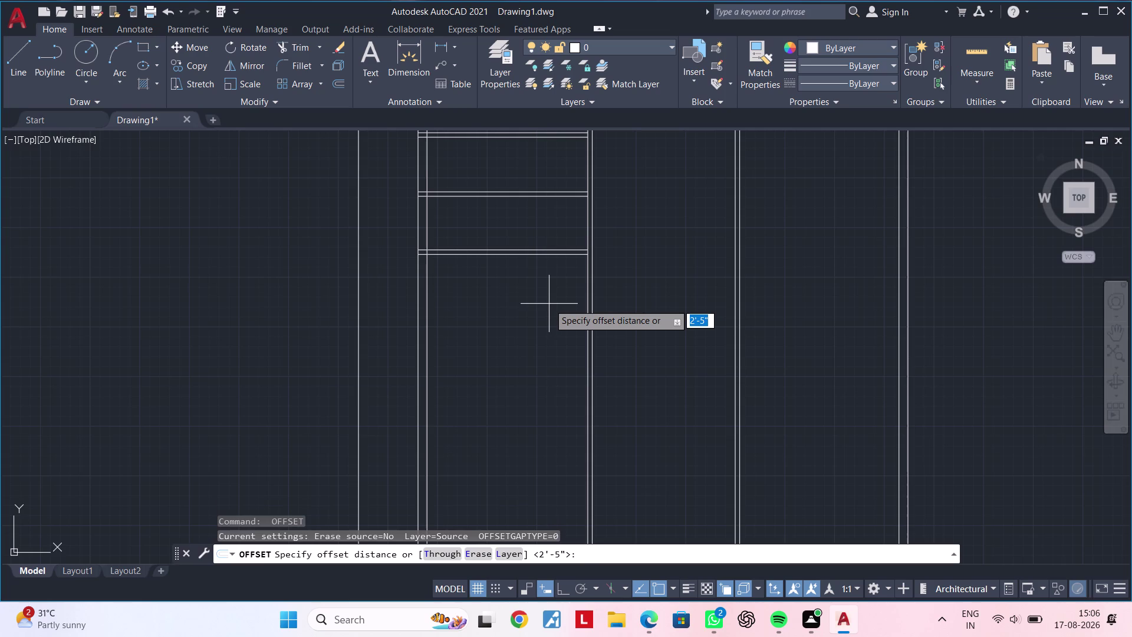
text(12'5)
text(")
key(Return)
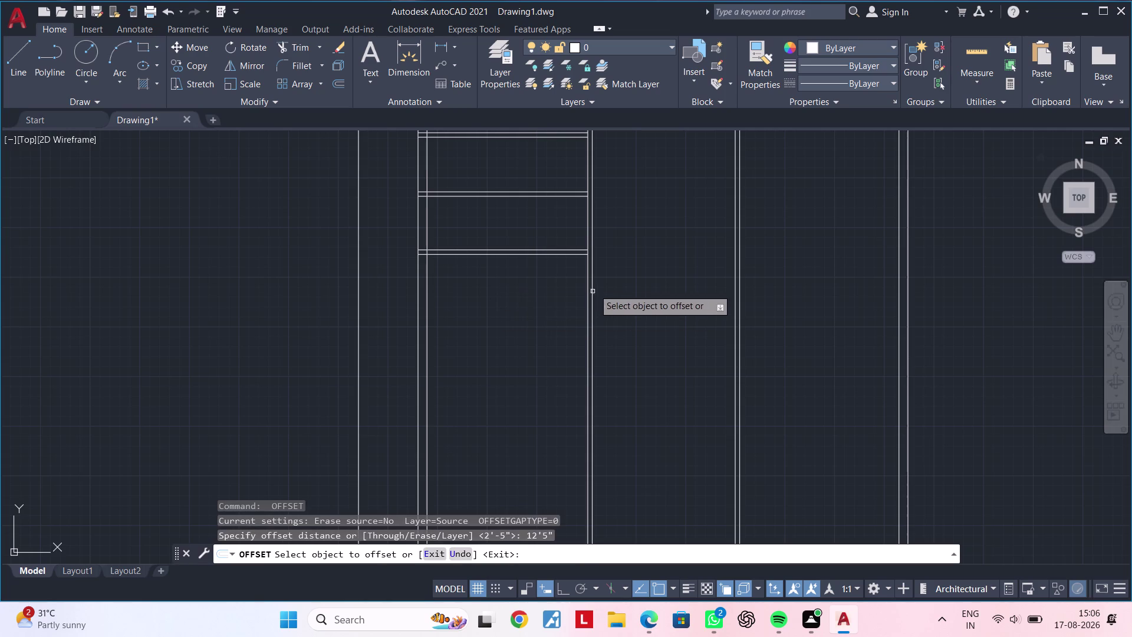
click(549, 255)
click(533, 377)
middle_drag(539, 376, 537, 280)
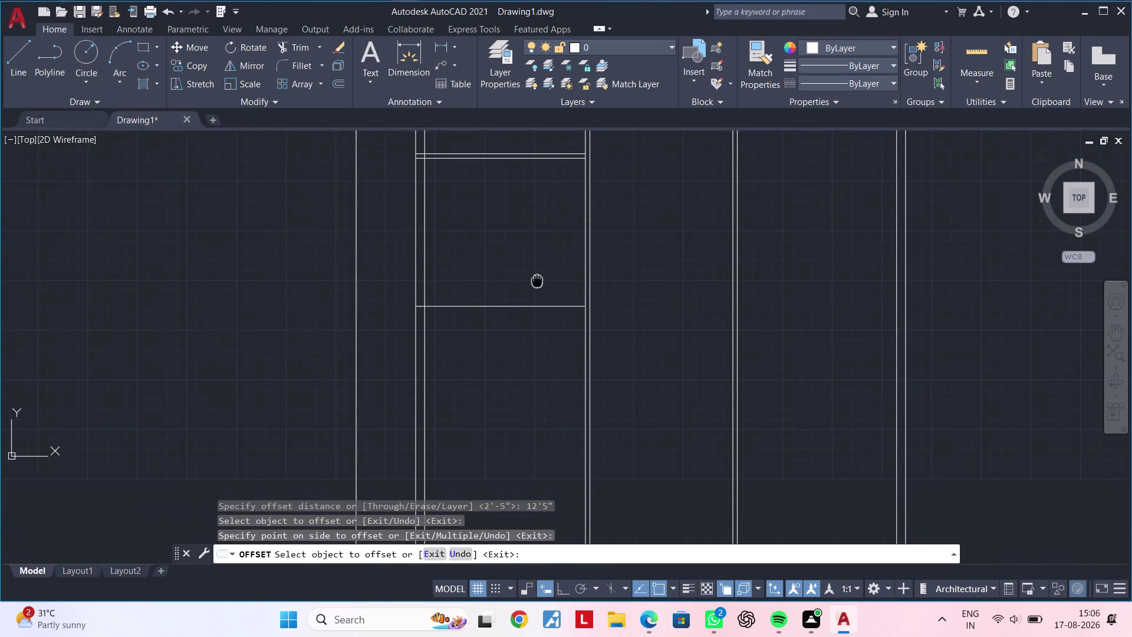
middle_drag(537, 280, 538, 280)
key(space)
Offset the new line 4.5" to form the double horizontal wall.
key(space)
text(4)
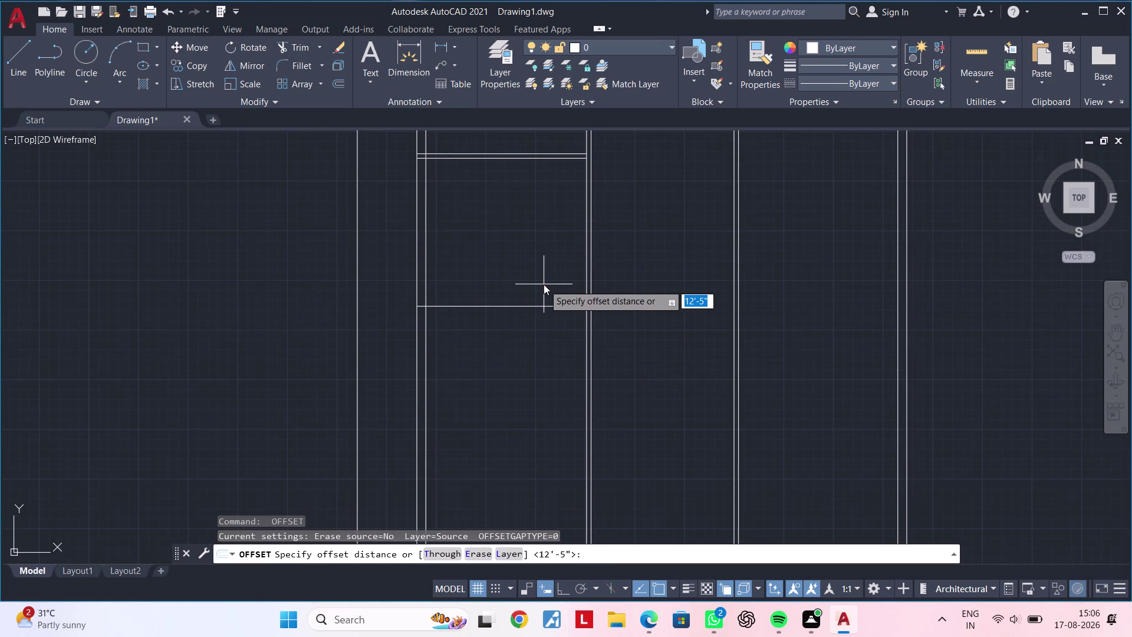
text(.5")
key(Return)
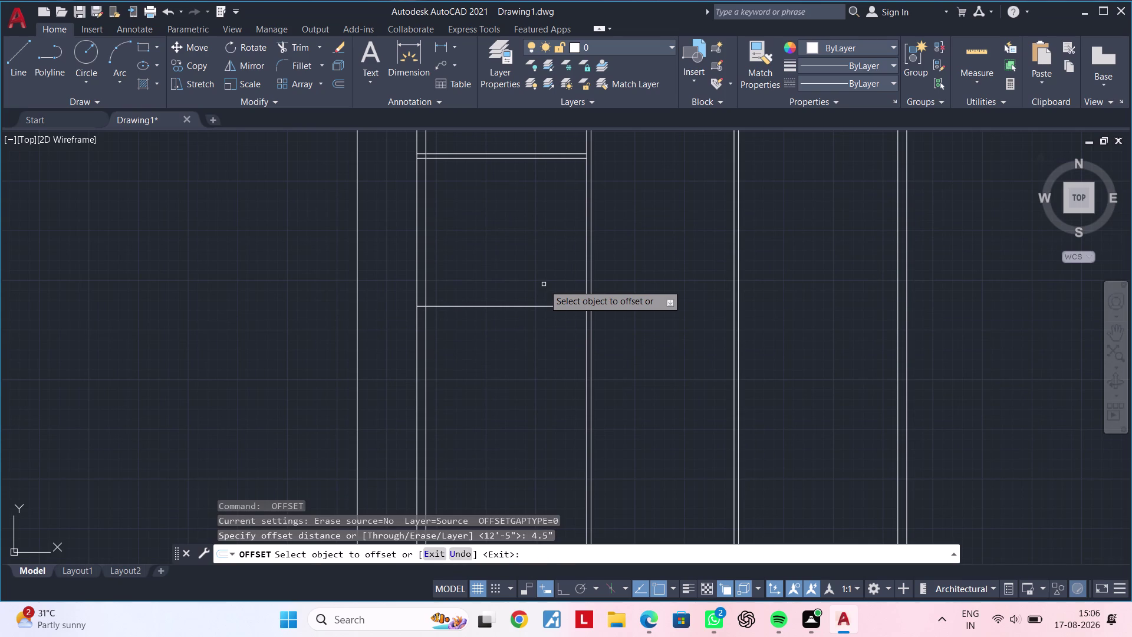
click(525, 305)
click(526, 348)
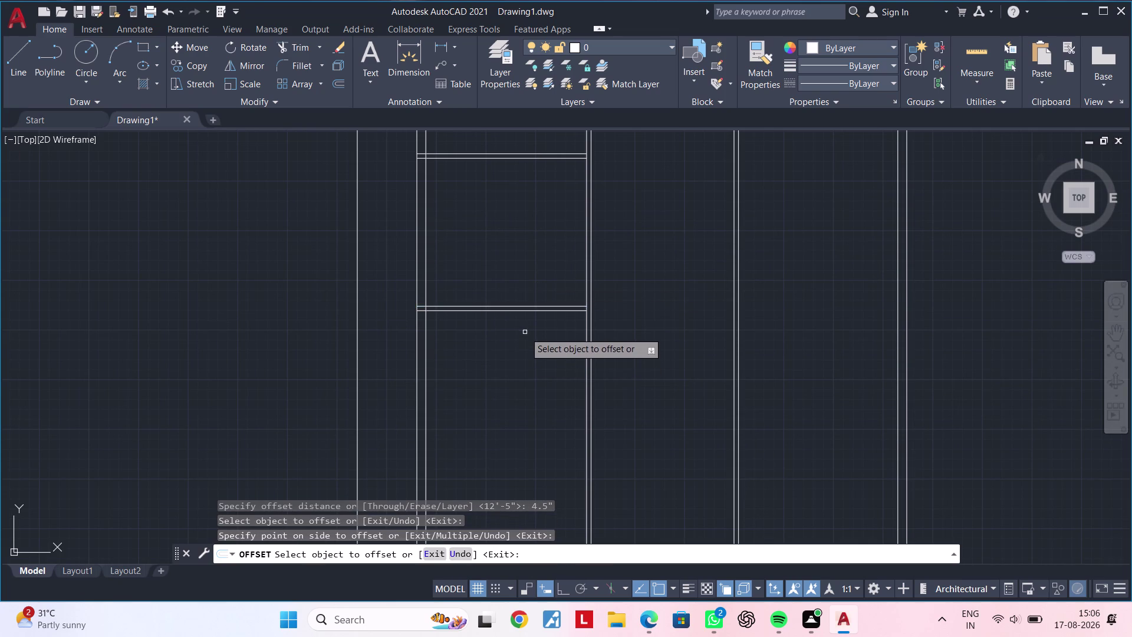
scroll(down, 3)
middle_drag(525, 332, 503, 336)
key(Escape)
key(Escape)
key(Escape)
key(Escape)
key(Escape)
key(Escape)
key(Escape)
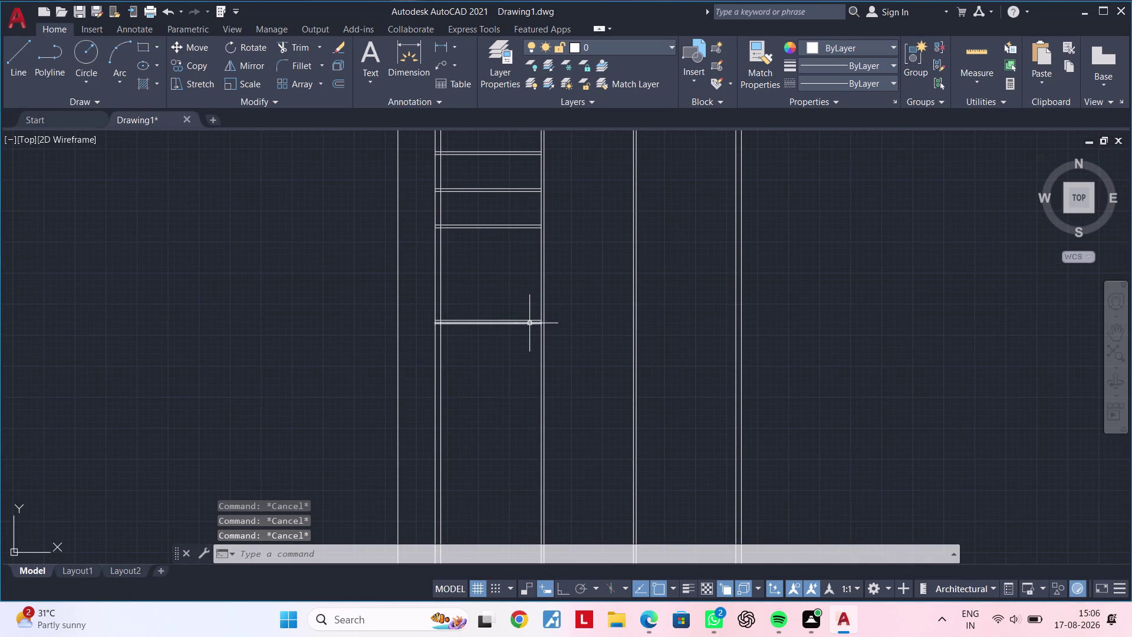
Extend the horizontal wall lines with EX fences to the right-hand walls.
key(e)
key(x)
key(space)
drag(505, 346, 507, 303)
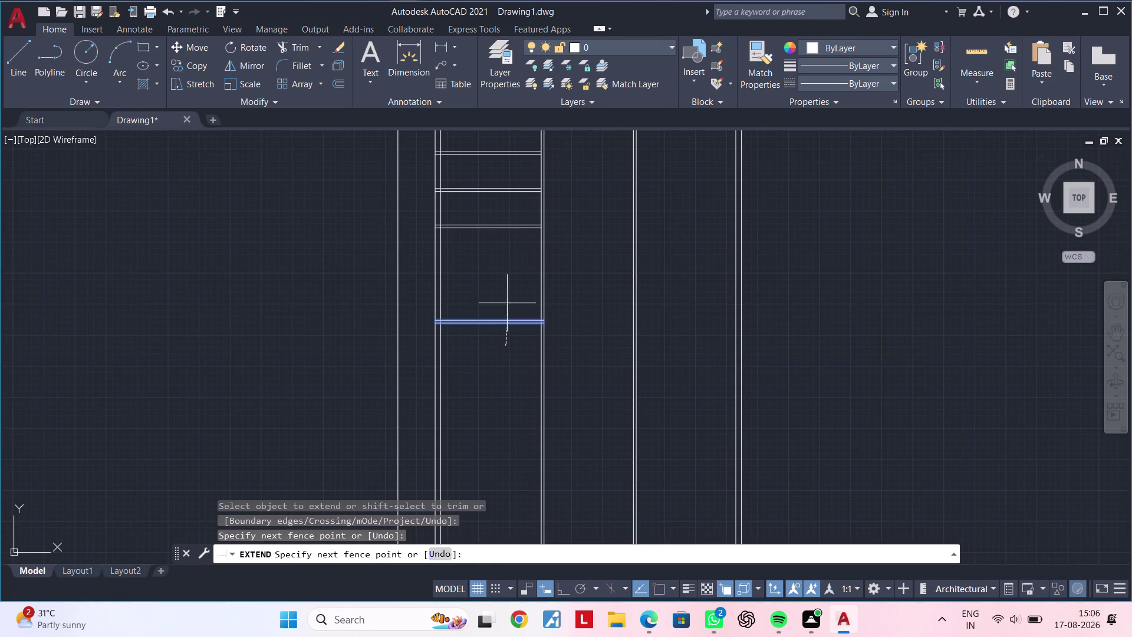
drag(507, 303, 507, 285)
drag(525, 363, 529, 289)
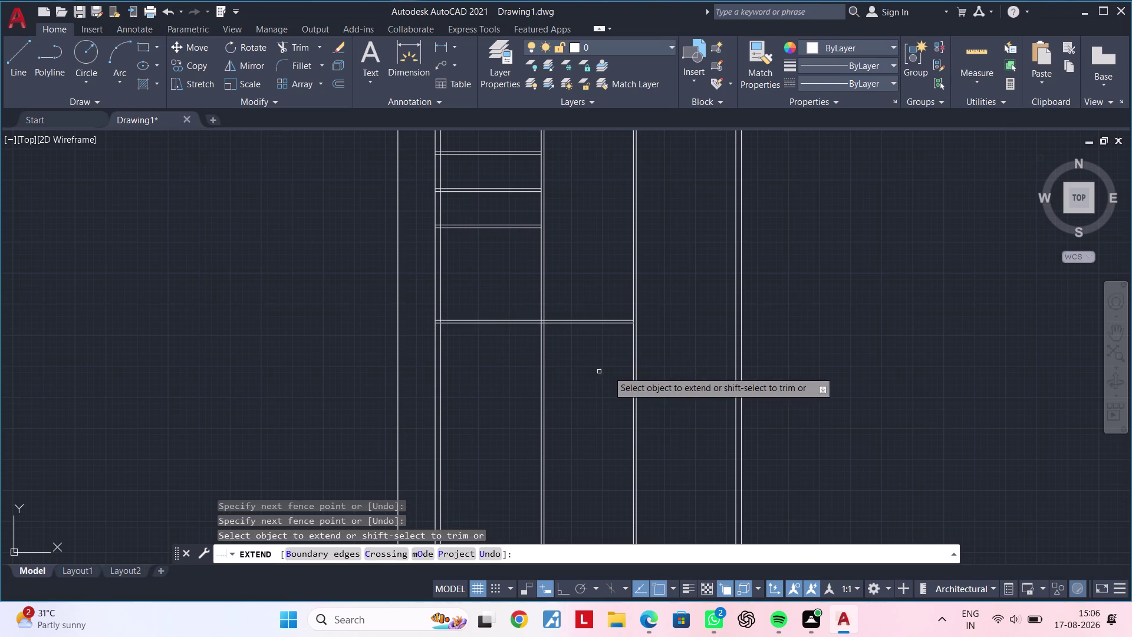
drag(608, 365, 606, 280)
drag(627, 377, 617, 286)
drag(681, 348, 702, 285)
key(Escape)
key(Escape)
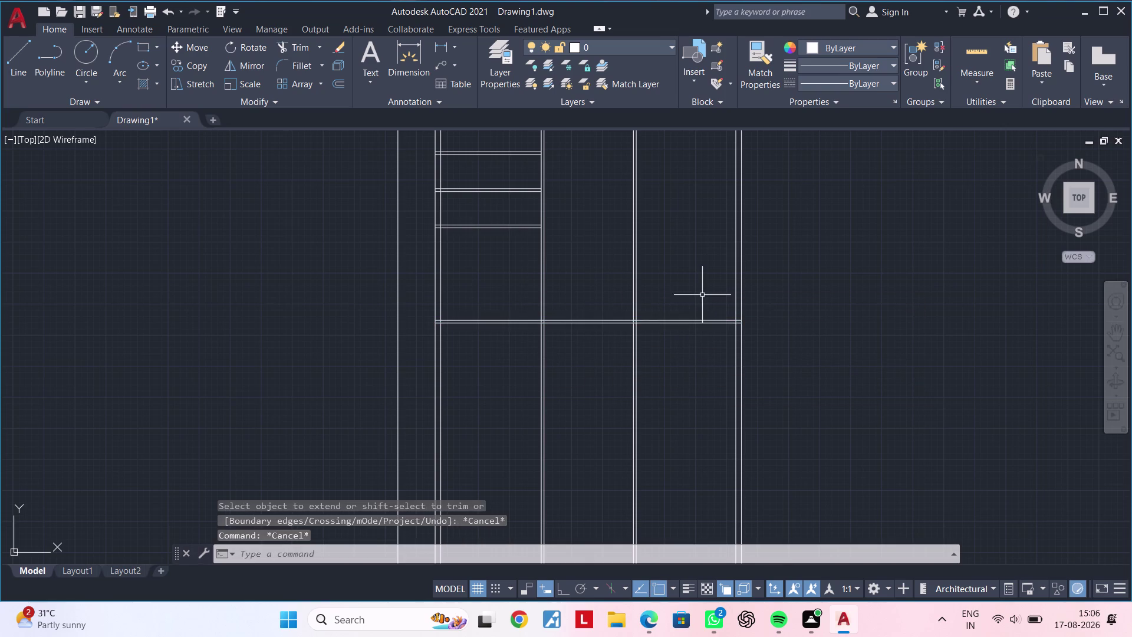
Trim away the wall lines below the new wall with a TR fence.
key(Escape)
key(t)
key(r)
key(space)
drag(422, 366, 759, 356)
key(Escape)
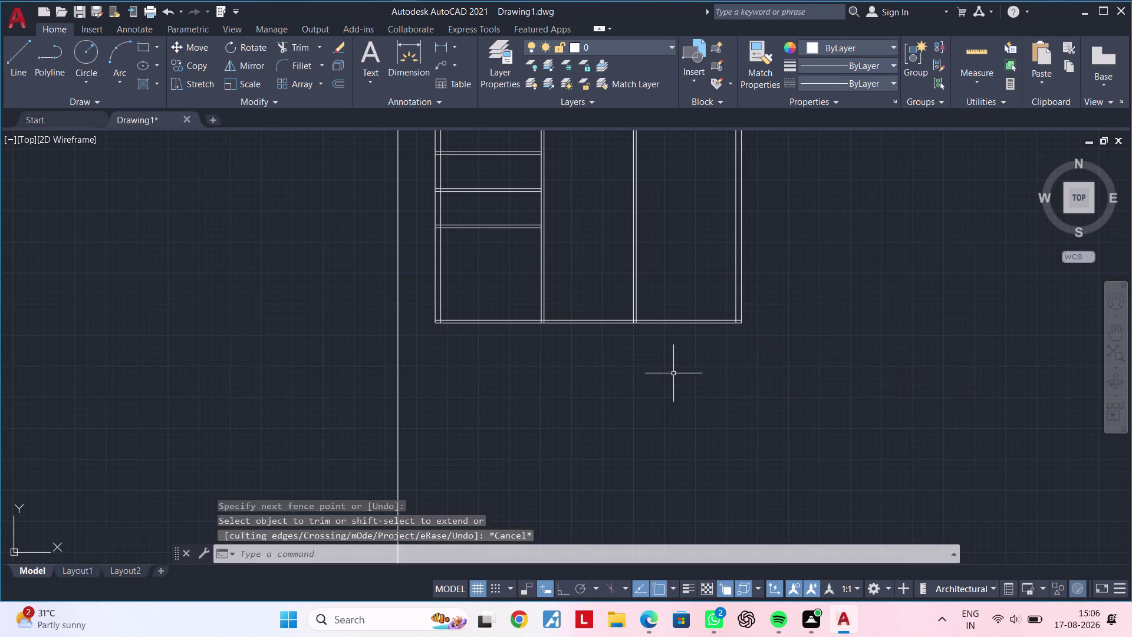
Exit trim and pan to center the stacked rooms in view.
key(Escape)
middle_drag(657, 363, 669, 453)
key(Escape)
key(Escape)
scroll(up, 3)
middle_drag(602, 386, 600, 427)
key(Escape)
key(Escape)
middle_drag(566, 378, 640, 375)
key(Escape)
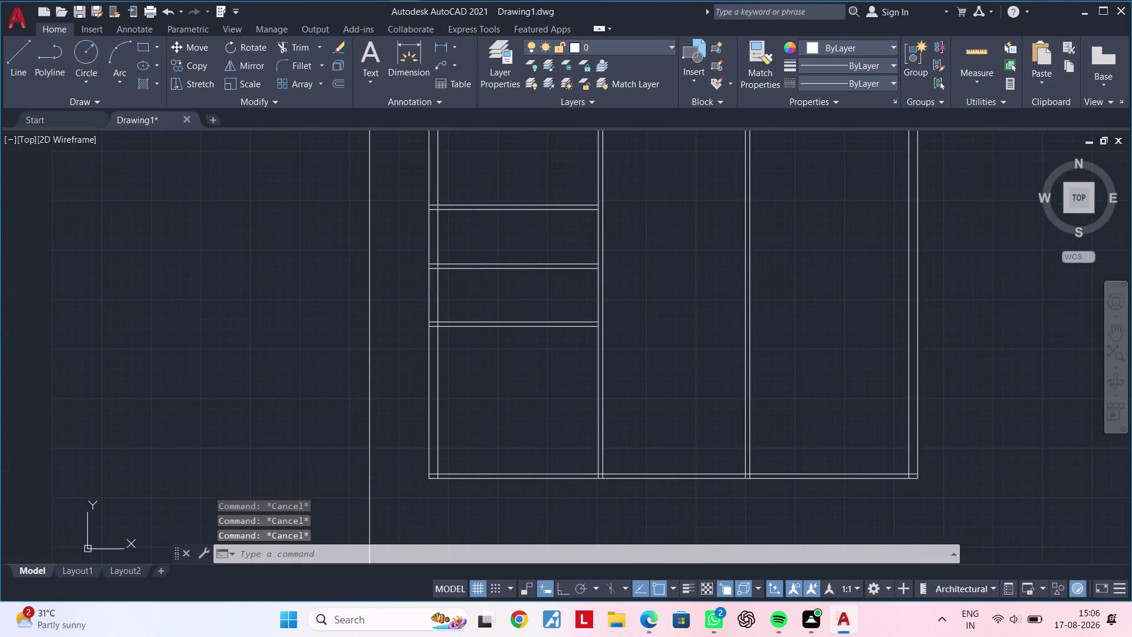
key(Escape)
middle_drag(638, 355, 648, 442)
key(Escape)
key(Escape)
middle_drag(660, 392, 683, 374)
key(Escape)
key(Escape)
key(Escape)
Offset the left room's inner wall line 9'-2" into the room.
text(O)
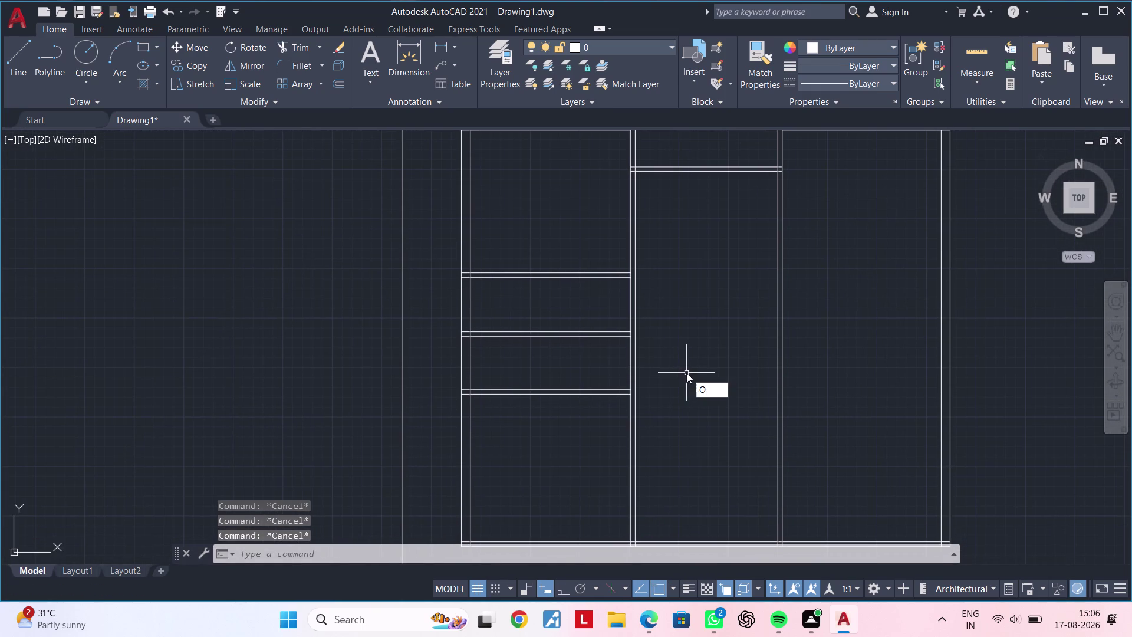
text(F)
key(space)
text(9)
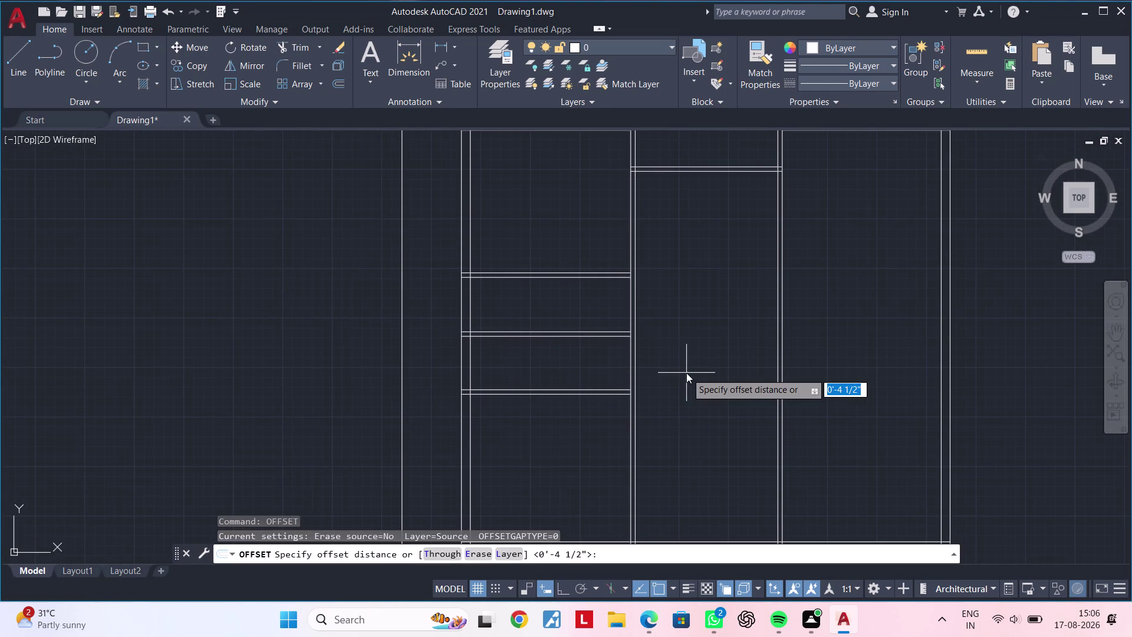
text('2")
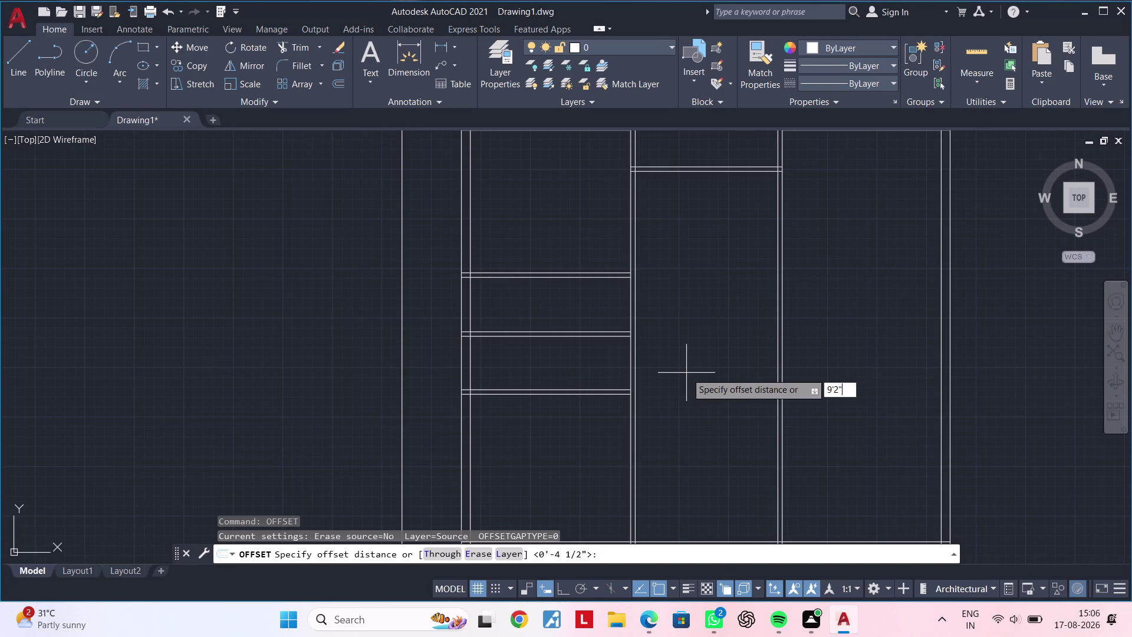
key(Return)
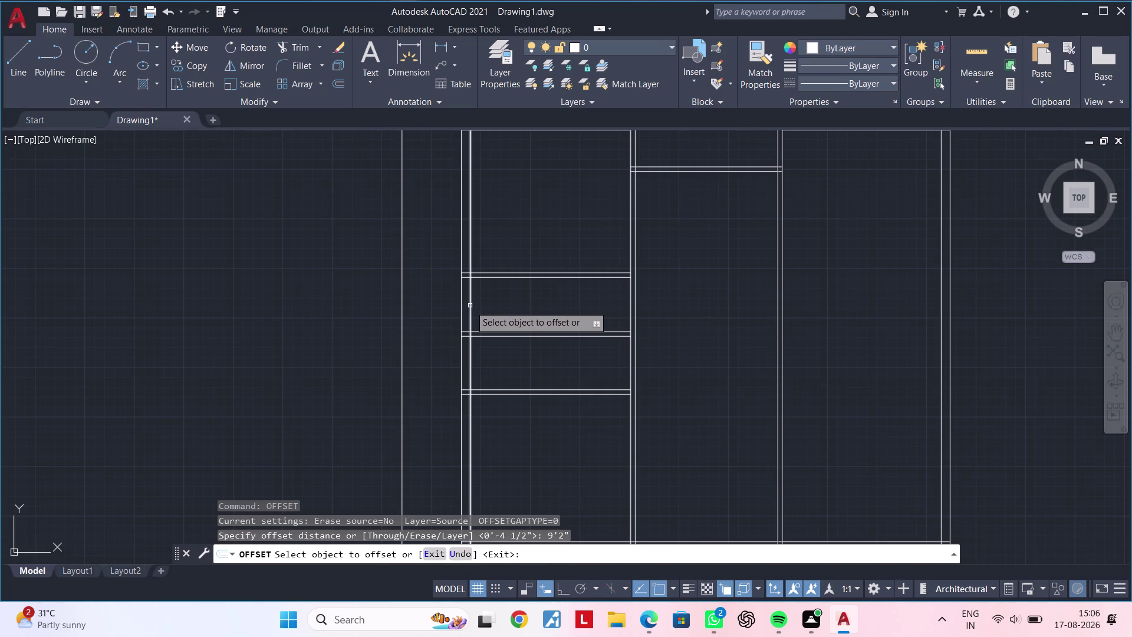
click(470, 306)
click(562, 305)
key(Escape)
key(Escape)
key(Escape)
key(Escape)
key(Escape)
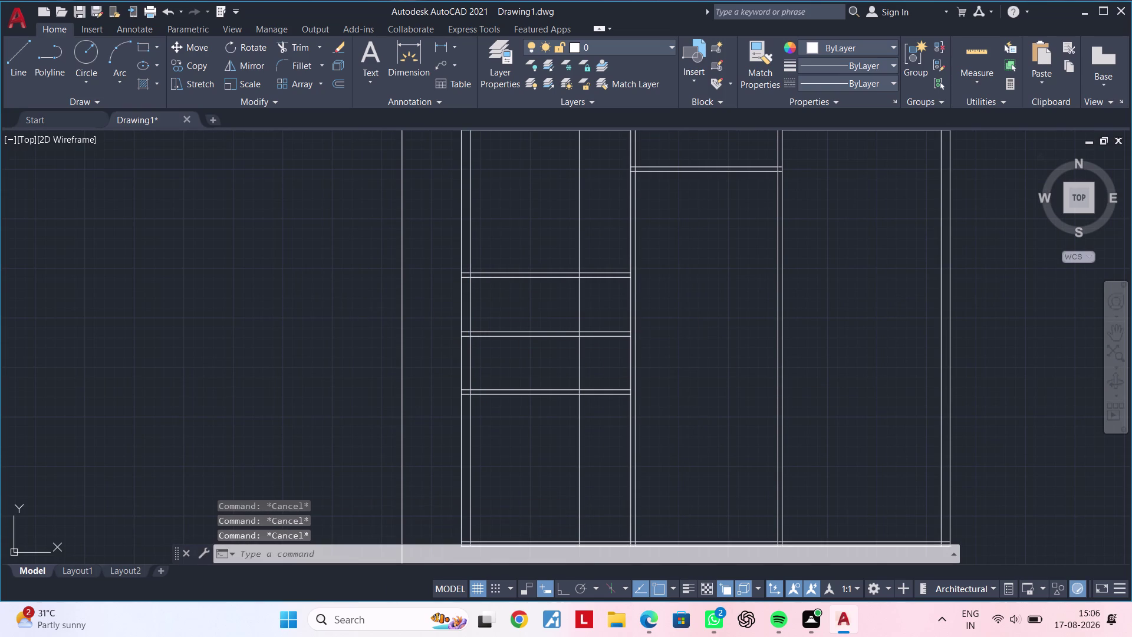
key(Escape)
key(Escape)
key(Escape)
key(Escape)
Clear the mistyped TRT command and start TRIM.
text(TRT)
key(space)
key(Escape)
key(Escape)
text(TR)
key(space)
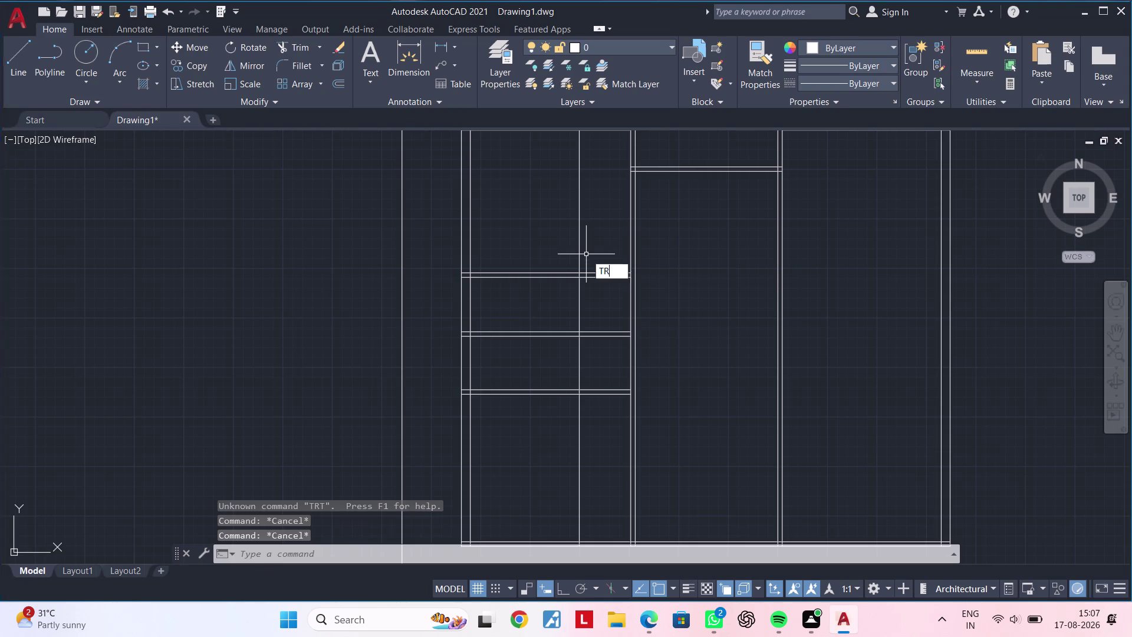
Trim the vertical line above and below the two middle rooms.
drag(588, 252, 545, 256)
drag(596, 434, 556, 434)
key(Escape)
key(Escape)
key(Escape)
key(Escape)
Offset the vertical partition line 4.5" to form its second face.
text(OF)
key(space)
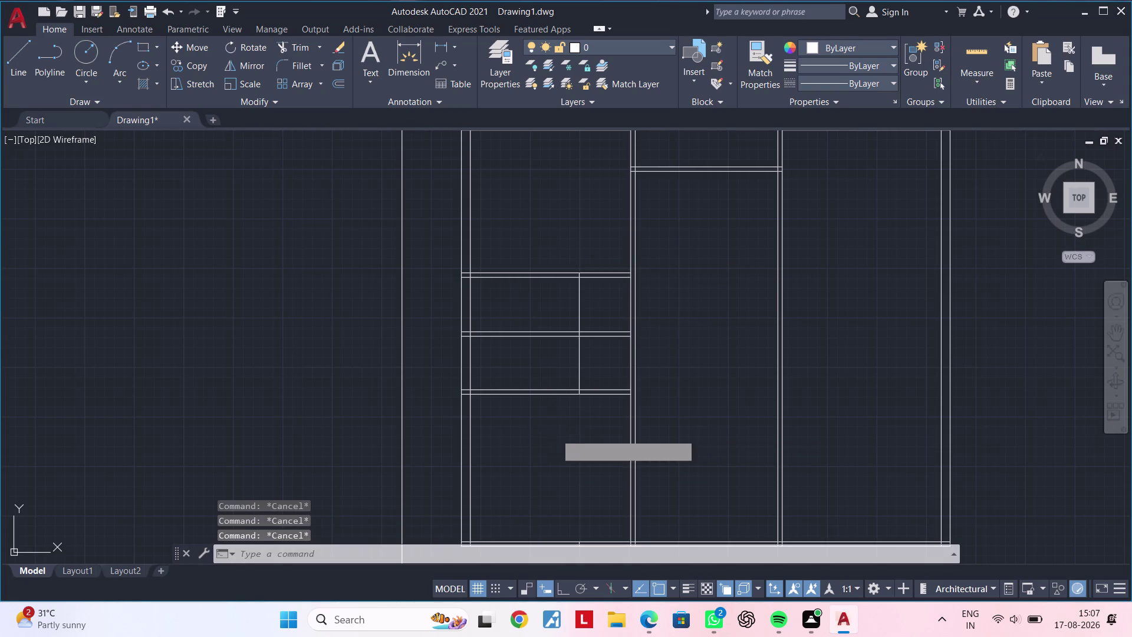
text(4.5)
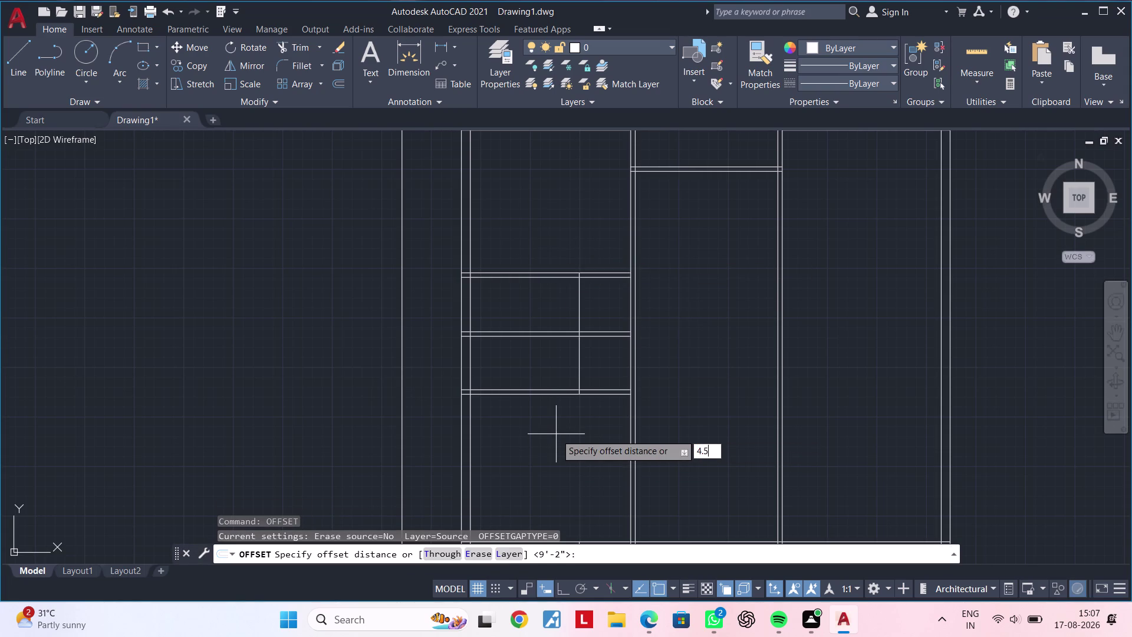
text(")
key(Return)
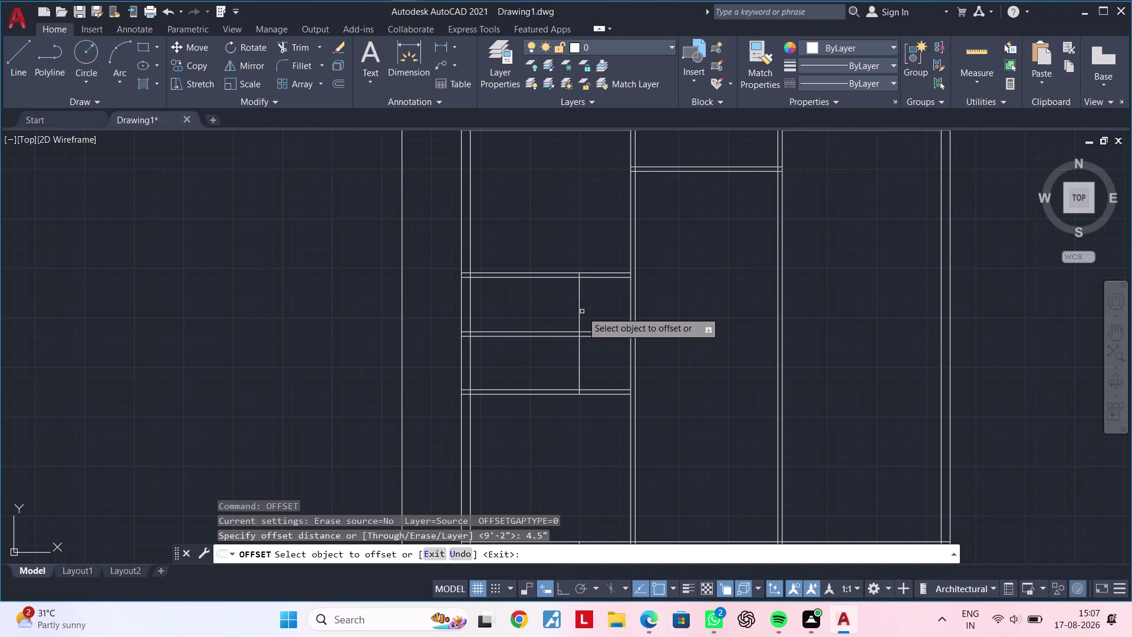
click(582, 311)
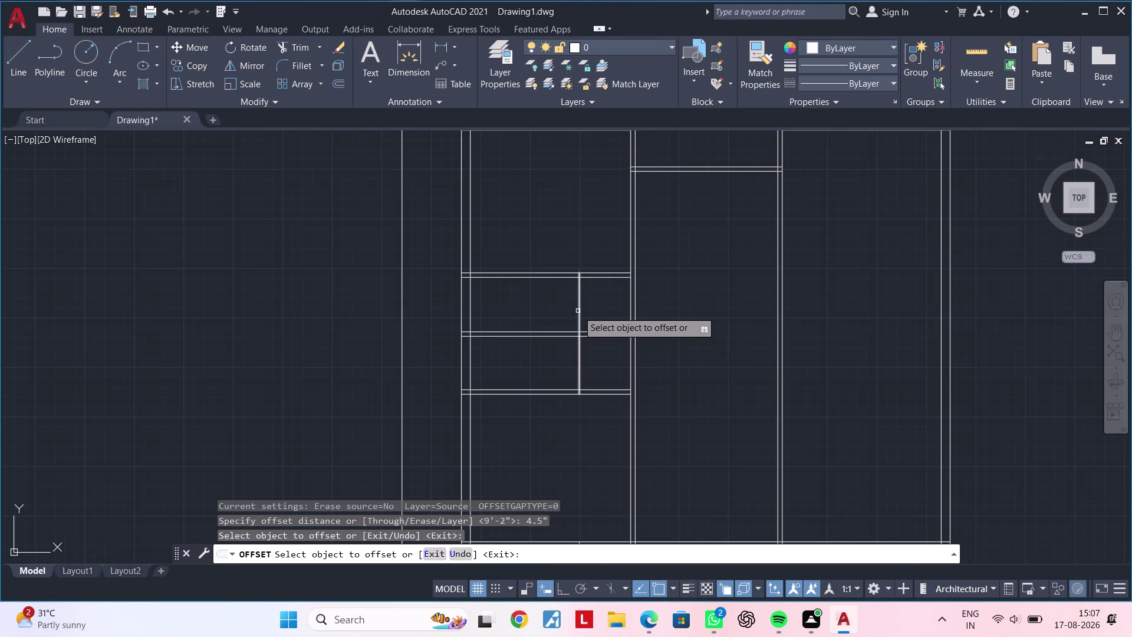
click(578, 310)
click(598, 311)
middle_drag(599, 310, 519, 312)
key(Escape)
key(Escape)
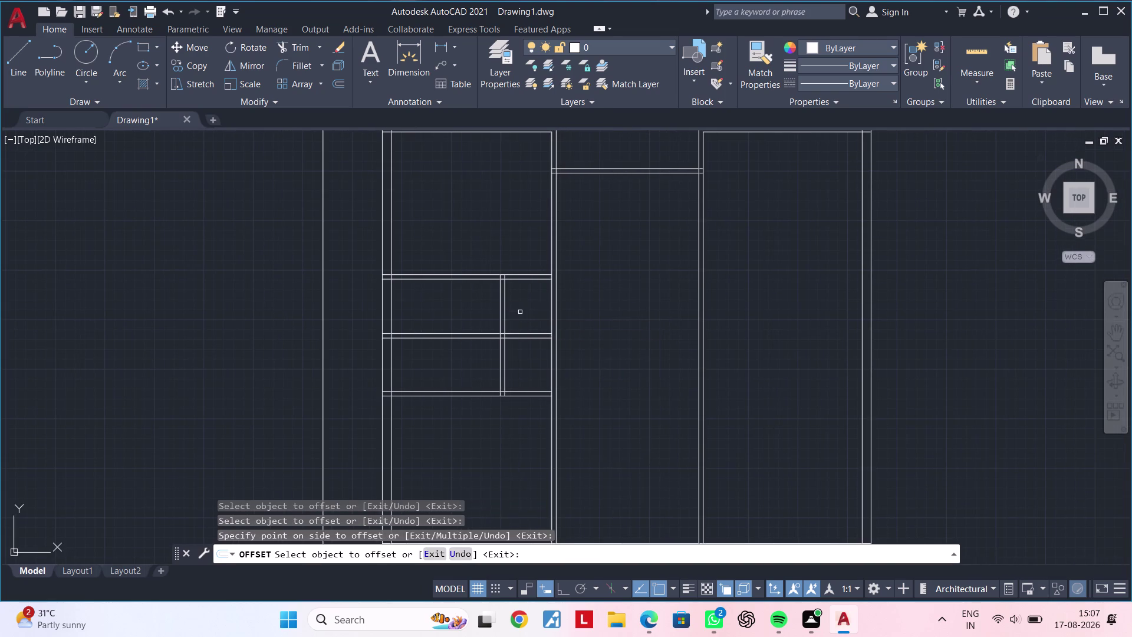
key(Escape)
key(Escape)
key(Escape)
key(Escape)
key(Escape)
key(Escape)
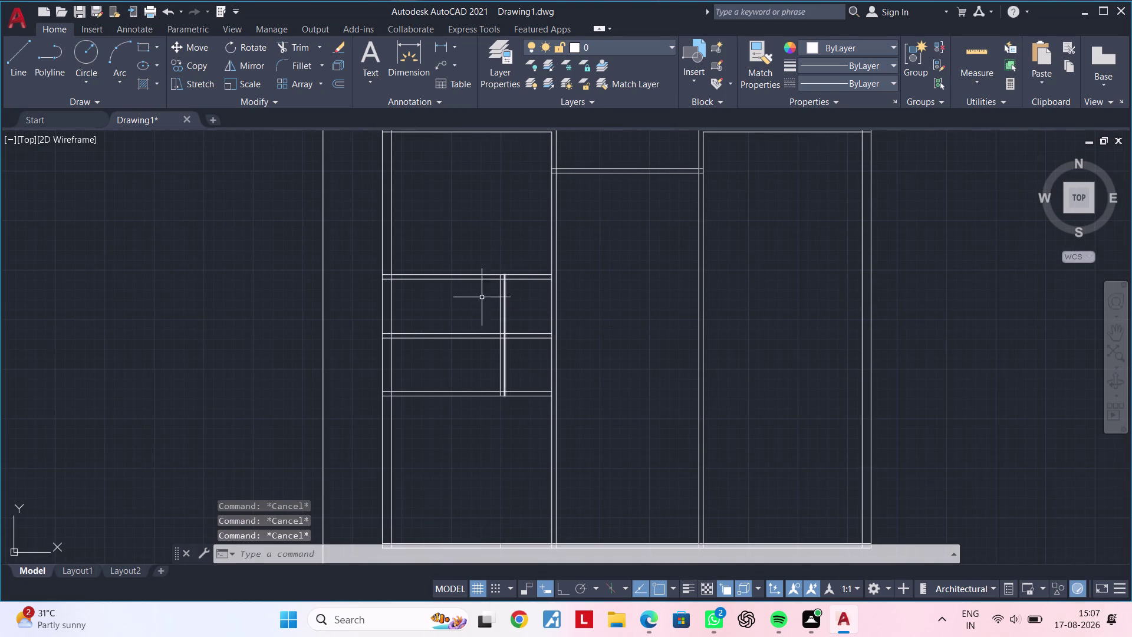
Pan and zoom to bring the upper-left wall corner into view.
middle_drag(445, 300, 497, 303)
scroll(up, 3)
middle_drag(464, 309, 441, 419)
scroll(down, 3)
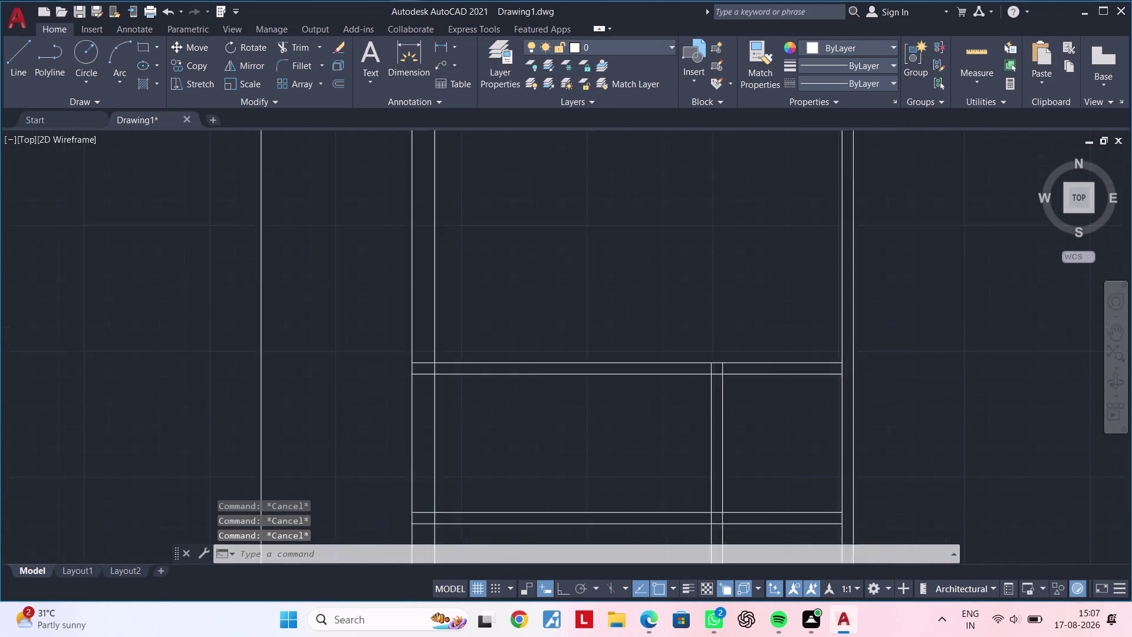
scroll(down, 3)
middle_drag(453, 403, 446, 429)
scroll(up, 3)
middle_drag(455, 348, 462, 477)
scroll(up, 3)
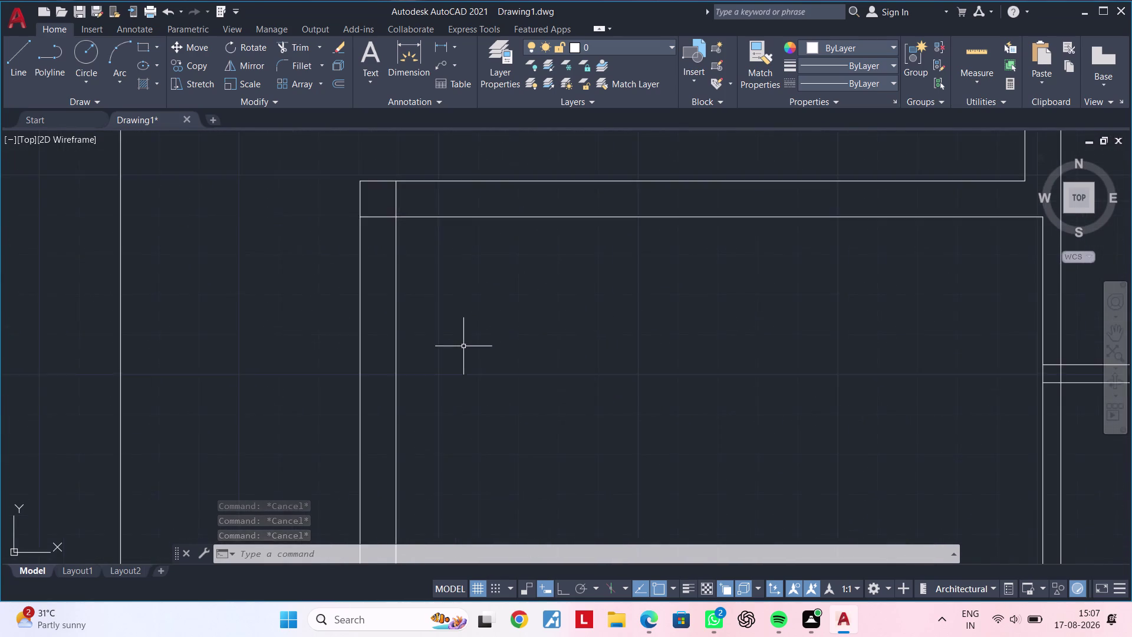
middle_drag(463, 354, 469, 471)
key(Escape)
key(Escape)
key(t)
key(r)
key(c)
key(Escape)
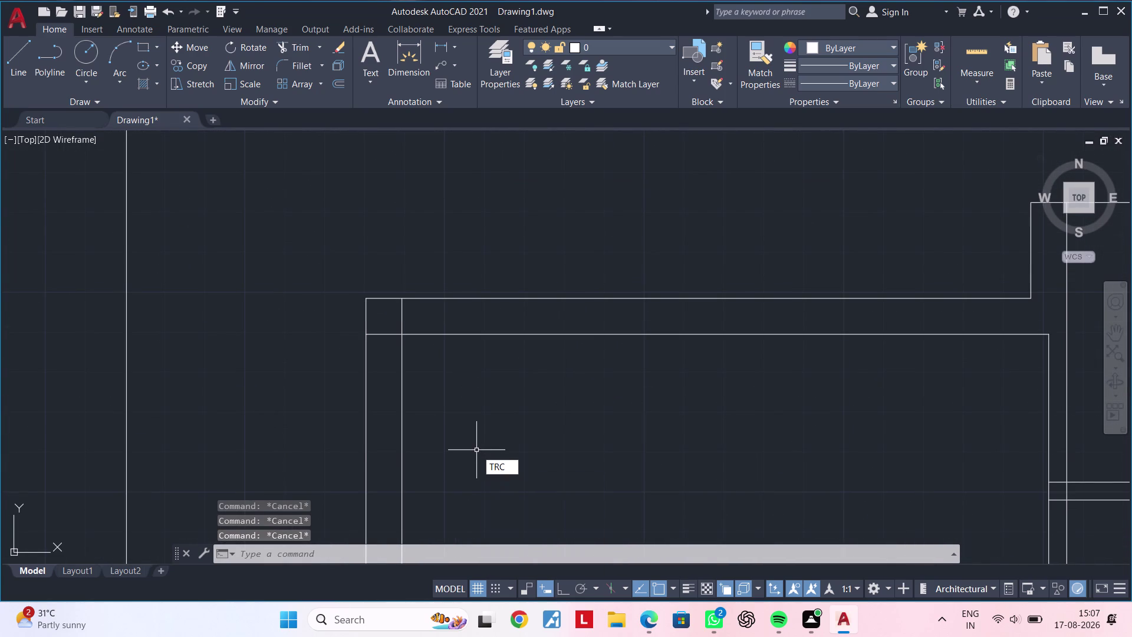
Start TRIM and fence-trim the overlapping wall lines at the first corner.
key(Escape)
text(TR)
key(space)
scroll(up, 3)
drag(420, 320, 414, 323)
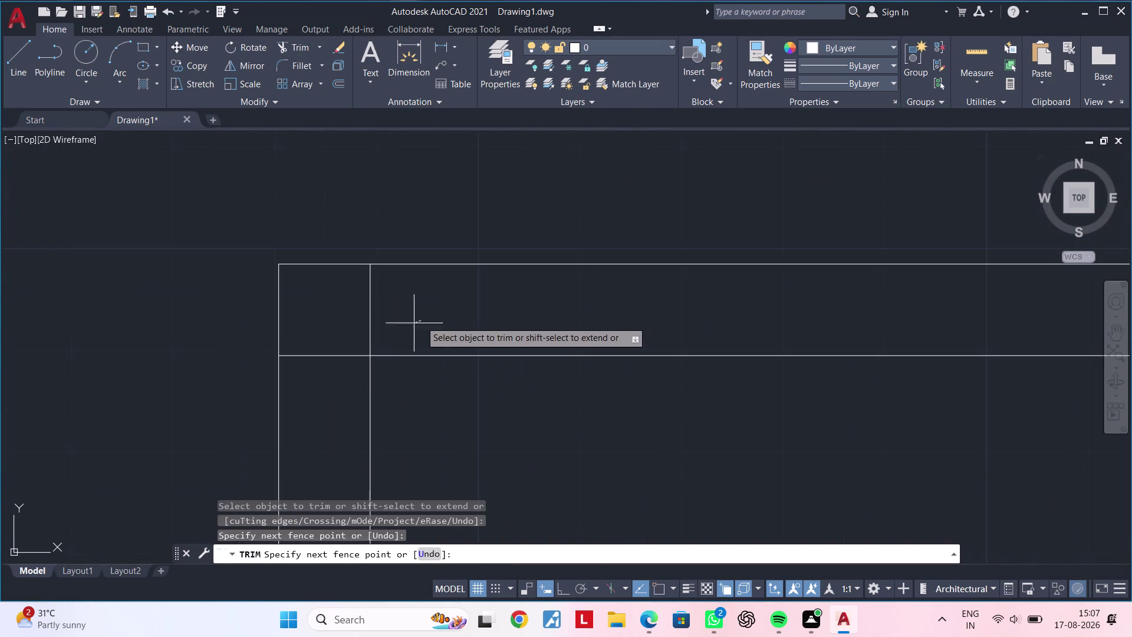
drag(414, 323, 359, 364)
Fence-trim the crossing wall lines at the next two junctions.
scroll(down, 3)
middle_drag(411, 392, 426, 244)
middle_drag(432, 363, 463, 241)
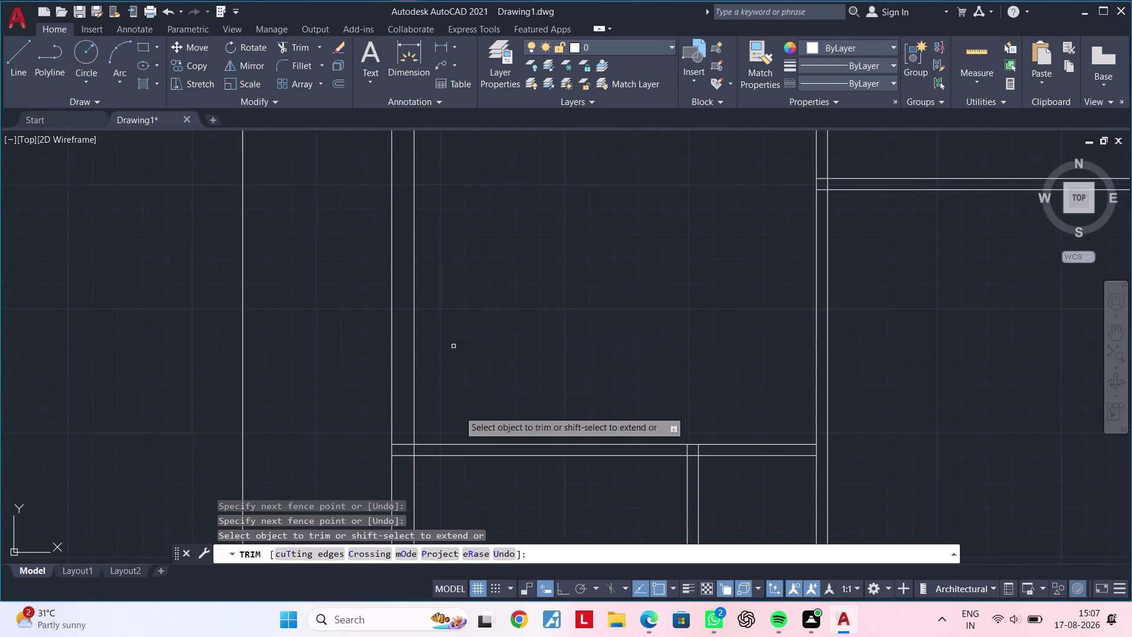
middle_drag(462, 428, 490, 292)
scroll(up, 3)
drag(447, 246, 437, 335)
drag(440, 299, 447, 299)
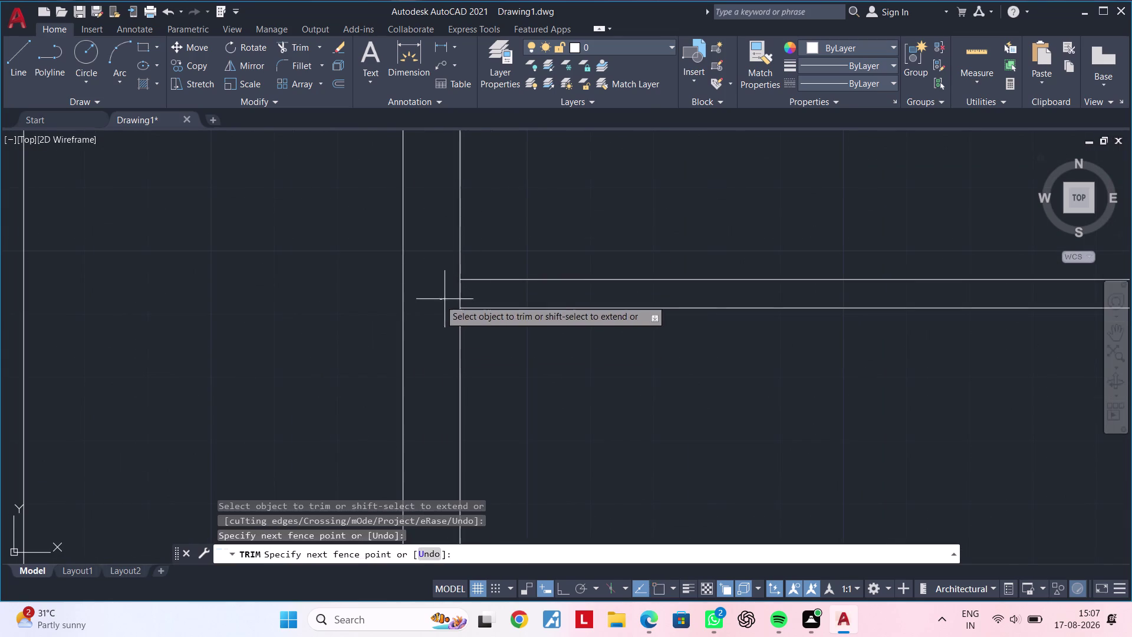
drag(447, 299, 492, 296)
scroll(down, 3)
middle_drag(519, 322, 360, 332)
scroll(up, 3)
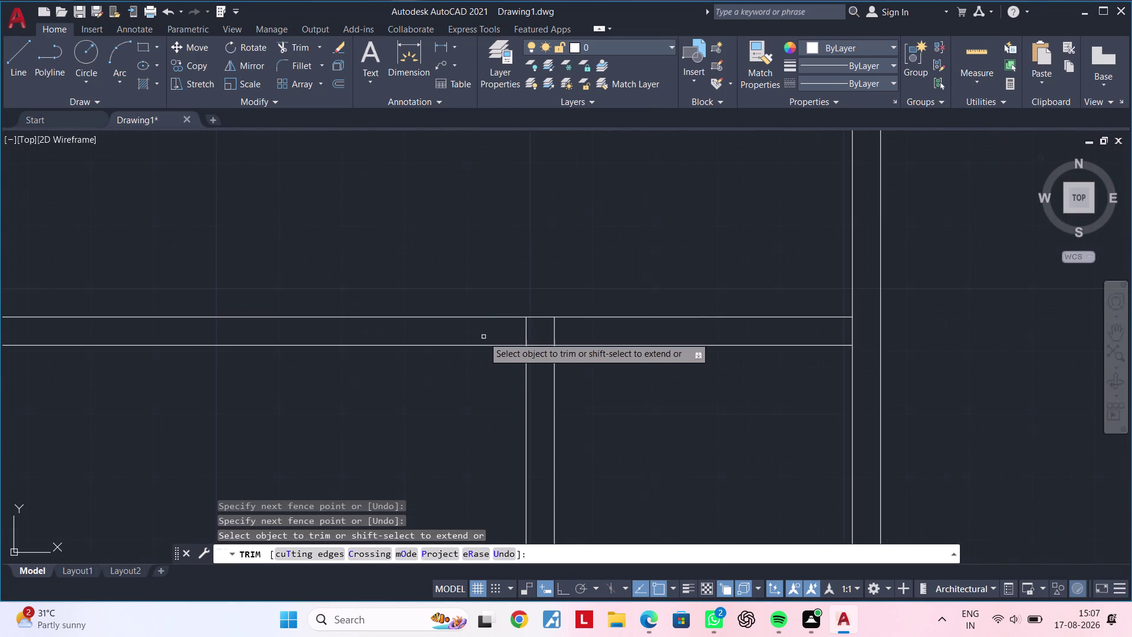
drag(485, 326, 590, 333)
drag(547, 331, 539, 369)
Trim the crossing lines at two partition wall junctions.
scroll(down, 3)
middle_drag(541, 359, 545, 344)
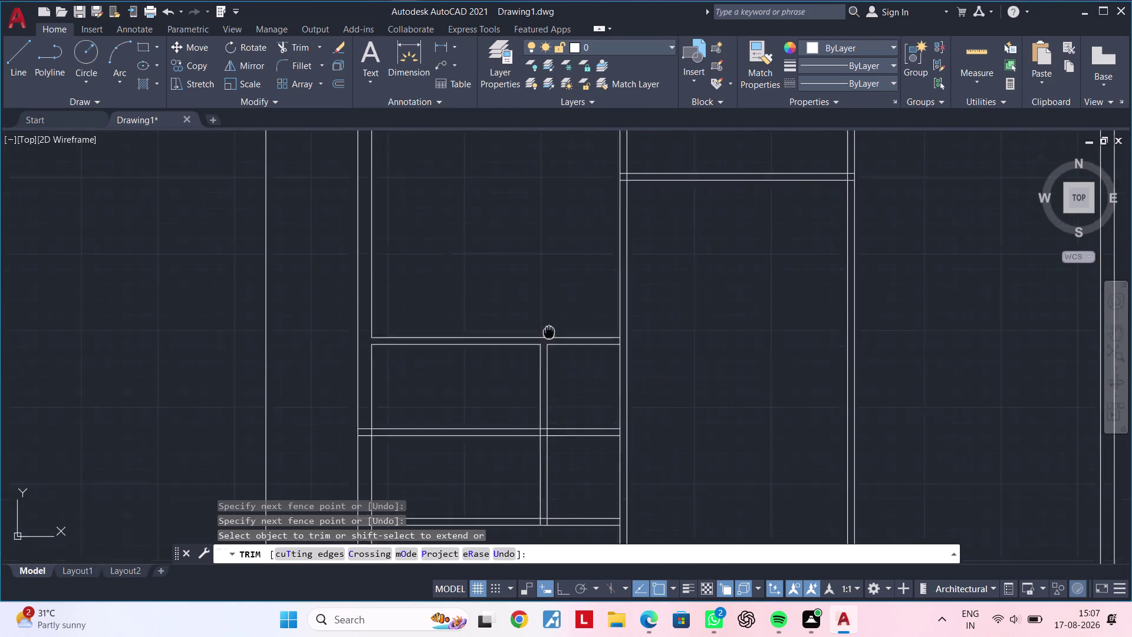
middle_drag(545, 343, 586, 263)
middle_drag(458, 332, 498, 307)
scroll(up, 3)
drag(446, 314, 438, 426)
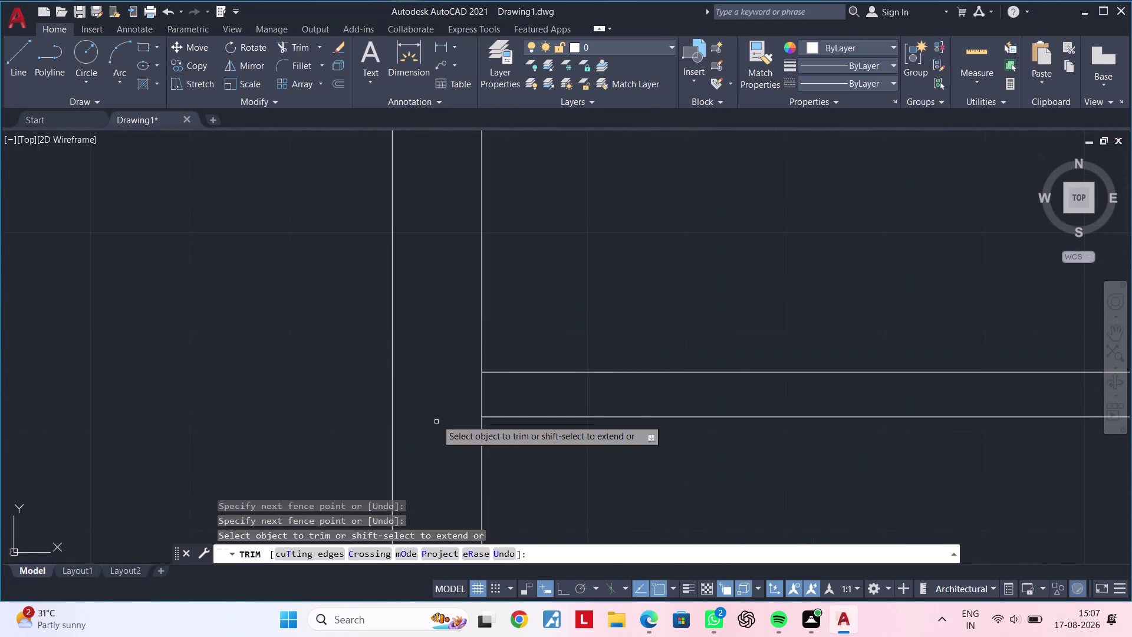
drag(440, 392, 538, 388)
scroll(down, 3)
middle_drag(541, 388, 349, 359)
scroll(up, 3)
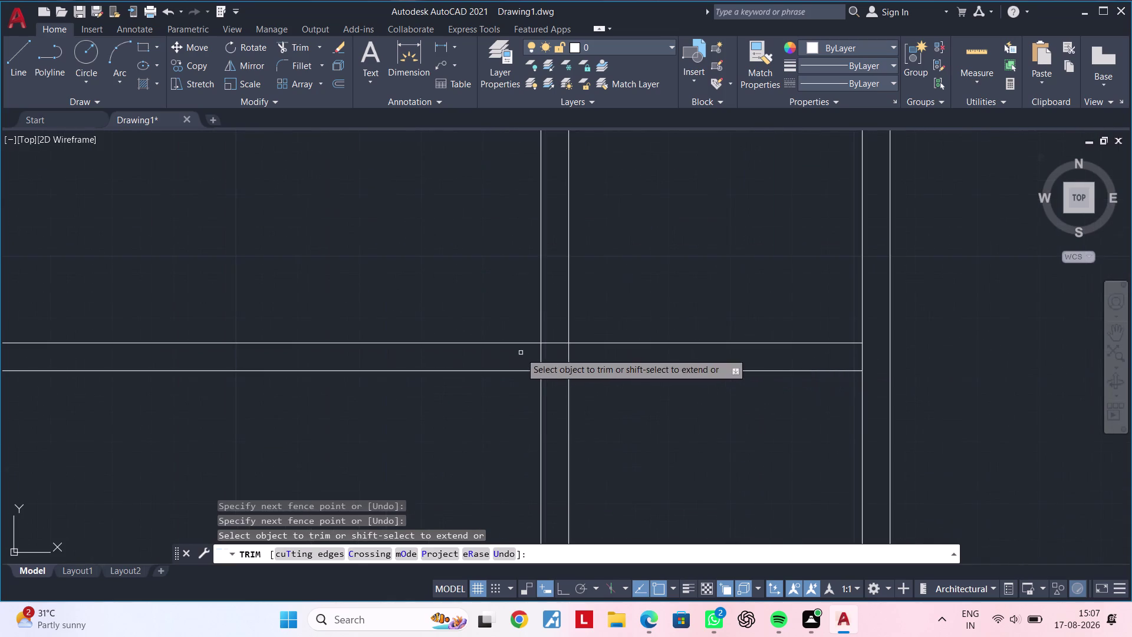
drag(510, 353, 588, 355)
drag(558, 328, 560, 388)
Trim the overhanging wall line ends at the remaining junctions across the plan.
scroll(down, 3)
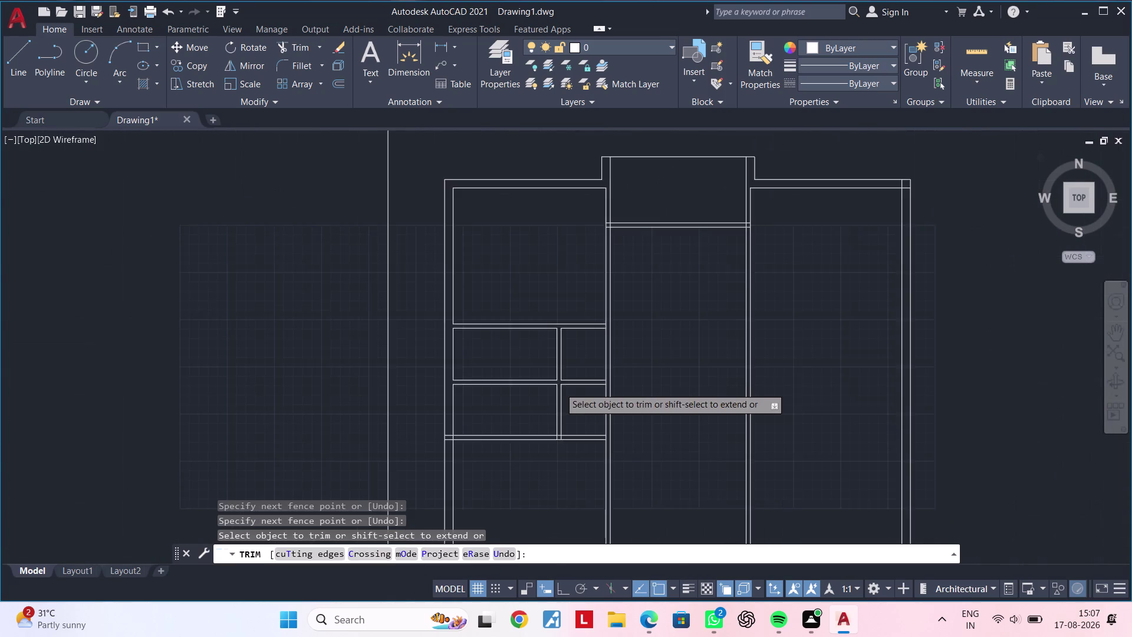
middle_drag(559, 379, 556, 303)
scroll(up, 3)
scroll(up, 3)
middle_drag(547, 373, 567, 293)
middle_drag(301, 344, 477, 315)
scroll(up, 3)
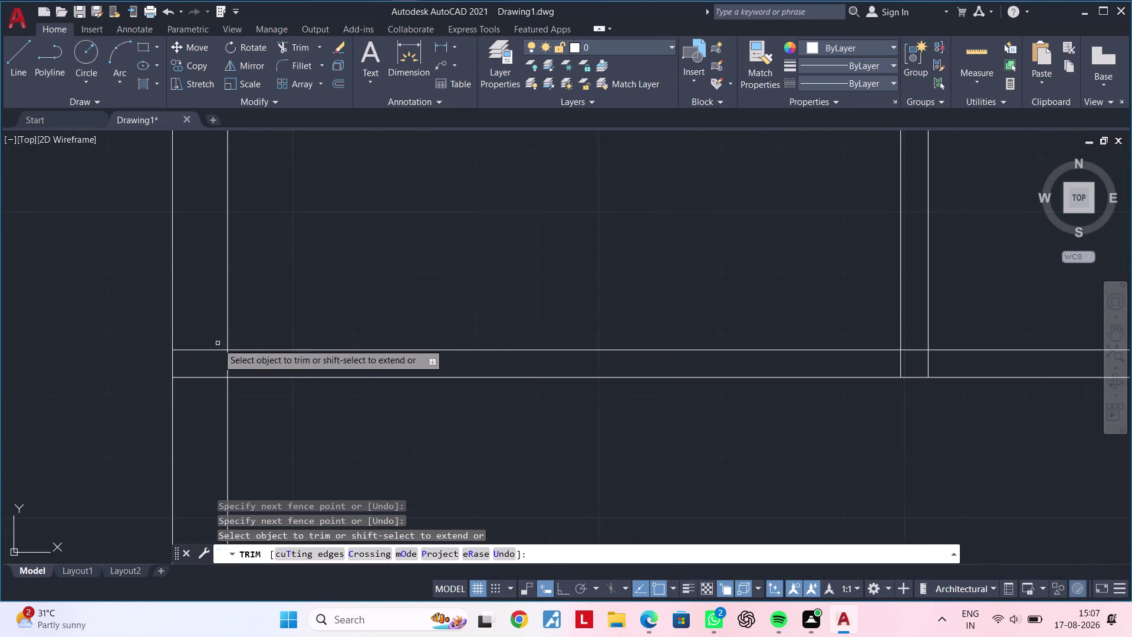
scroll(up, 3)
drag(210, 340, 203, 410)
drag(208, 387, 286, 385)
scroll(down, 3)
middle_drag(296, 383, 124, 354)
scroll(up, 3)
drag(296, 378, 438, 375)
drag(363, 334, 363, 336)
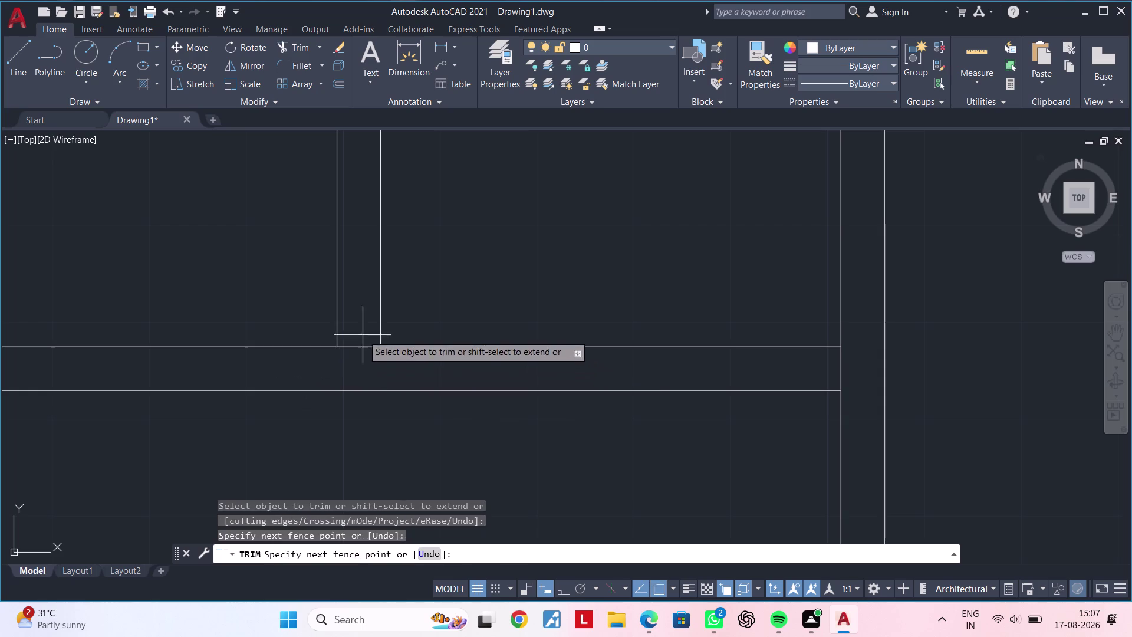
drag(362, 336, 358, 364)
Trim the overlapping line at the top passage corner.
scroll(down, 3)
scroll(down, 3)
middle_drag(464, 396, 423, 324)
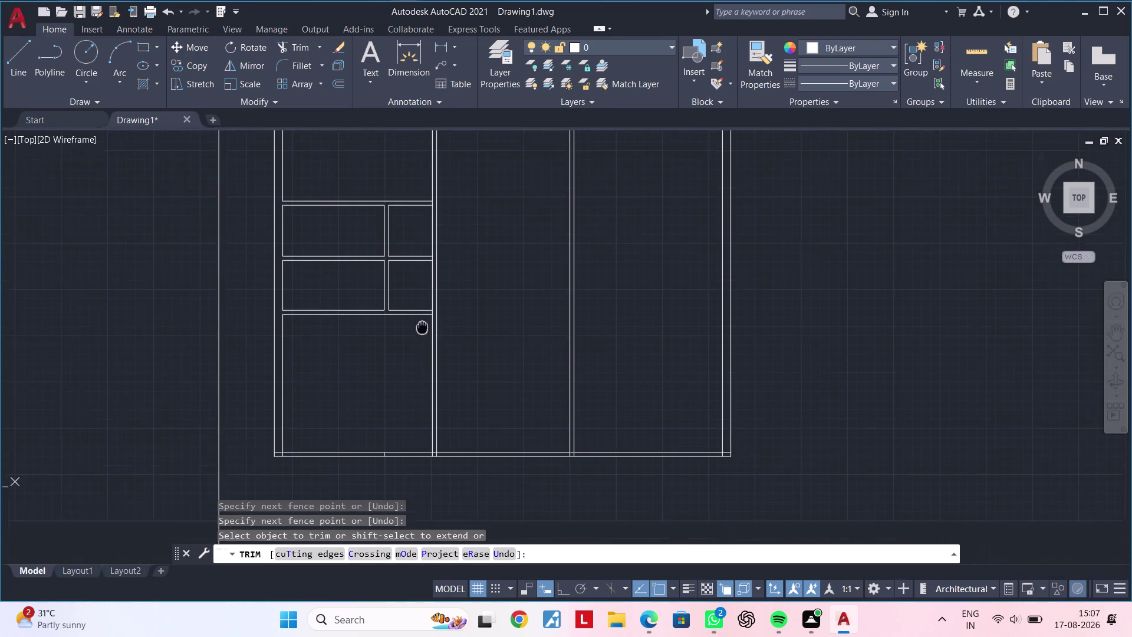
middle_drag(422, 324, 423, 322)
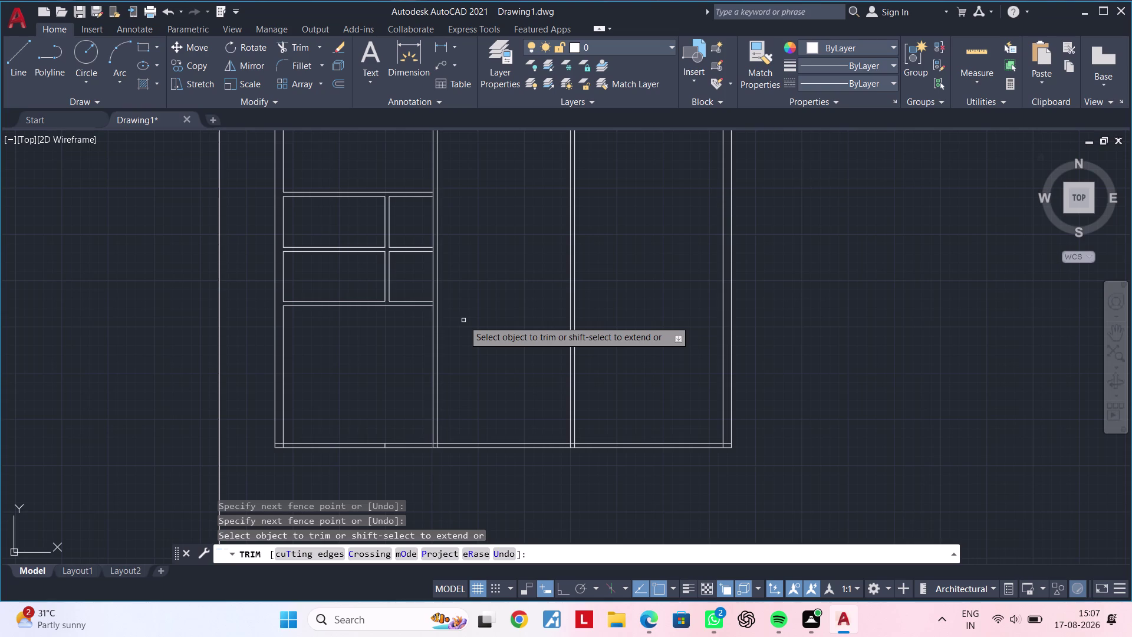
middle_drag(520, 312, 500, 475)
middle_drag(503, 434, 523, 375)
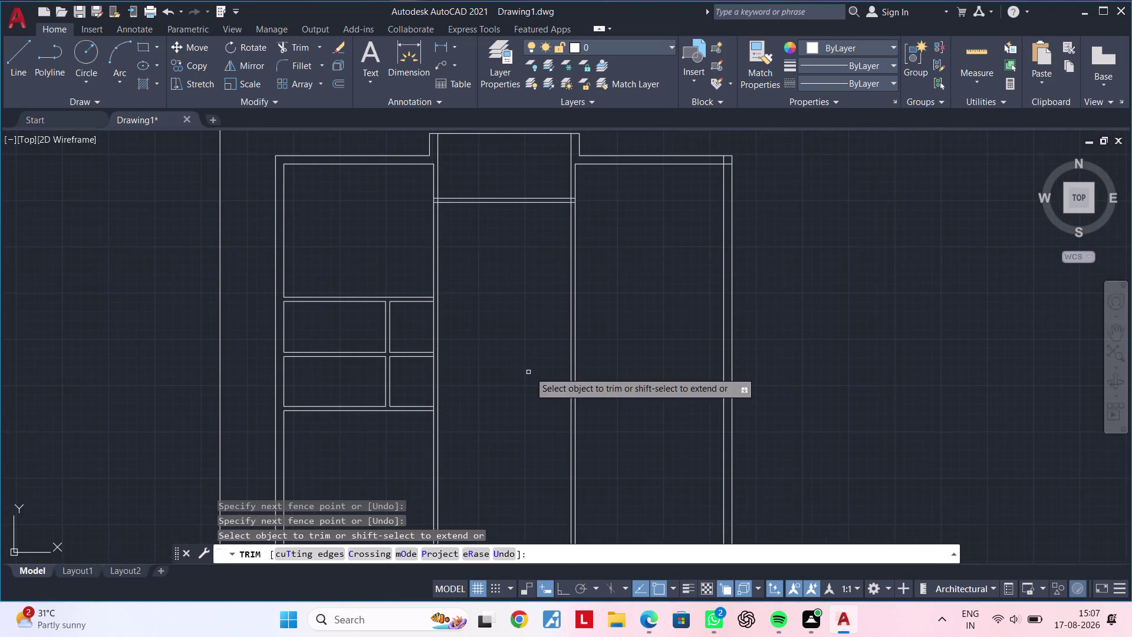
drag(529, 371, 604, 372)
End the trim and cancel a stray selection window.
key(Escape)
key(Escape)
key(Escape)
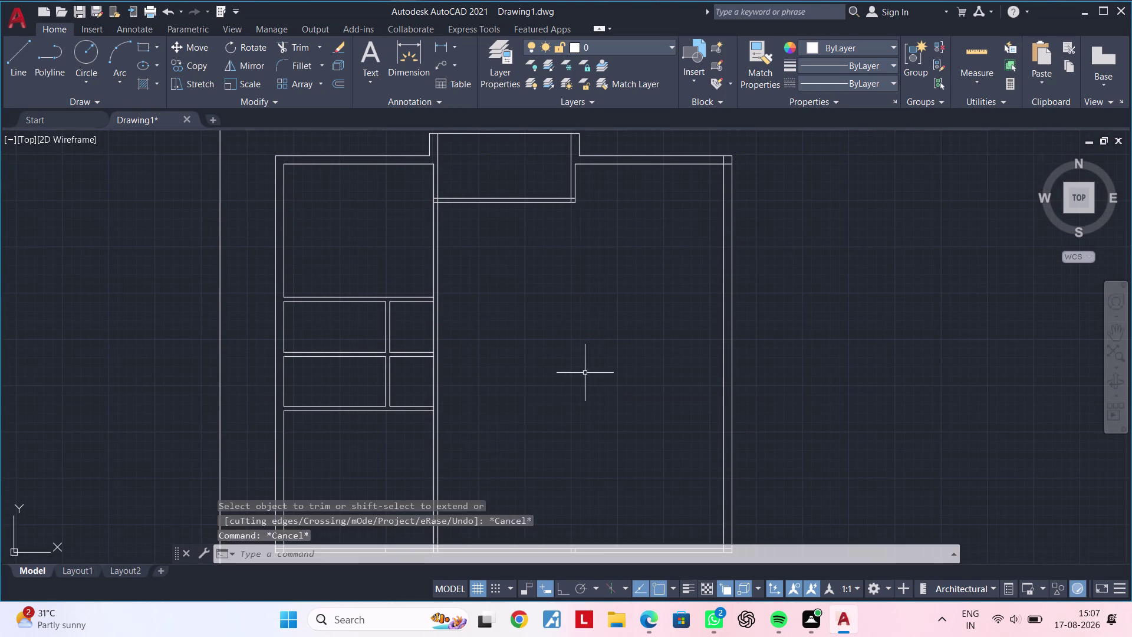
middle_drag(585, 373, 626, 350)
key(Escape)
key(Escape)
key(Escape)
key(Escape)
key(Escape)
key(Escape)
click(585, 271)
key(Escape)
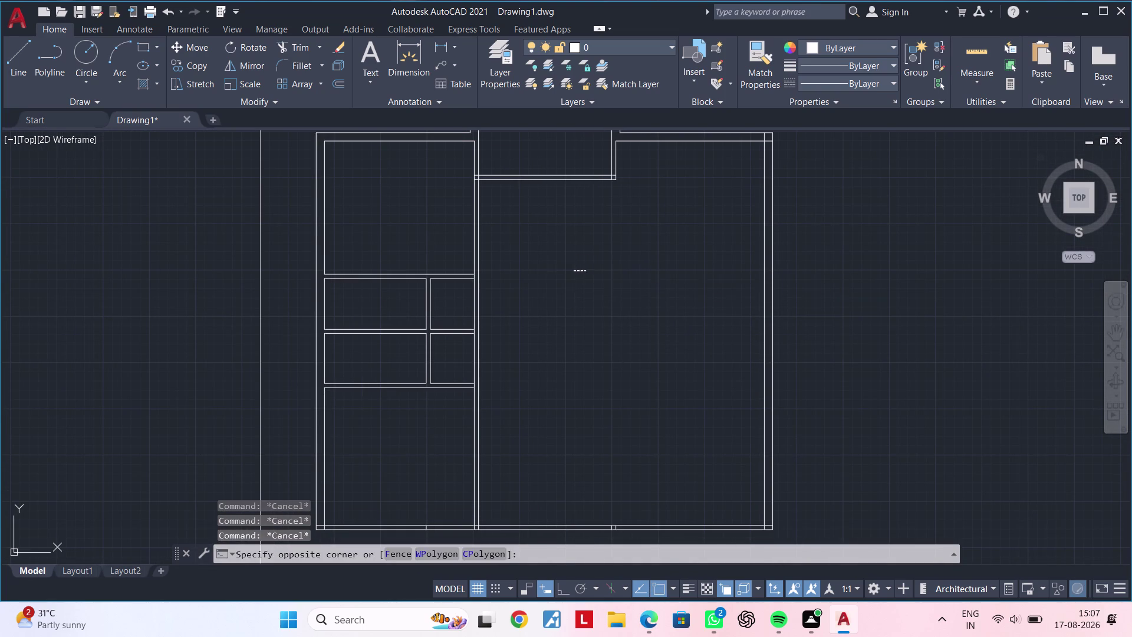
middle_drag(590, 268, 552, 360)
middle_drag(553, 348, 584, 315)
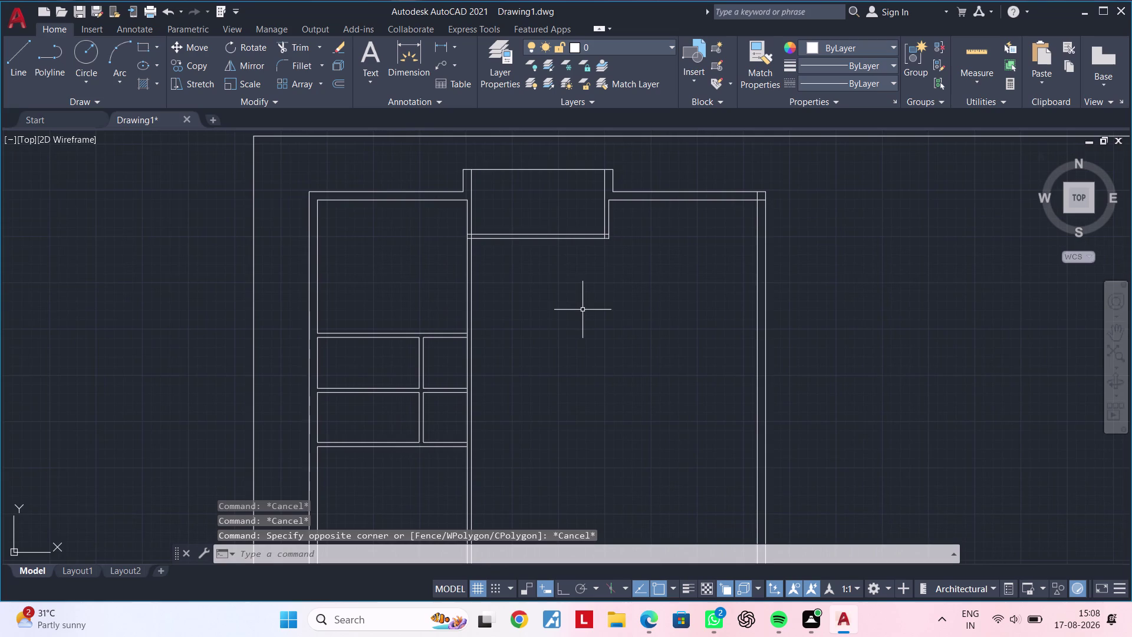
Select the horizontal and vertical partition lines in the left room.
middle_drag(561, 318, 627, 276)
click(484, 266)
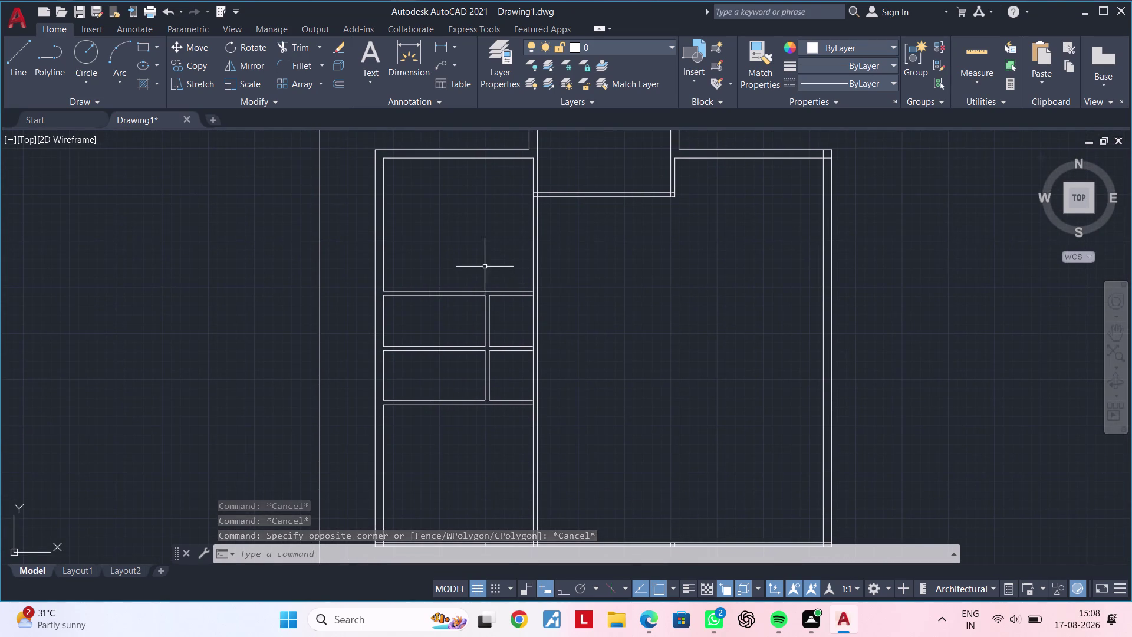
click(425, 427)
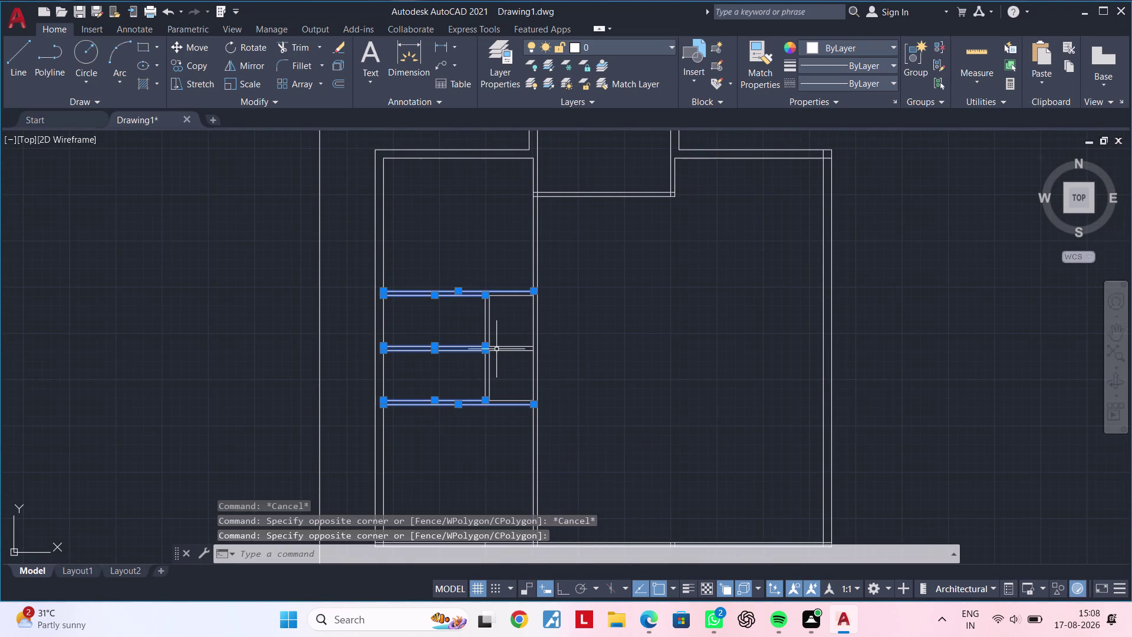
scroll(up, 3)
drag(509, 324, 497, 334)
click(399, 449)
scroll(down, 3)
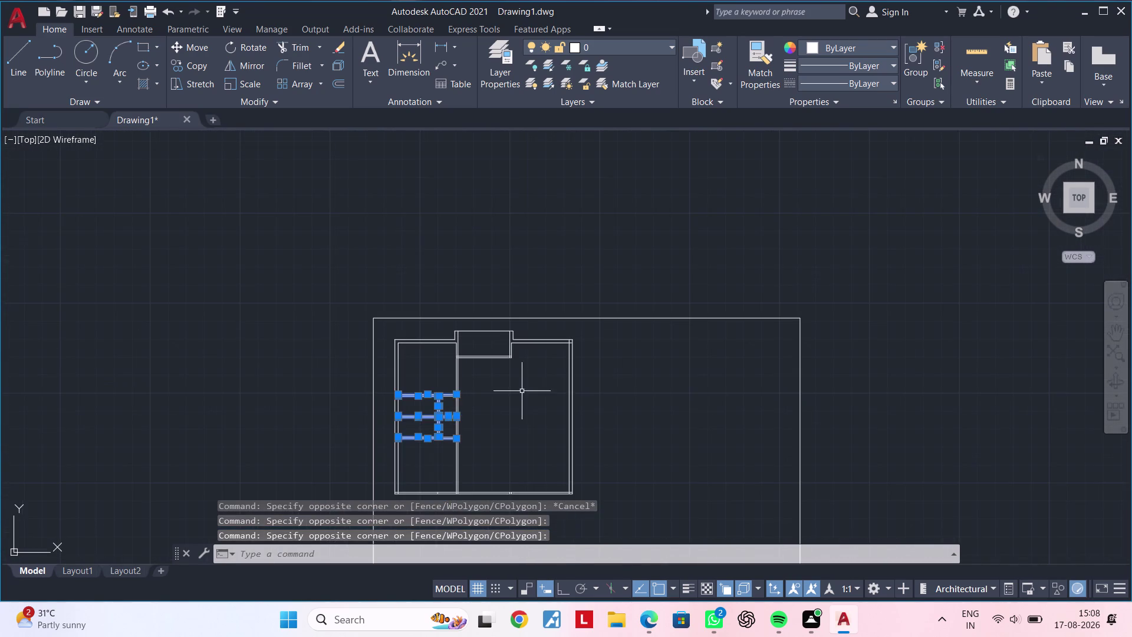
scroll(up, 3)
scroll(up, 3)
middle_drag(516, 387, 642, 365)
Mirror the partitions with MI across a vertical line through the passage centre.
text(M)
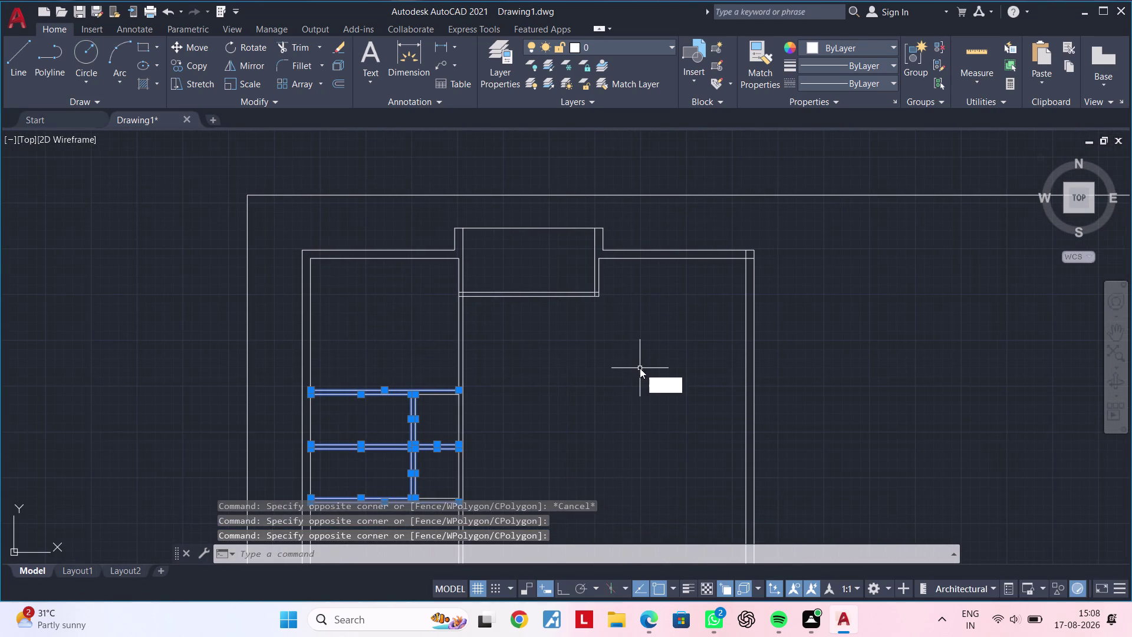
text(I)
key(space)
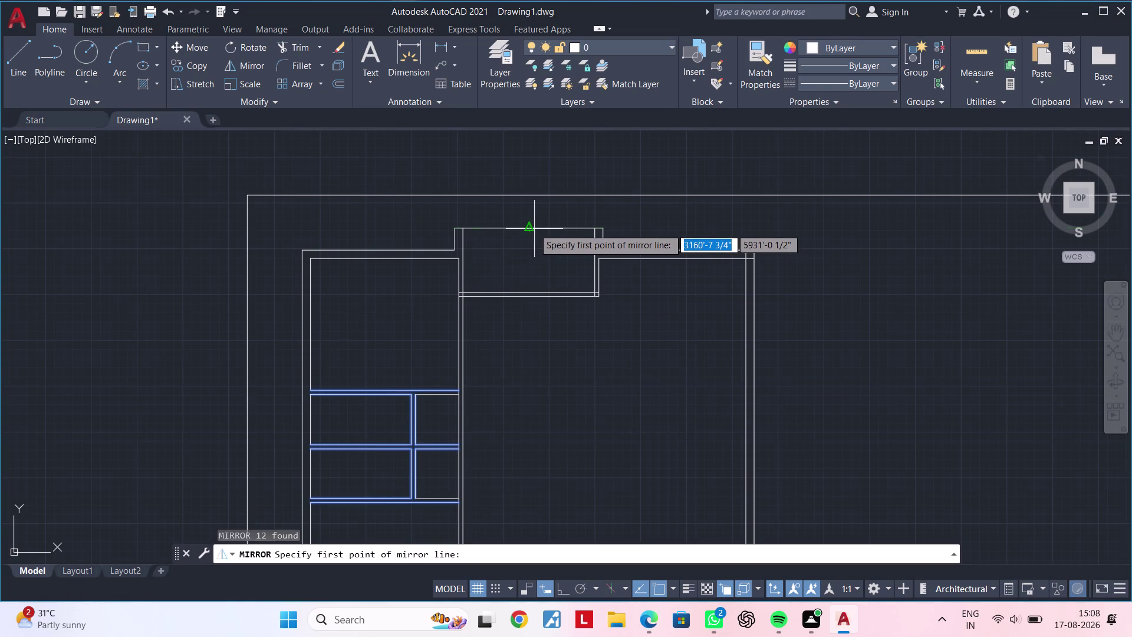
click(528, 228)
middle_drag(529, 451, 562, 343)
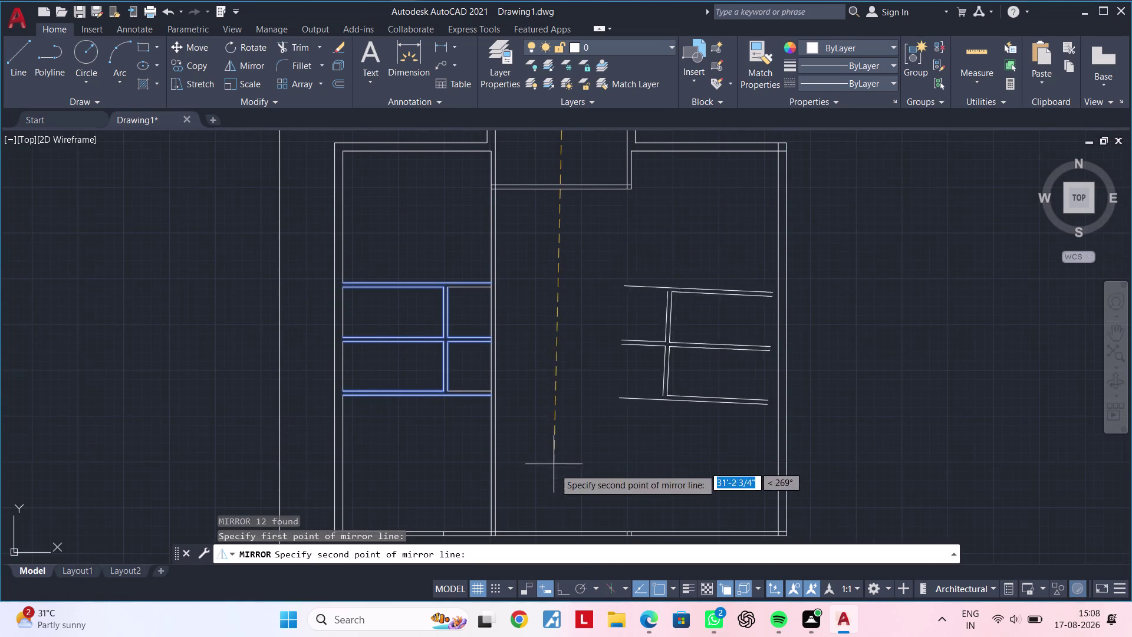
middle_drag(575, 474, 577, 388)
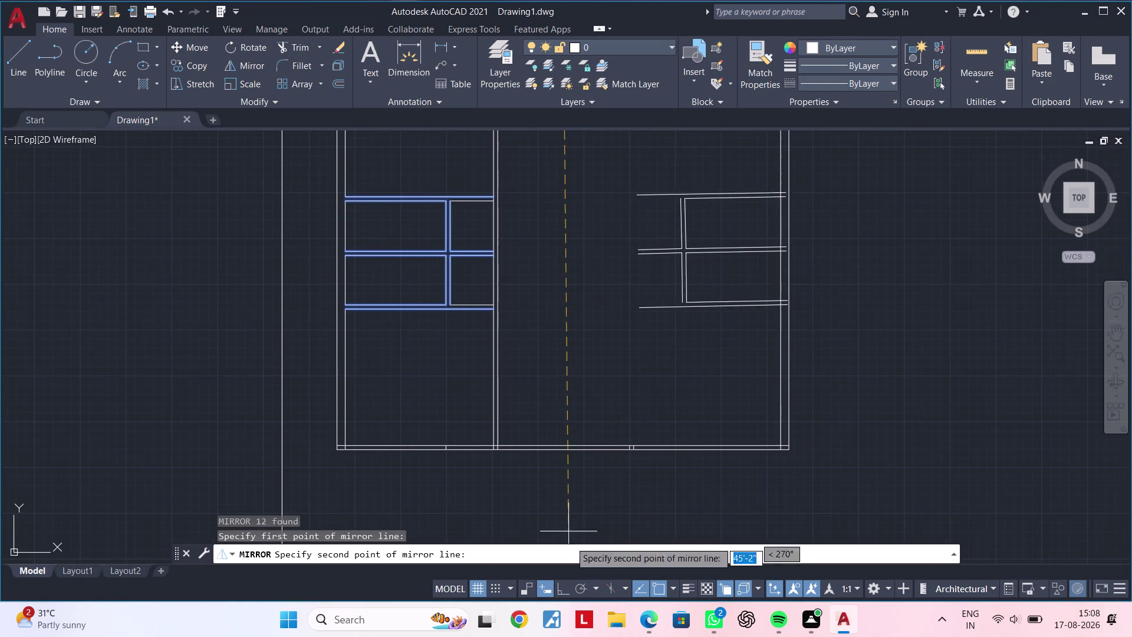
click(562, 581)
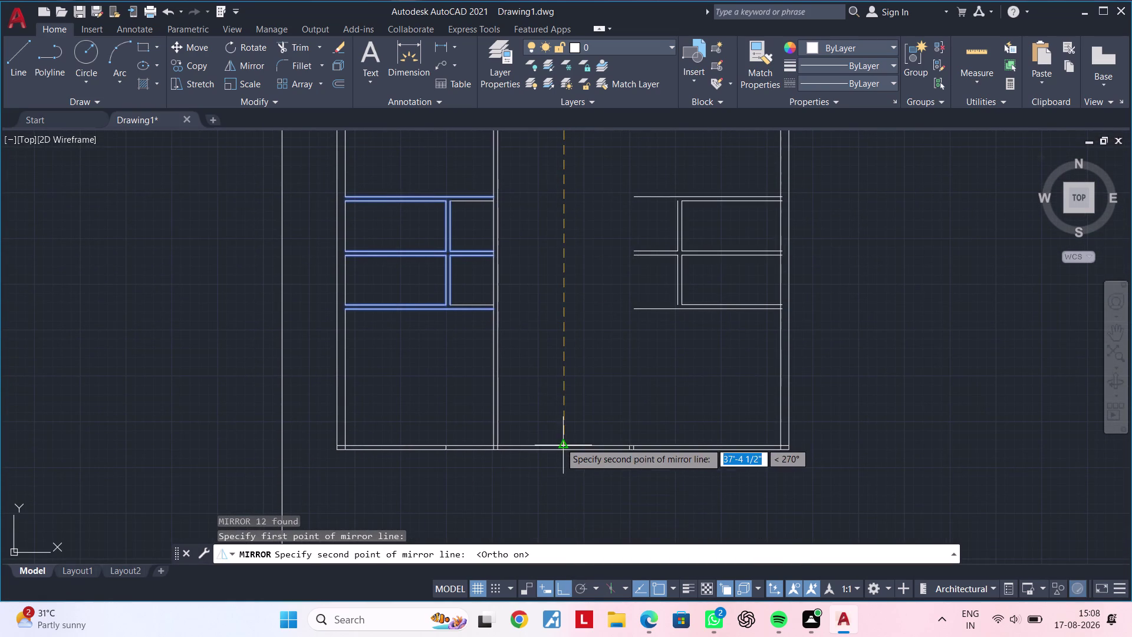
click(561, 442)
drag(602, 496, 561, 442)
Keep the original partitions, cancel remaining commands, and review the mirrored walls.
middle_drag(571, 316, 531, 416)
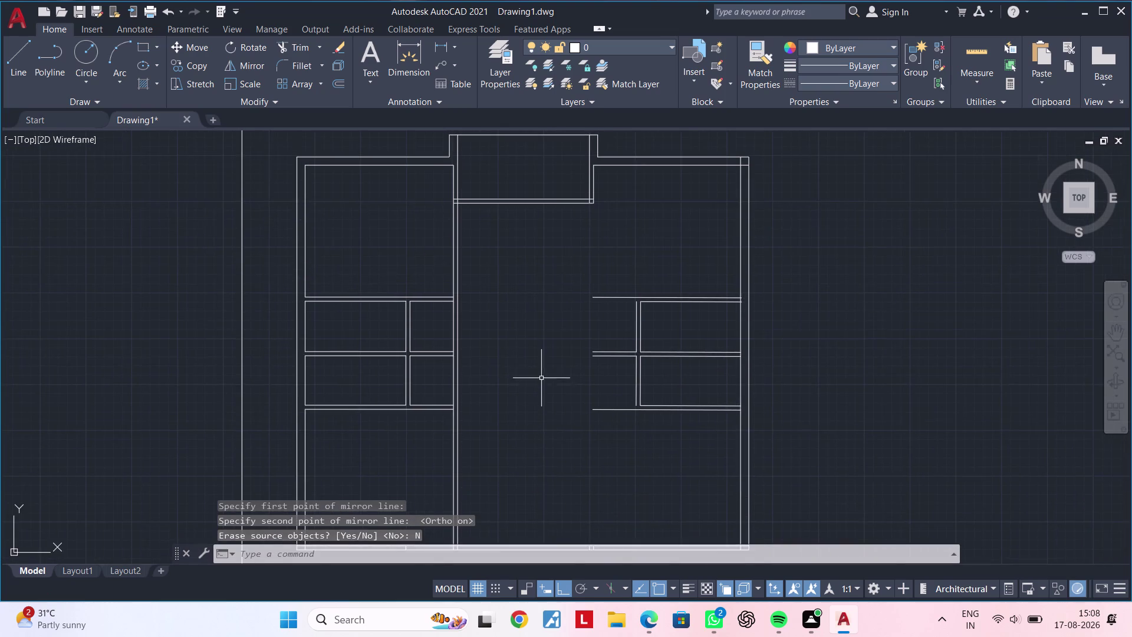
middle_drag(541, 377, 553, 351)
key(Escape)
key(Escape)
key(Escape)
scroll(up, 3)
key(Escape)
key(Escape)
middle_drag(541, 384, 503, 431)
key(Escape)
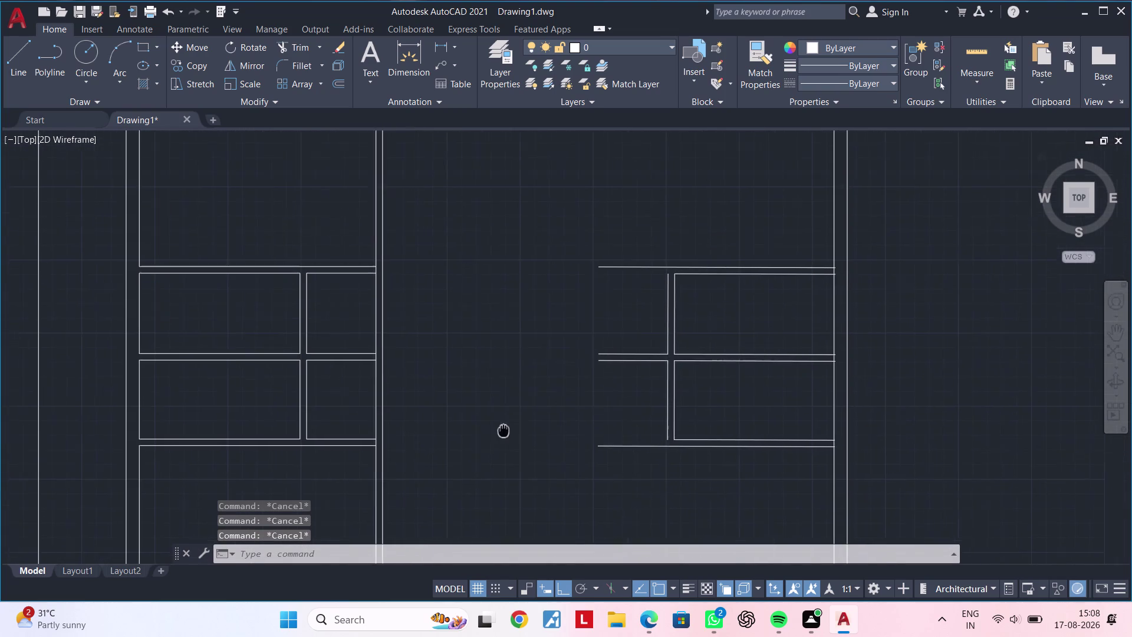
middle_drag(503, 431, 502, 430)
key(Escape)
middle_drag(532, 387, 503, 436)
key(Escape)
scroll(down, 3)
middle_drag(516, 372, 506, 402)
key(Escape)
key(Escape)
key(Escape)
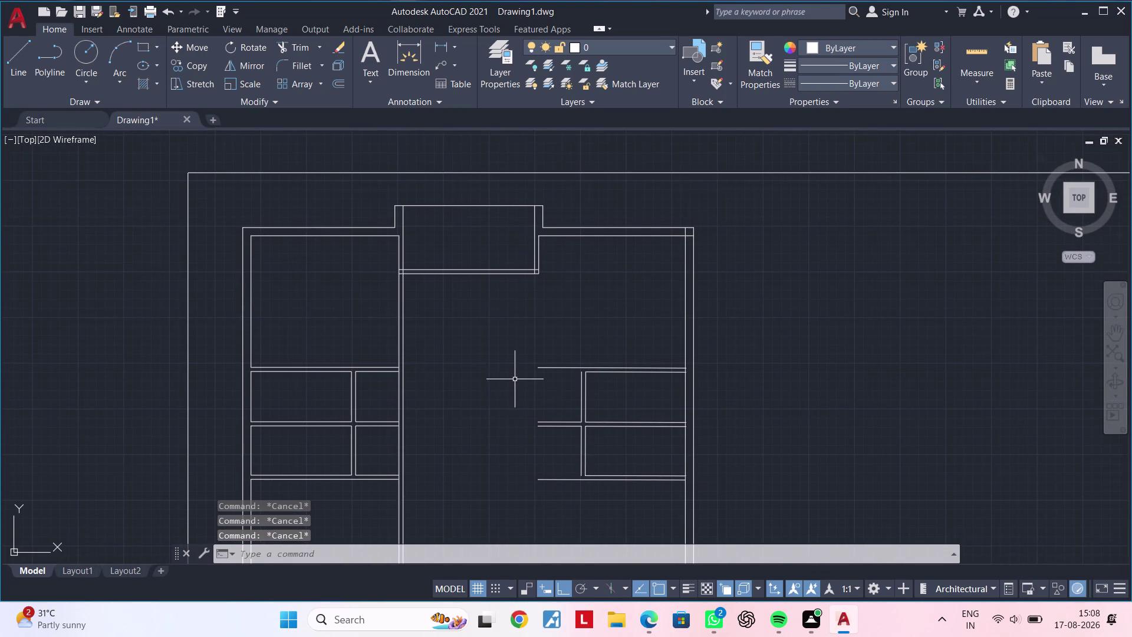
key(Escape)
key(Escape)
key(Escape)
key(Escape)
key(Escape)
key(Escape)
key(Escape)
key(Escape)
key(Escape)
key(Escape)
key(Escape)
key(Escape)
key(Escape)
key(Escape)
key(e)
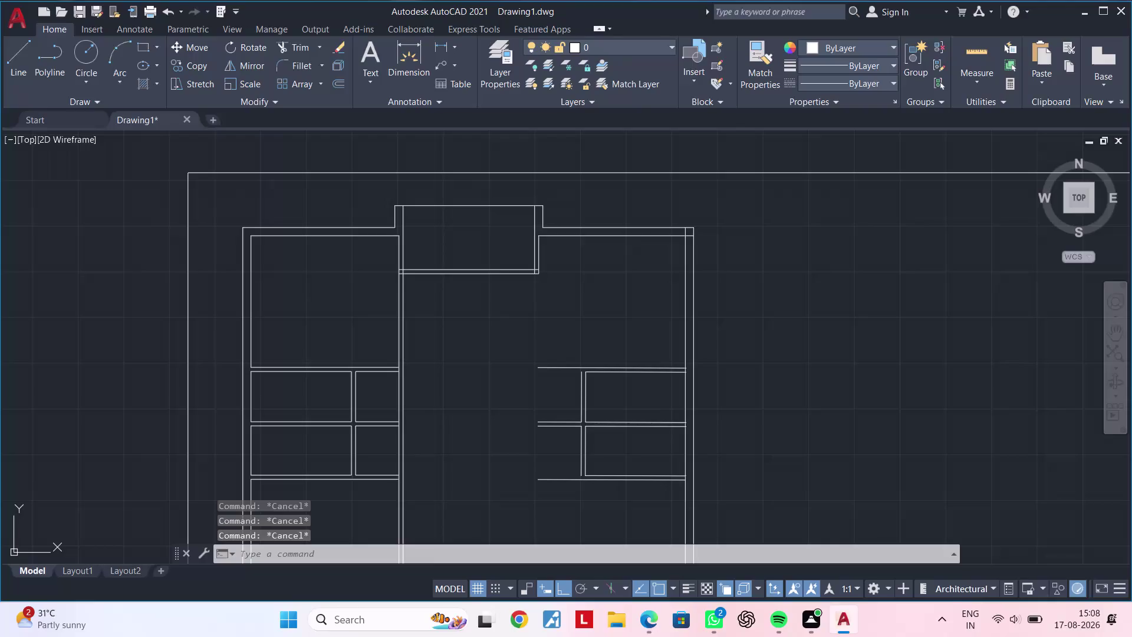
text(X)
key(space)
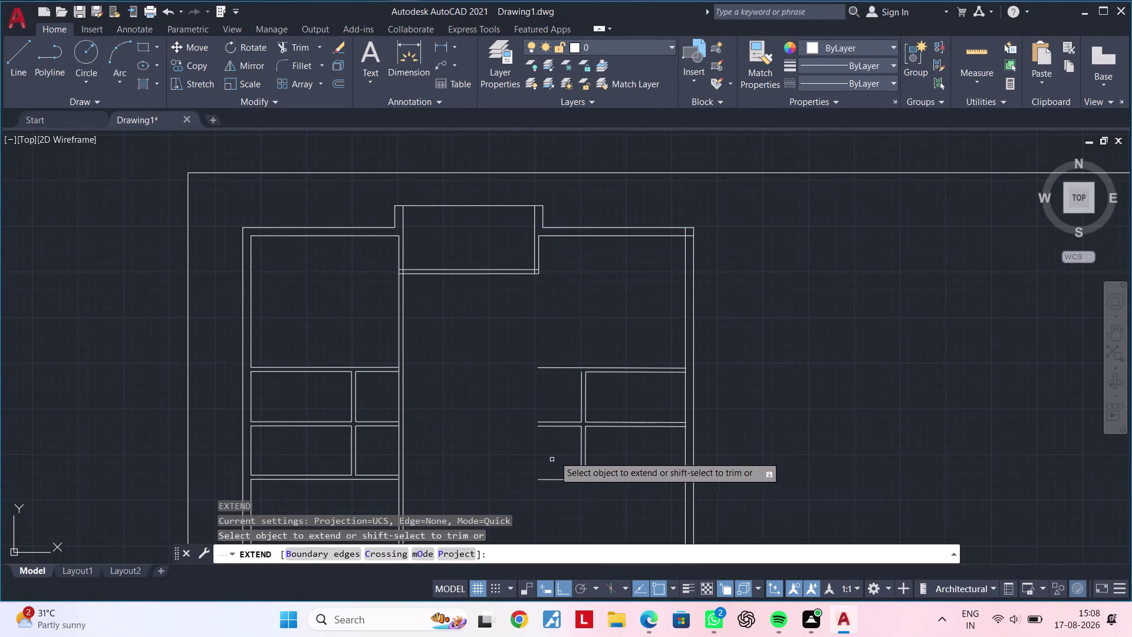
middle_drag(574, 385, 600, 254)
key(Escape)
click(592, 485)
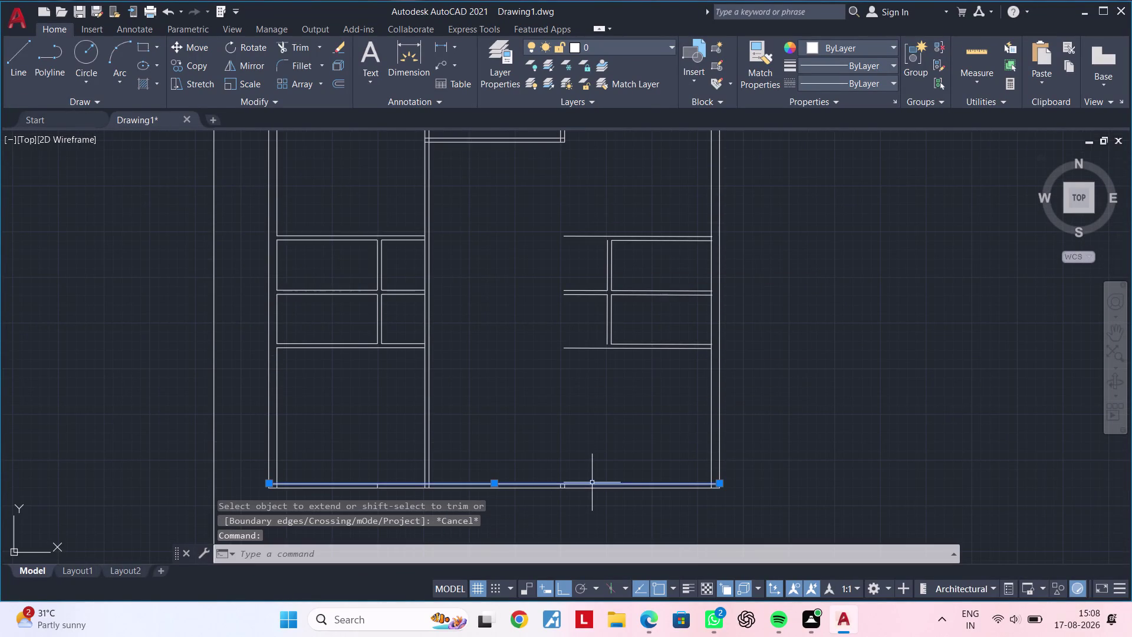
key(e)
text(X)
key(space)
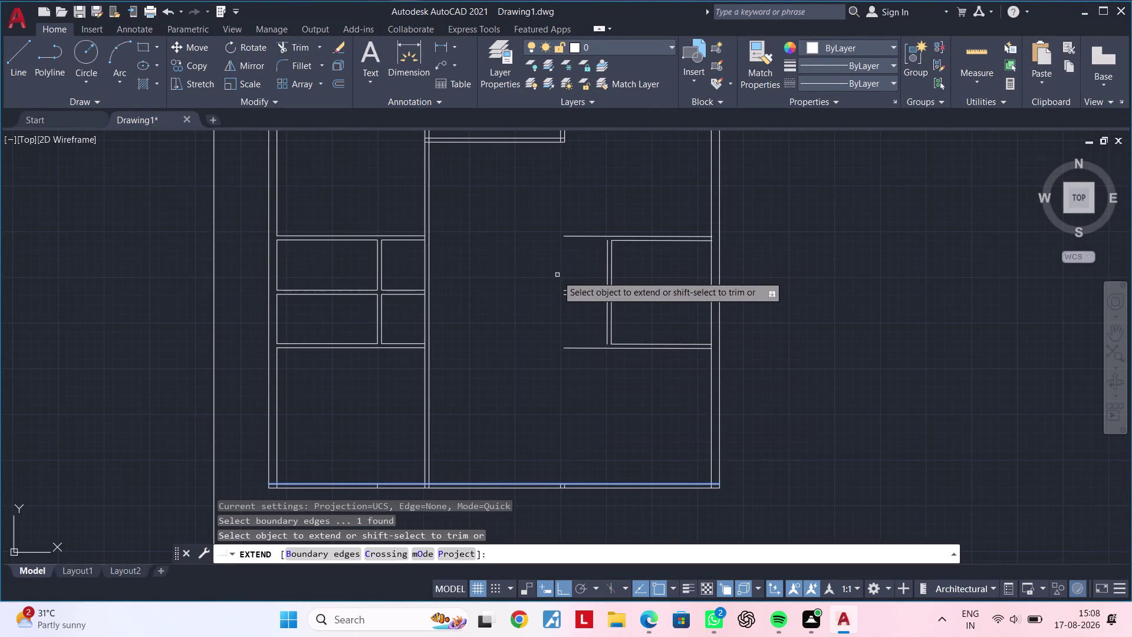
middle_drag(558, 289, 547, 436)
key(Escape)
middle_drag(569, 391, 611, 205)
key(Escape)
key(Escape)
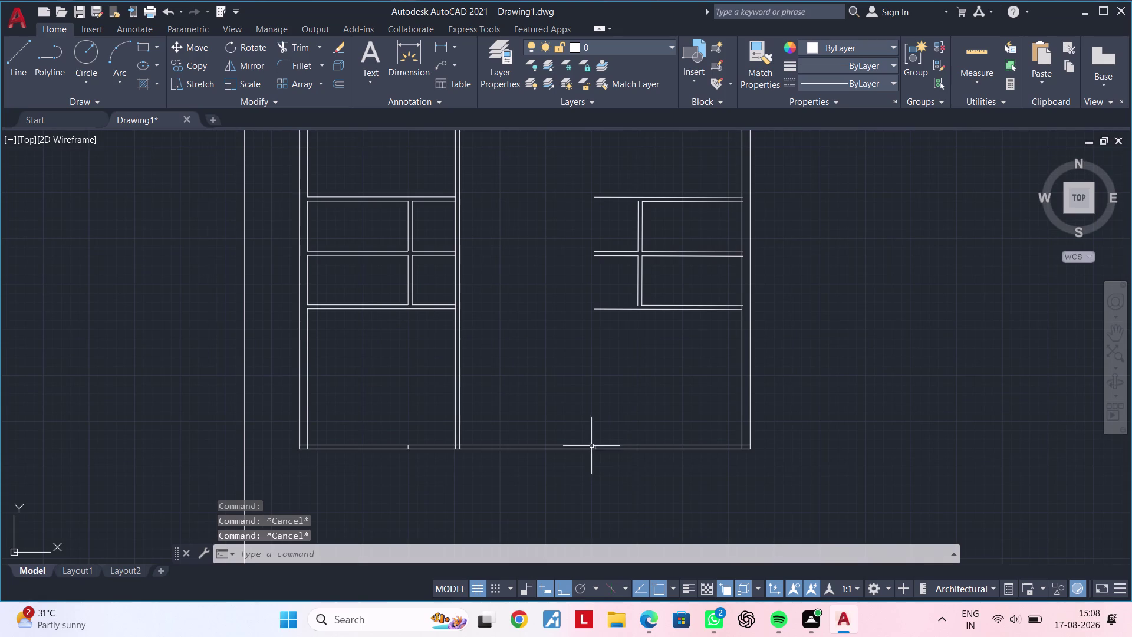
click(611, 444)
middle_drag(592, 310, 558, 450)
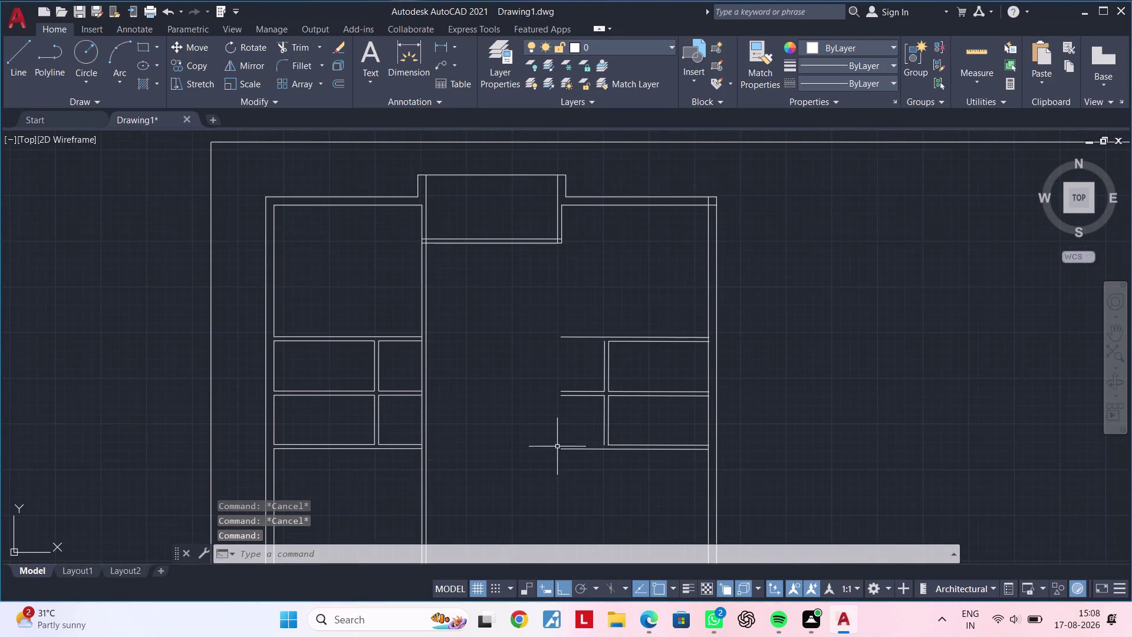
text(EX)
key(space)
middle_drag(555, 365, 529, 473)
scroll(up, 3)
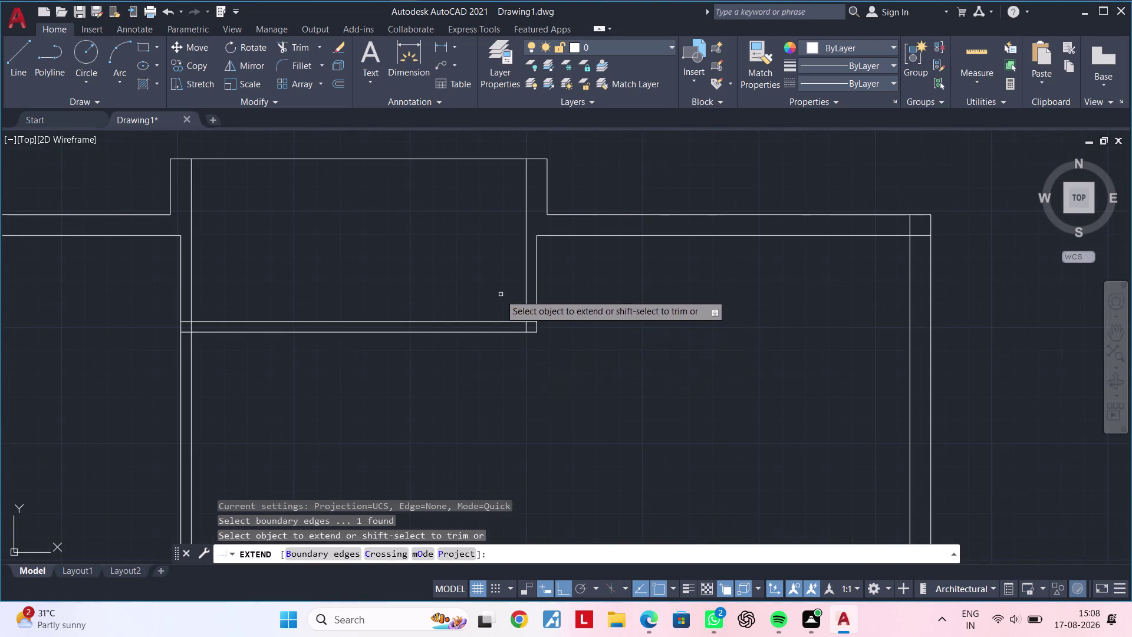
drag(500, 294, 591, 294)
scroll(down, 3)
scroll(down, 3)
middle_drag(623, 377, 608, 303)
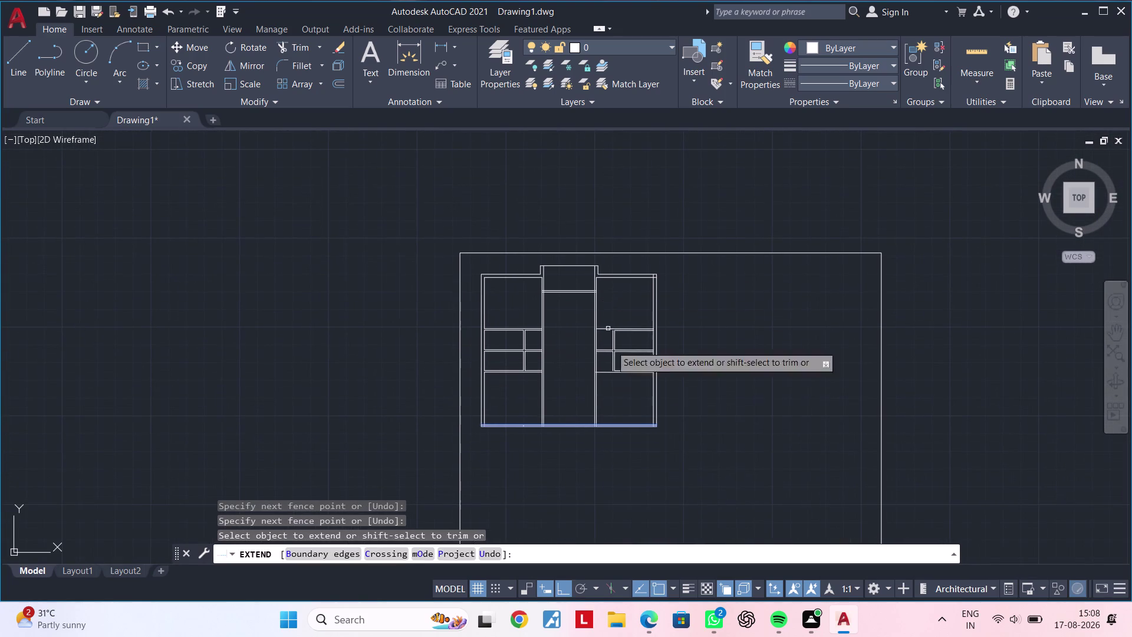
key(Escape)
key(Escape)
scroll(up, 3)
middle_click(613, 390)
middle_drag(617, 387, 620, 513)
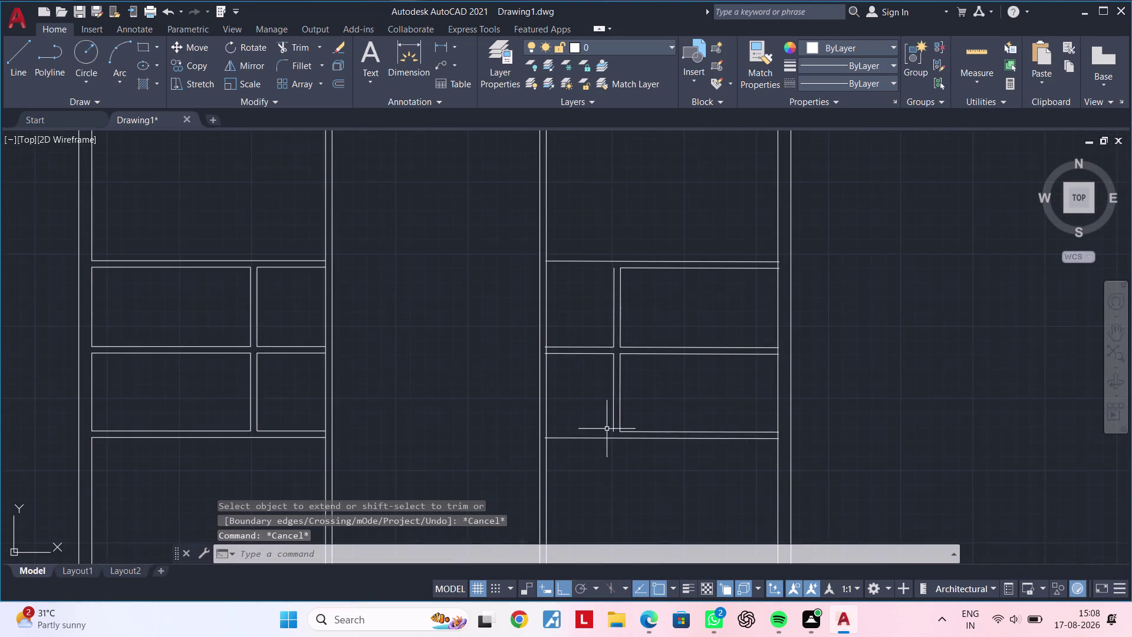
middle_drag(593, 407, 583, 388)
key(Escape)
key(Escape)
middle_drag(583, 388, 580, 455)
key(Escape)
key(Escape)
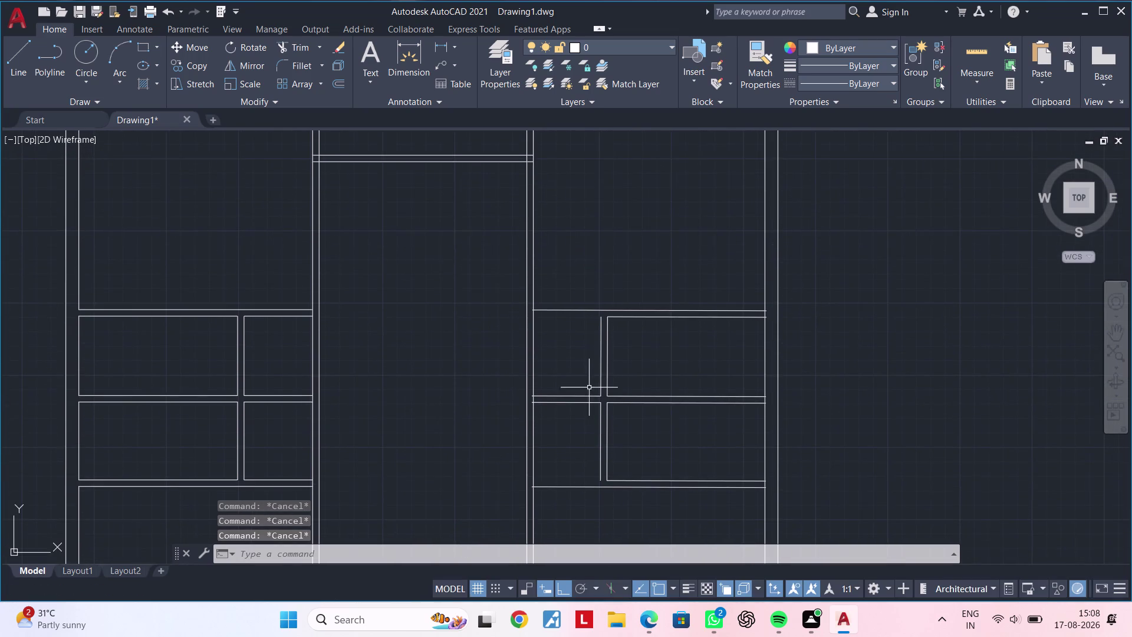
middle_drag(587, 375, 581, 403)
key(Escape)
key(Escape)
key(Escape)
middle_drag(577, 401, 541, 443)
key(Escape)
key(Escape)
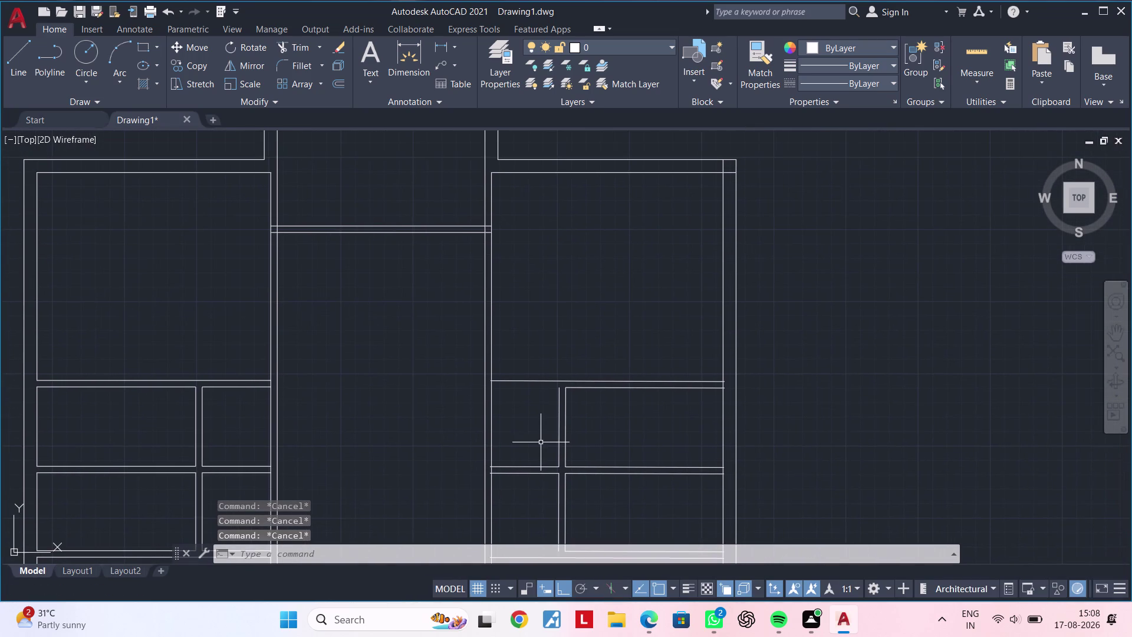
key(Escape)
middle_drag(531, 429, 566, 457)
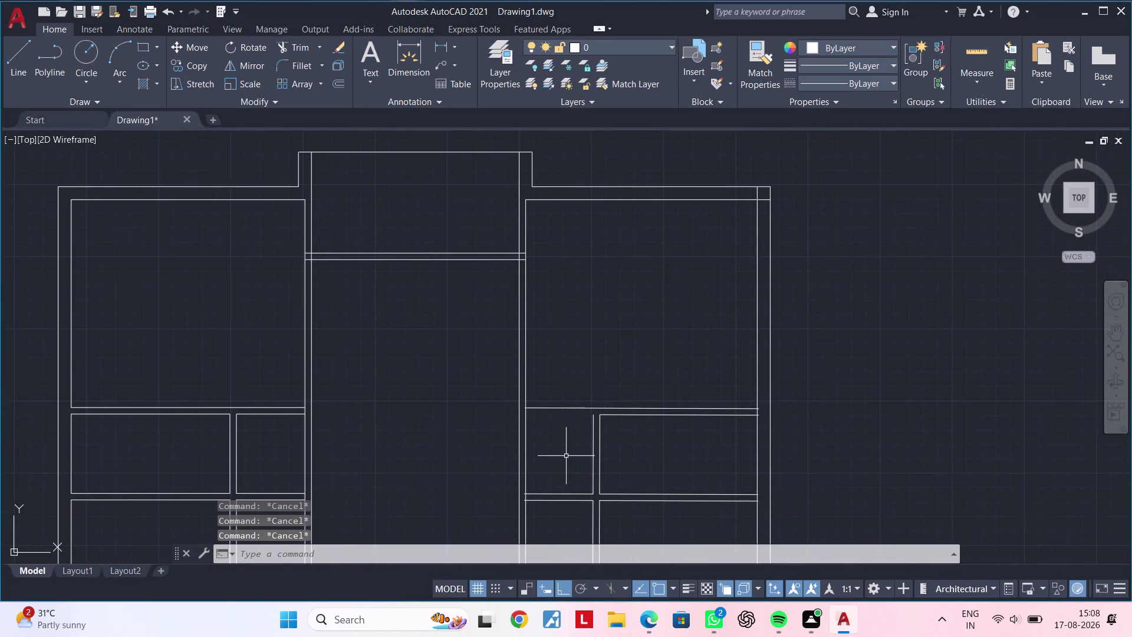
middle_drag(598, 352, 562, 355)
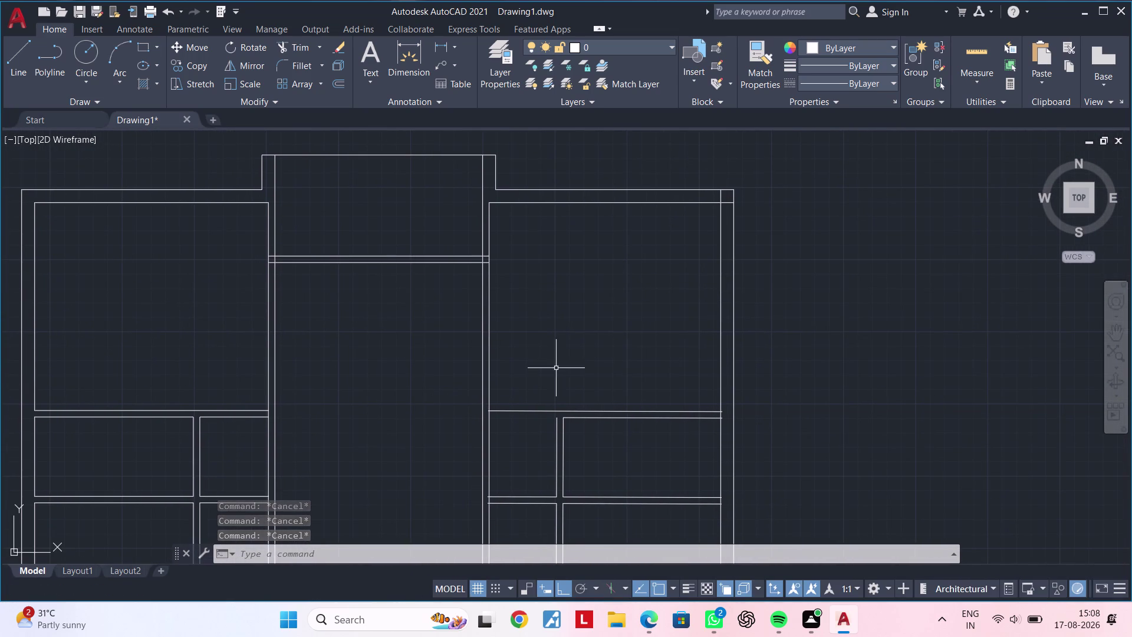
middle_drag(549, 379, 550, 350)
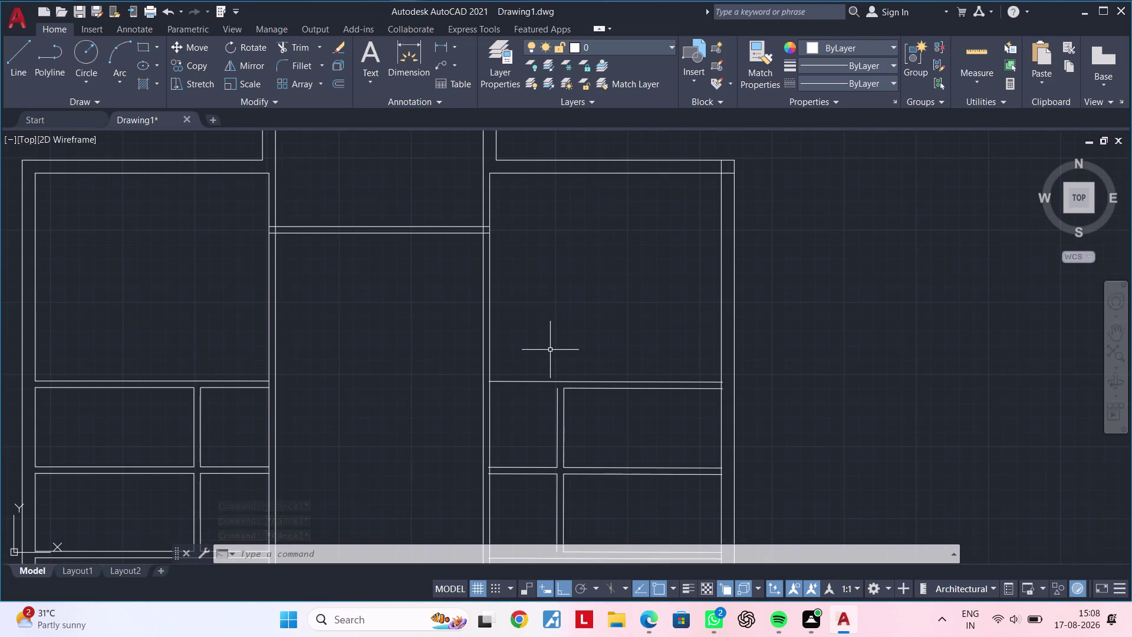
scroll(down, 3)
middle_drag(635, 399, 632, 179)
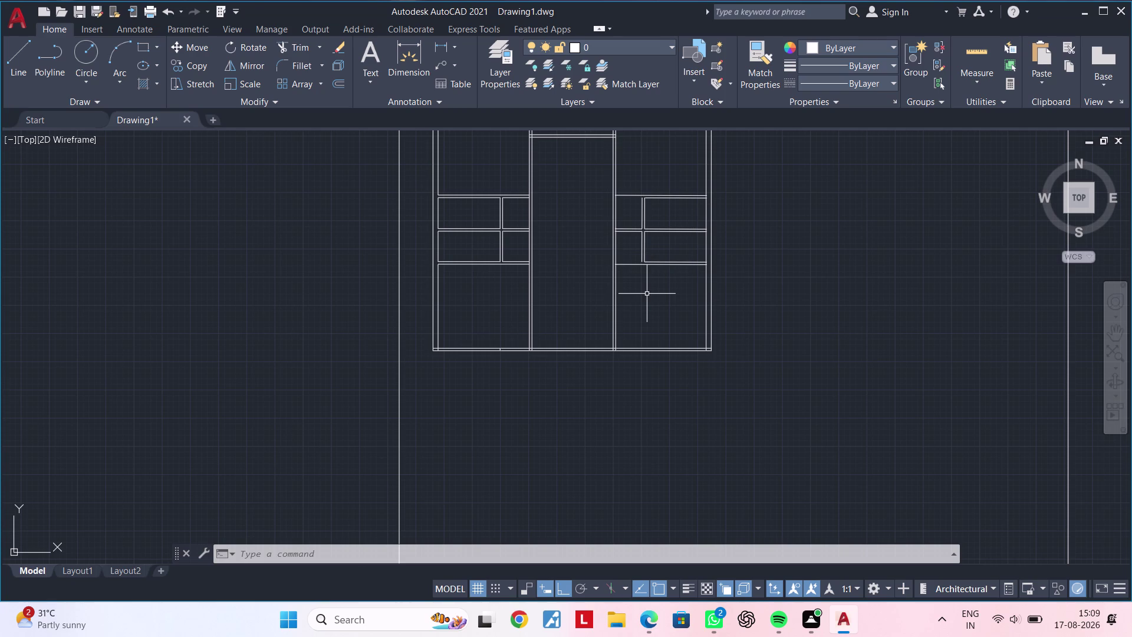
Measure the right room's height (about 12') from the top wall to the divider, discarding the dimension.
key(Escape)
key(Escape)
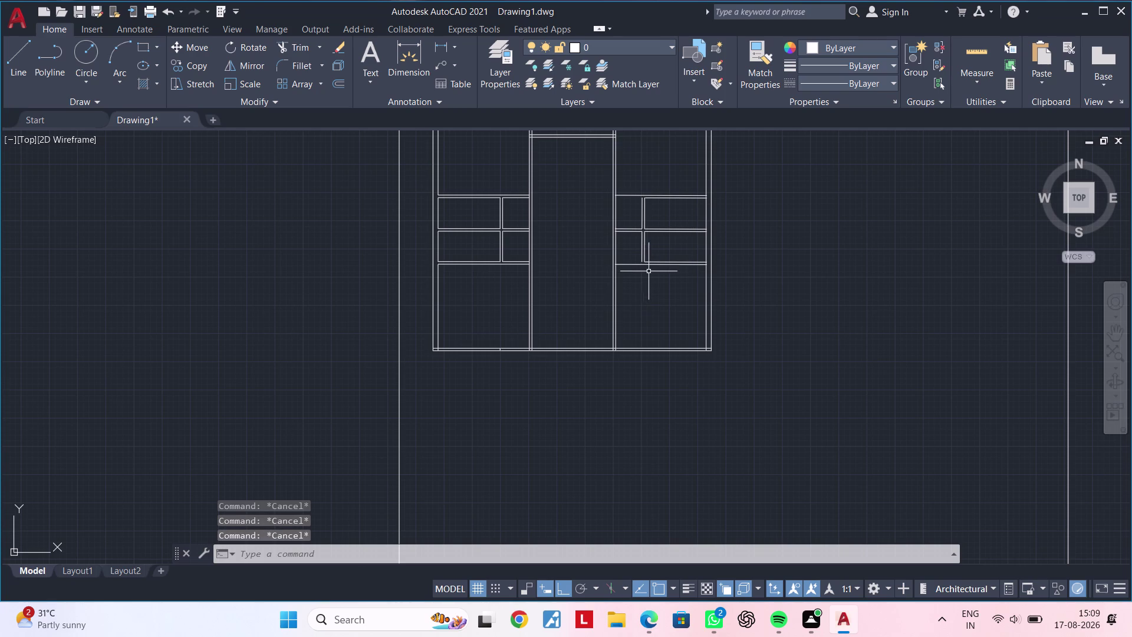
middle_drag(642, 337, 609, 475)
scroll(up, 3)
middle_drag(623, 310, 595, 353)
key(Escape)
key(Escape)
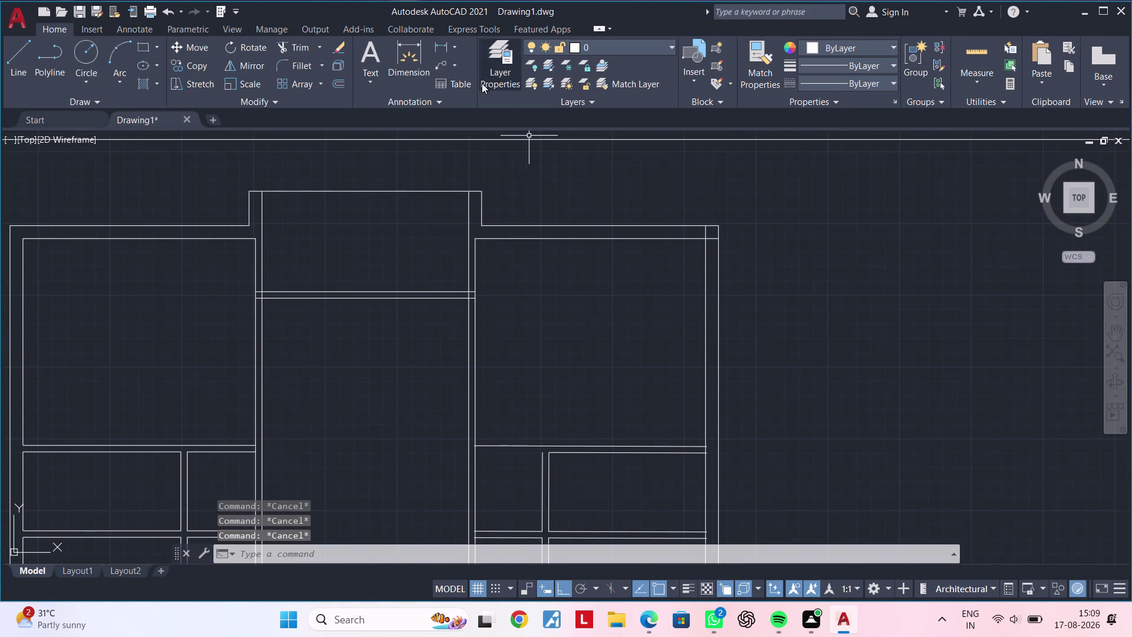
click(446, 44)
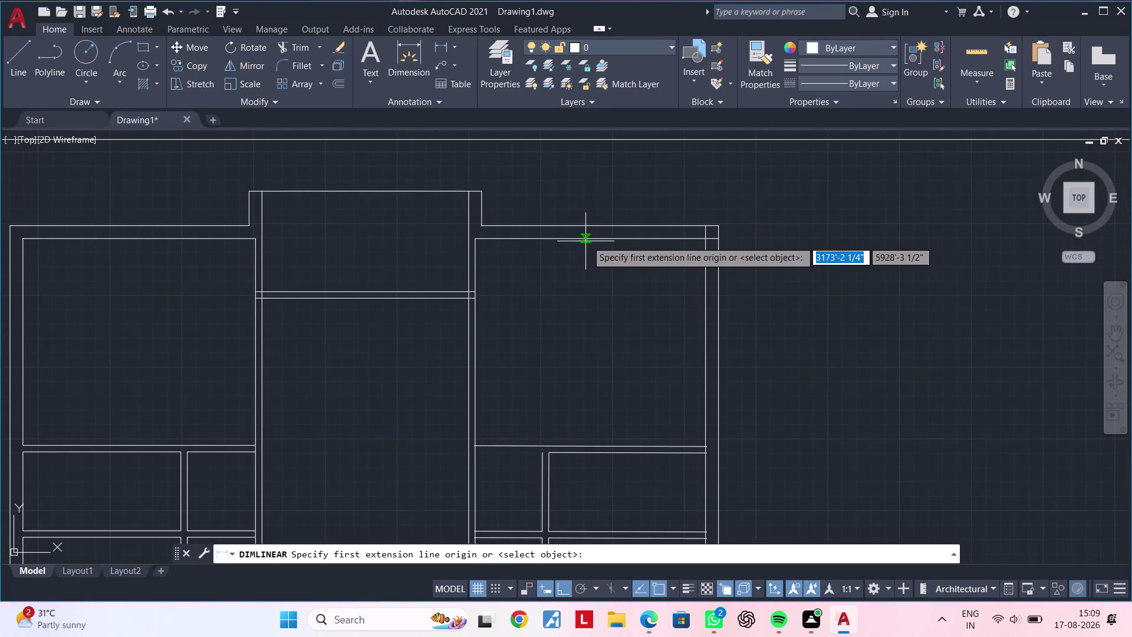
click(593, 240)
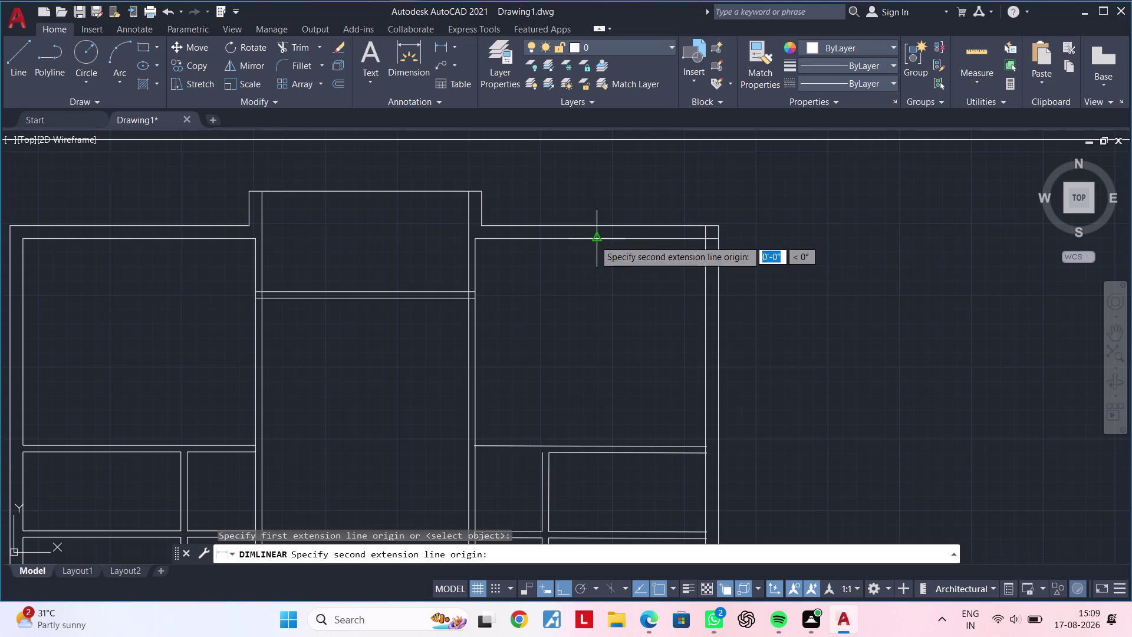
click(597, 445)
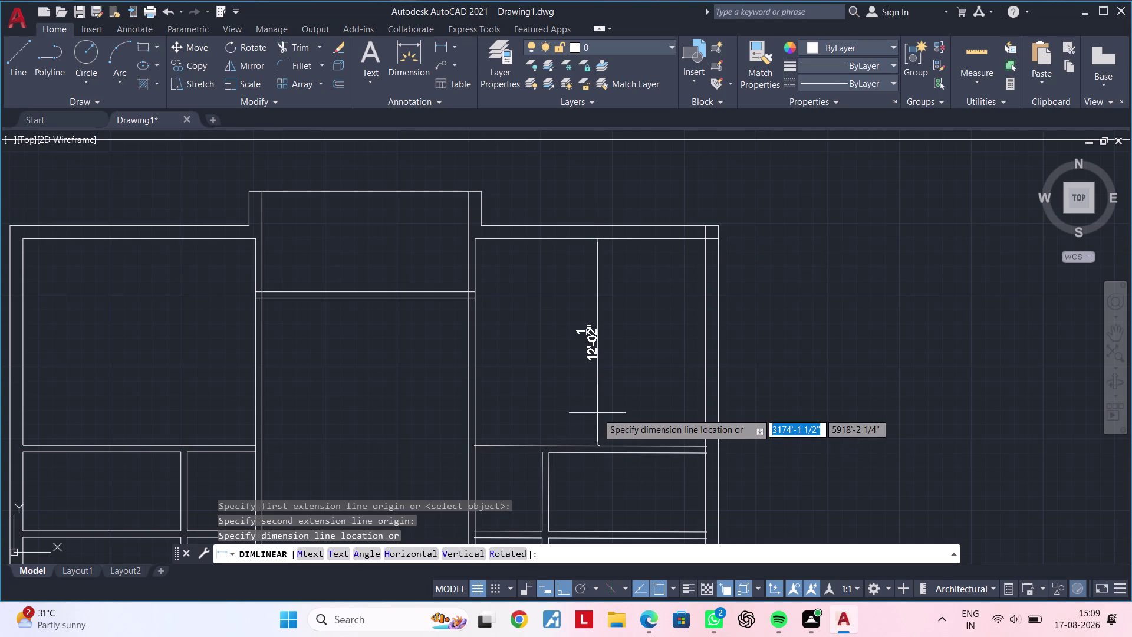
key(Escape)
key(Escape)
key(Escape)
Clear any active commands and start the Offset command with OF.
key(Escape)
key(Escape)
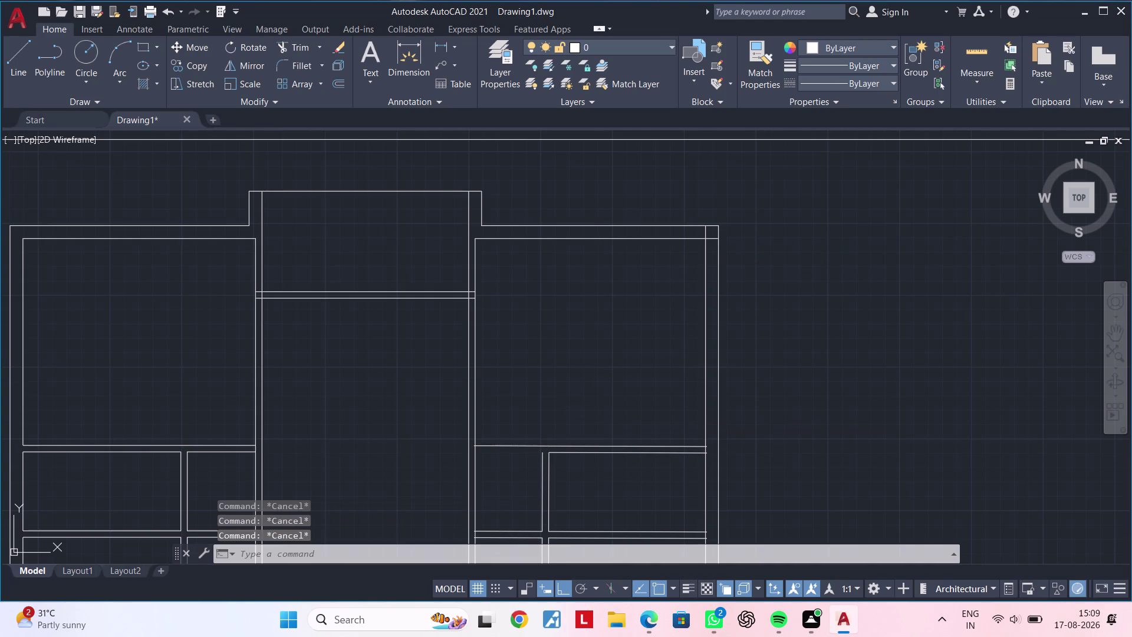
key(Escape)
key(Escape)
key(Escape)
key(Escape)
middle_drag(603, 374, 603, 329)
key(Escape)
key(Escape)
key(Escape)
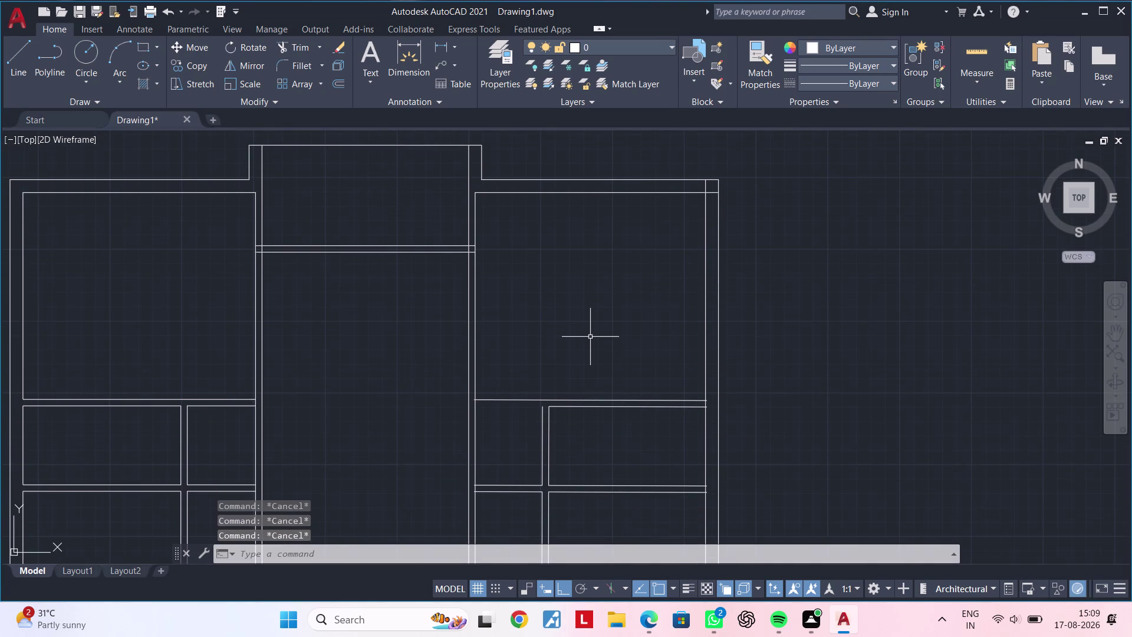
text(OF)
key(space)
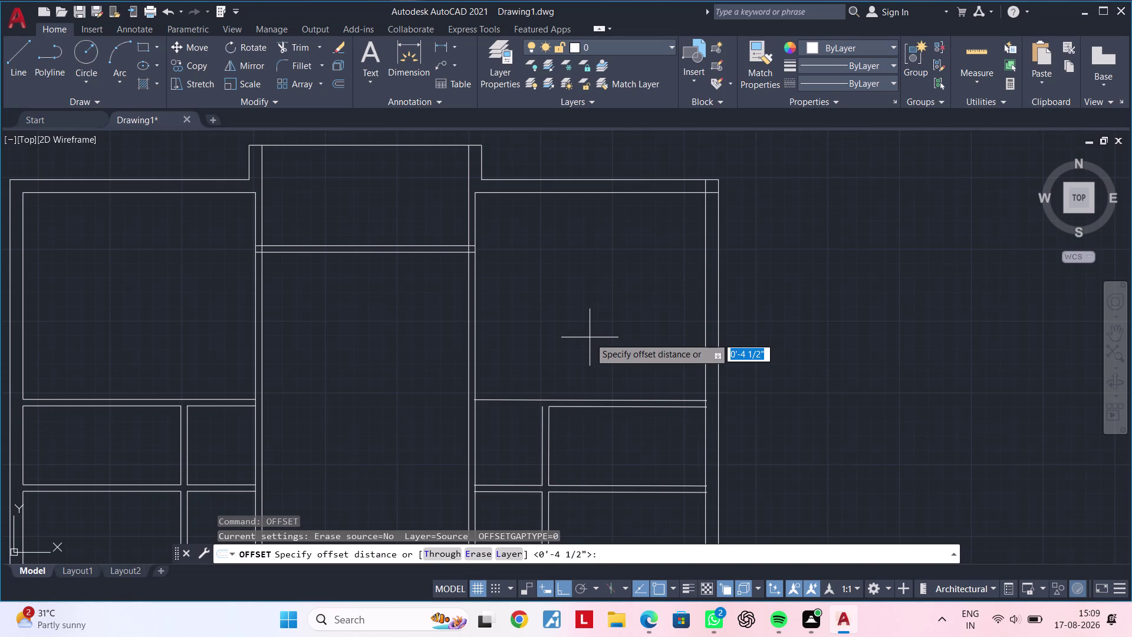
Offset the right room's top wall line 10' downward into the room.
text(10')
key(Return)
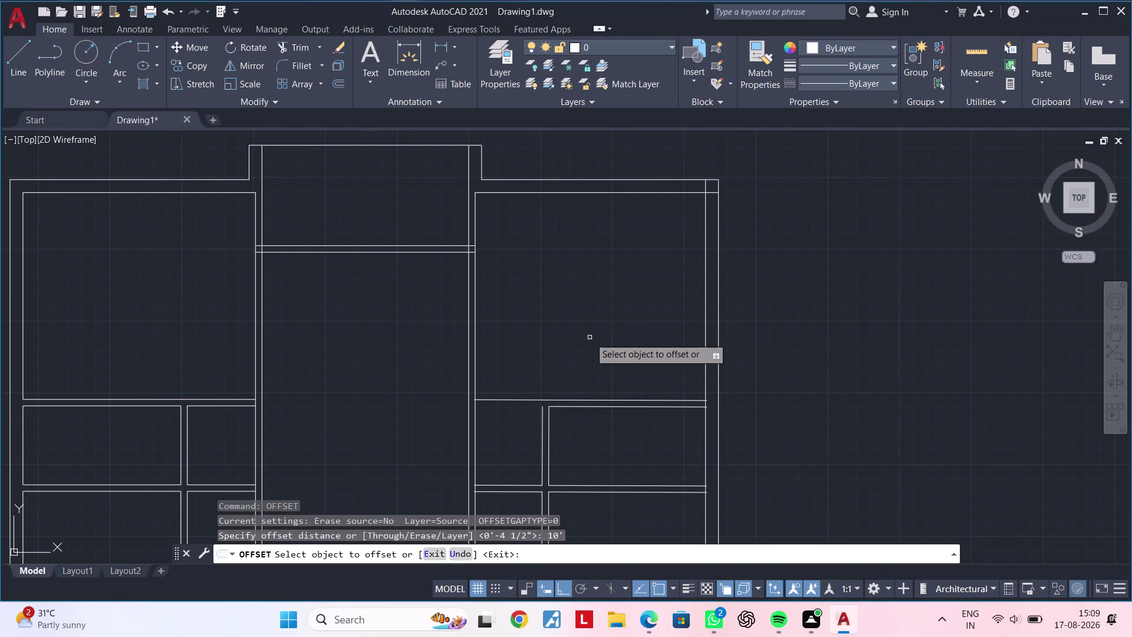
click(613, 190)
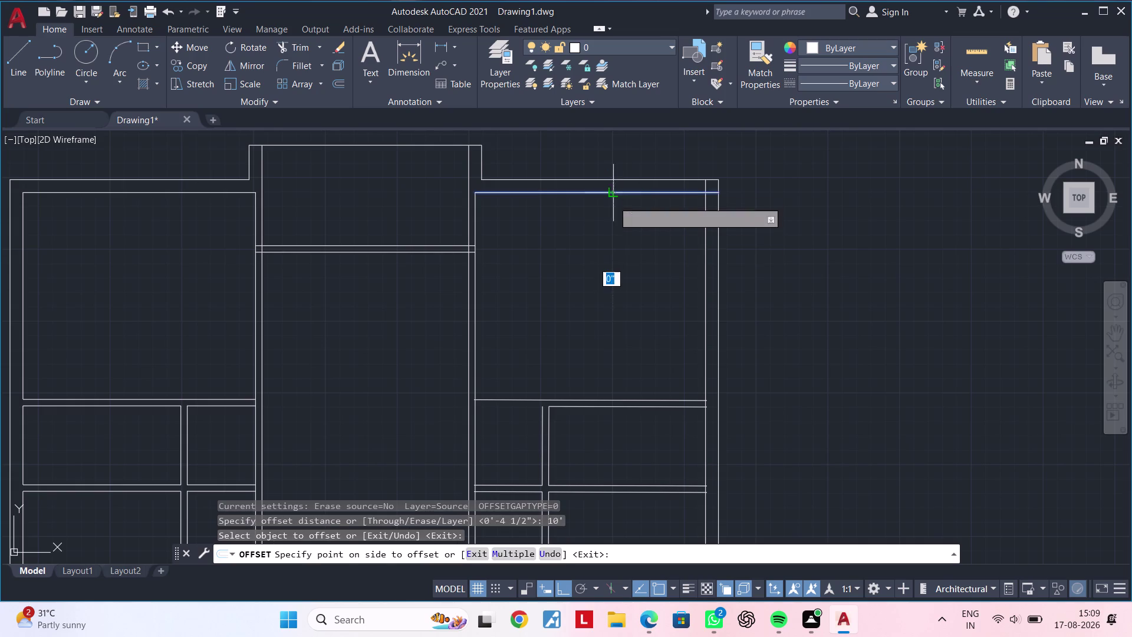
click(612, 344)
middle_drag(615, 390, 607, 315)
key(Escape)
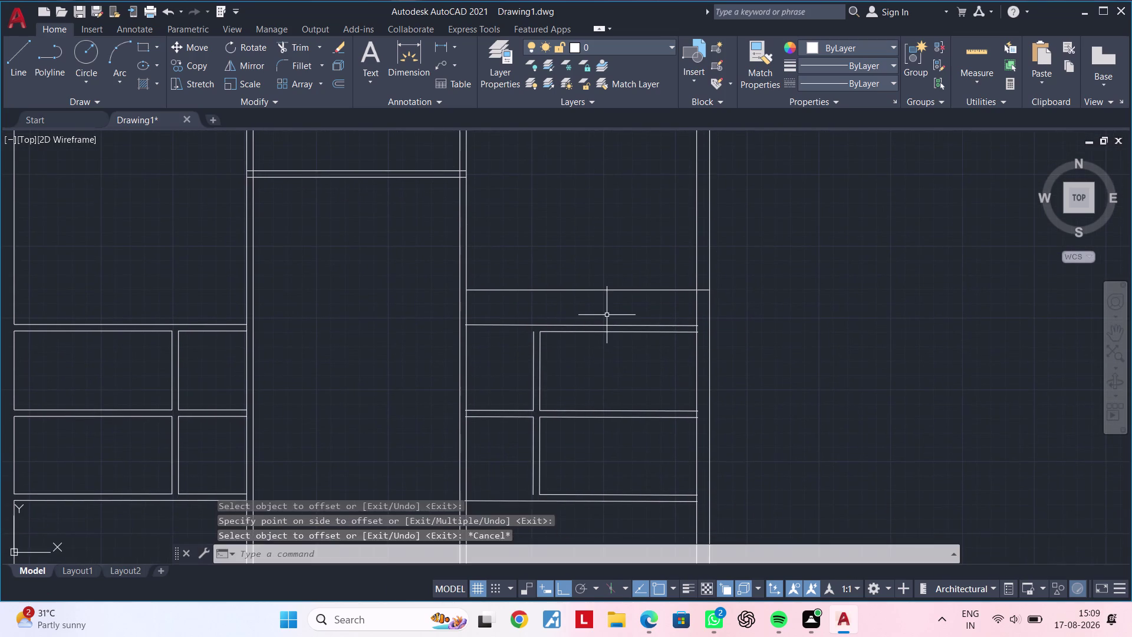
key(Escape)
key(Escape)
key(Escape)
Offset the new line 4.5" downward to form the double wall.
text(OF)
key(space)
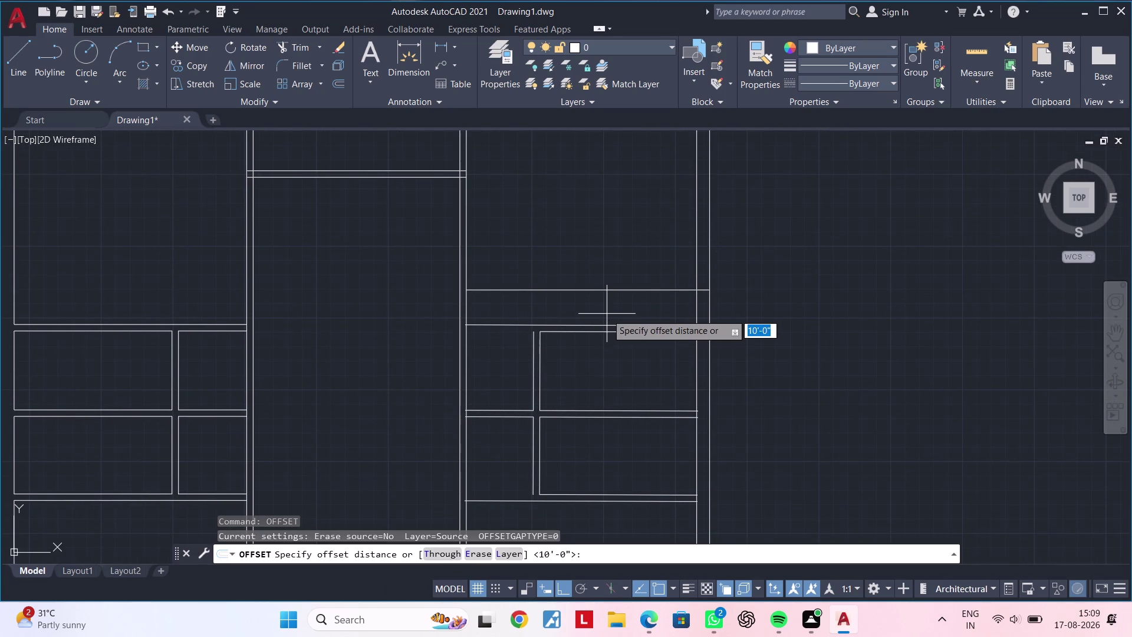
text(4.5")
key(Return)
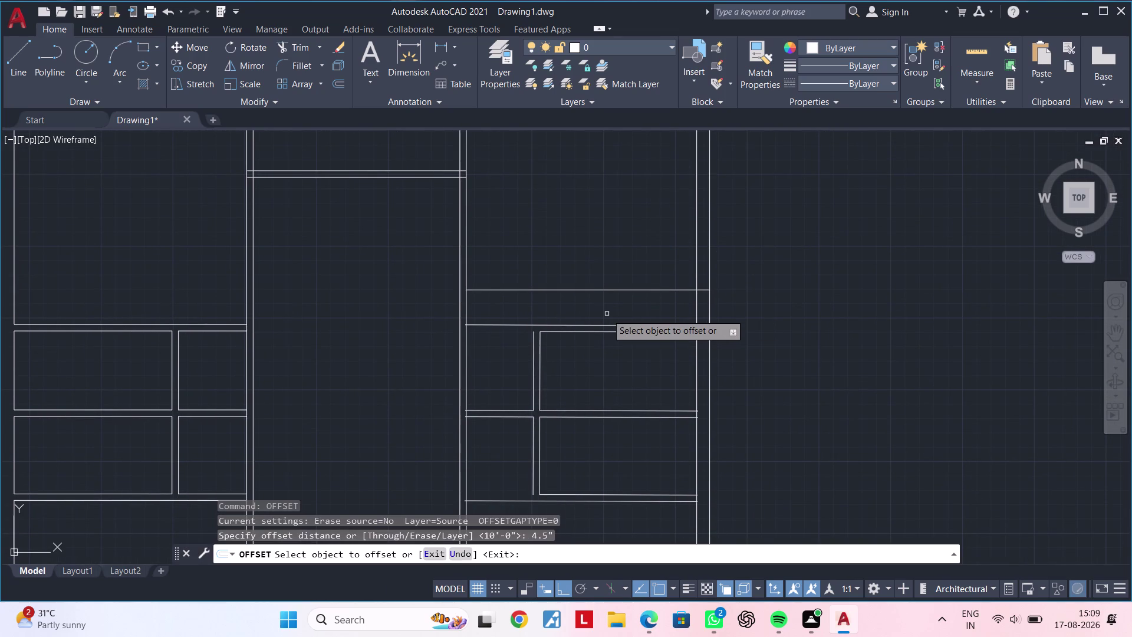
click(612, 289)
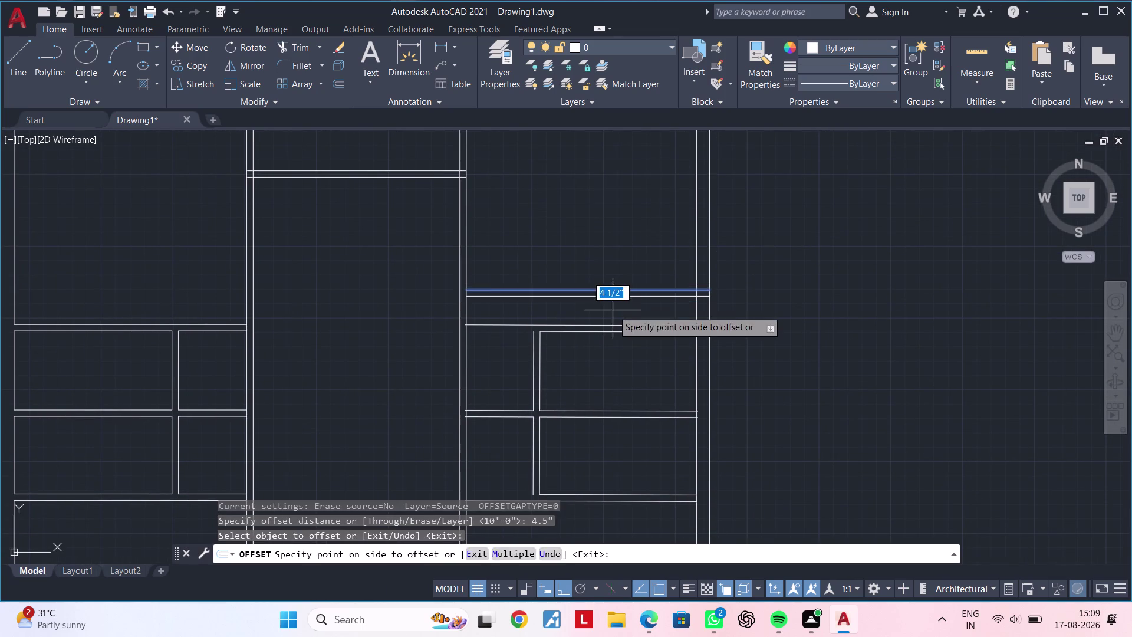
click(613, 313)
key(Escape)
key(Escape)
key(Escape)
text(TR)
key(space)
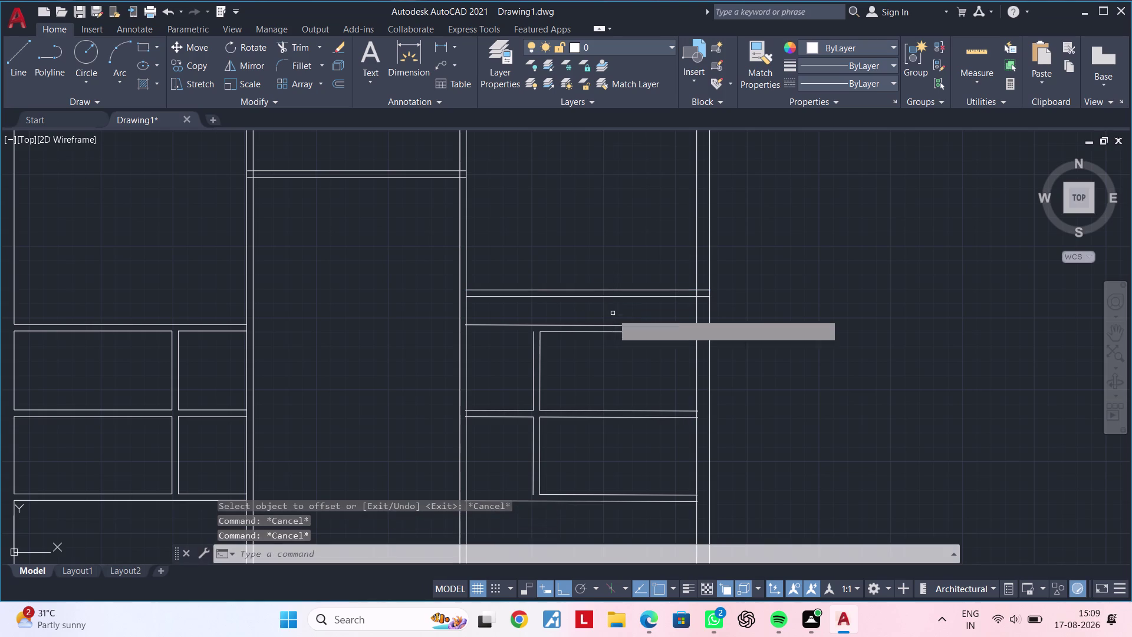
Fence-trim the overlapping line pieces at the new wall junction.
drag(606, 316, 607, 353)
drag(589, 355, 527, 361)
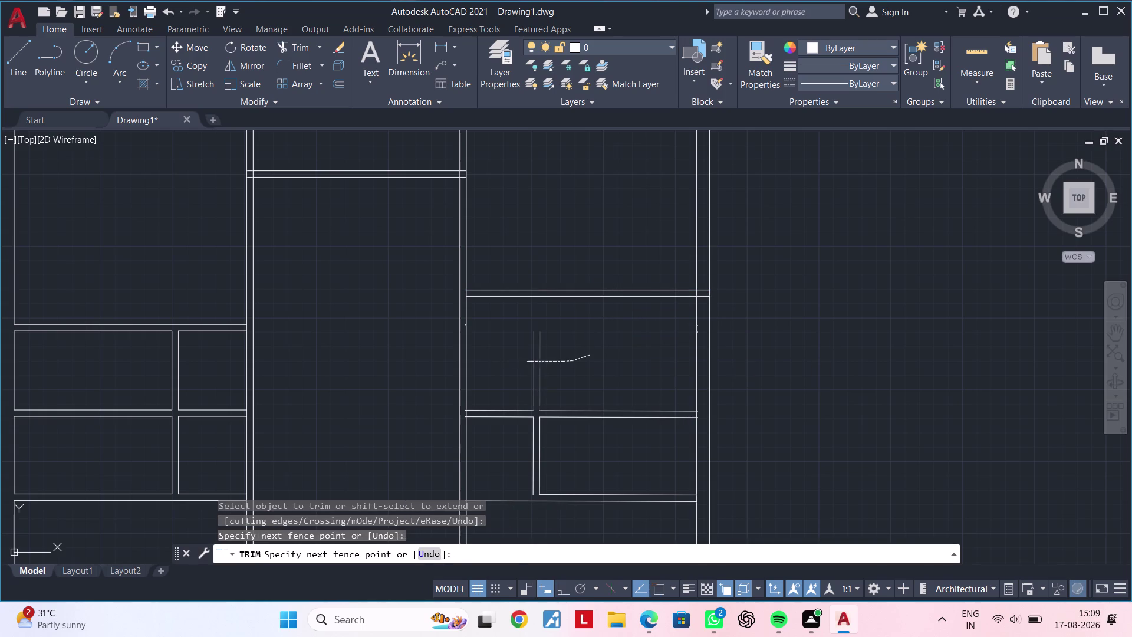
middle_drag(611, 356, 720, 328)
middle_drag(719, 331, 590, 312)
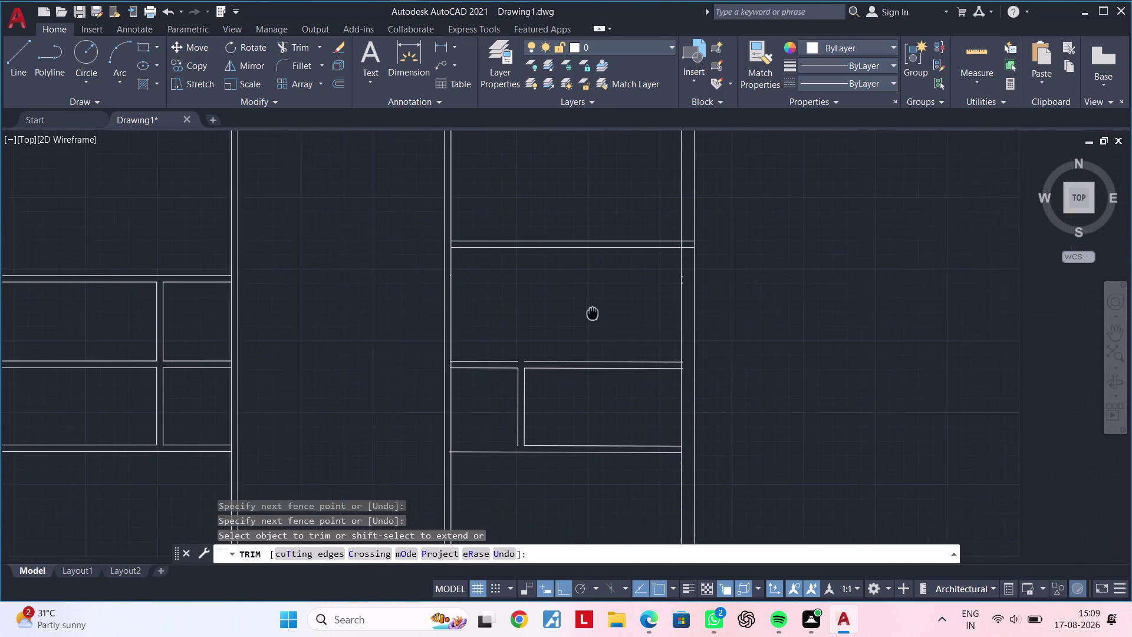
middle_drag(590, 312, 583, 313)
key(Escape)
key(Escape)
middle_drag(580, 300, 625, 309)
key(Escape)
key(Escape)
Try extending a line with EXTEND, then cancel it.
key(e)
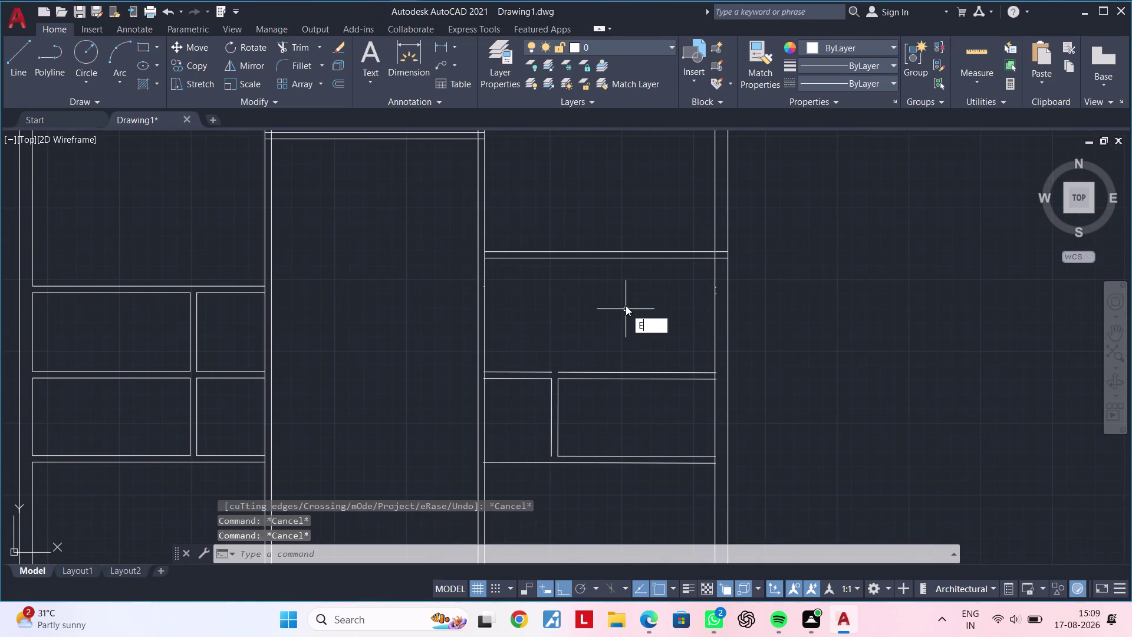
text(X)
key(space)
drag(521, 266, 522, 242)
key(Escape)
key(Escape)
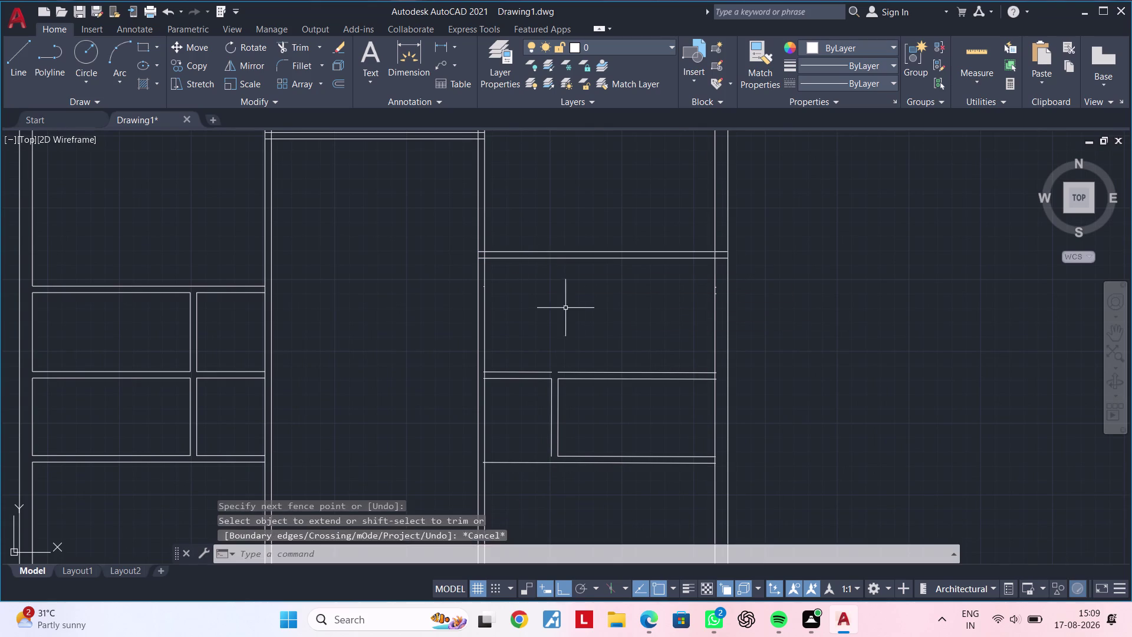
Zoom and pan over to the leftover line stubs beside the vertical wall.
scroll(up, 3)
scroll(up, 3)
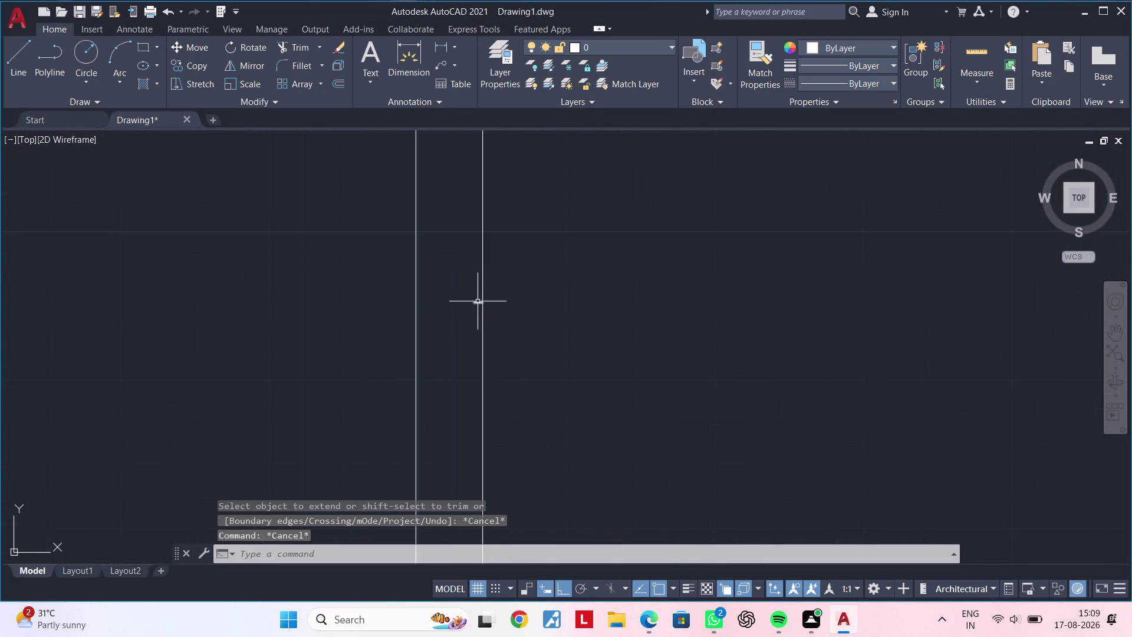
click(477, 301)
key(Delete)
scroll(down, 3)
middle_drag(614, 306, 476, 309)
middle_drag(488, 310, 504, 288)
key(Escape)
key(Escape)
key(Escape)
middle_drag(505, 288, 527, 267)
key(Escape)
key(Escape)
key(Escape)
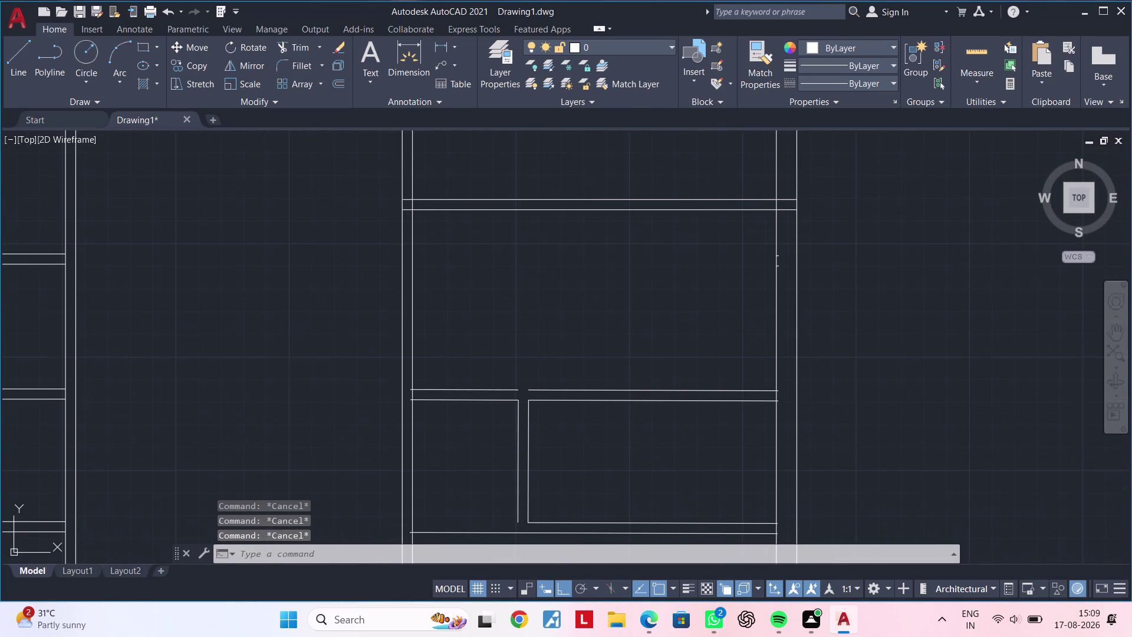
key(Escape)
Select the two short leftover stubs and delete them.
scroll(up, 3)
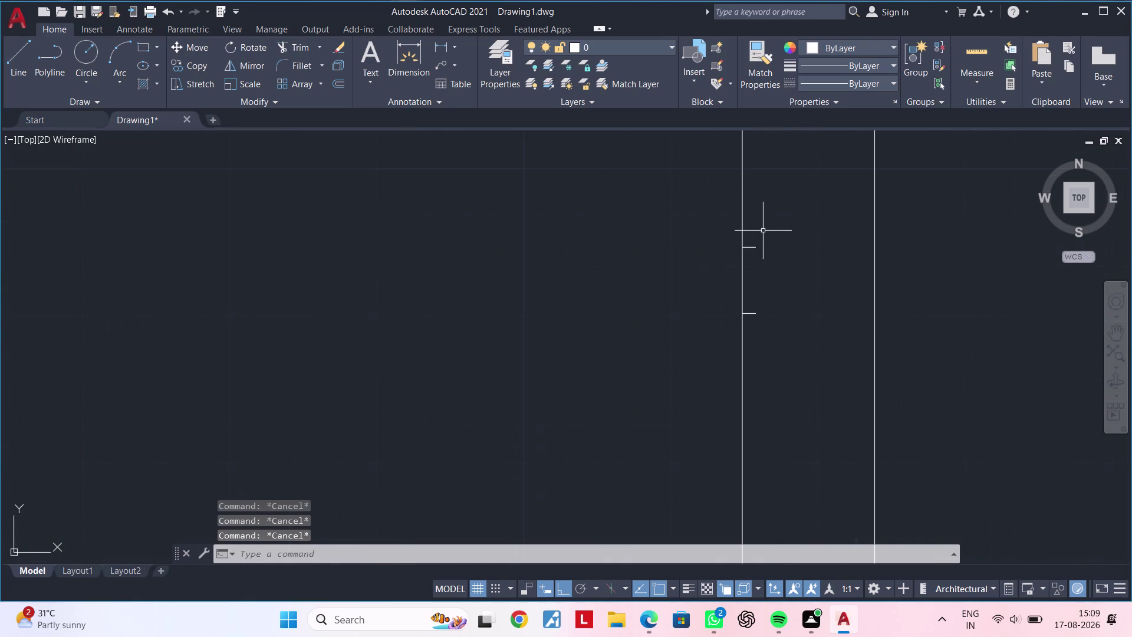
click(763, 230)
click(756, 328)
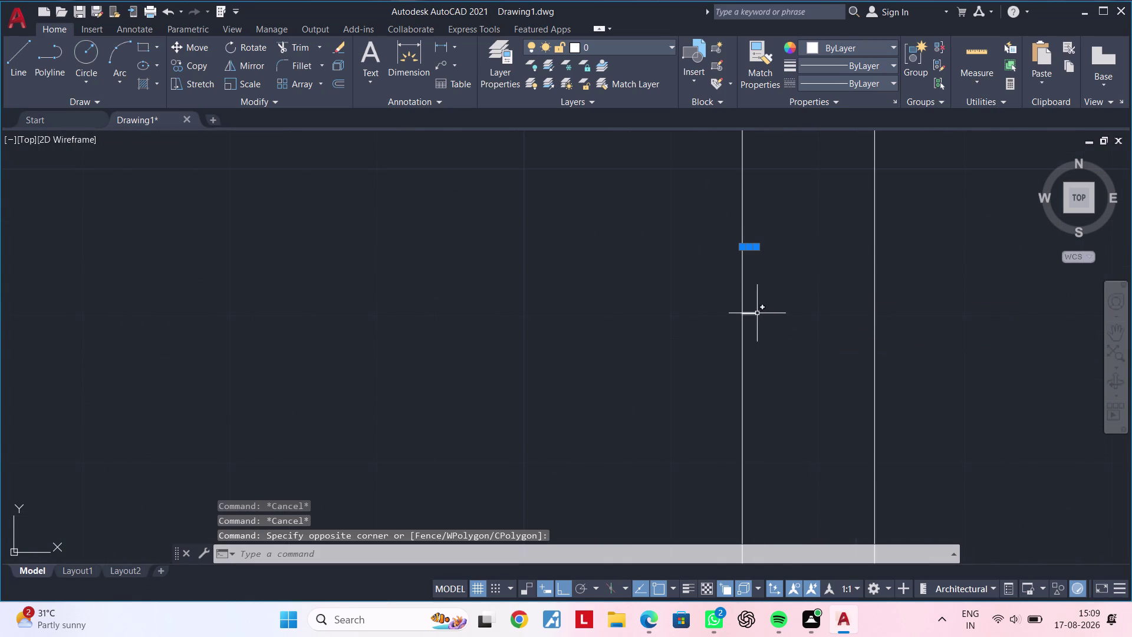
click(755, 313)
key(Delete)
scroll(down, 3)
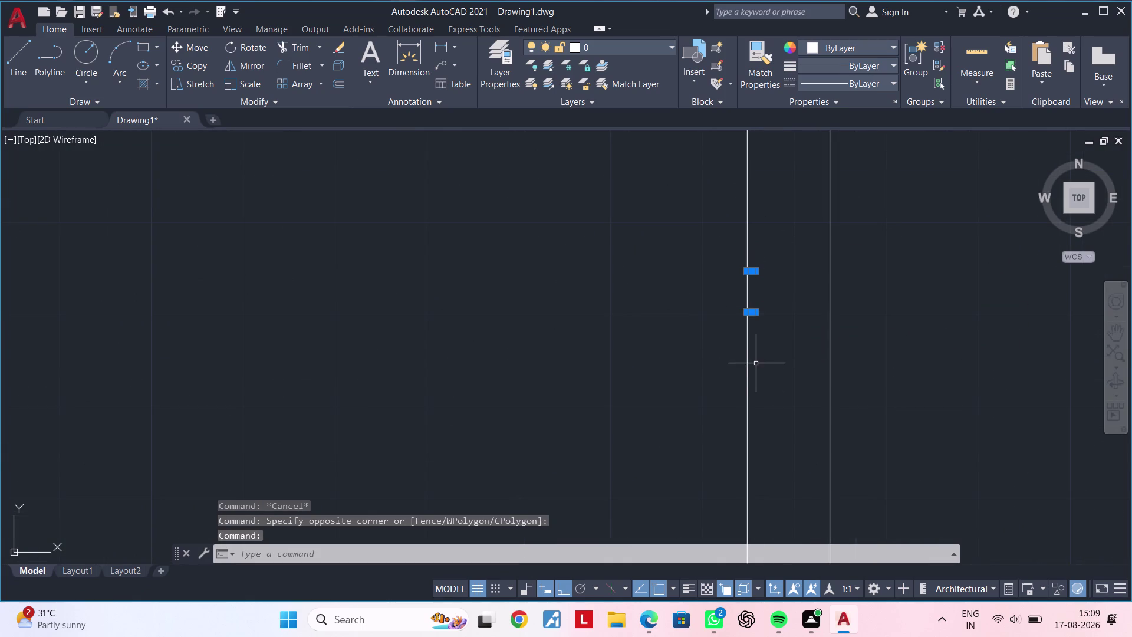
key(Delete)
scroll(down, 3)
middle_drag(640, 313, 727, 299)
middle_drag(720, 271, 751, 264)
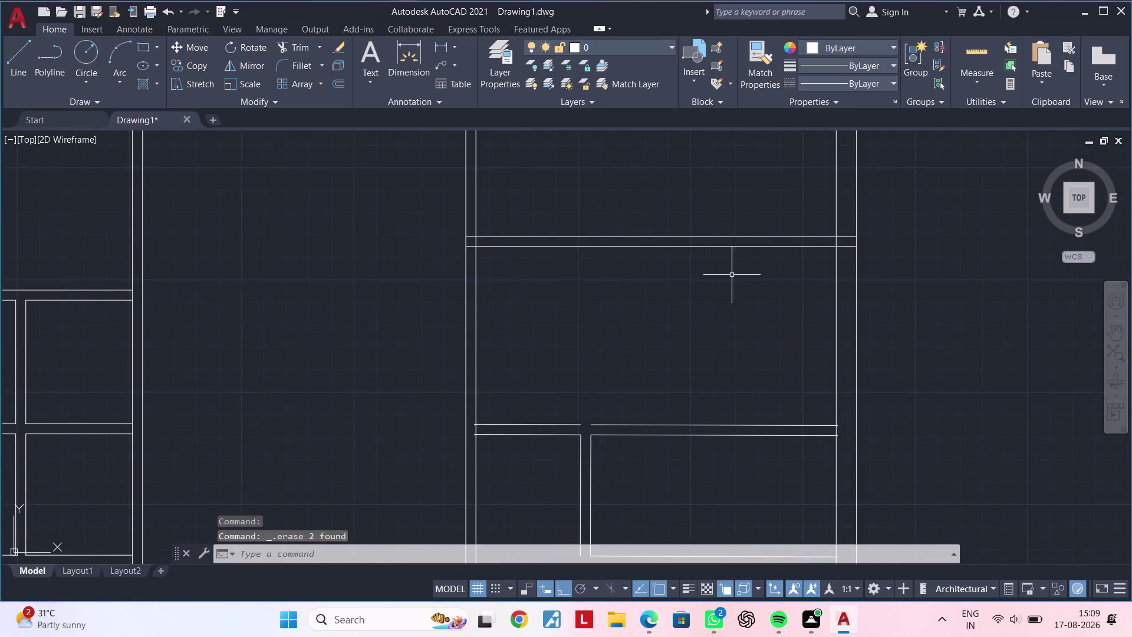
middle_drag(682, 300, 685, 262)
key(Escape)
key(Escape)
middle_drag(681, 276, 661, 312)
key(Escape)
key(Escape)
key(Escape)
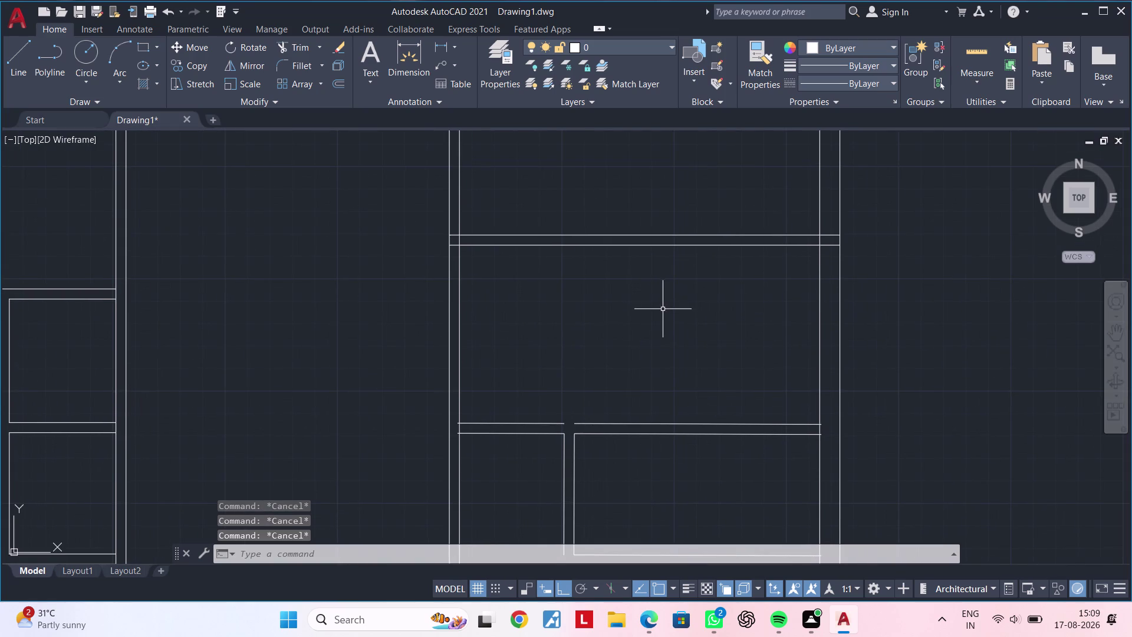
key(Escape)
middle_drag(666, 302, 647, 317)
key(Escape)
Offset a wall line 4'-1" into the right room.
key(Escape)
key(Escape)
text(O)
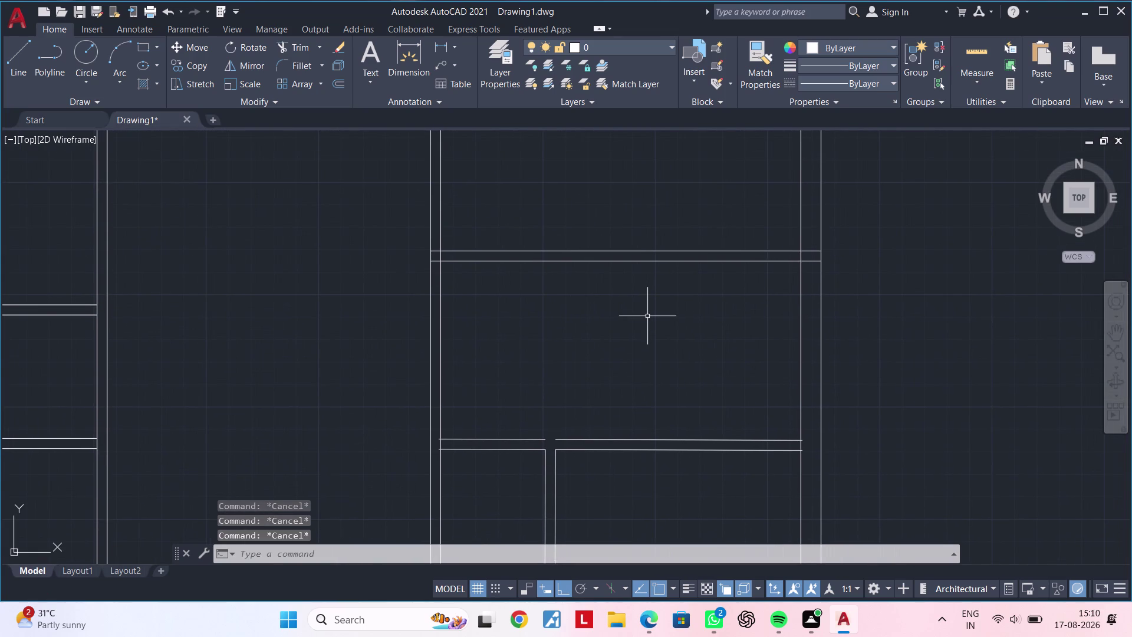
text(F 4;)
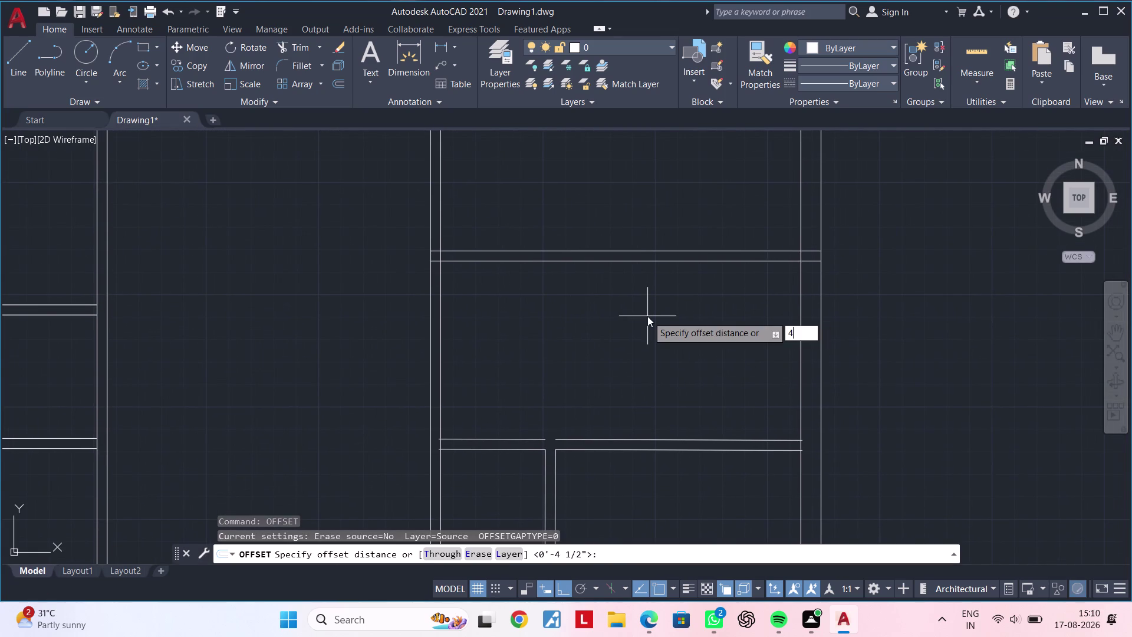
key(BackSpace)
key(apostrophe)
text(1)
text(")
key(Return)
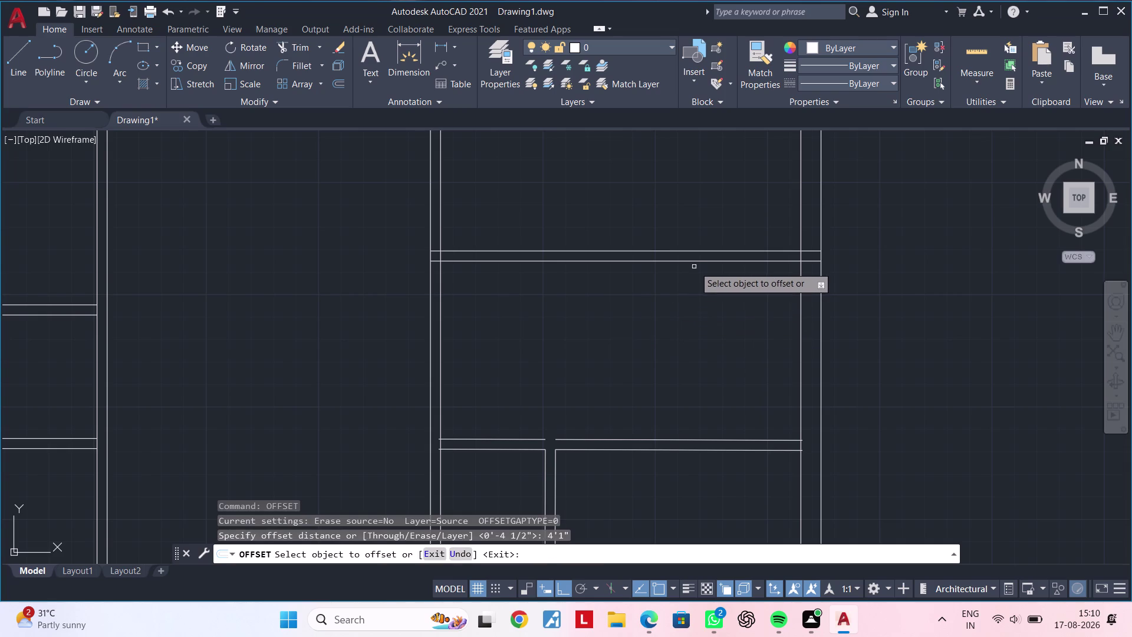
click(699, 262)
click(712, 384)
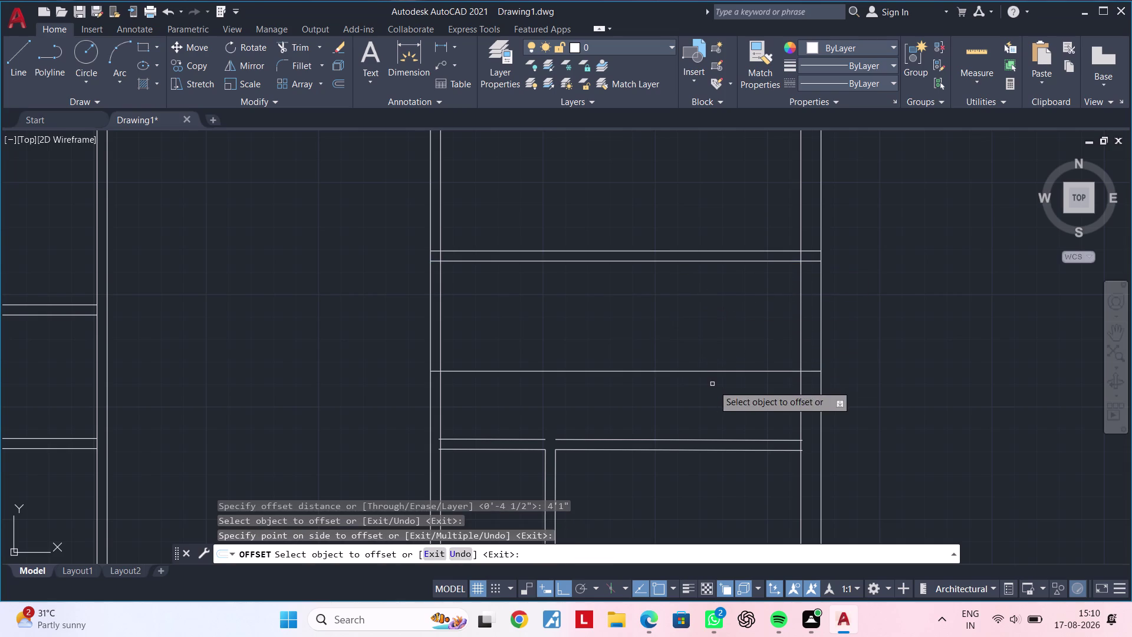
Bring the room's inner partition lines into view, end the offset, and start trimming.
middle_drag(713, 388, 722, 245)
scroll(down, 3)
middle_drag(728, 263, 643, 291)
scroll(up, 3)
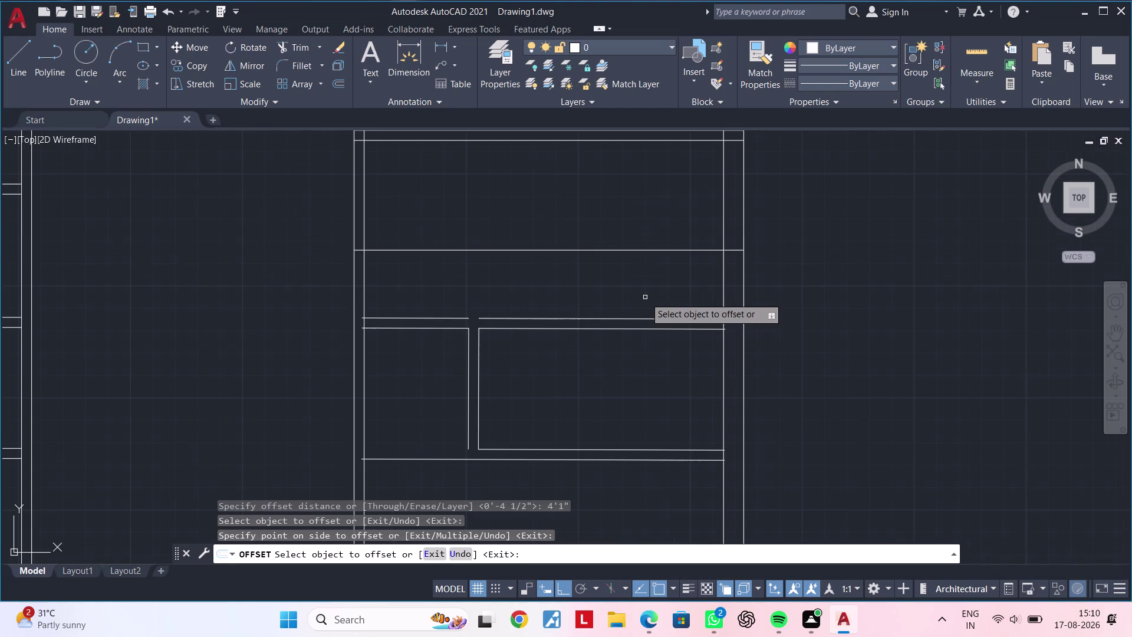
middle_drag(648, 300, 641, 315)
key(Escape)
key(Escape)
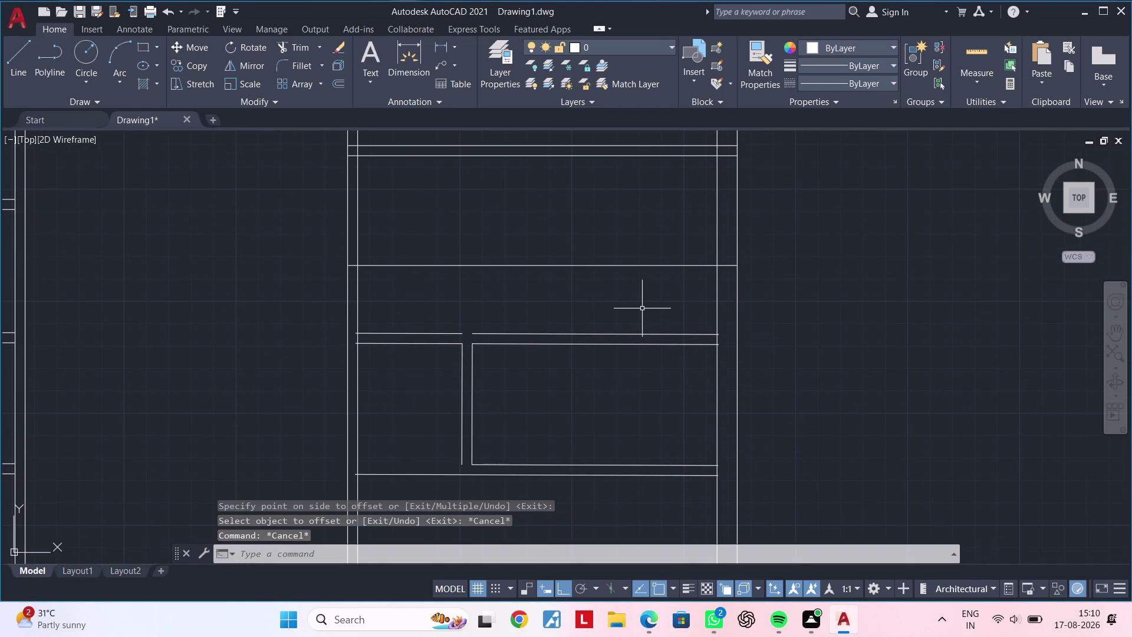
text(TR)
key(space)
Trim the partition lines crossing the right room.
drag(636, 297, 587, 495)
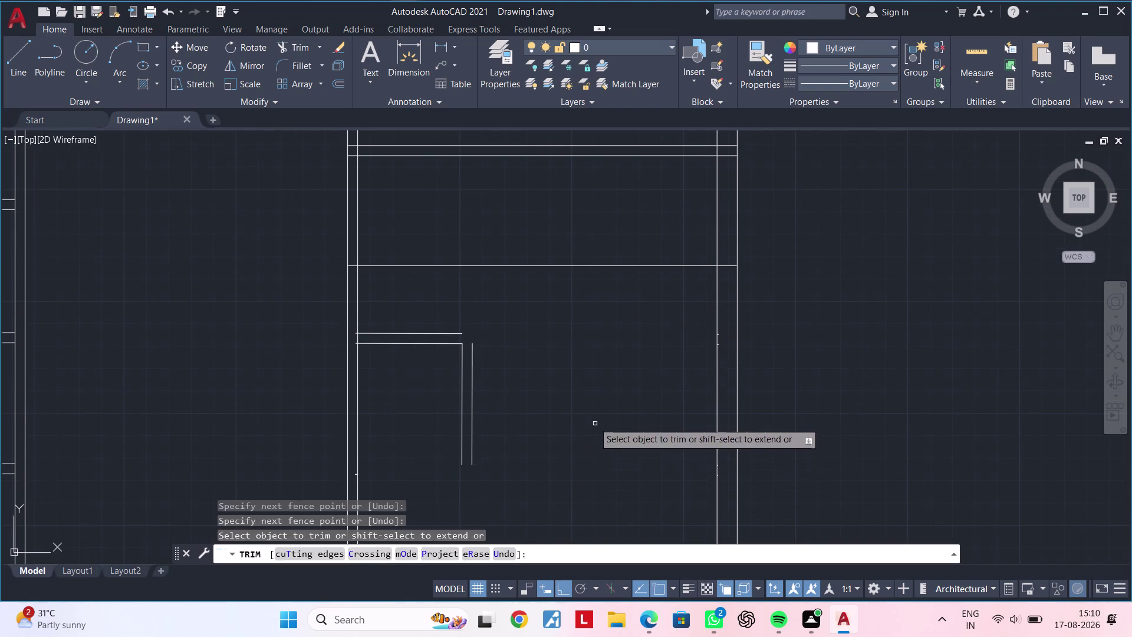
drag(586, 416, 454, 423)
drag(462, 315, 432, 375)
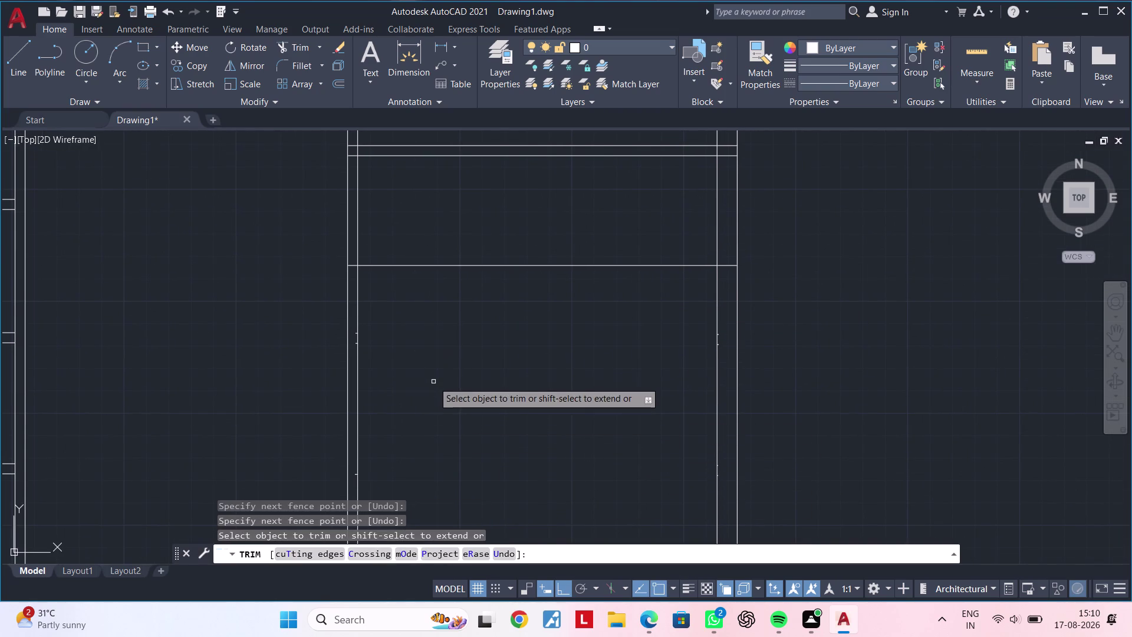
middle_drag(433, 381, 543, 310)
key(Escape)
key(Escape)
Erase the leftover line pieces beside the wall.
drag(529, 398, 513, 411)
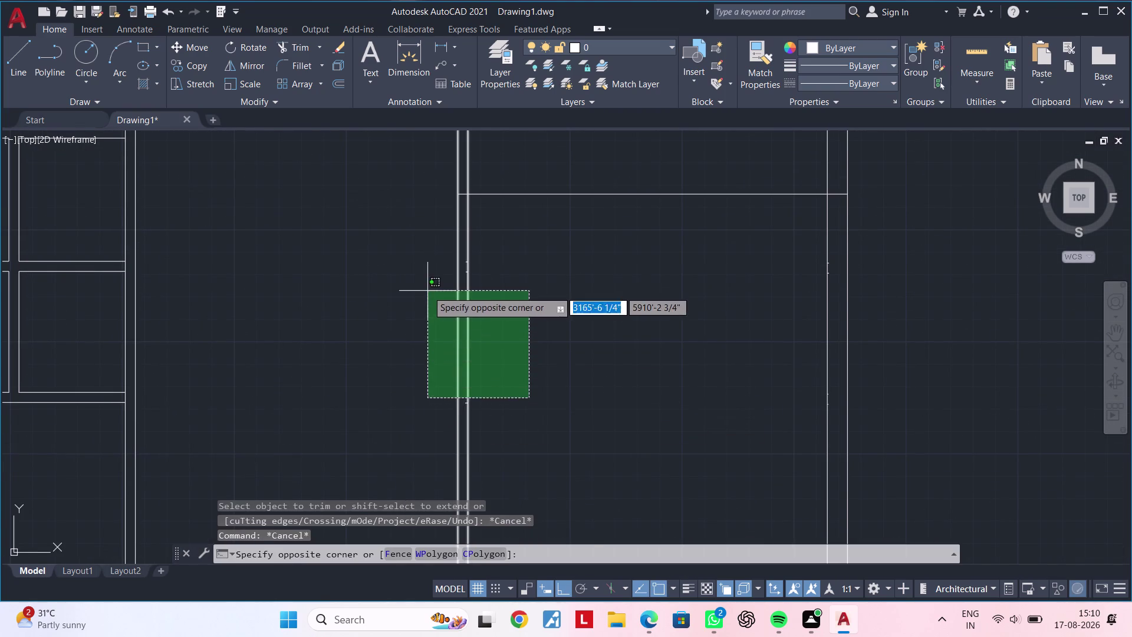
key(Escape)
click(443, 223)
click(527, 454)
key(Delete)
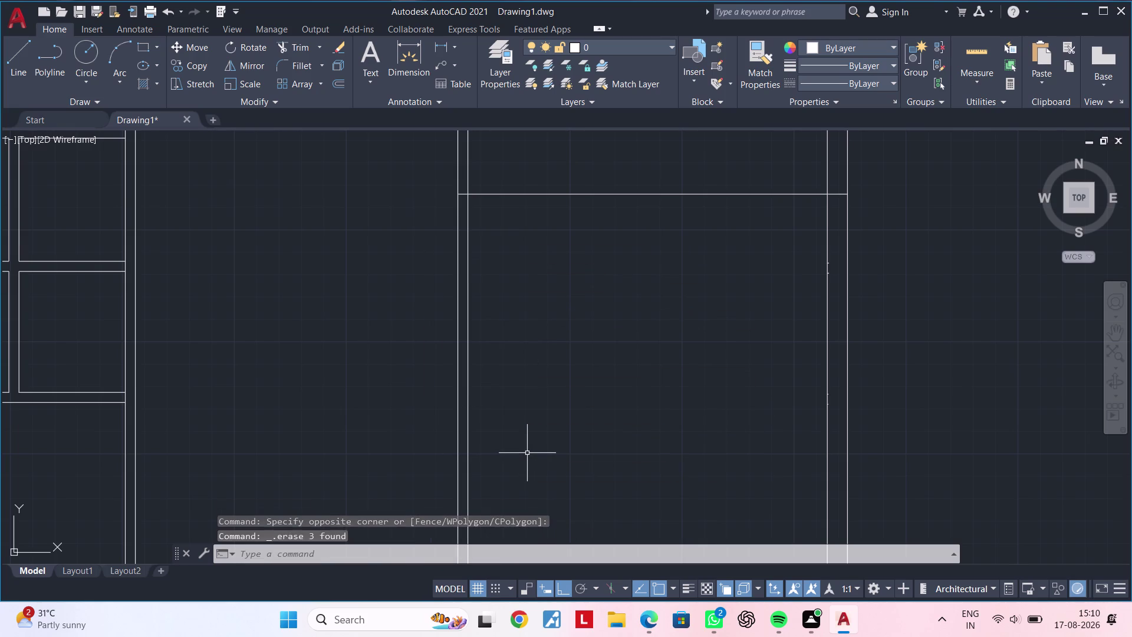
Select and delete the stray marks along the right-hand wall.
middle_drag(638, 444, 483, 468)
click(632, 254)
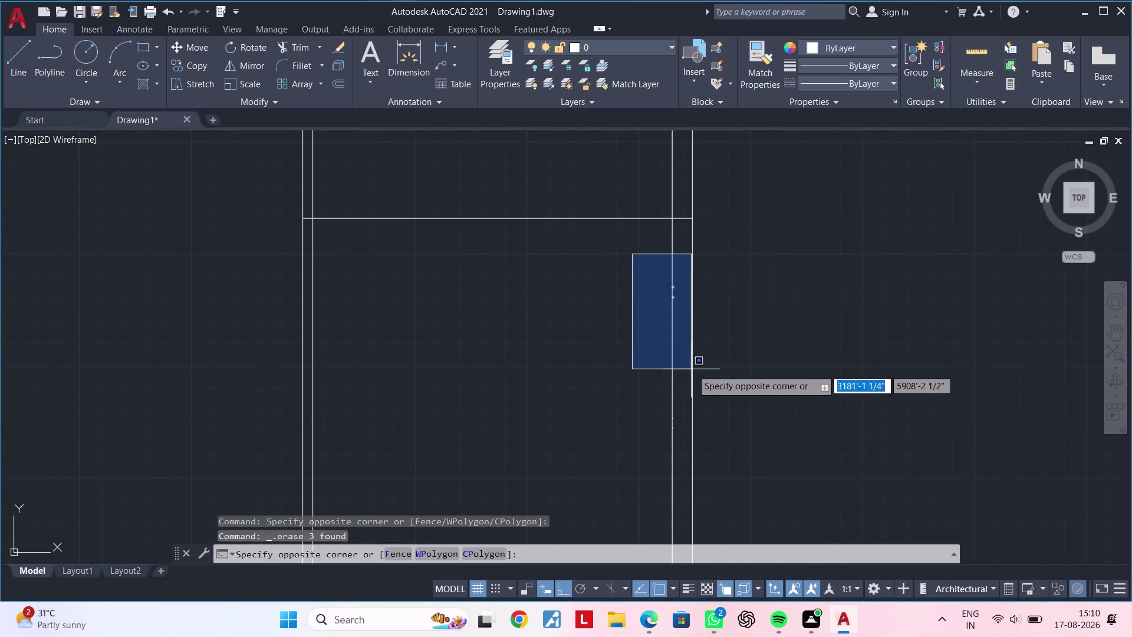
click(690, 369)
key(Delete)
drag(631, 383, 640, 389)
click(695, 470)
key(Delete)
Pan and zoom across the plan to check the cleared room.
scroll(down, 3)
middle_drag(617, 428, 631, 403)
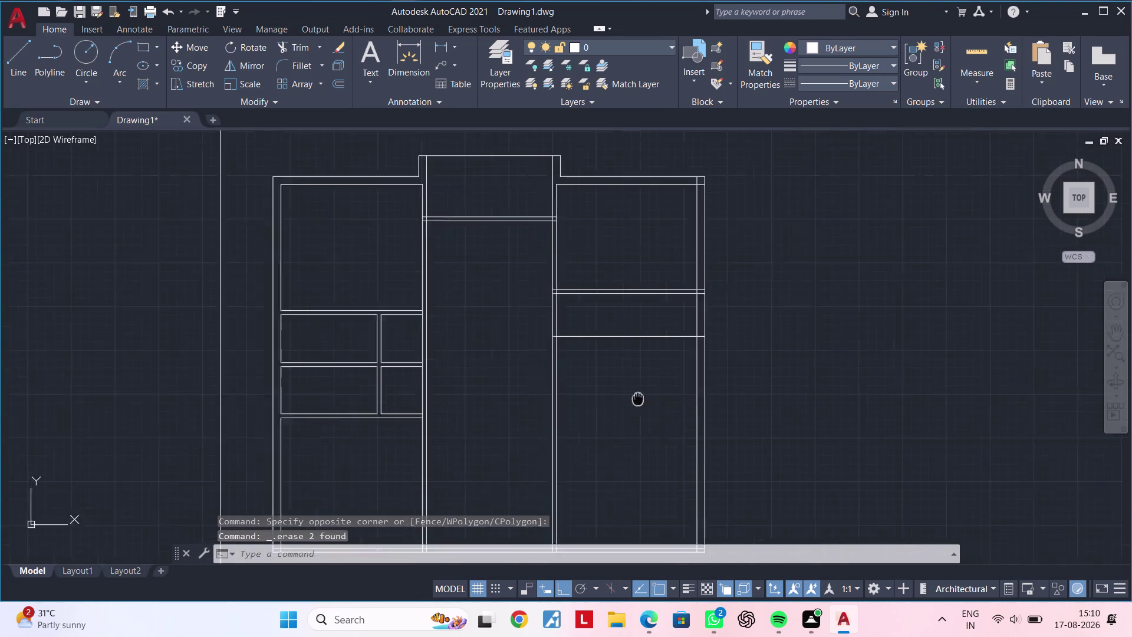
middle_drag(631, 403, 656, 376)
scroll(up, 3)
middle_drag(659, 367, 677, 346)
scroll(down, 3)
middle_drag(673, 358, 620, 384)
scroll(up, 3)
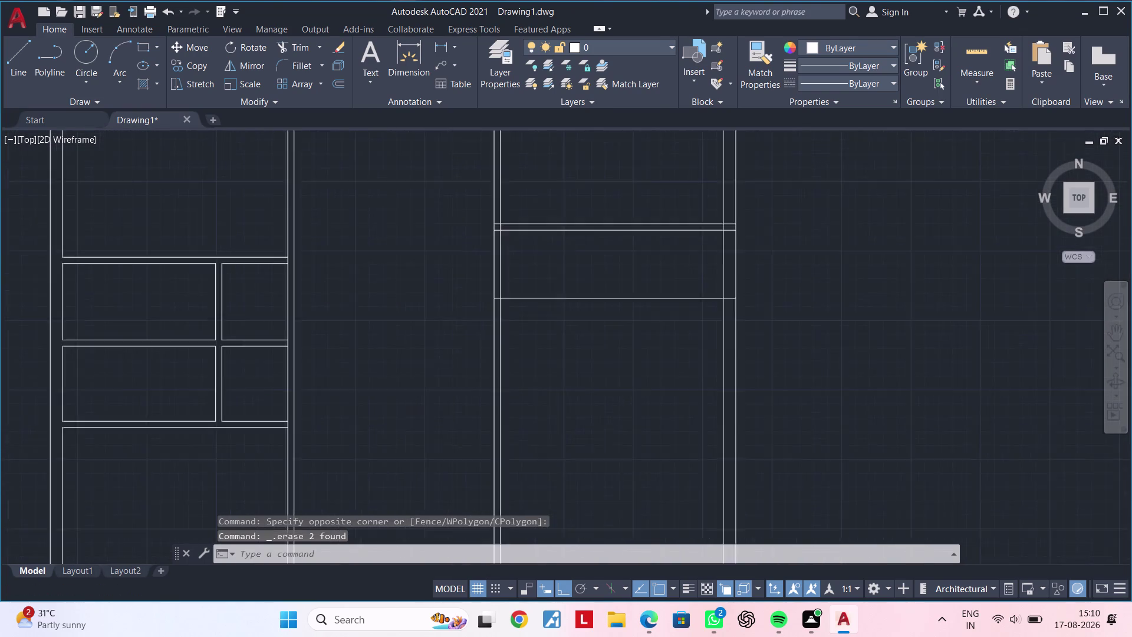
Offset a wall line 4.5 inches inward to thicken it.
middle_drag(616, 366, 611, 403)
key(Escape)
key(Escape)
key(Escape)
key(Escape)
key(o)
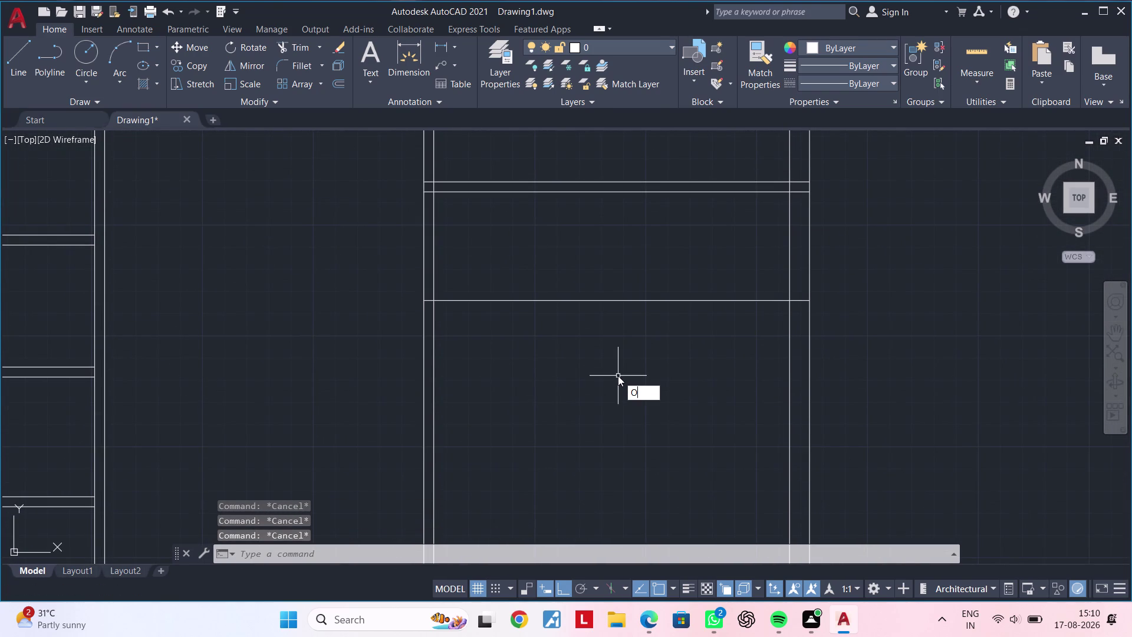
text(F)
key(space)
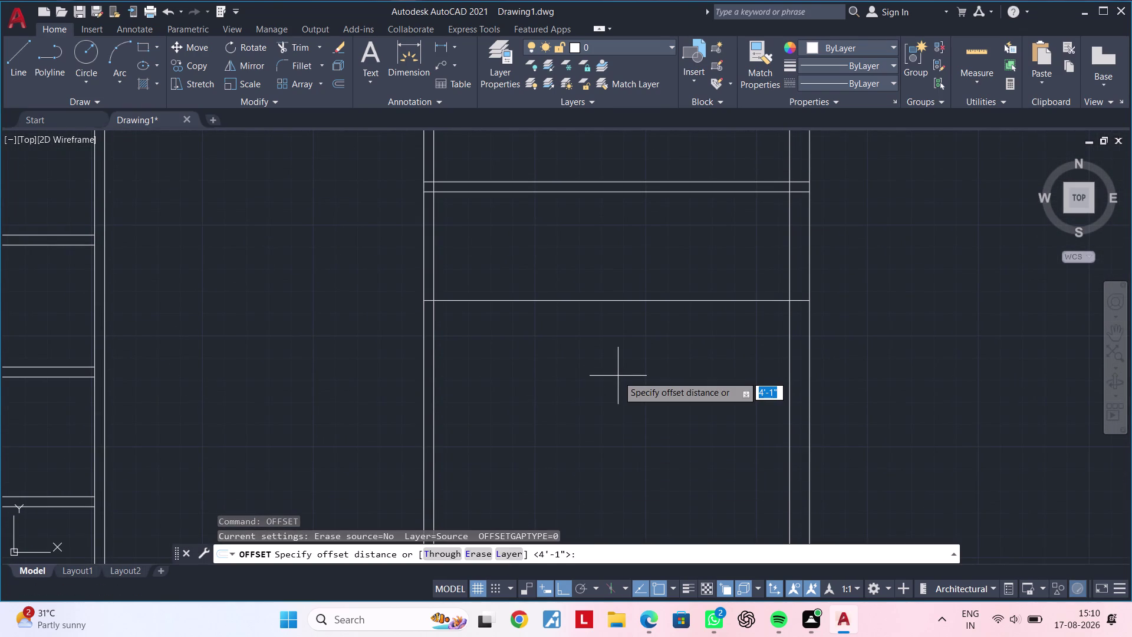
key(4)
text(.5")
key(Return)
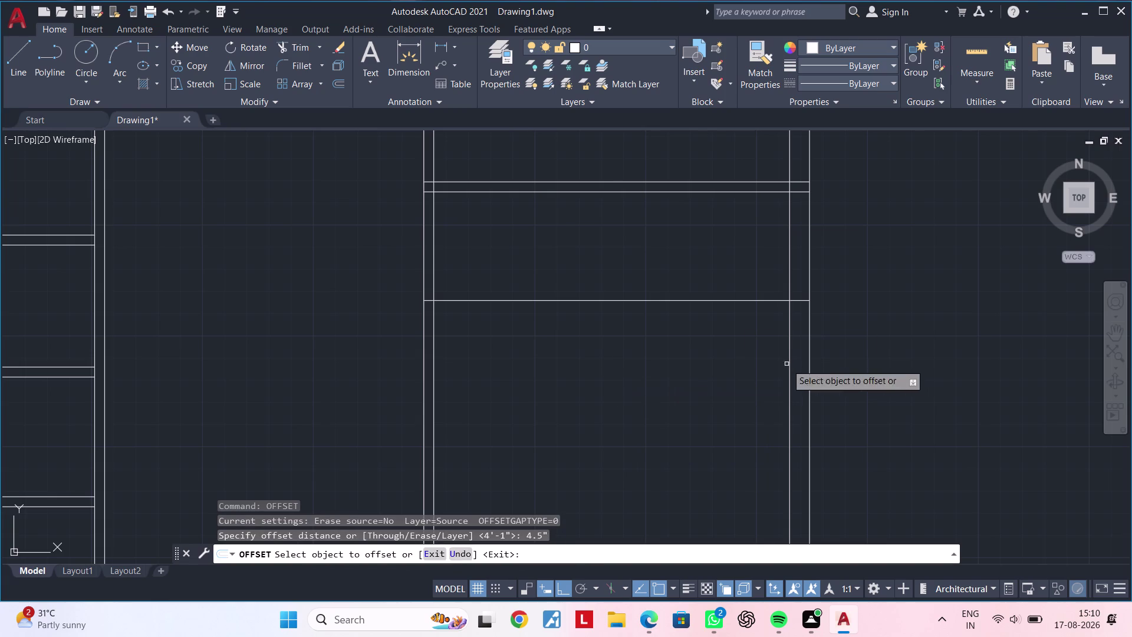
click(670, 299)
click(671, 368)
Offset the top wall line 5 feet down into the room.
scroll(down, 3)
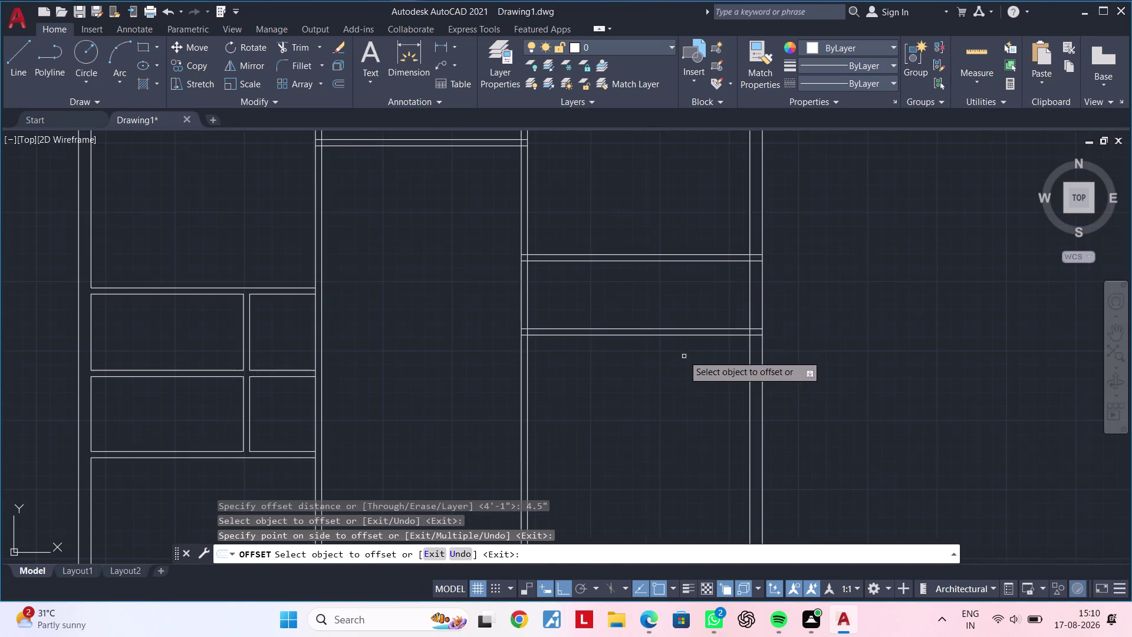
middle_click(612, 246)
scroll(down, 3)
middle_drag(608, 372, 594, 270)
scroll(up, 3)
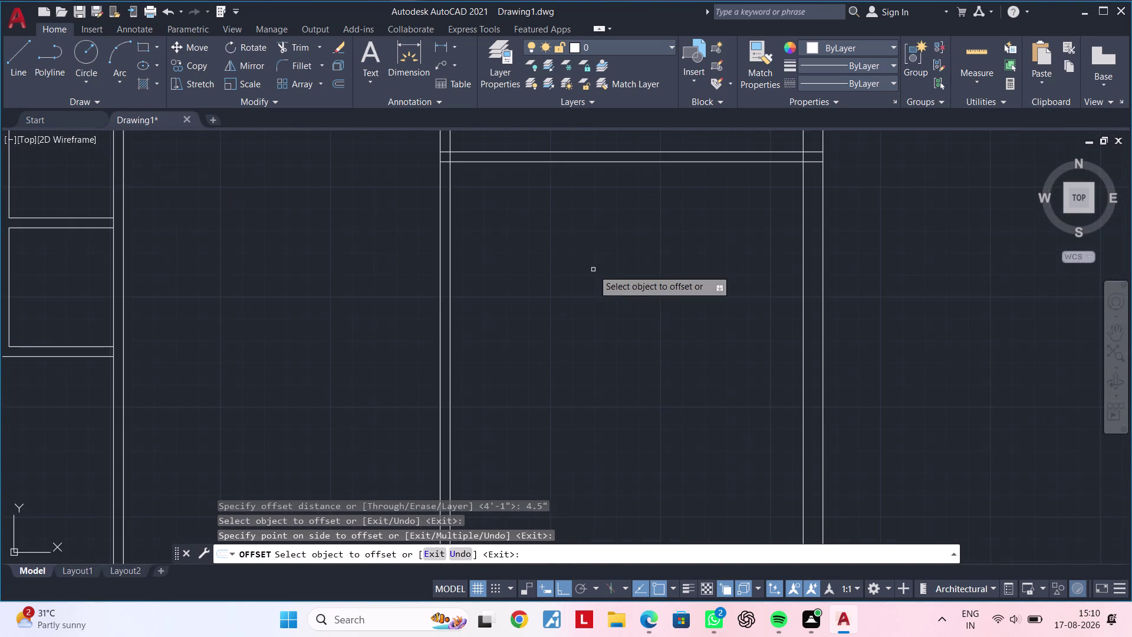
scroll(down, 3)
middle_drag(590, 277, 554, 338)
scroll(up, 3)
middle_drag(593, 312, 549, 321)
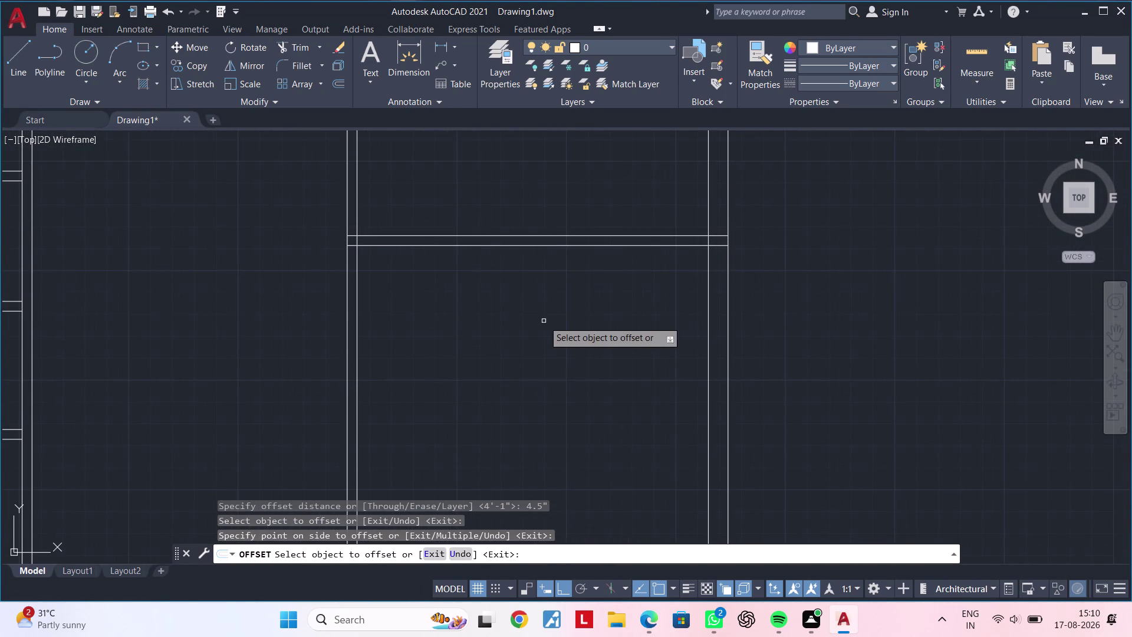
key(space)
key(space)
text(5)
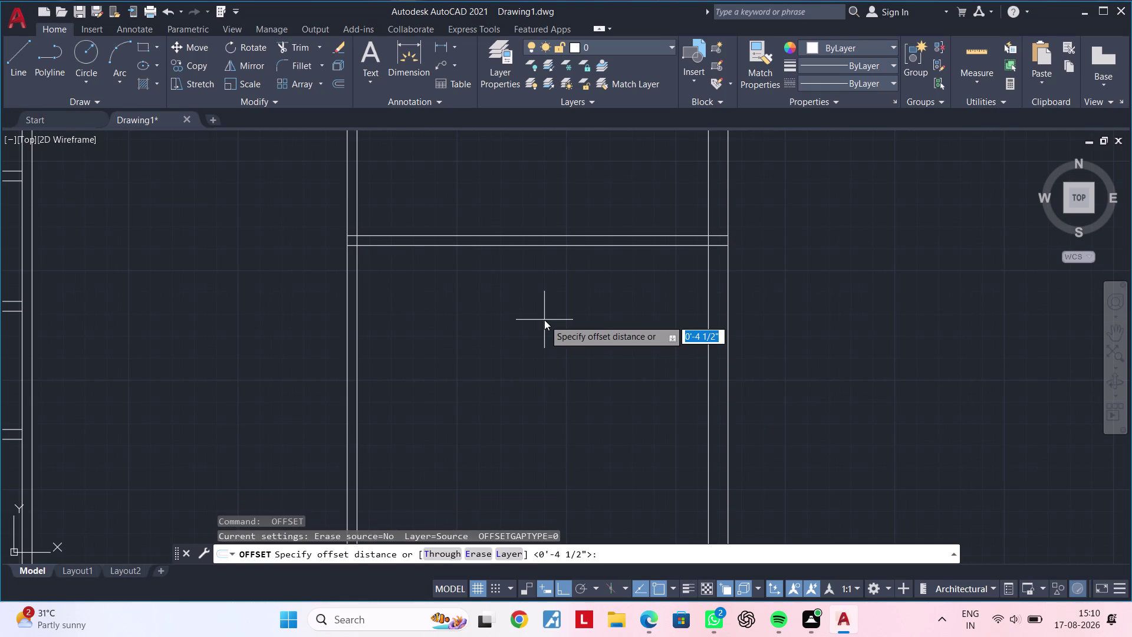
text(')
key(Return)
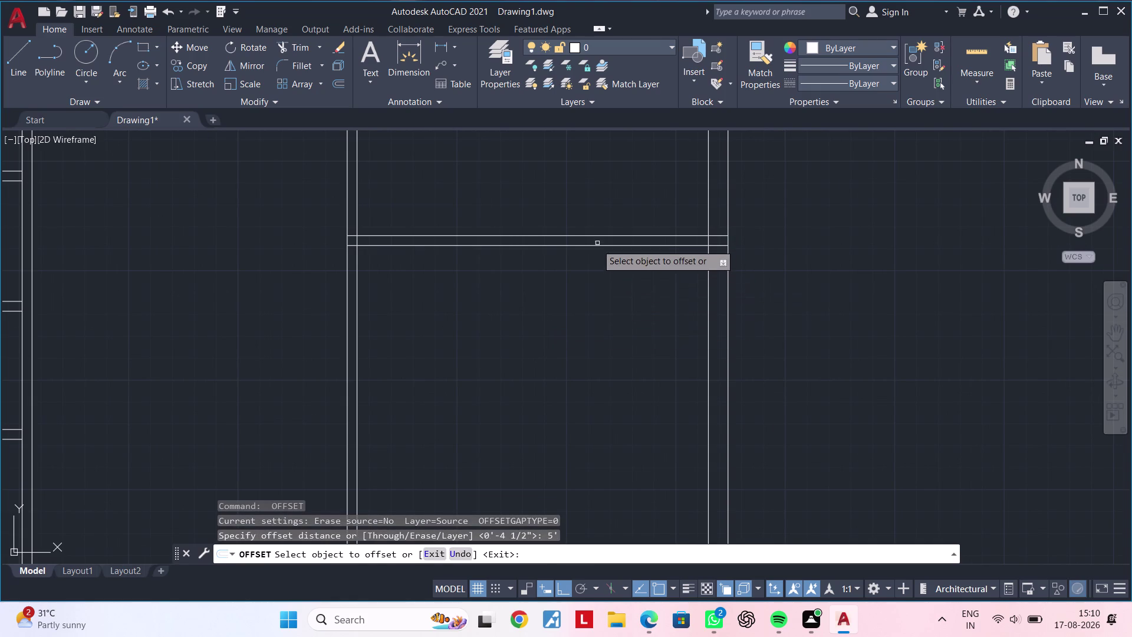
click(597, 245)
click(602, 373)
Offset the new horizontal line 4.5 inches down for wall thickness.
key(space)
key(space)
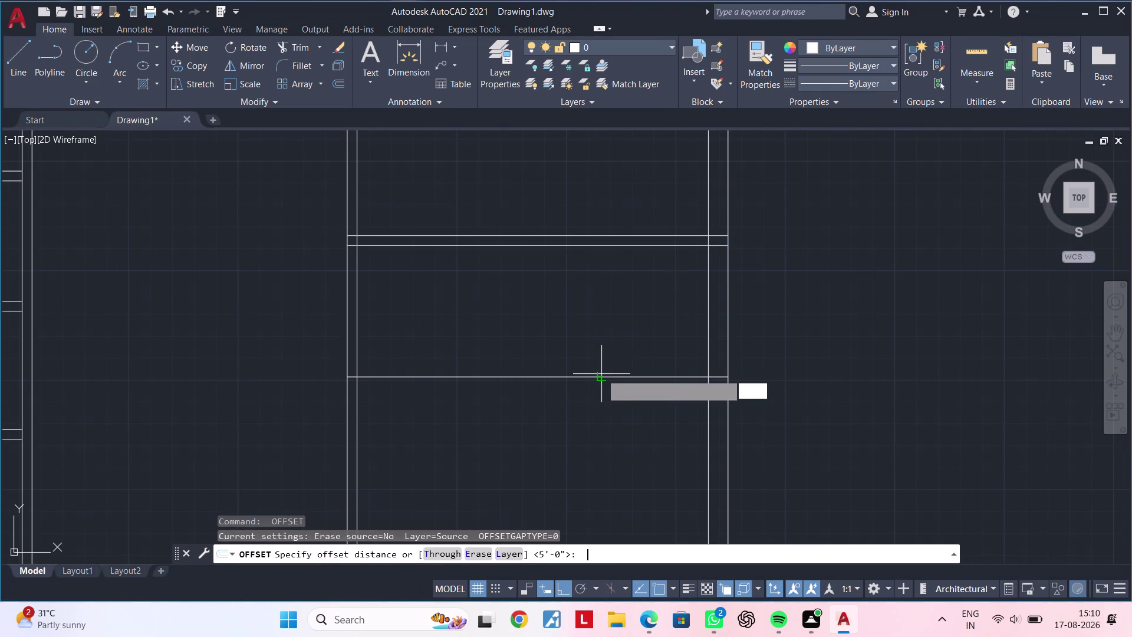
text(4.5")
key(Return)
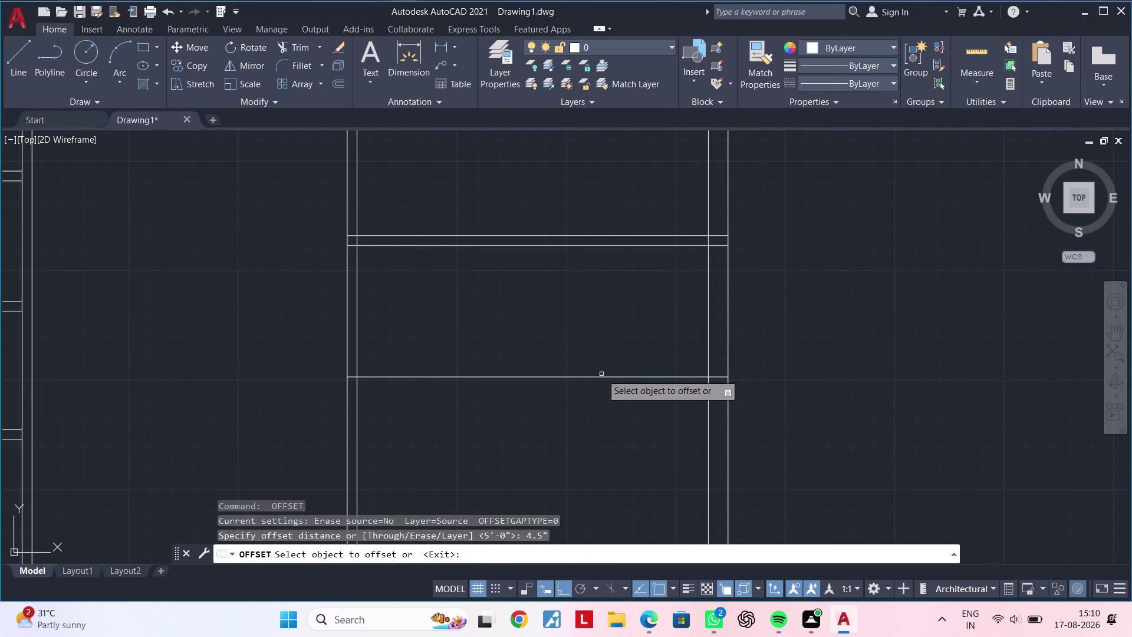
click(612, 376)
click(610, 436)
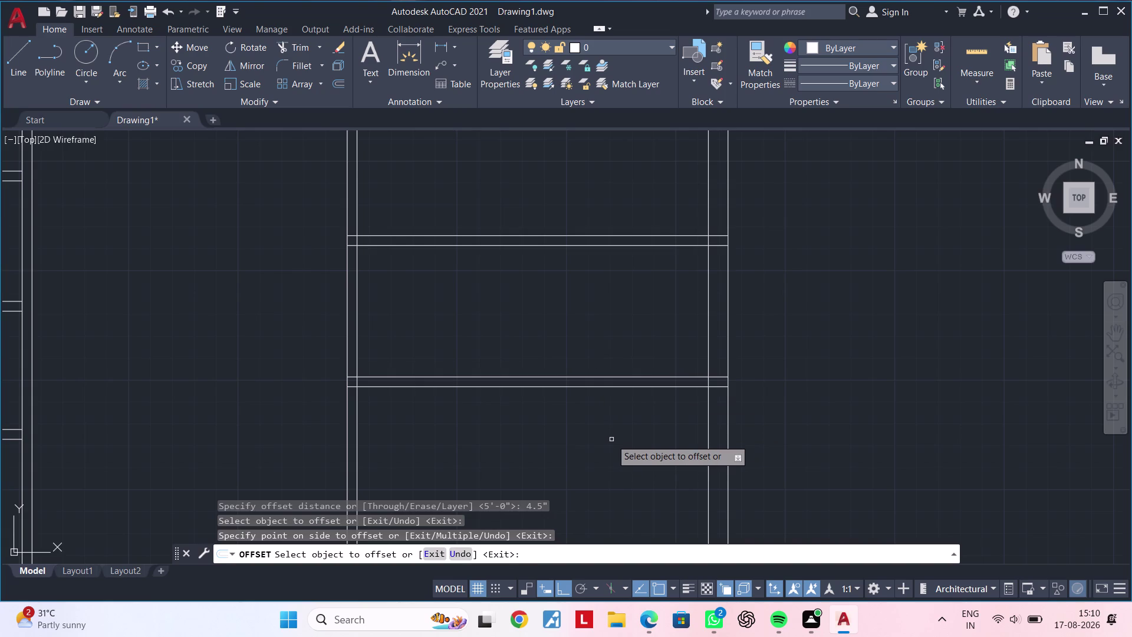
middle_drag(611, 439, 651, 466)
key(space)
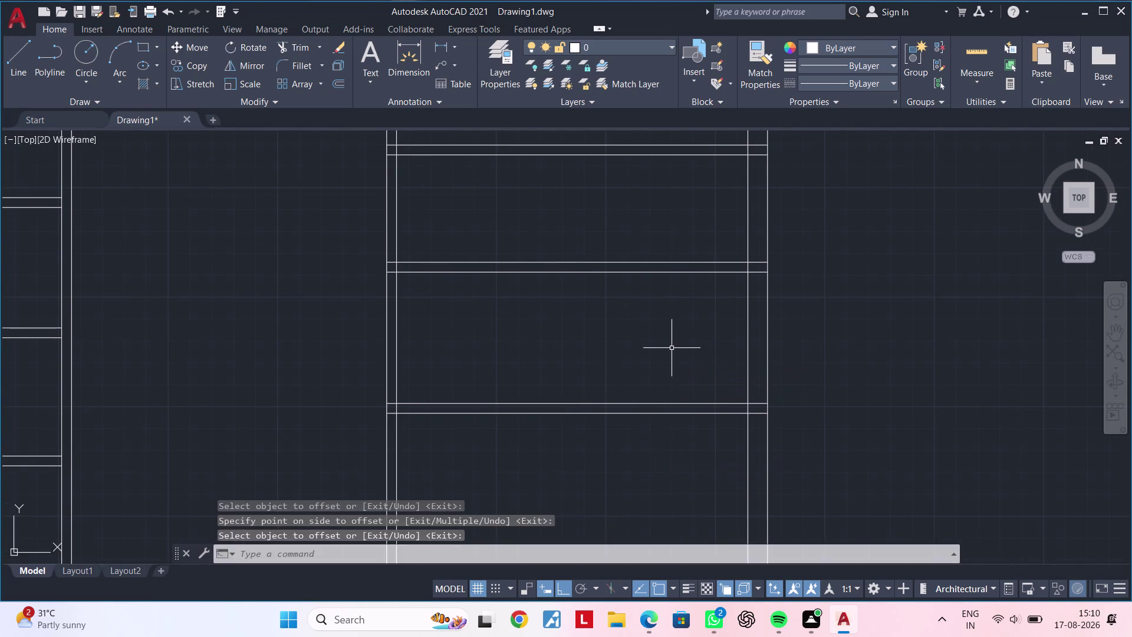
Offset the right-hand wall line 9 feet inward.
key(space)
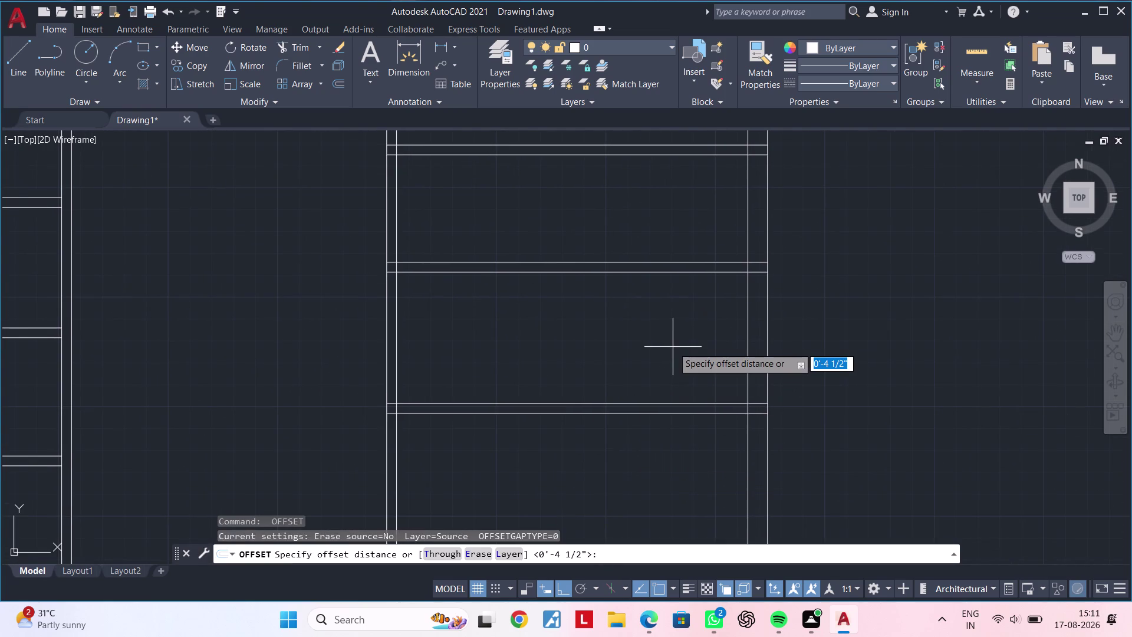
text(9')
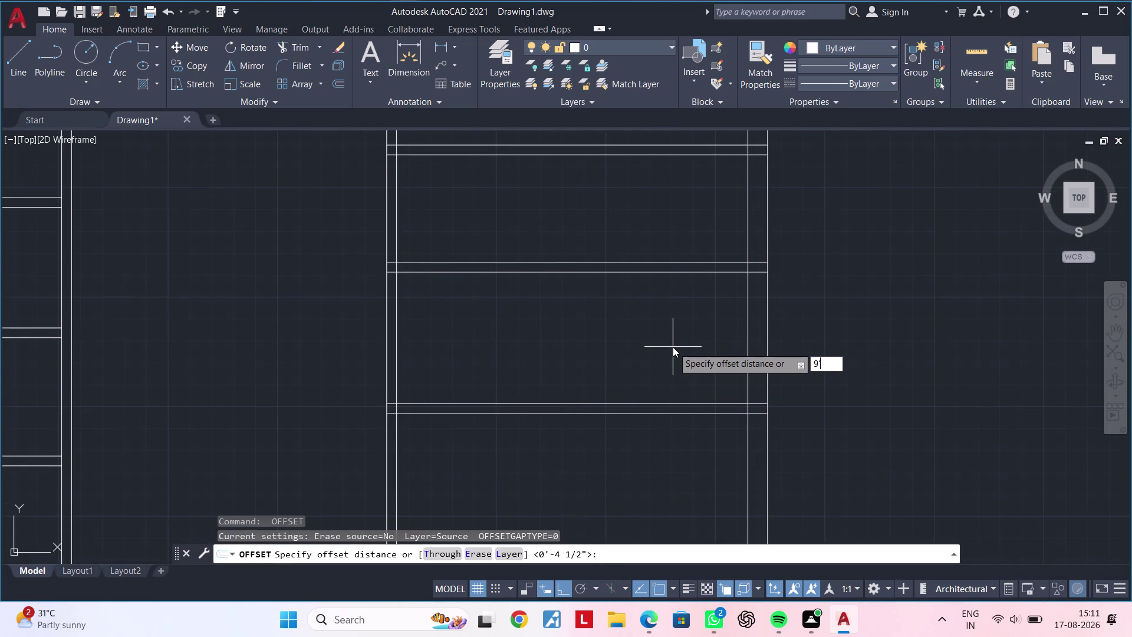
key(Return)
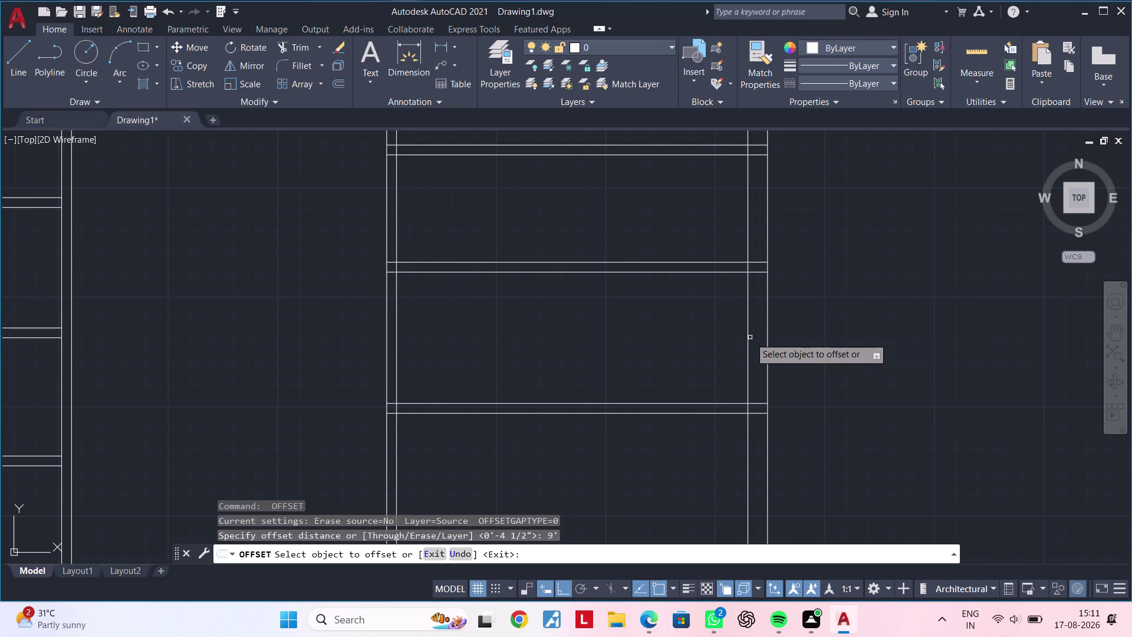
click(748, 334)
click(560, 339)
middle_drag(581, 342, 582, 343)
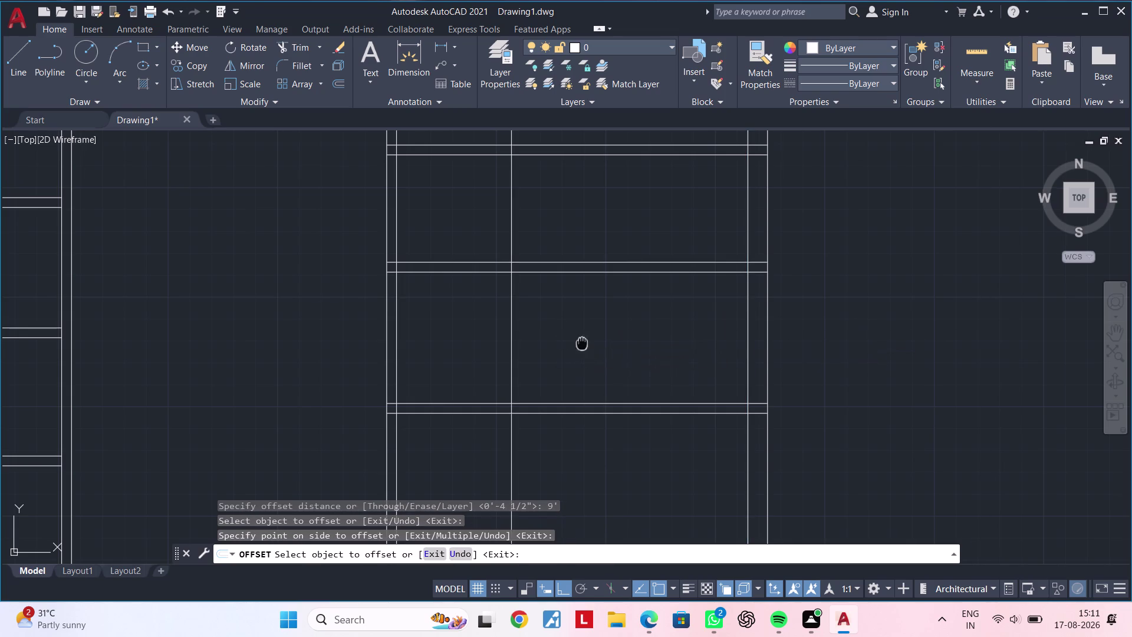
middle_drag(583, 343, 672, 344)
Offset the 9-foot vertical line by 4.5 inches for wall thickness.
key(space)
key(space)
text(4.5)
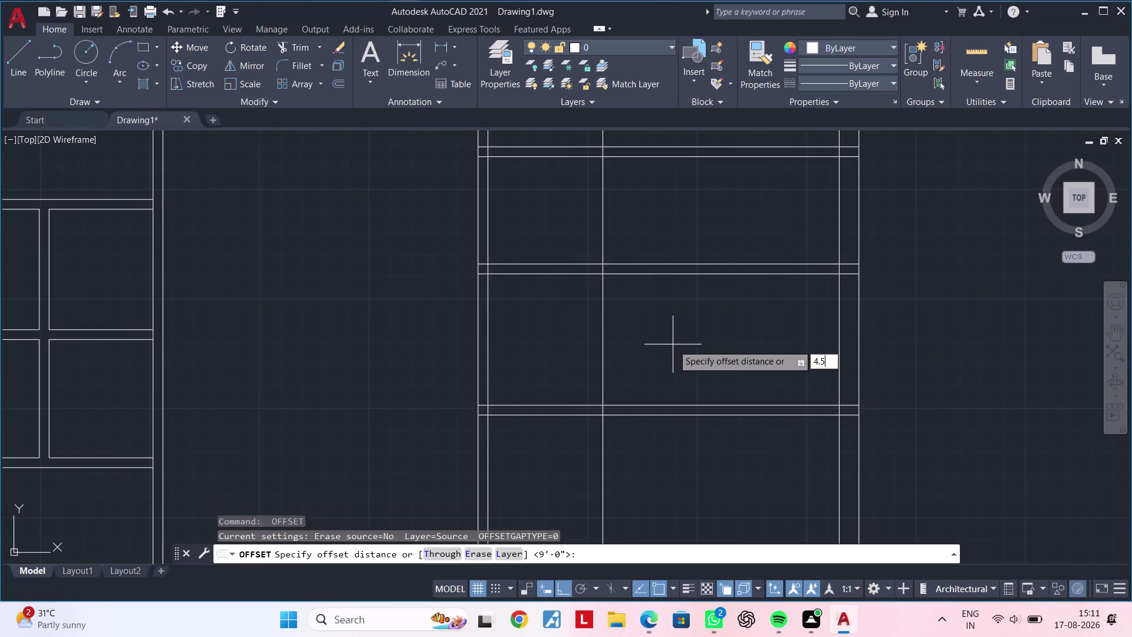
text(")
key(Return)
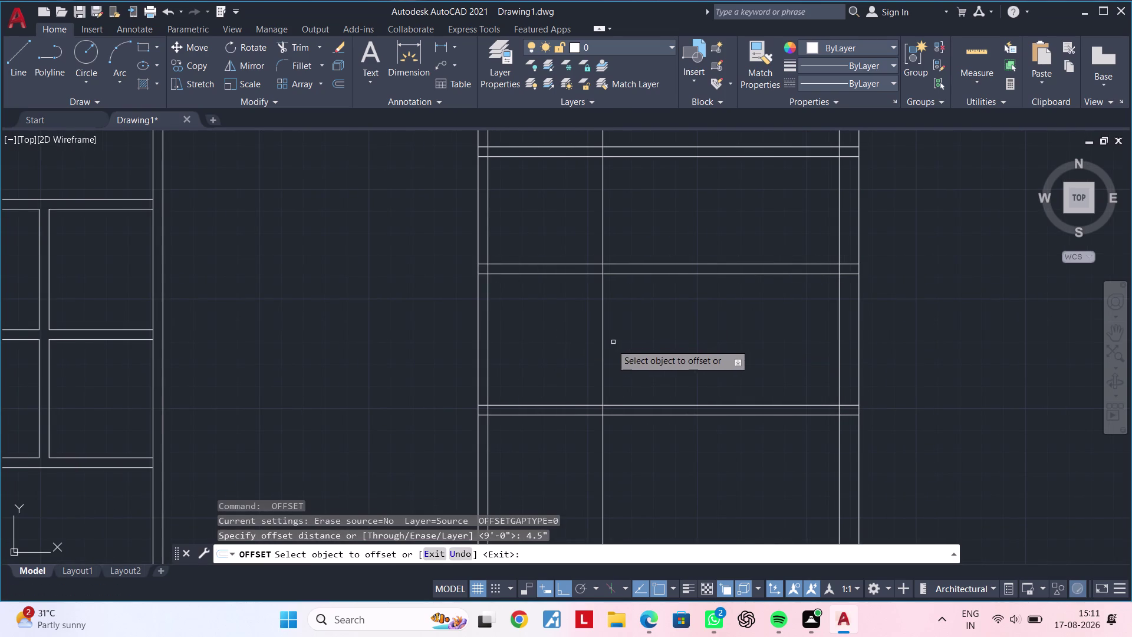
click(603, 345)
click(578, 345)
key(Escape)
key(Escape)
key(Escape)
text(T)
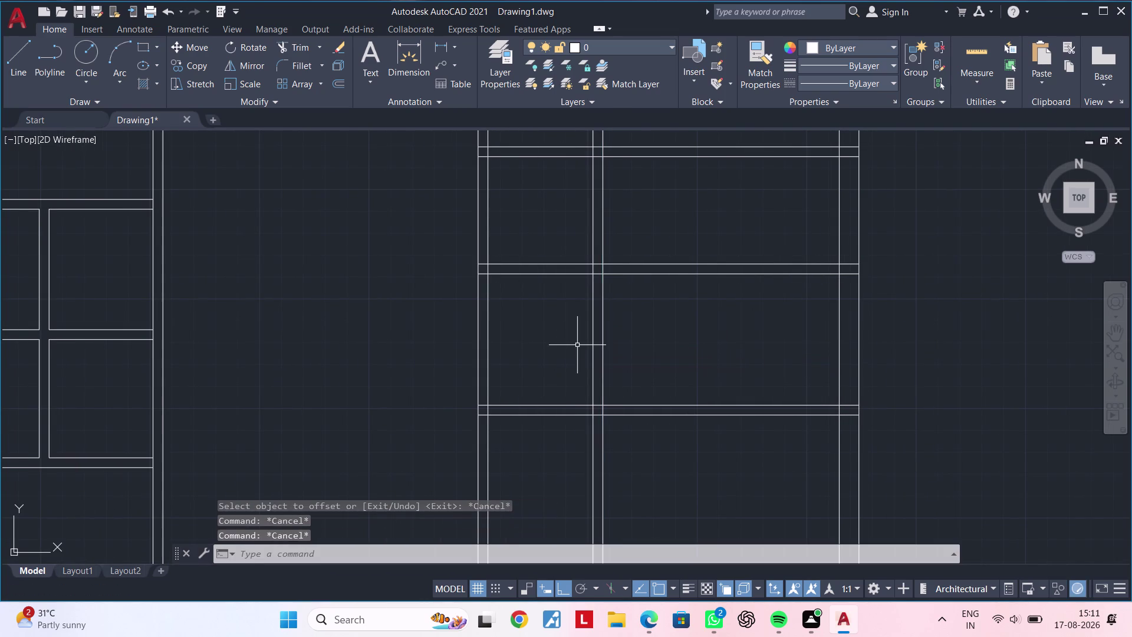
text(R)
key(space)
Fence-trim the crossing wall lines at the lower and upper junctions.
drag(553, 465, 637, 462)
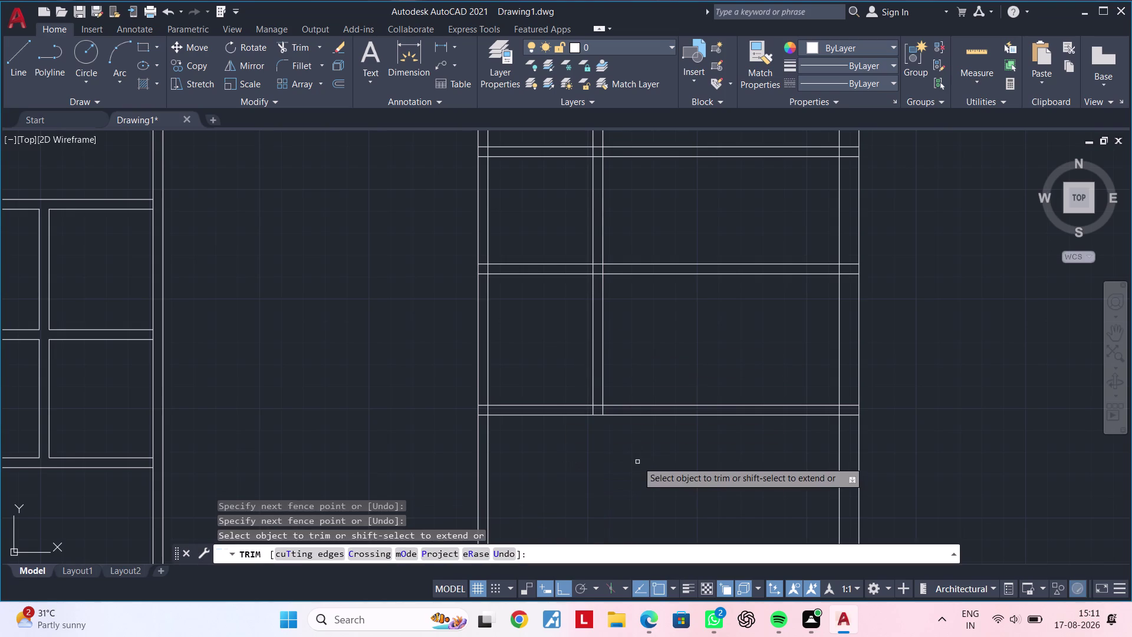
middle_drag(666, 347, 667, 501)
drag(575, 264, 649, 263)
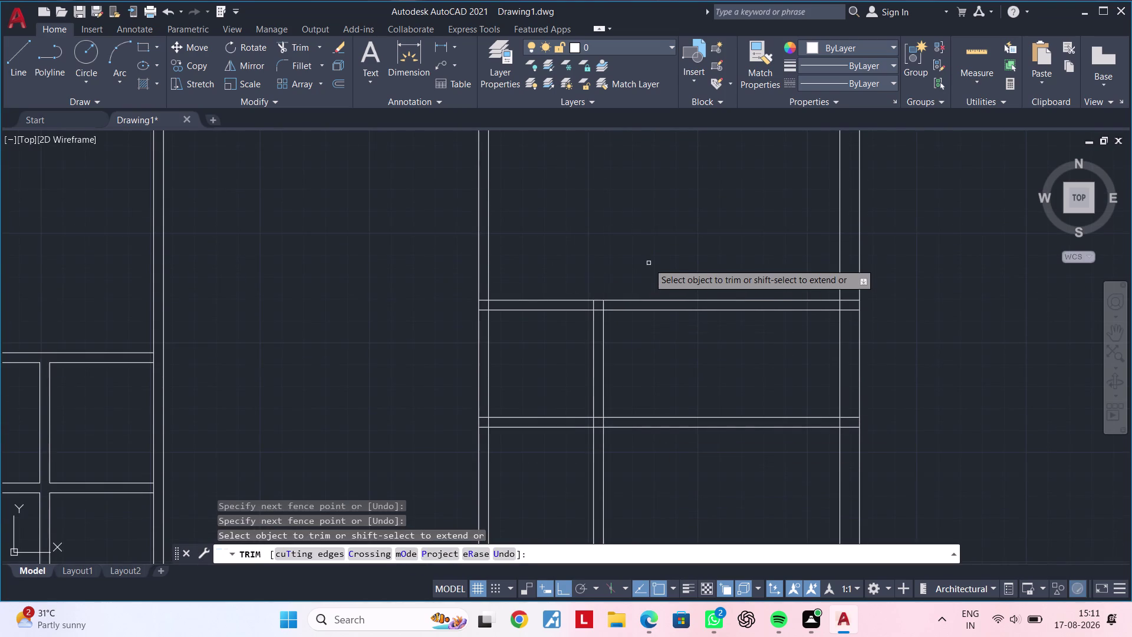
scroll(down, 3)
middle_drag(658, 245, 657, 208)
Restart TRIM and cut the overlapping lines at the next junction.
key(Escape)
key(Escape)
middle_drag(656, 216, 610, 220)
key(space)
scroll(up, 3)
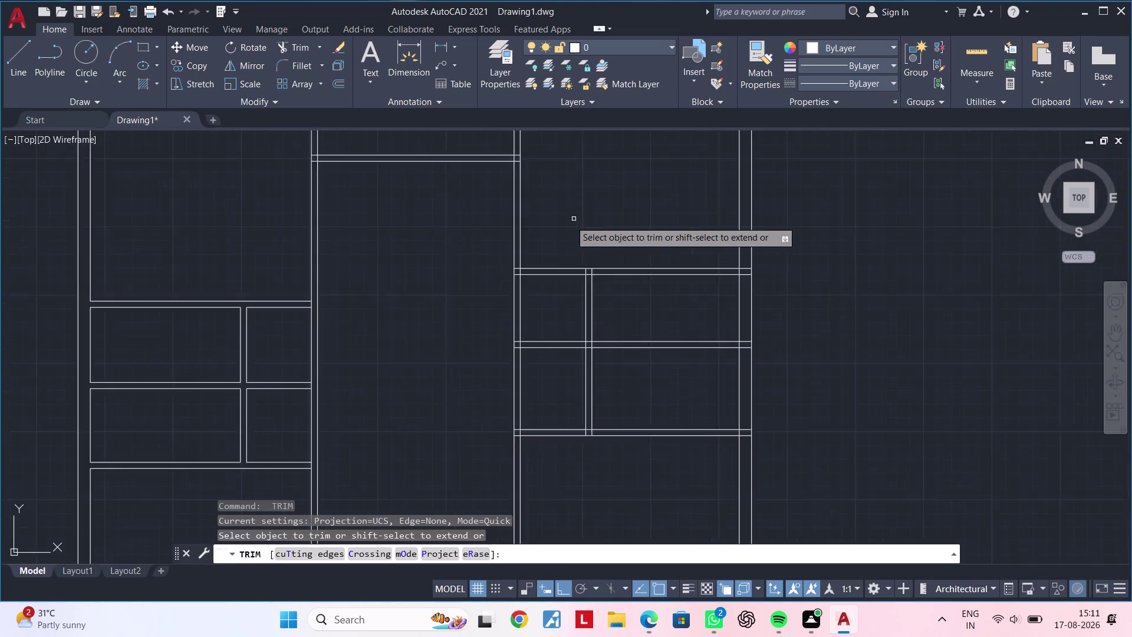
scroll(up, 3)
scroll(up, 3)
middle_drag(509, 304, 547, 280)
scroll(up, 3)
drag(502, 254, 487, 397)
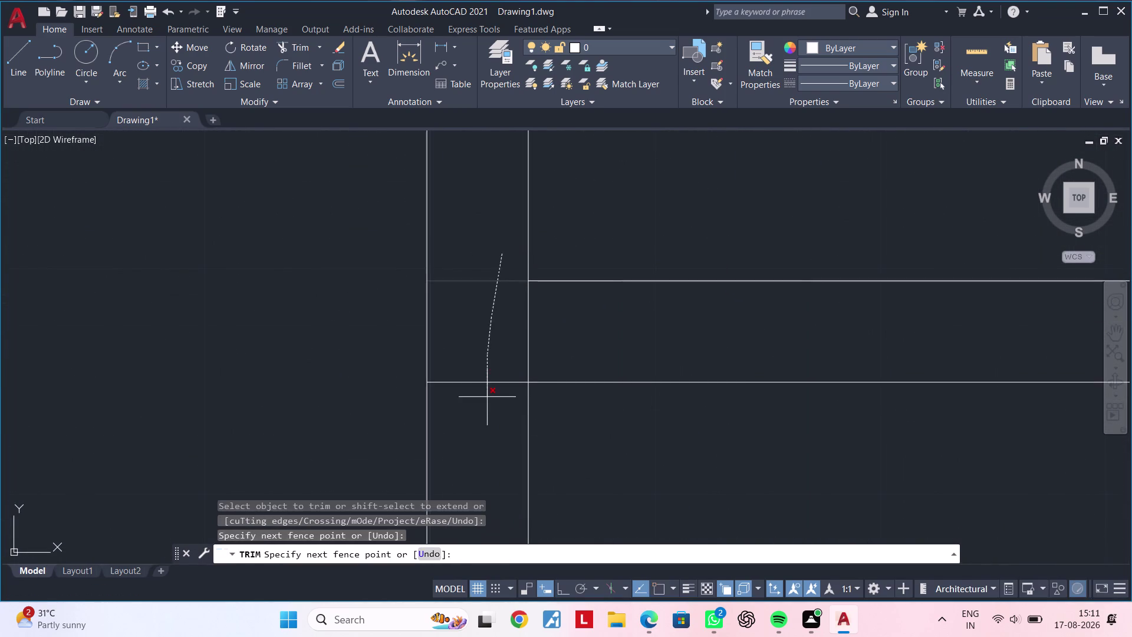
drag(487, 397, 486, 403)
drag(490, 340, 615, 339)
Trim the overlaps at two more wall junctions.
scroll(down, 3)
middle_drag(675, 343, 410, 310)
scroll(up, 3)
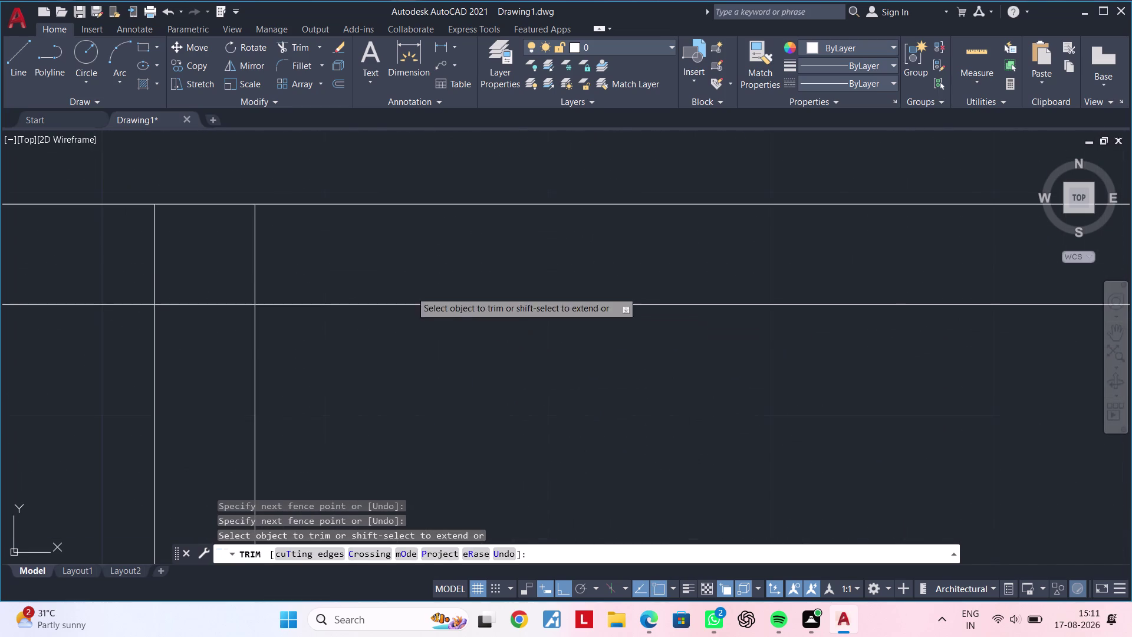
drag(118, 247, 313, 248)
drag(230, 251, 208, 356)
scroll(down, 3)
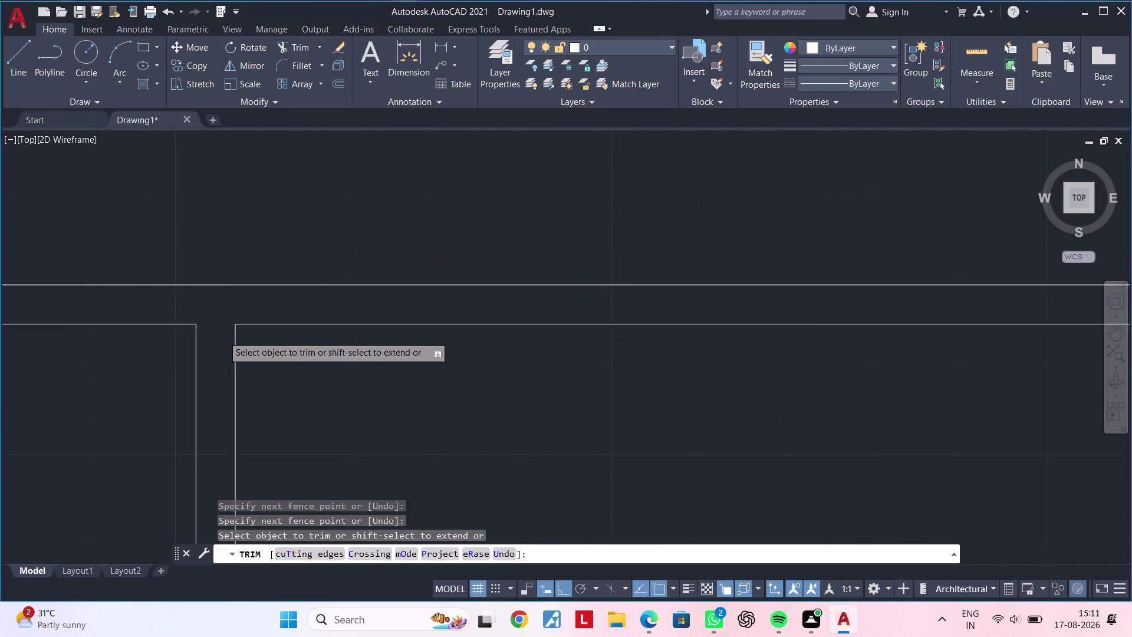
scroll(up, 3)
middle_drag(914, 298, 539, 298)
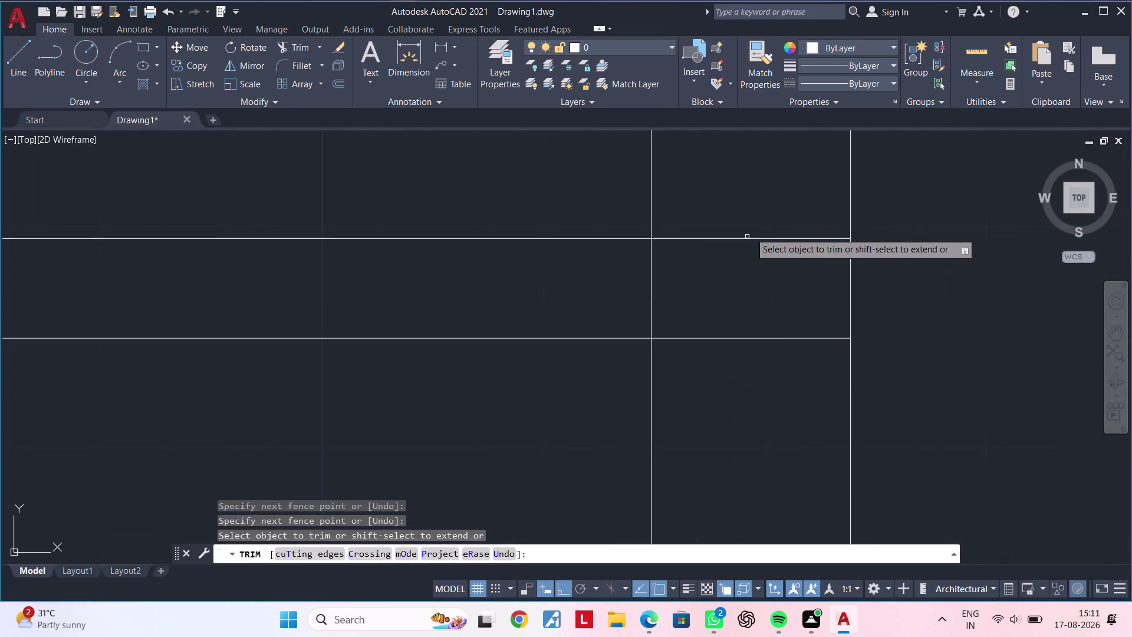
drag(754, 183, 736, 419)
drag(764, 316, 472, 288)
Clear the crossing segments at the following two intersections.
scroll(down, 3)
middle_drag(539, 302, 870, 210)
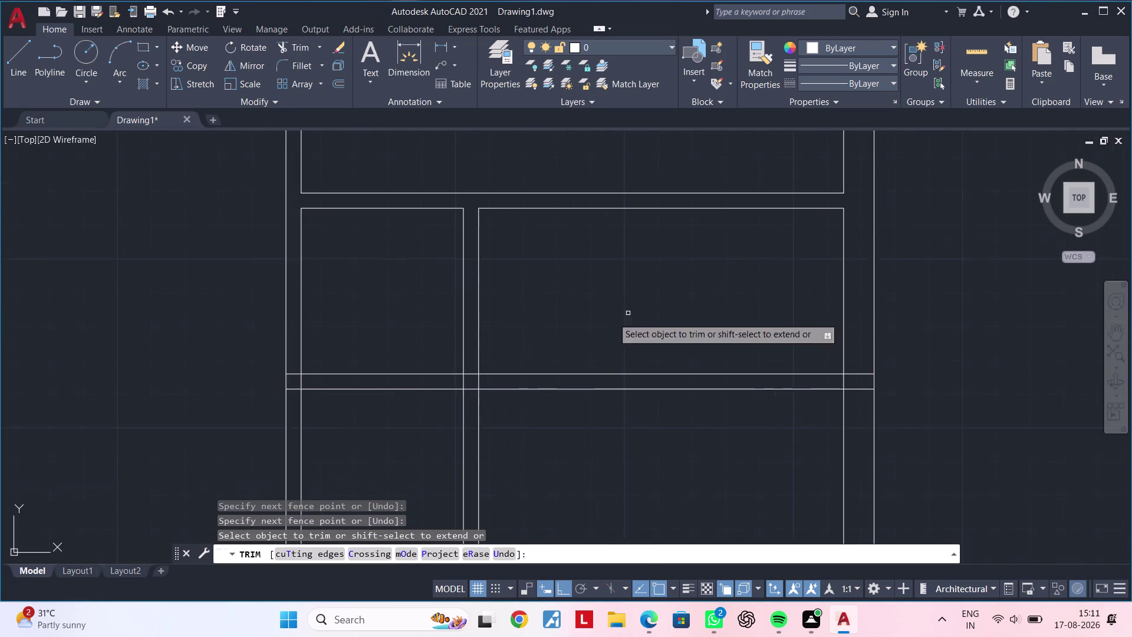
middle_drag(601, 323, 871, 229)
scroll(up, 3)
drag(538, 199, 540, 360)
drag(551, 288, 706, 277)
scroll(down, 3)
middle_drag(748, 305, 414, 298)
scroll(up, 3)
drag(540, 291, 854, 304)
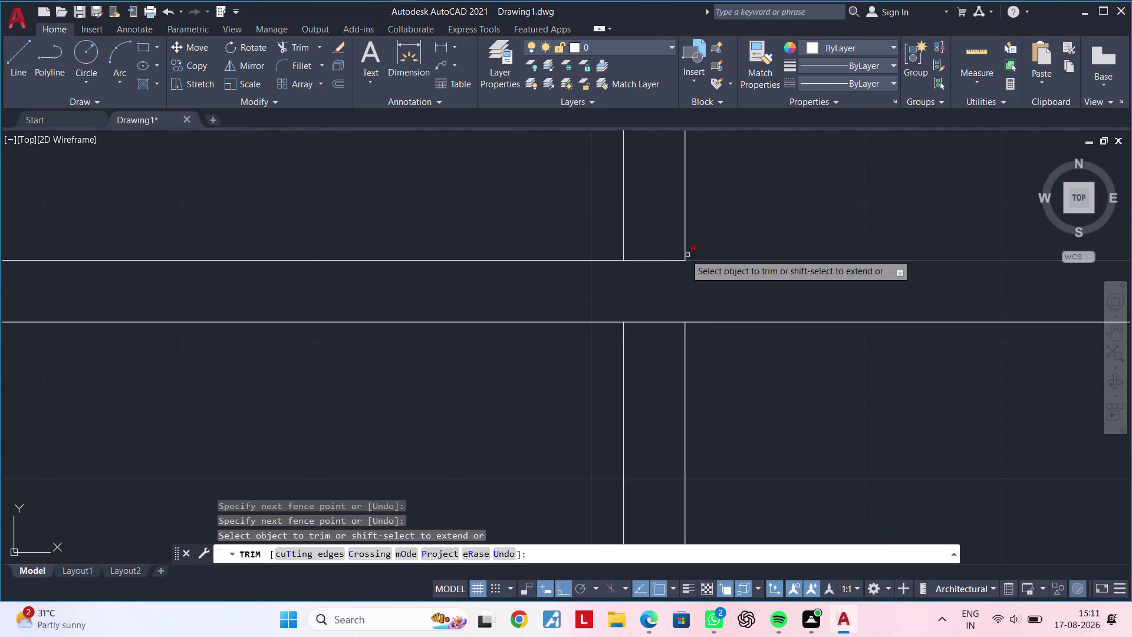
drag(665, 240, 650, 378)
Trim two further wall intersections along the plan.
scroll(up, 3)
scroll(down, 3)
middle_drag(675, 358, 376, 266)
scroll(up, 3)
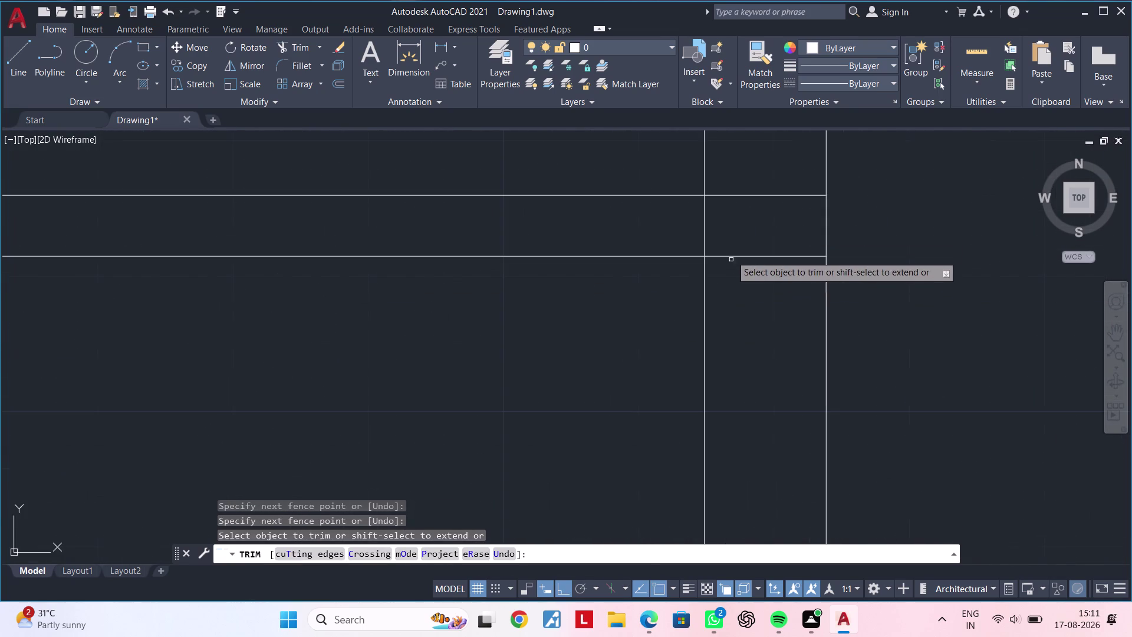
drag(762, 170, 748, 338)
drag(771, 240, 637, 222)
scroll(down, 3)
middle_drag(574, 315, 845, 197)
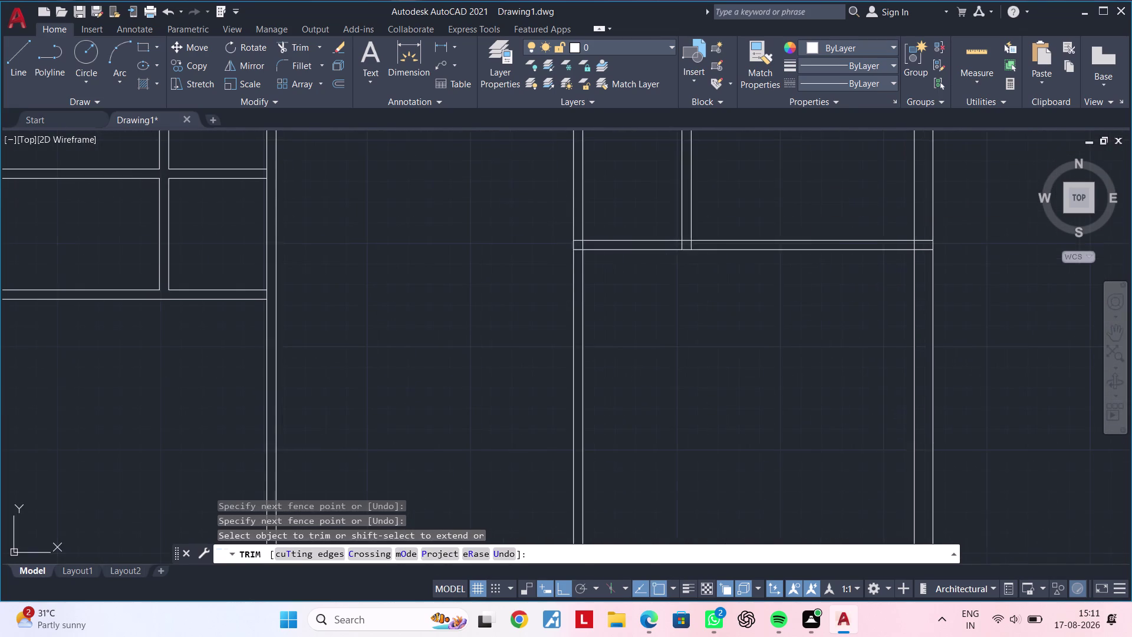
scroll(up, 3)
scroll(up, 3)
drag(652, 239, 639, 380)
drag(665, 324, 829, 324)
Open up the next two junctions by trimming their crossing lines.
scroll(down, 3)
middle_drag(844, 324, 391, 296)
scroll(up, 3)
drag(576, 306, 888, 320)
middle_drag(872, 319, 658, 356)
drag(550, 245, 529, 325)
scroll(down, 3)
middle_drag(737, 331, 226, 298)
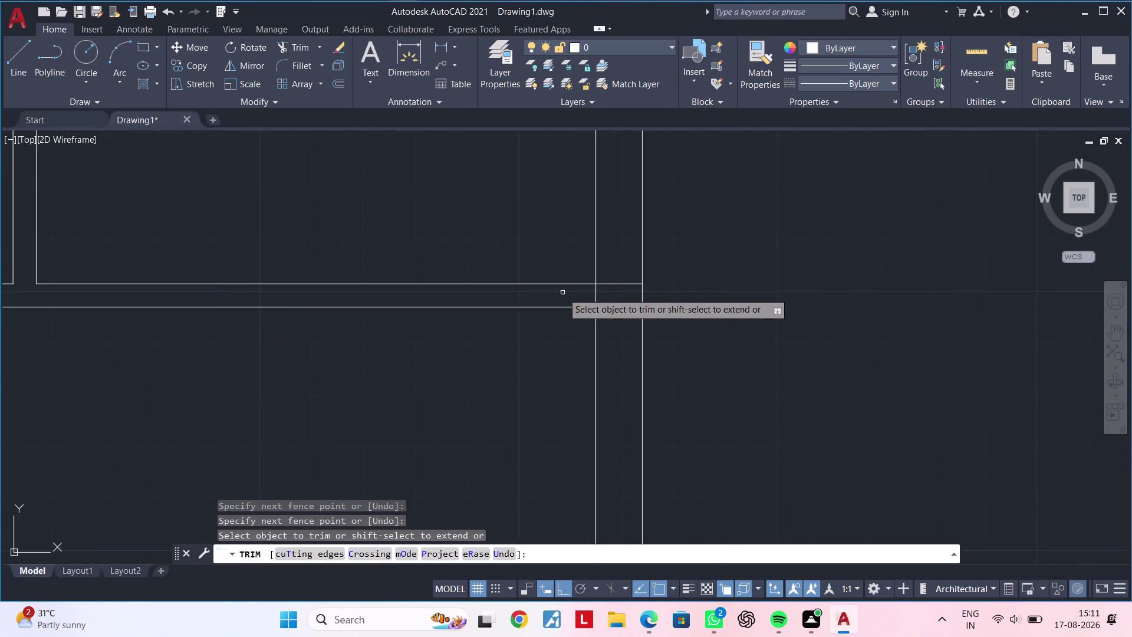
scroll(up, 3)
drag(718, 244, 715, 369)
drag(721, 290, 540, 289)
Trim the overlapping lines at the next junction and an adjacent corner.
scroll(down, 3)
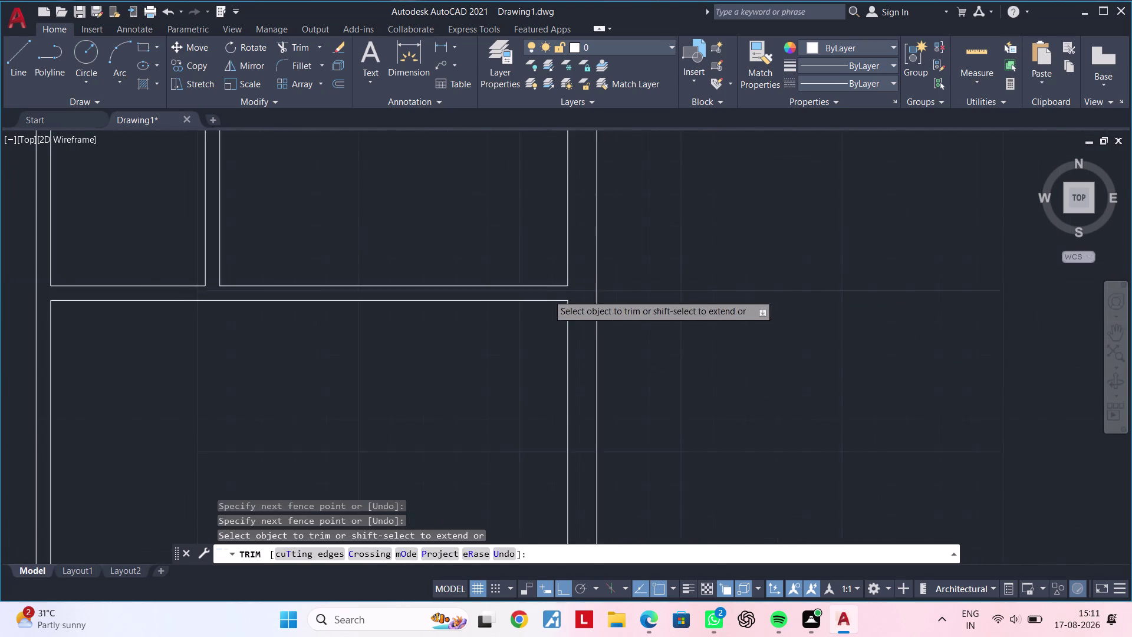
scroll(down, 3)
middle_drag(508, 336, 732, 289)
middle_drag(718, 352, 782, 246)
scroll(up, 3)
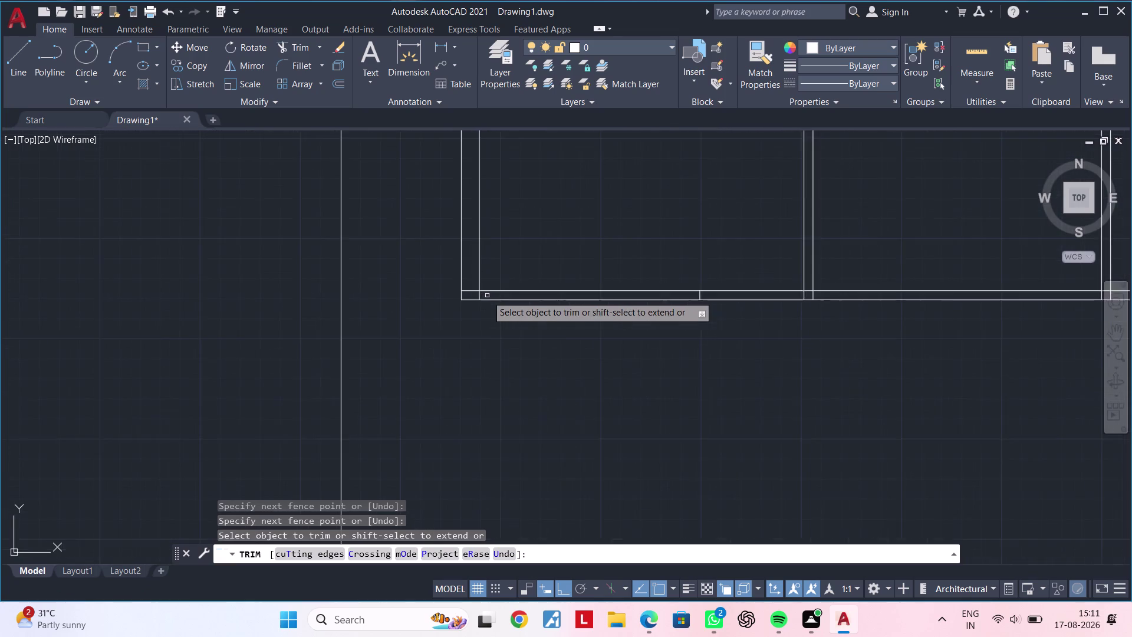
scroll(up, 3)
drag(479, 241, 529, 312)
scroll(down, 3)
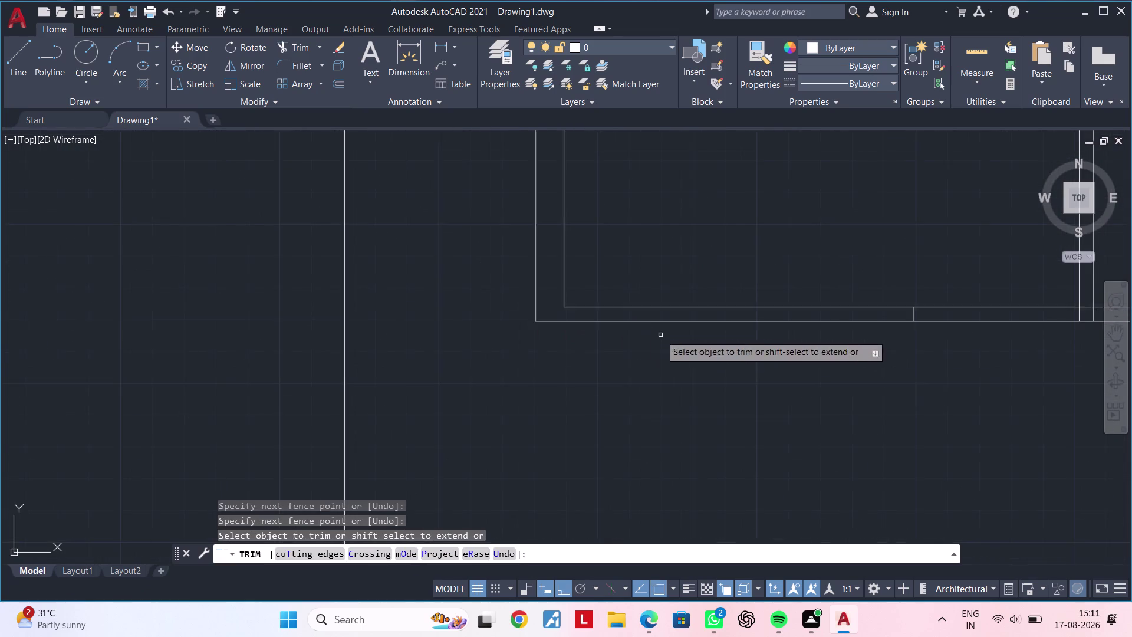
middle_drag(637, 335, 198, 306)
scroll(up, 3)
drag(441, 287, 548, 288)
Cut back crossing wall segments at two more intersections.
scroll(down, 3)
middle_drag(566, 287, 73, 290)
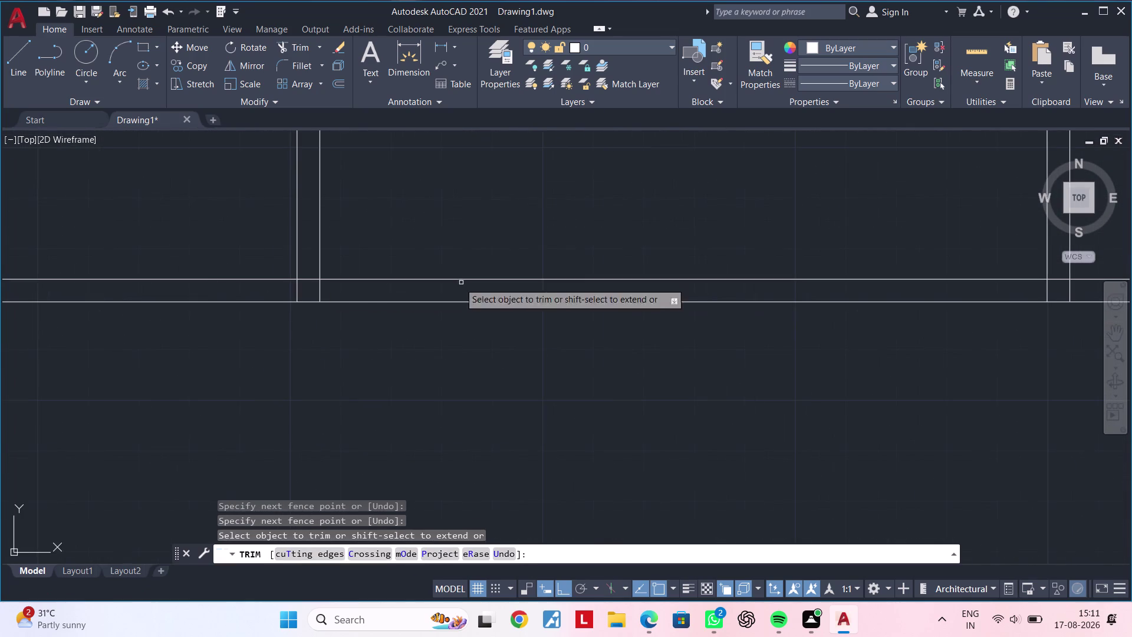
middle_drag(263, 293, 371, 289)
scroll(up, 3)
drag(401, 288, 729, 324)
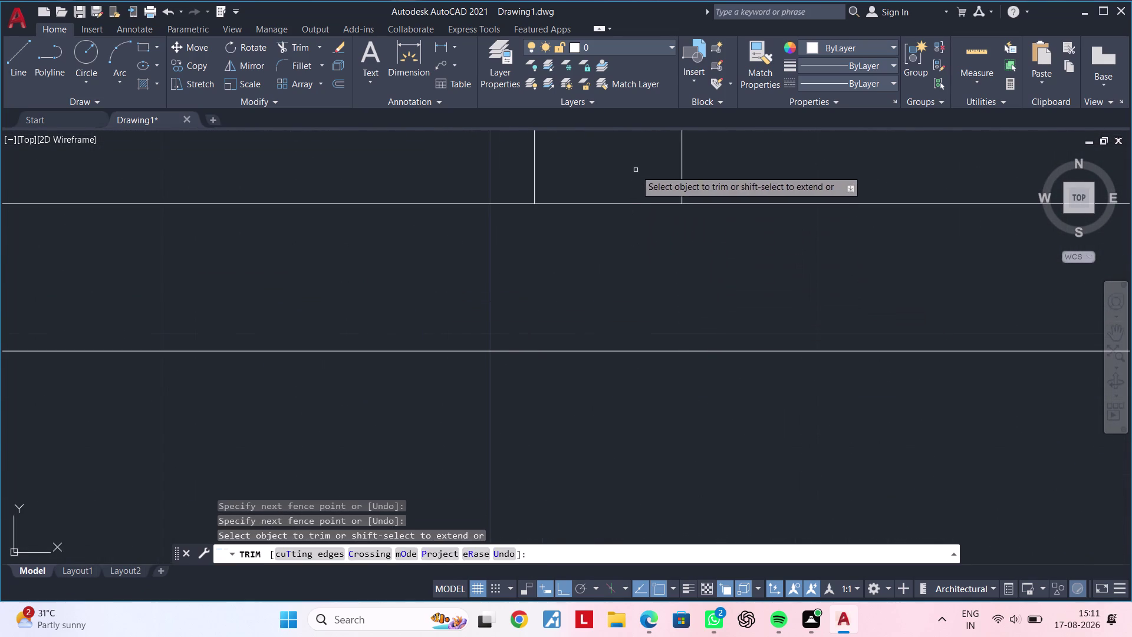
drag(635, 171, 629, 259)
scroll(down, 3)
middle_drag(756, 277, 207, 224)
middle_drag(602, 253, 268, 333)
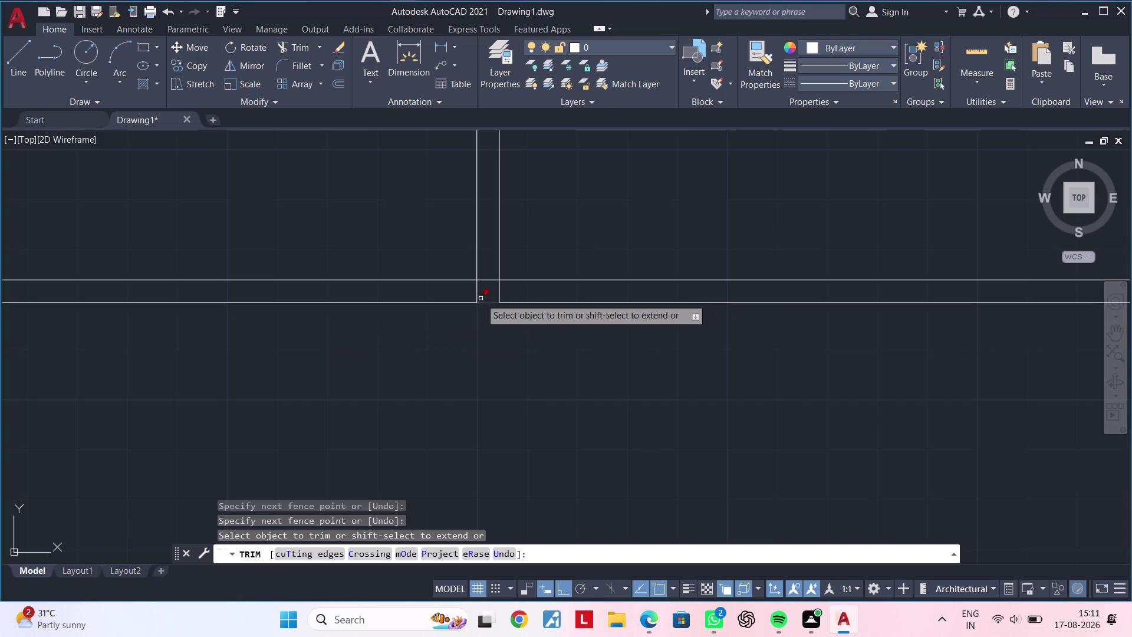
scroll(up, 3)
drag(419, 277, 668, 282)
drag(515, 196, 498, 255)
Trim the overlap at the next wall junction.
scroll(down, 3)
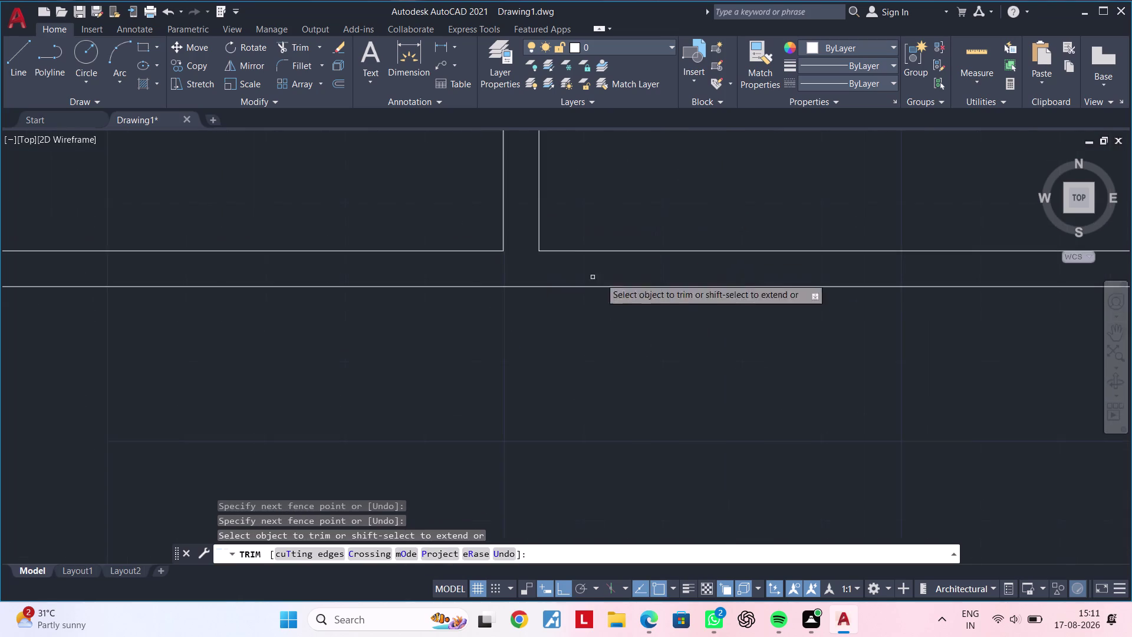
middle_drag(708, 288, 170, 263)
scroll(down, 3)
middle_drag(647, 317, 266, 332)
scroll(up, 3)
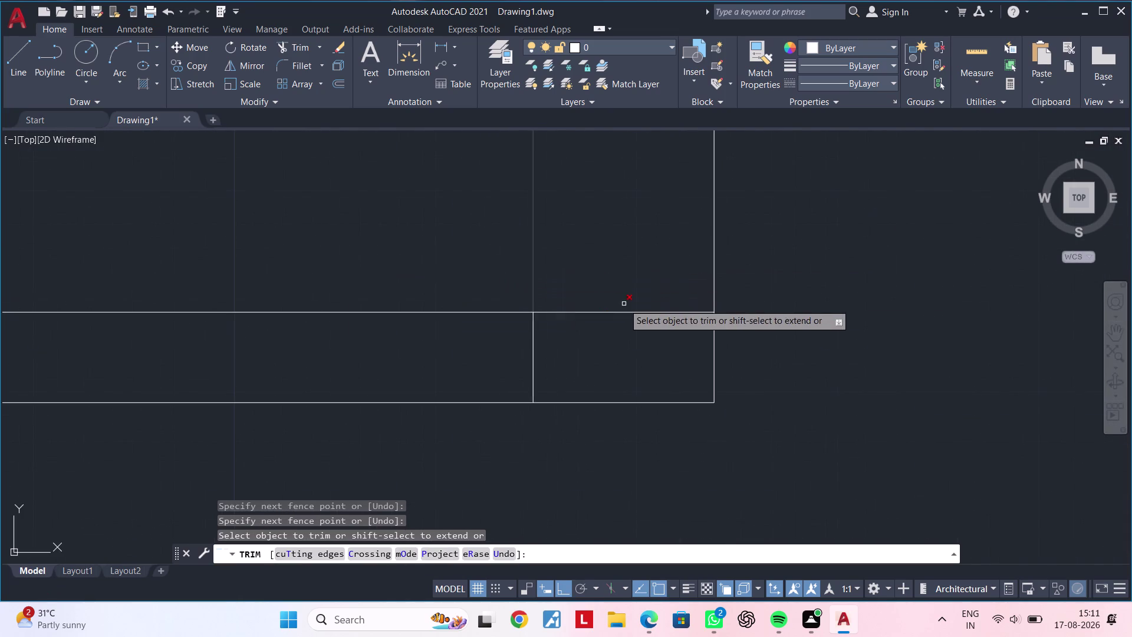
drag(623, 293, 590, 363)
drag(492, 344, 686, 348)
Pan across the plan and trim another intersection's crossing lines.
scroll(down, 3)
scroll(down, 3)
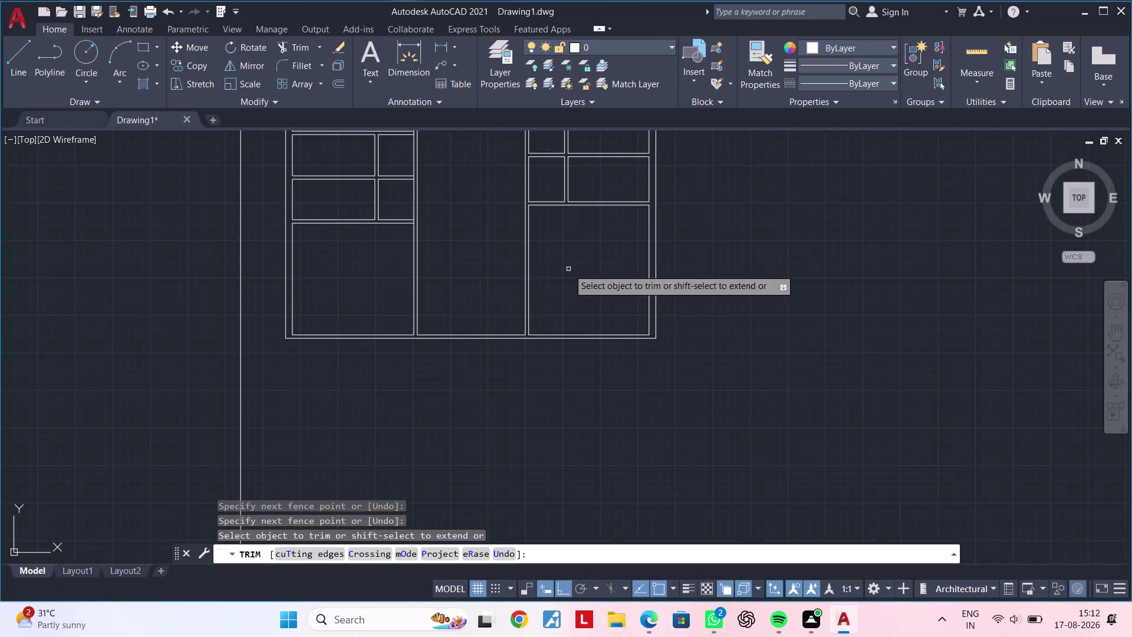
middle_drag(569, 268, 650, 405)
middle_drag(573, 334, 564, 398)
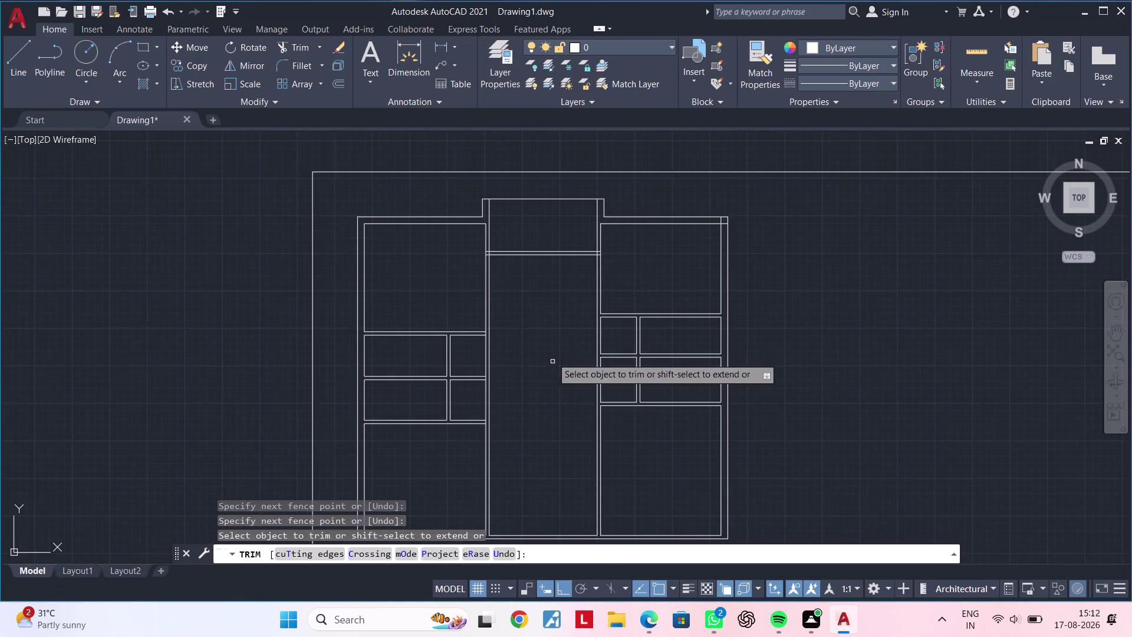
middle_drag(569, 345, 598, 338)
scroll(up, 3)
middle_drag(601, 370, 676, 489)
middle_drag(434, 293, 597, 333)
scroll(up, 3)
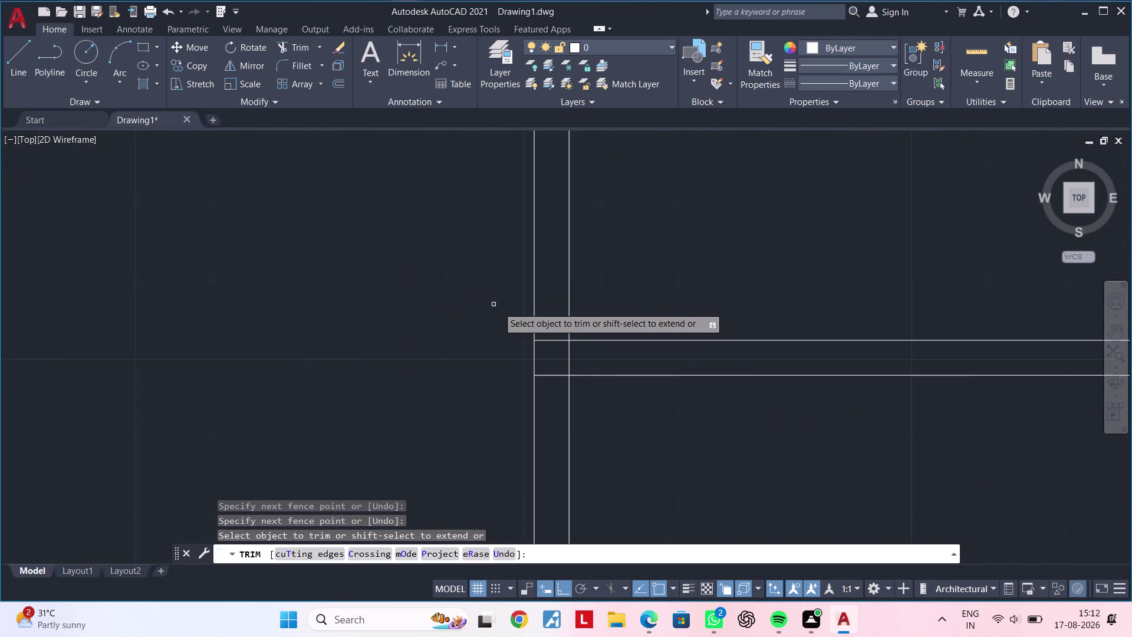
scroll(up, 3)
drag(559, 322, 536, 462)
drag(544, 426, 646, 421)
Fence-trim several segments at one more junction, then end that trim round.
scroll(down, 3)
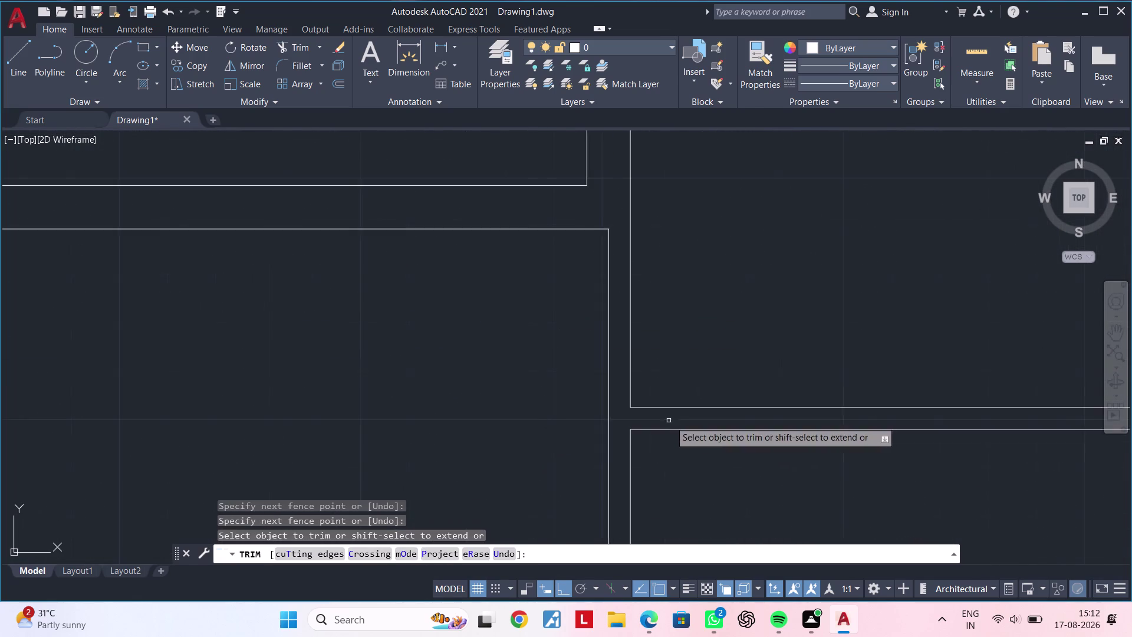
middle_drag(675, 420, 210, 364)
scroll(down, 3)
middle_drag(785, 355, 602, 354)
scroll(up, 3)
drag(616, 345, 610, 426)
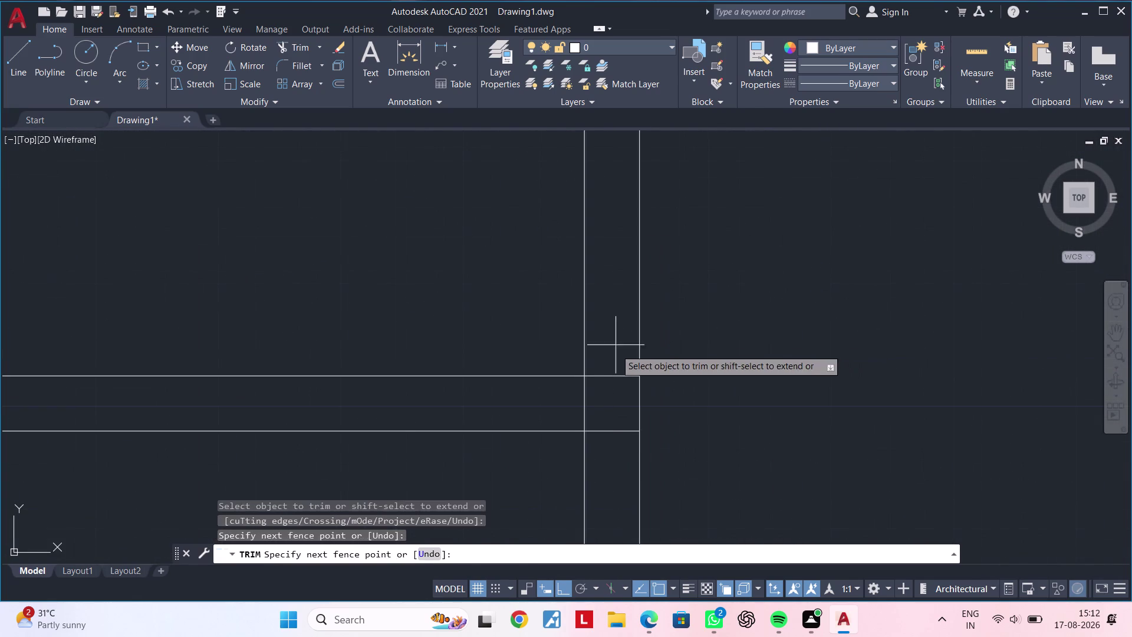
drag(610, 426, 613, 460)
drag(613, 461, 613, 469)
drag(609, 408, 475, 385)
drag(549, 394, 610, 394)
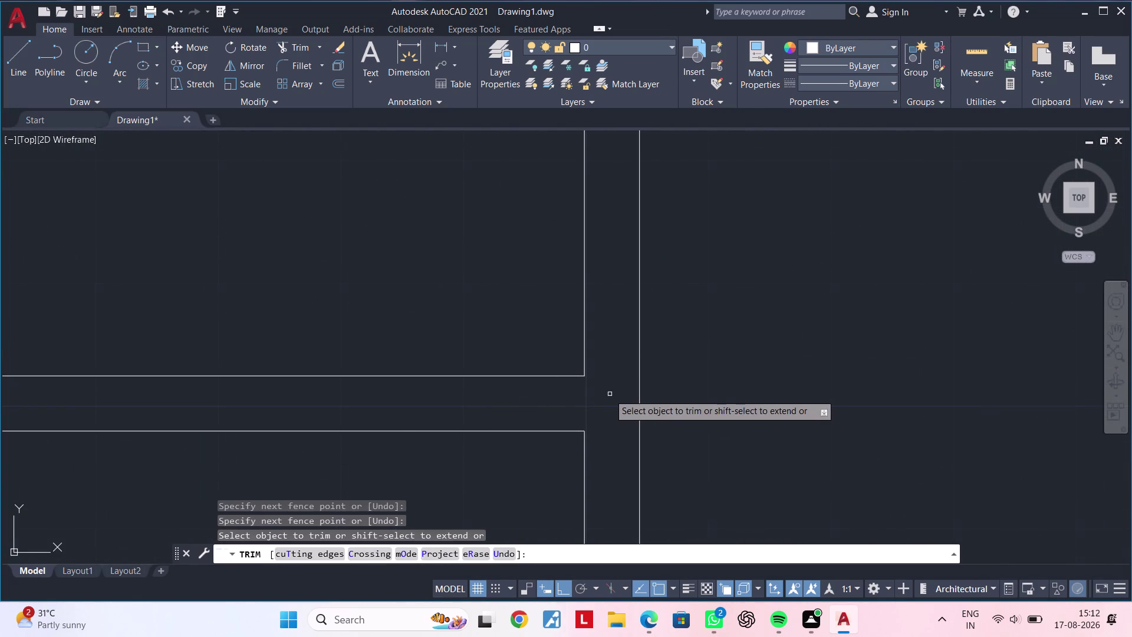
scroll(down, 3)
key(Escape)
Restart trimming and cut the crossing lines at a nearby junction.
middle_drag(741, 409, 615, 404)
key(space)
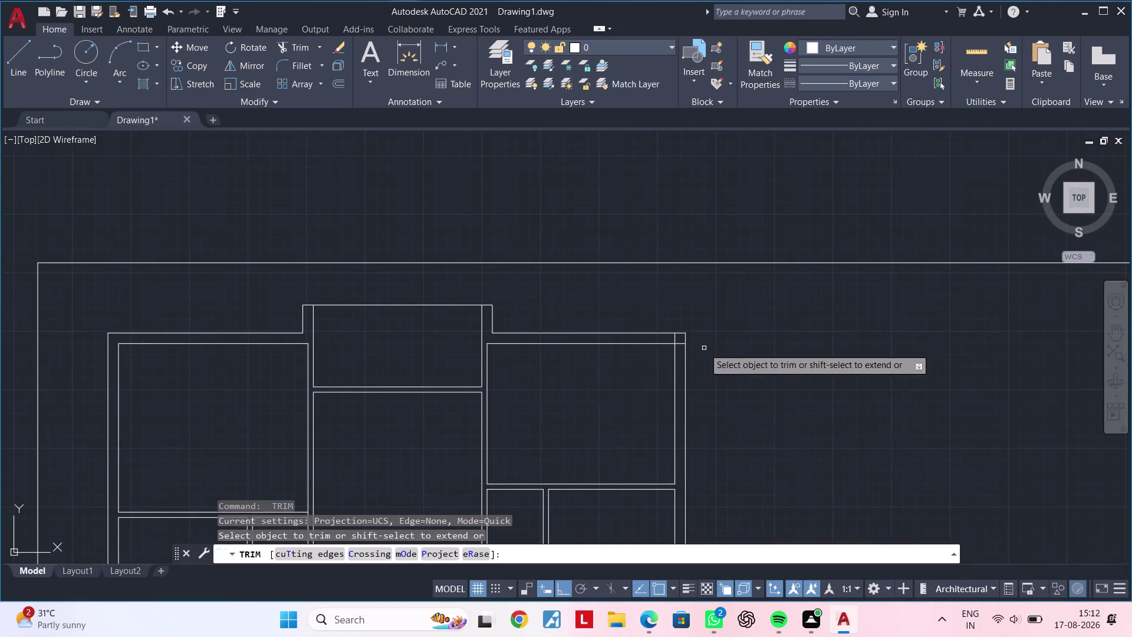
scroll(up, 3)
drag(481, 284, 528, 340)
scroll(down, 3)
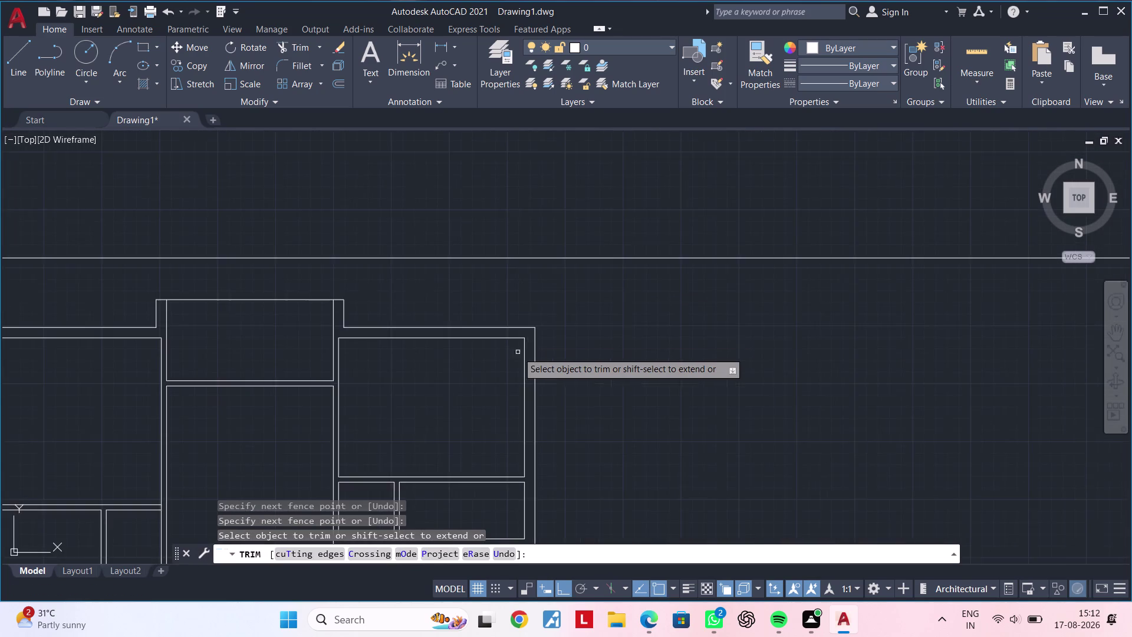
scroll(down, 3)
Move to another intersection and trim a single crossing segment.
middle_drag(512, 358, 615, 302)
scroll(up, 3)
middle_drag(524, 394, 778, 293)
scroll(down, 3)
middle_drag(655, 303, 703, 243)
middle_drag(744, 294, 651, 279)
scroll(up, 3)
middle_drag(579, 304, 610, 304)
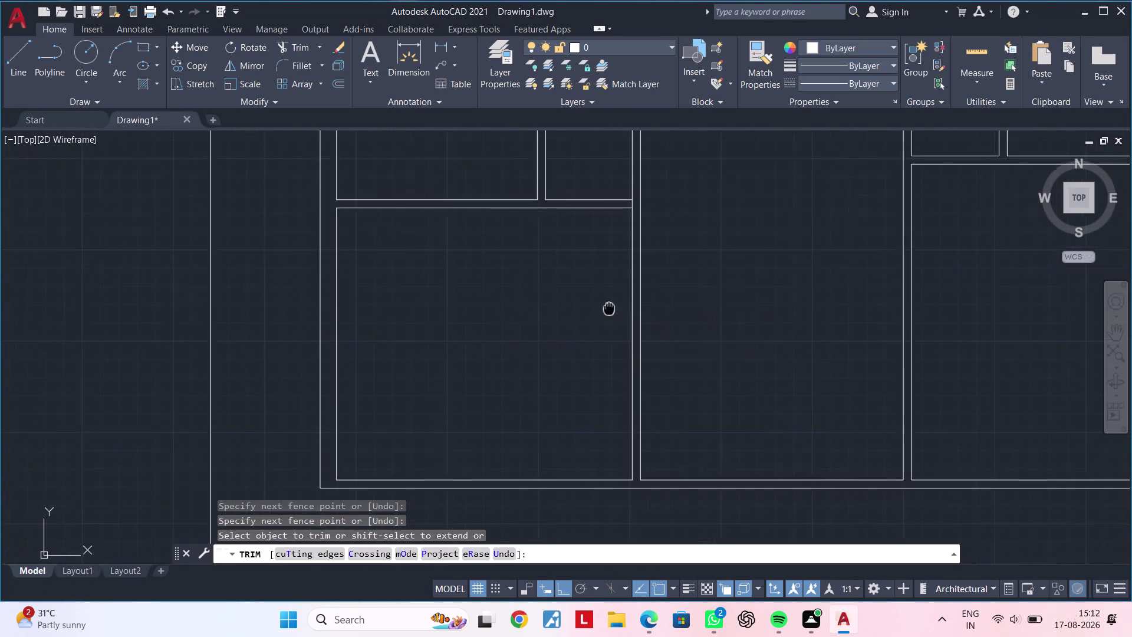
middle_drag(609, 304, 545, 414)
scroll(down, 3)
middle_drag(540, 383, 430, 466)
scroll(up, 3)
scroll(down, 3)
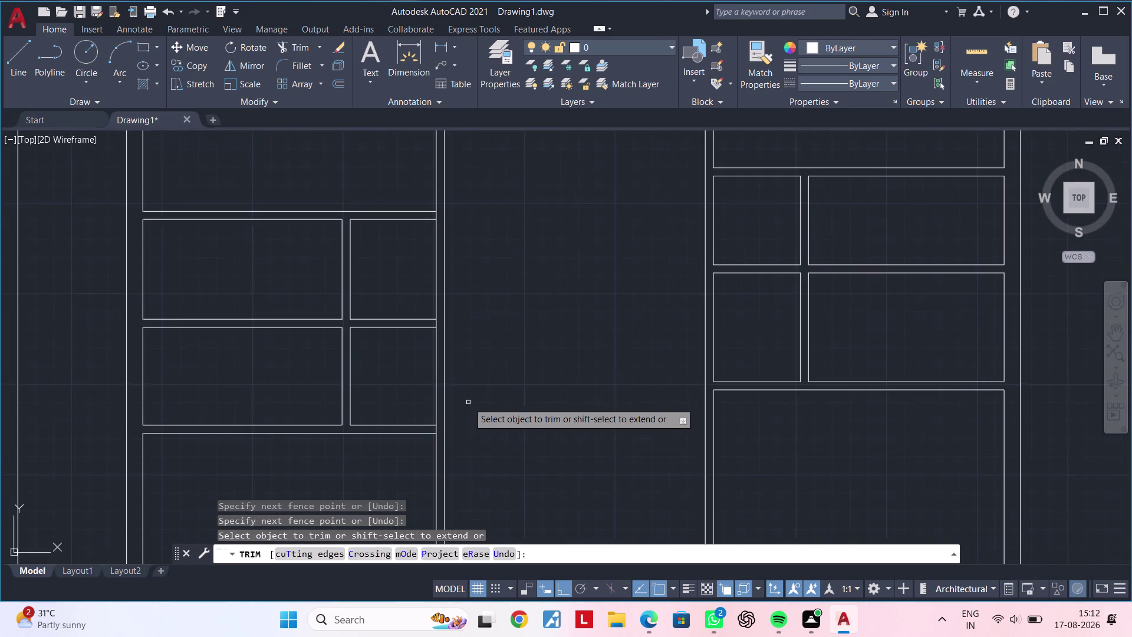
middle_drag(463, 410, 549, 375)
scroll(up, 3)
click(491, 391)
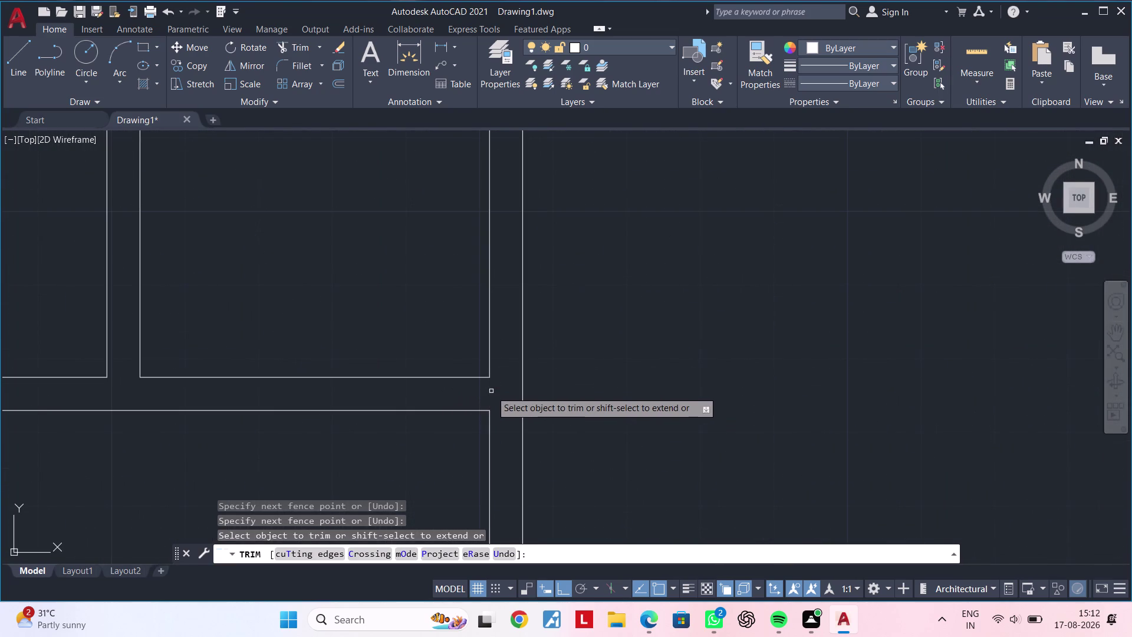
Trim the last overlapping segments and exit TRIM with Esc.
scroll(down, 3)
middle_drag(565, 331, 566, 380)
scroll(up, 3)
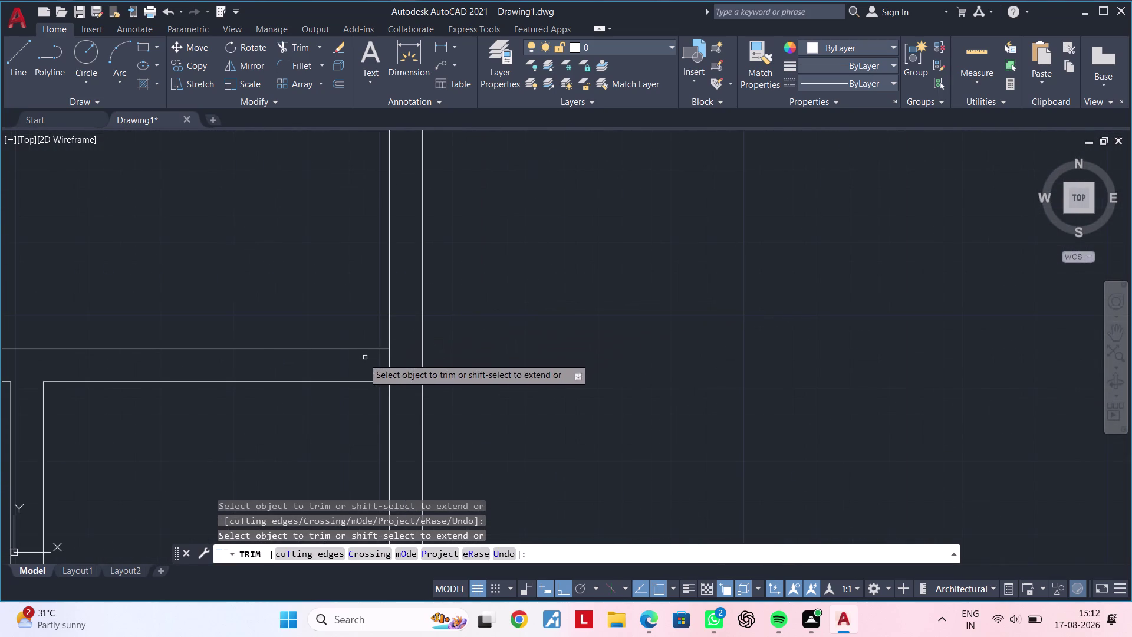
drag(367, 360, 405, 365)
scroll(down, 3)
middle_drag(408, 364, 512, 236)
scroll(up, 3)
drag(467, 324, 542, 322)
scroll(down, 3)
key(Escape)
key(Escape)
middle_drag(541, 328, 597, 311)
key(Escape)
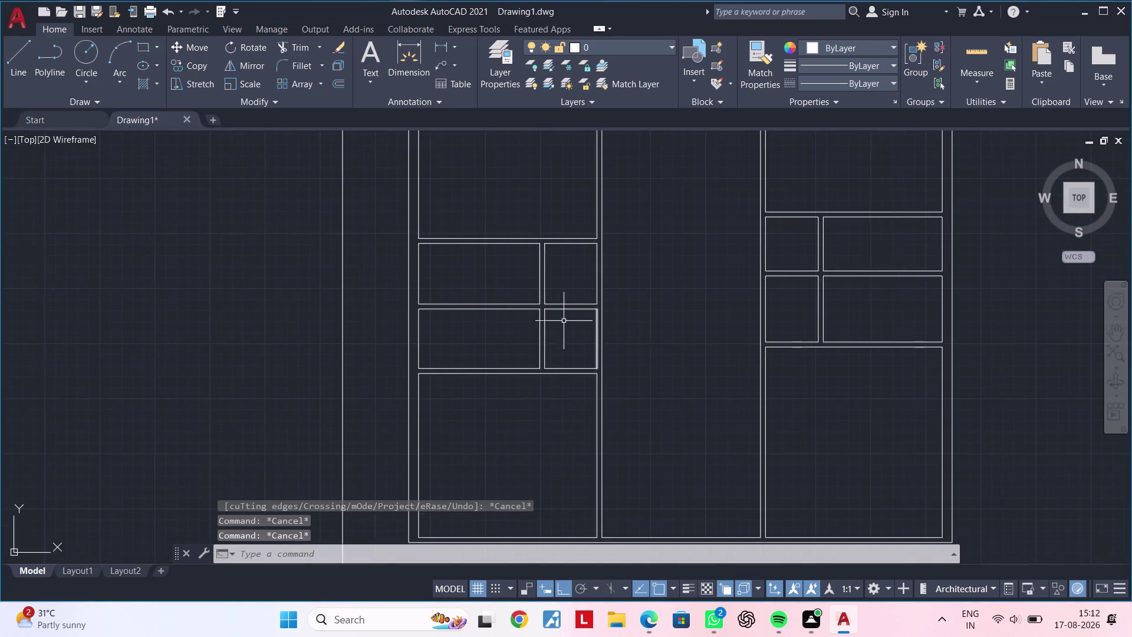
Zoom and pan in close to the wall junction in the floor plan.
scroll(up, 3)
middle_drag(631, 325, 563, 347)
key(Escape)
key(Escape)
key(Escape)
scroll(down, 3)
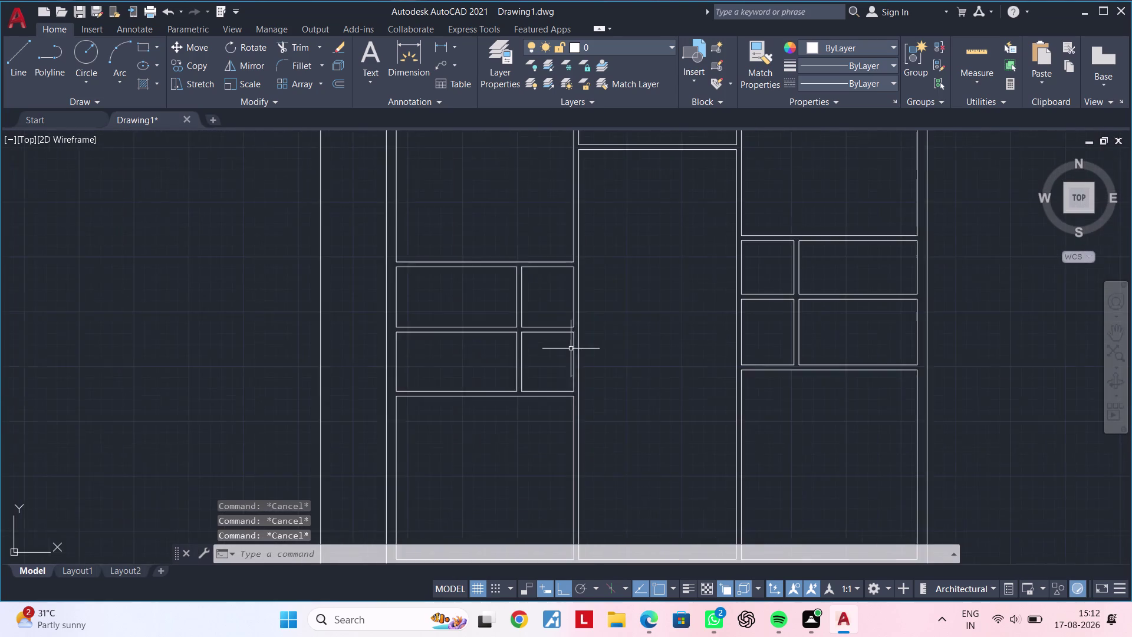
middle_drag(634, 347, 575, 452)
middle_drag(575, 408, 639, 391)
middle_drag(637, 385, 687, 287)
scroll(up, 3)
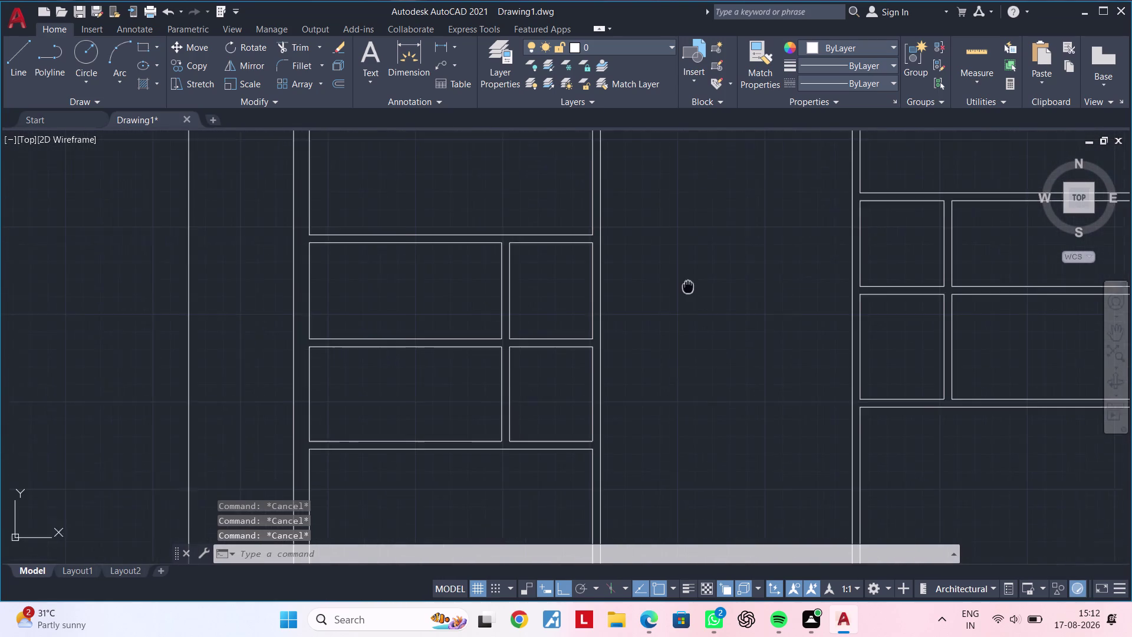
scroll(down, 3)
middle_drag(682, 351, 514, 419)
middle_drag(522, 328, 497, 480)
scroll(up, 3)
middle_drag(509, 417, 569, 365)
scroll(up, 3)
scroll(up, 3)
middle_drag(510, 366, 572, 362)
scroll(up, 3)
Start the Offset command (OF), leaving the 4½" distance prompt waiting.
key(Escape)
key(Escape)
text(OF)
key(space)
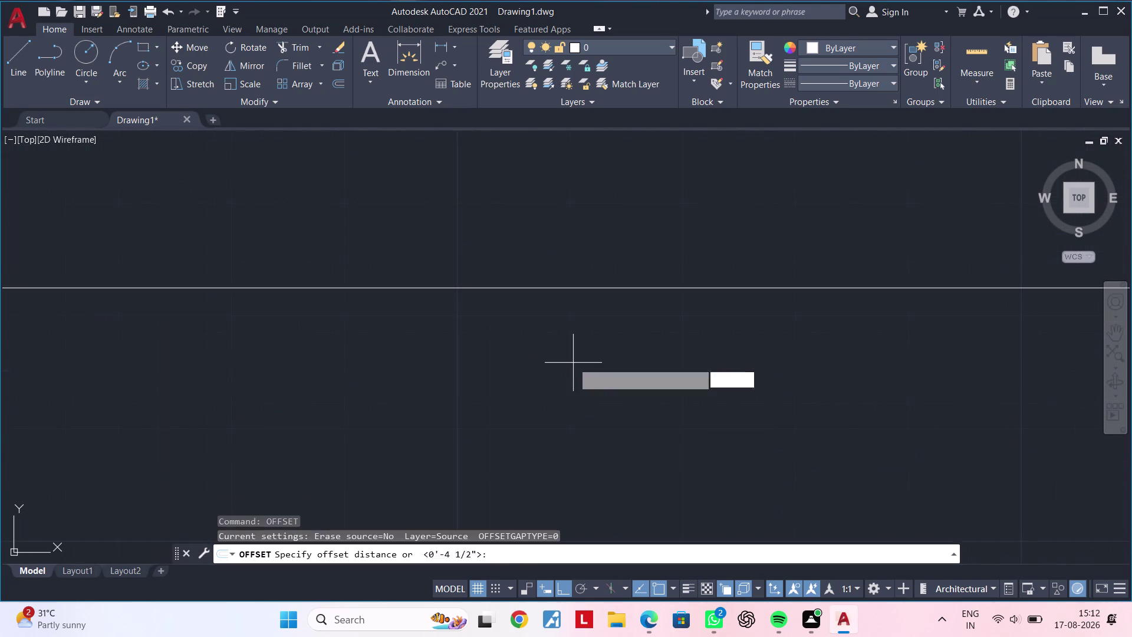
Offset the top projection's wall line 2" to the inside.
text(2")
key(Return)
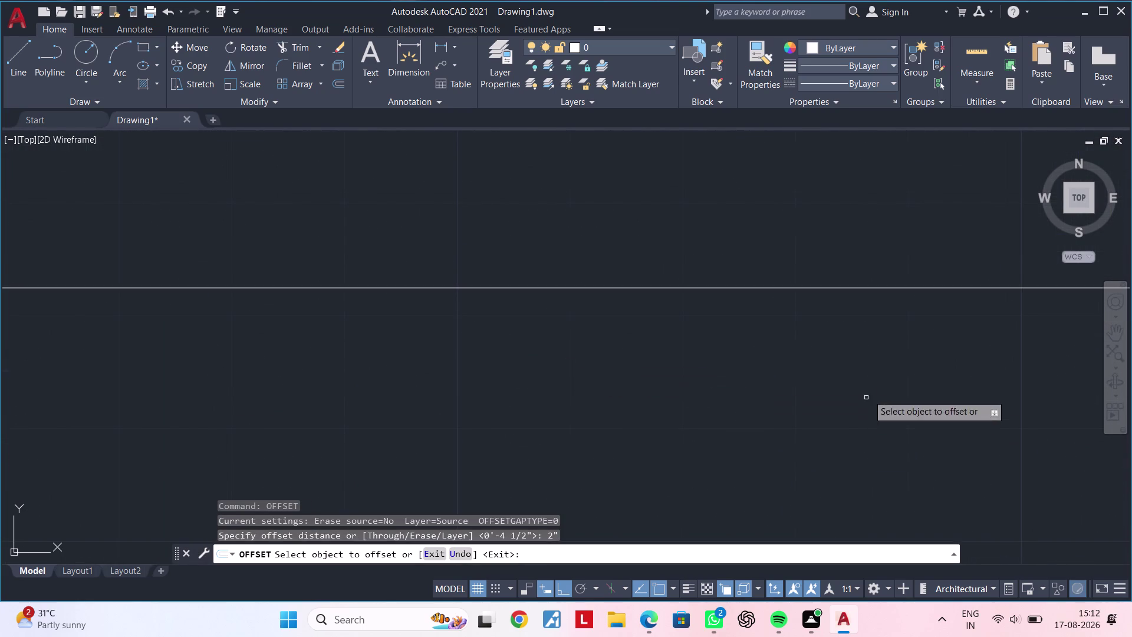
click(791, 288)
scroll(down, 3)
click(777, 354)
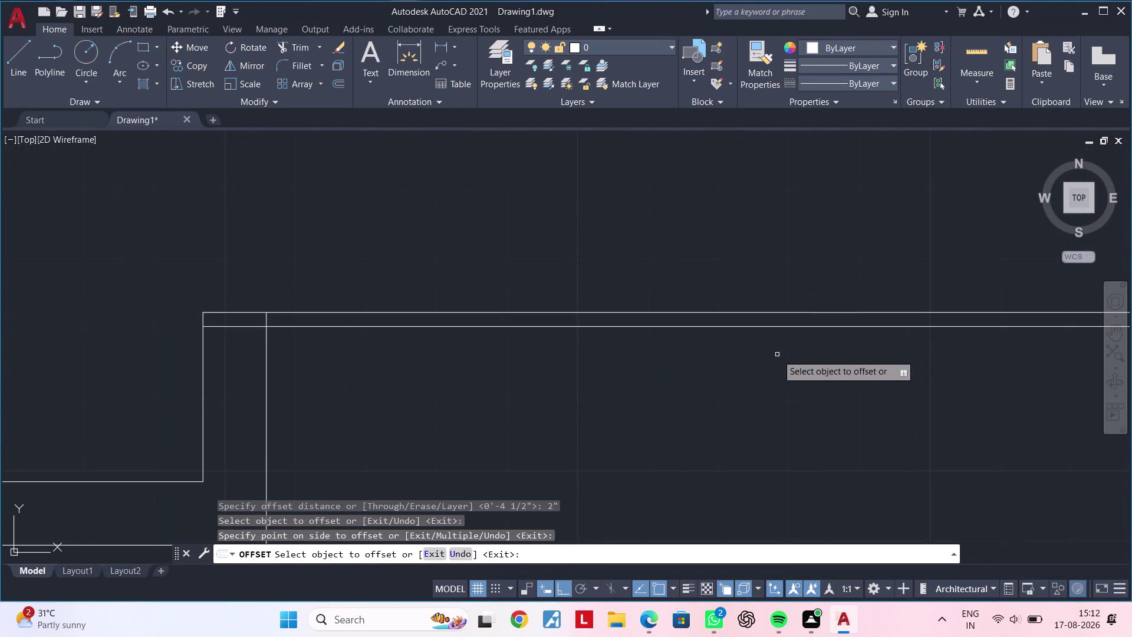
middle_drag(640, 358, 769, 339)
key(Escape)
key(Escape)
Trim the new line's overhanging ends at both adjoining walls.
text(TR)
scroll(up, 3)
key(space)
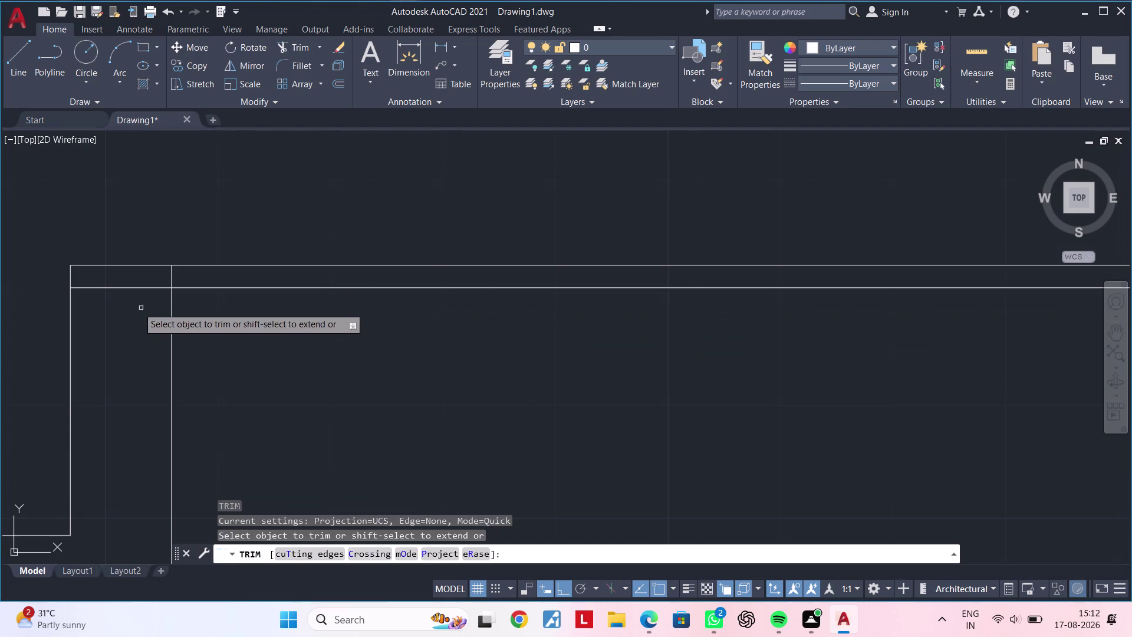
click(128, 287)
scroll(down, 3)
middle_drag(816, 348, 623, 343)
scroll(up, 3)
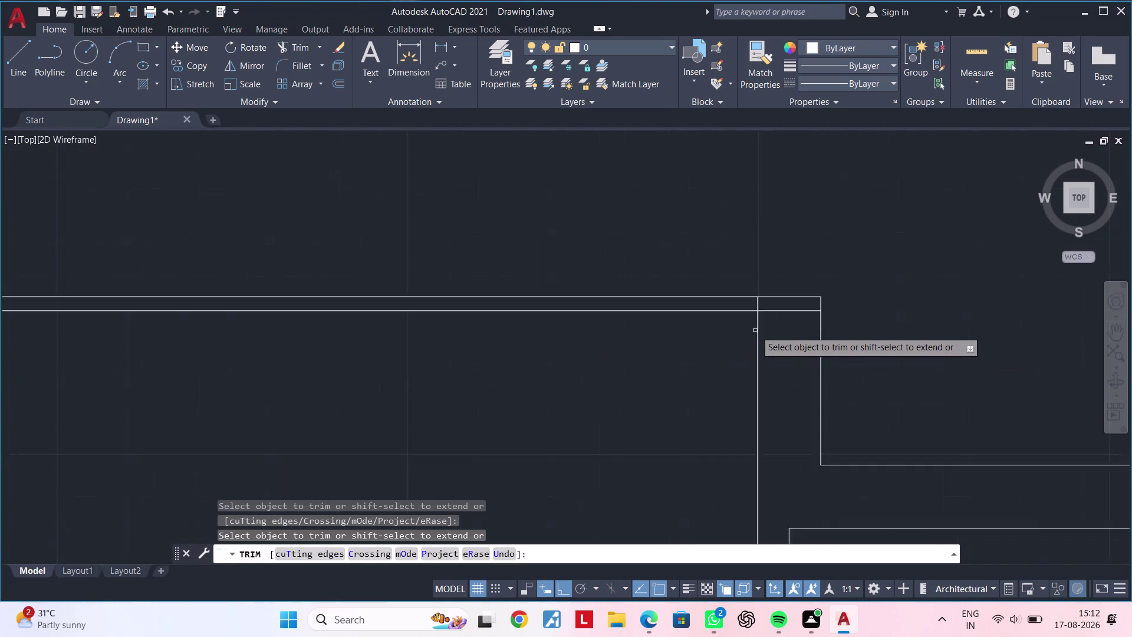
scroll(up, 3)
drag(806, 294, 817, 269)
scroll(down, 3)
key(Escape)
key(Escape)
scroll(down, 3)
middle_drag(718, 354, 735, 346)
middle_drag(710, 417, 732, 329)
middle_drag(719, 336, 703, 296)
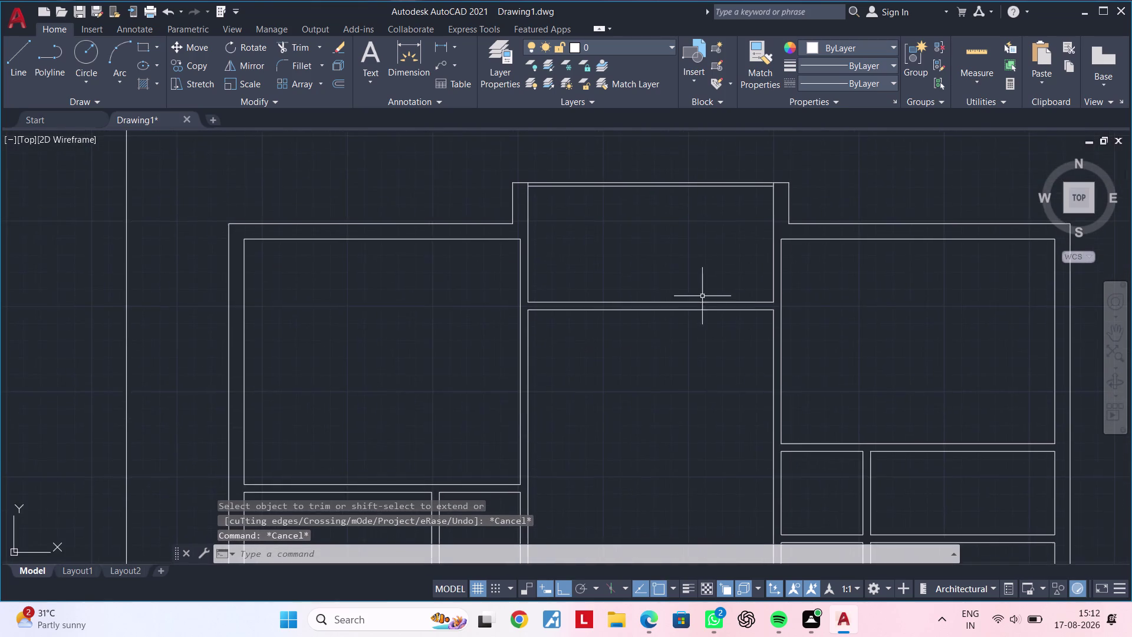
middle_drag(681, 349, 698, 257)
middle_drag(675, 377, 719, 261)
scroll(down, 3)
middle_drag(663, 339, 550, 382)
key(Escape)
key(Escape)
middle_drag(553, 382, 568, 373)
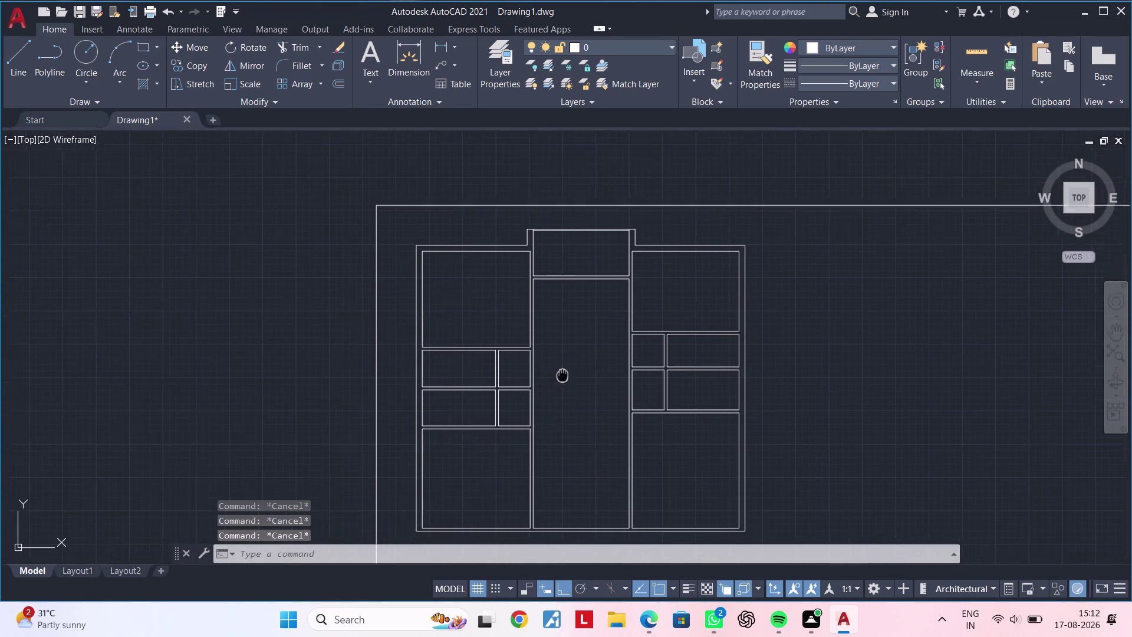
middle_drag(567, 373, 611, 362)
key(Escape)
key(Escape)
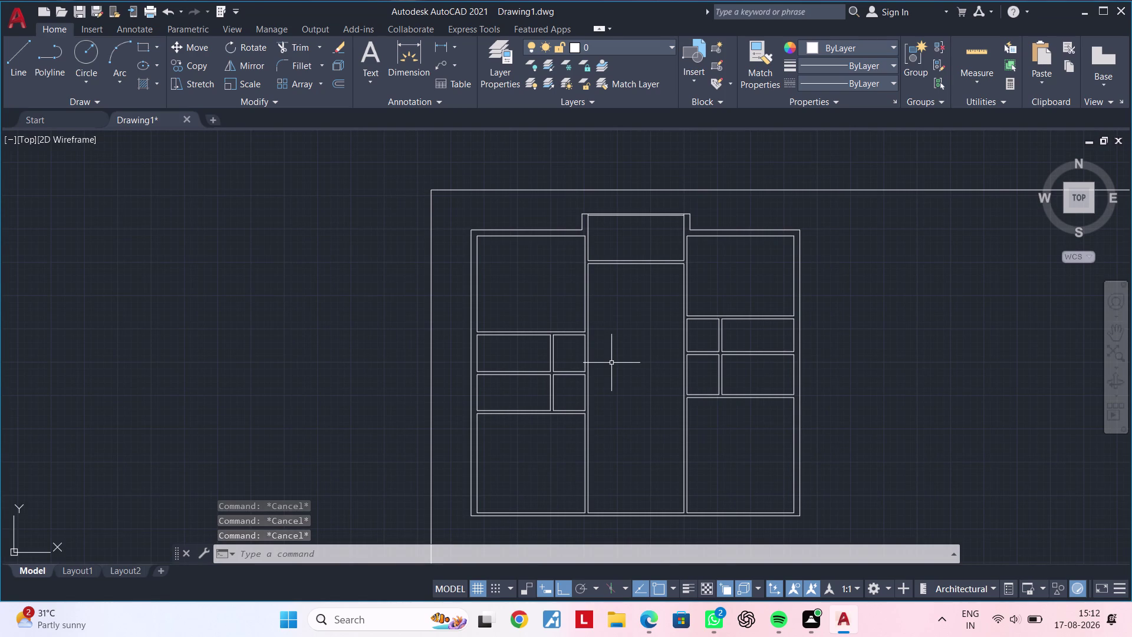
key(Escape)
key(Escape)
key(Escape)
scroll(up, 3)
middle_drag(578, 482, 576, 474)
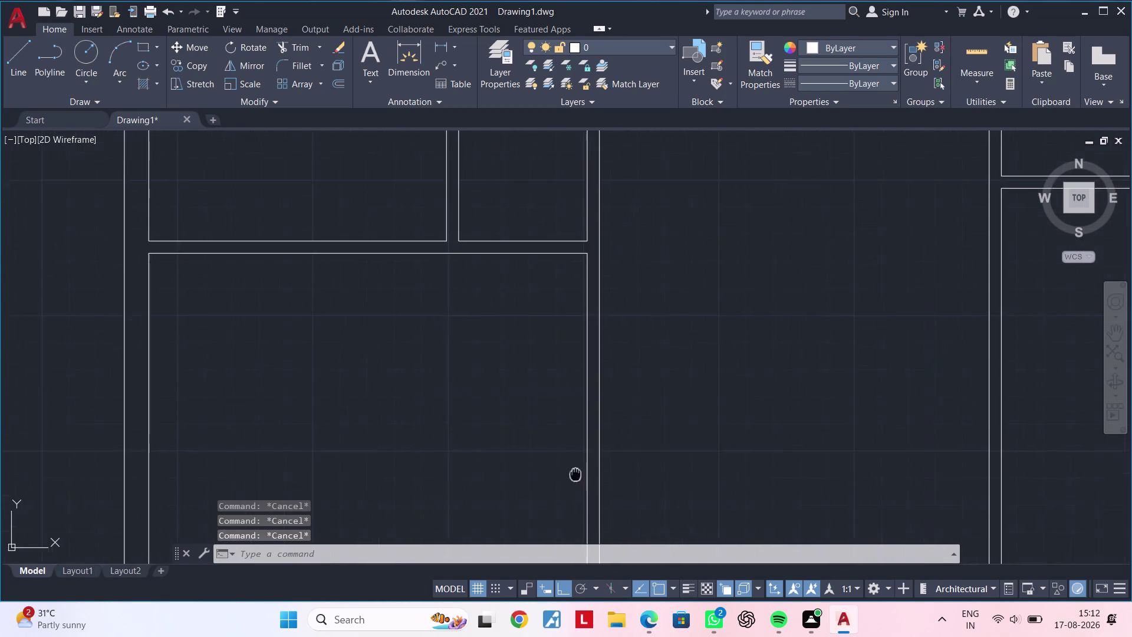
middle_drag(575, 474, 593, 385)
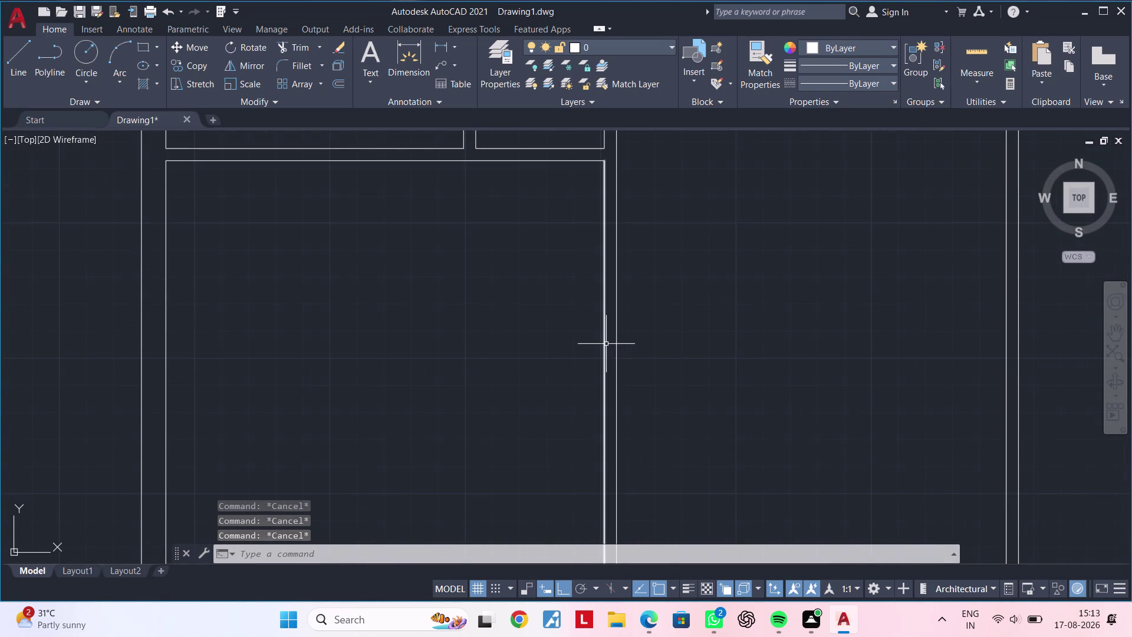
scroll(down, 3)
middle_drag(516, 355, 463, 405)
scroll(up, 3)
scroll(up, 3)
middle_drag(513, 362, 446, 508)
scroll(down, 3)
key(Escape)
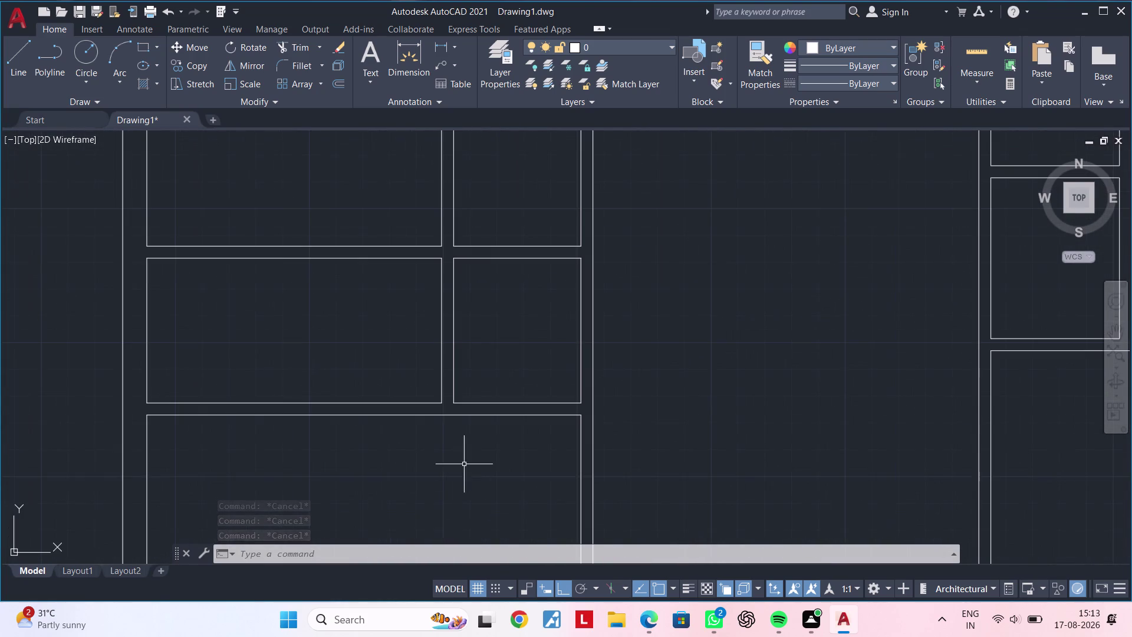
key(Escape)
key(Escape)
key(Escape)
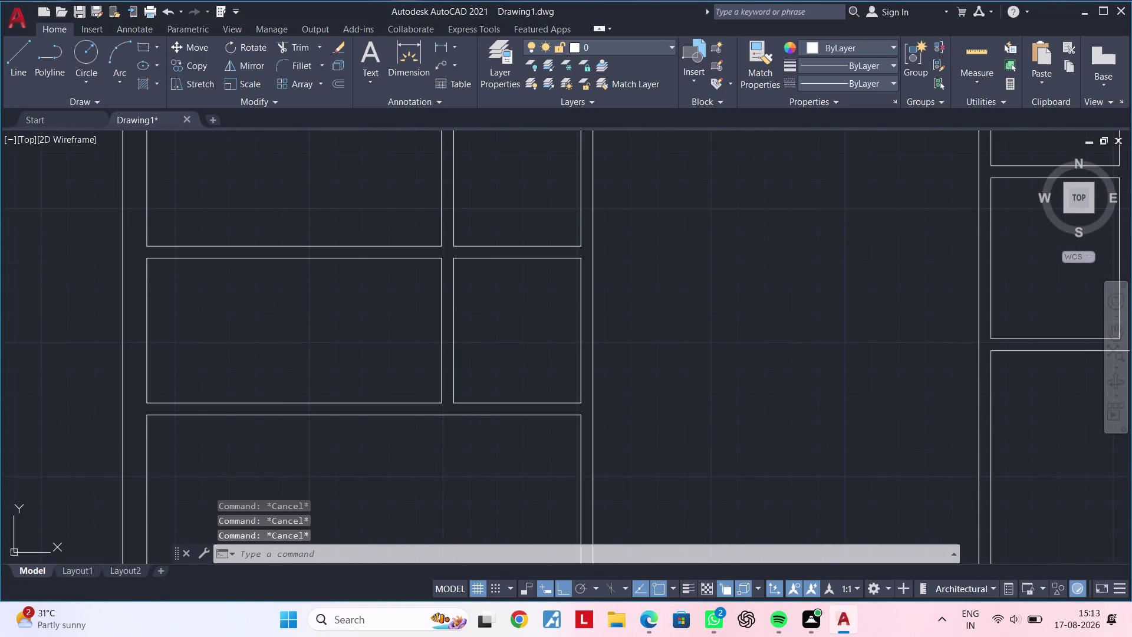
key(Escape)
key(Escape)
scroll(down, 3)
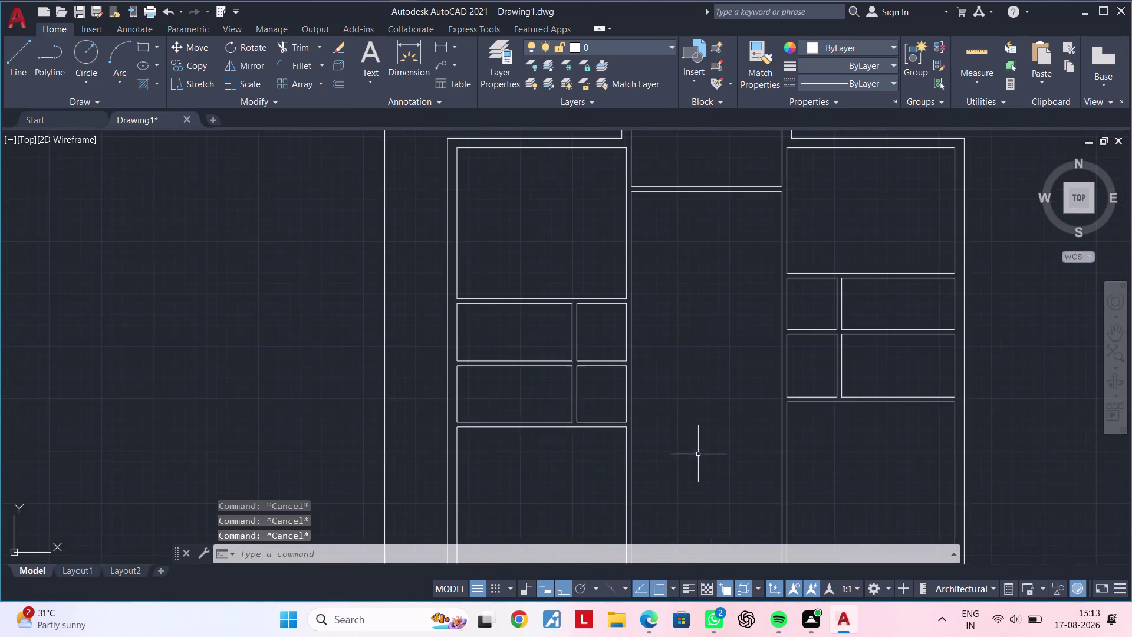
middle_drag(690, 454, 670, 298)
scroll(up, 3)
middle_drag(614, 479, 618, 317)
scroll(up, 3)
middle_drag(613, 381, 632, 311)
key(Escape)
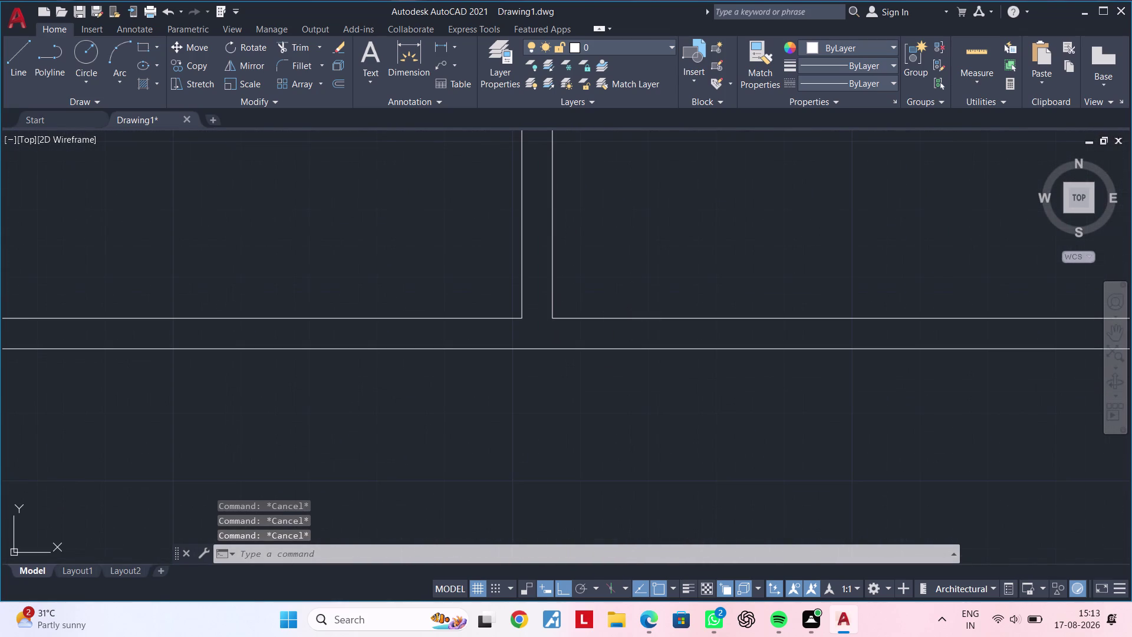
Extend the inner wall line to the outer wall.
key(Escape)
text(EX)
key(space)
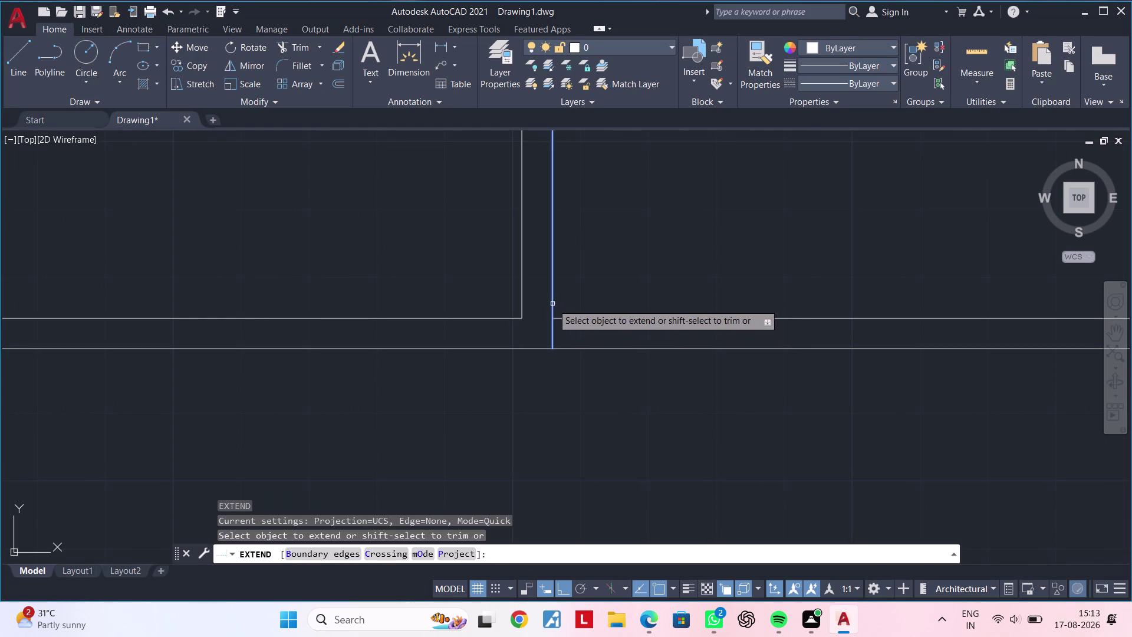
click(553, 303)
key(Escape)
key(Escape)
key(Escape)
key(Escape)
Offset the extended wall line 4" to the right.
text(OF)
key(space)
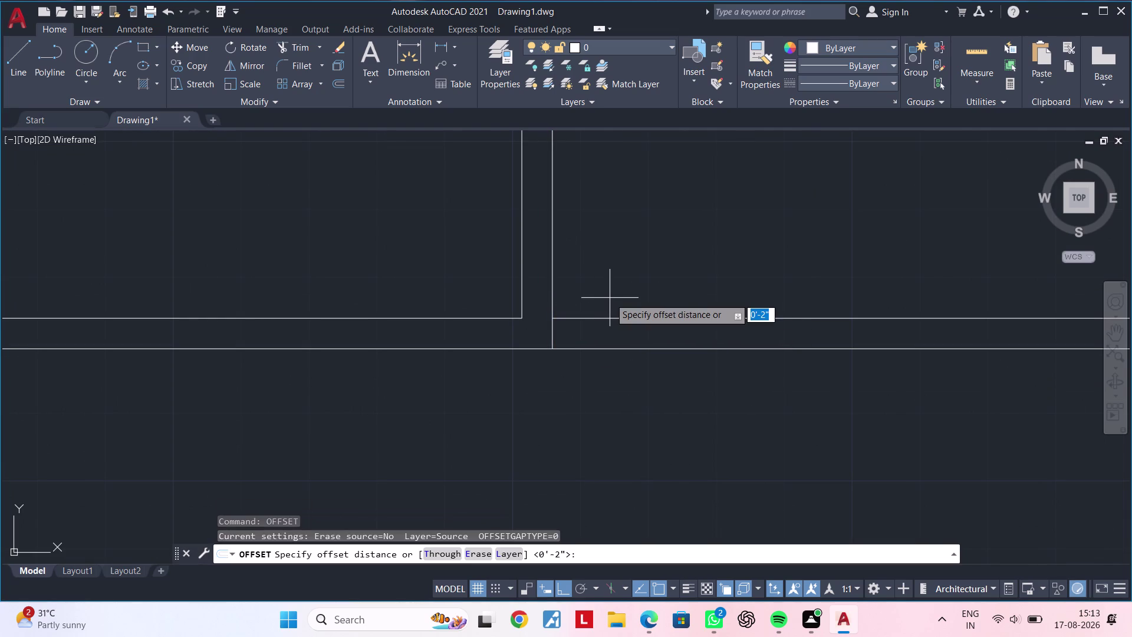
text(4)
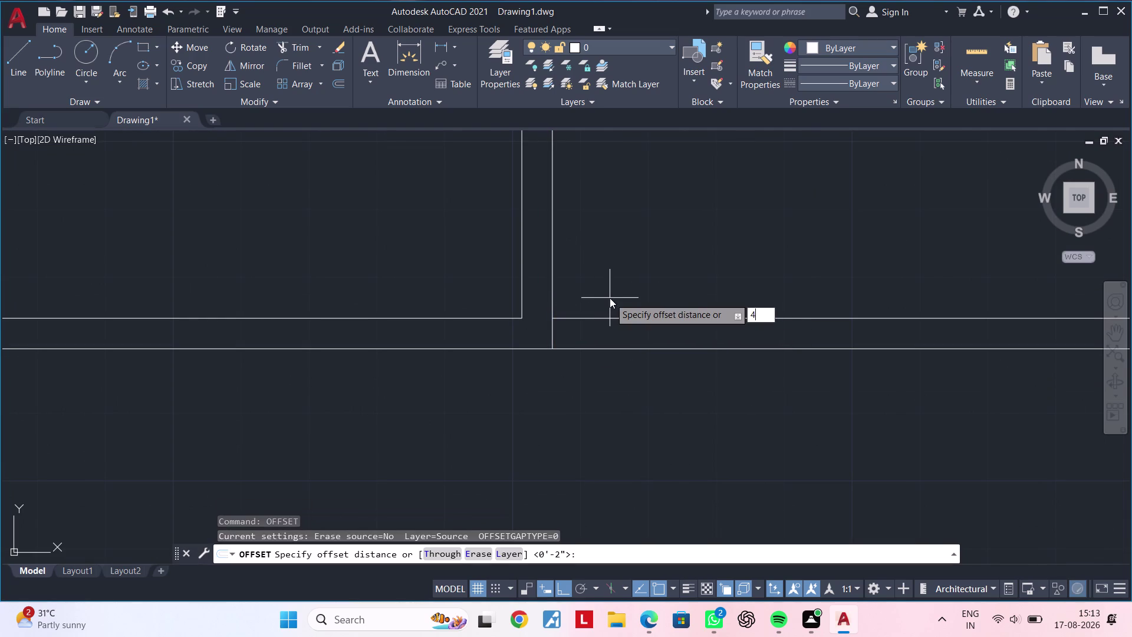
text(")
key(Return)
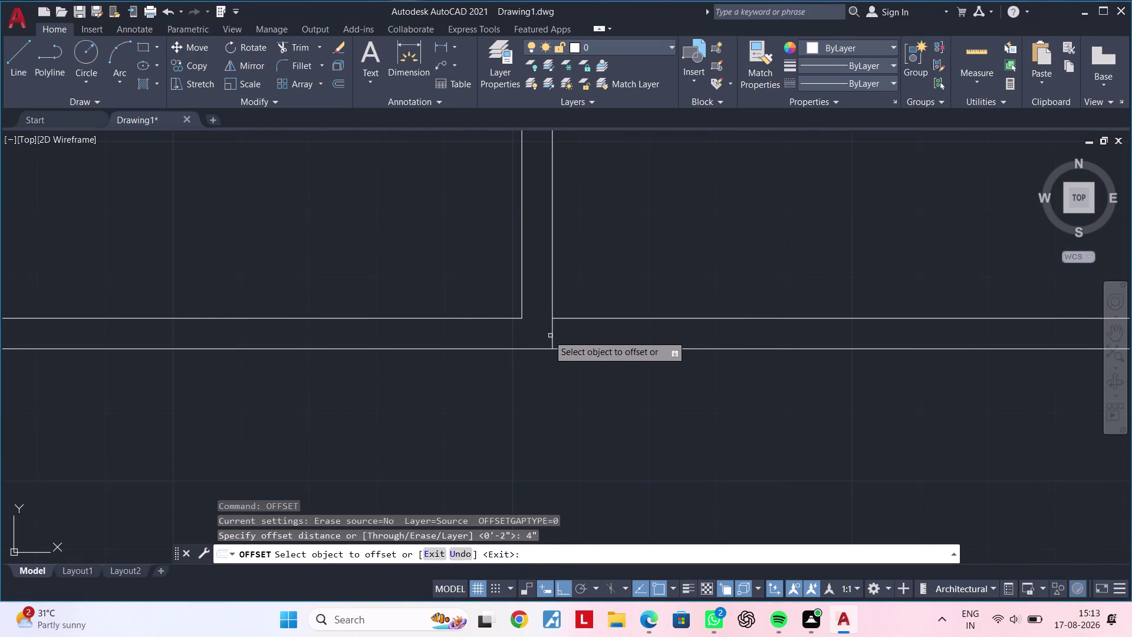
click(553, 331)
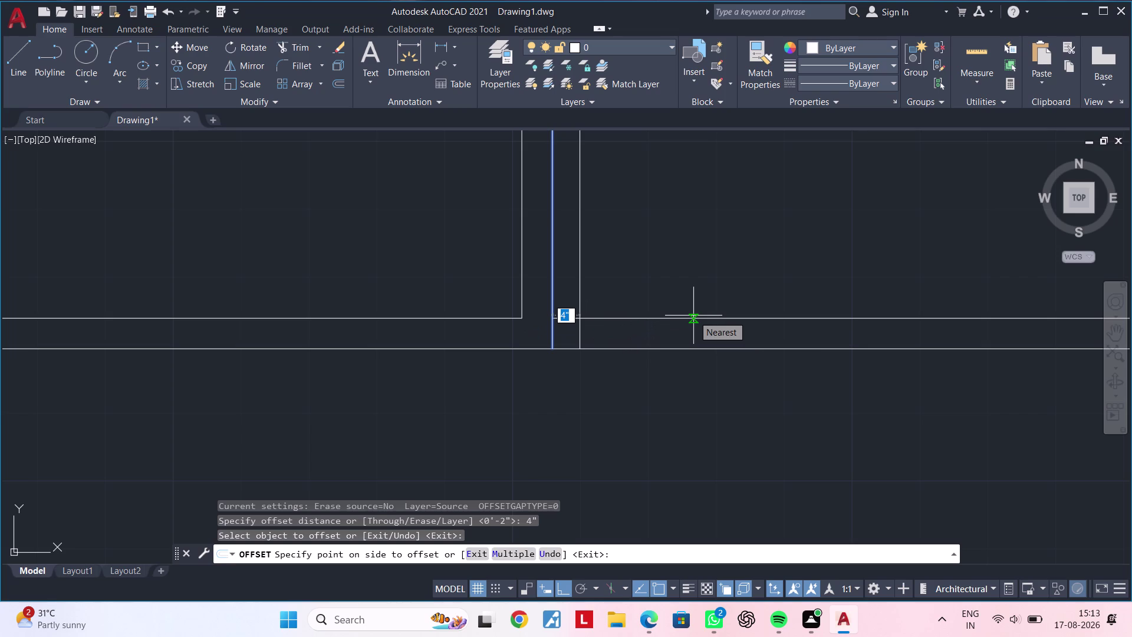
click(693, 315)
middle_drag(605, 282, 584, 329)
key(Escape)
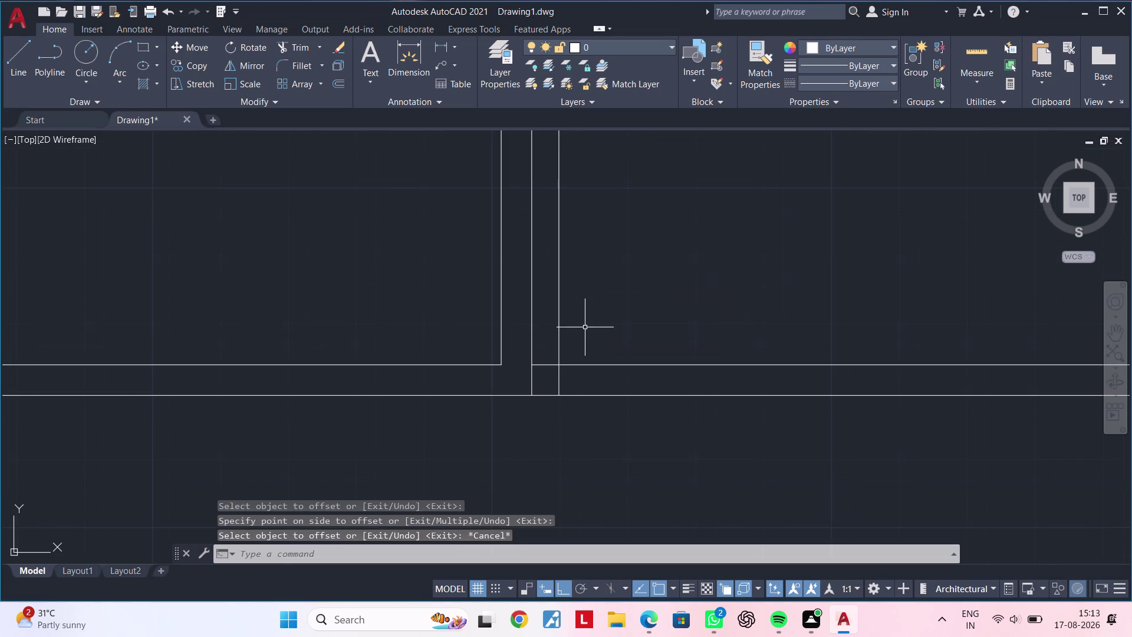
key(Escape)
Trim the new 4" line where it runs above the outer wall.
text(TR)
key(space)
click(560, 334)
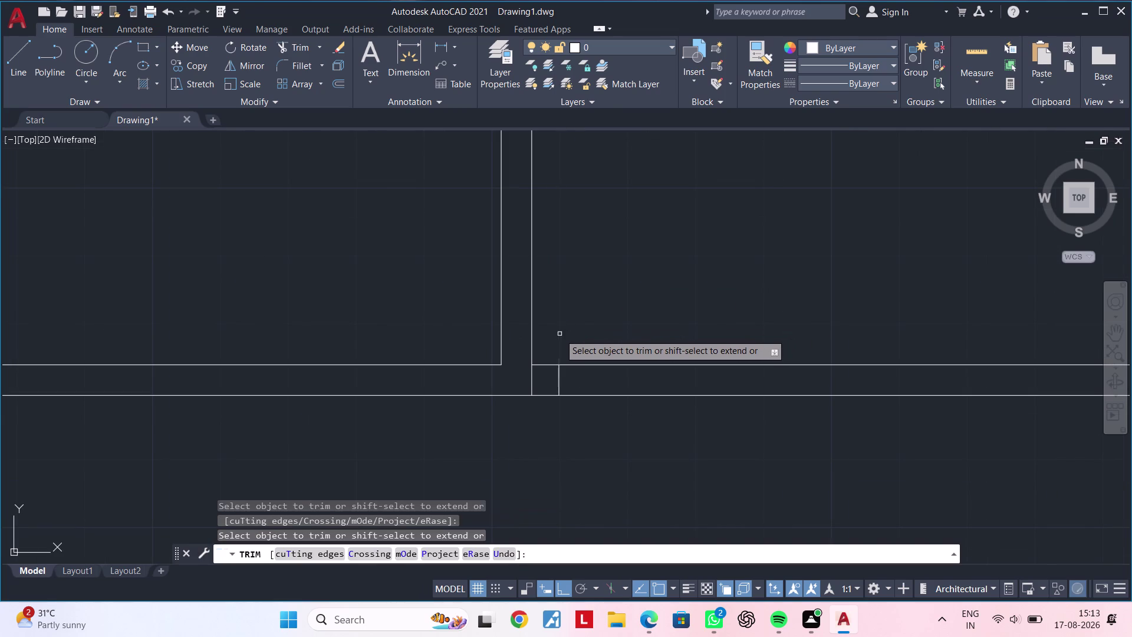
key(Escape)
scroll(down, 3)
middle_drag(581, 331, 602, 283)
key(Escape)
key(Escape)
middle_drag(611, 289, 587, 286)
key(Escape)
key(Escape)
Trim the extra segment between wall lines, leaving a short column-edge stub.
scroll(up, 3)
key(Escape)
key(Escape)
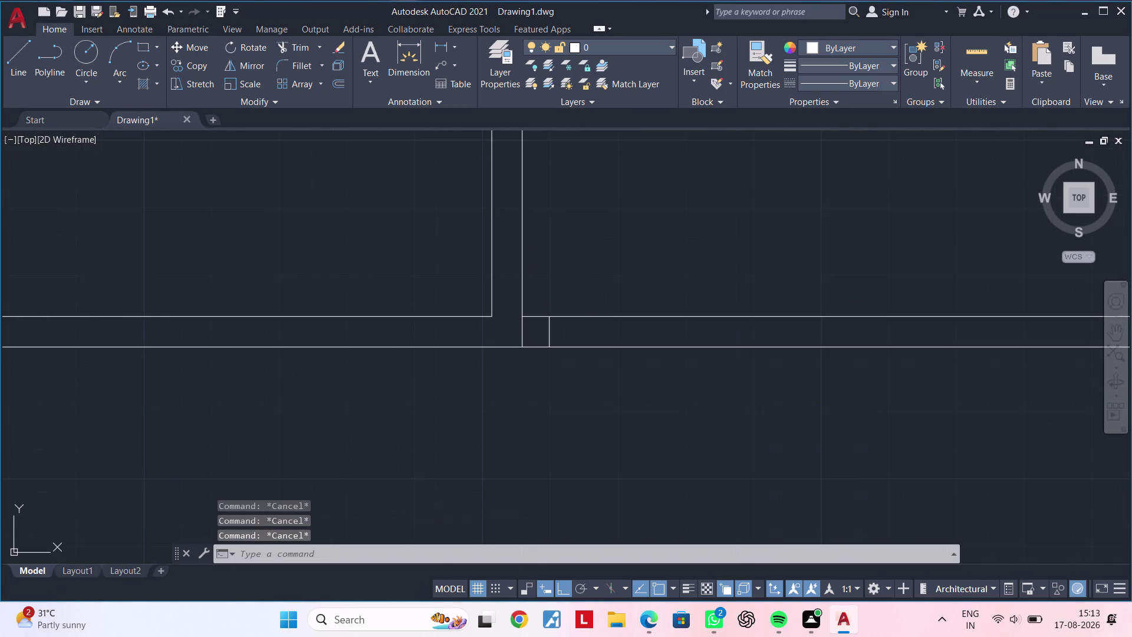
key(space)
scroll(up, 3)
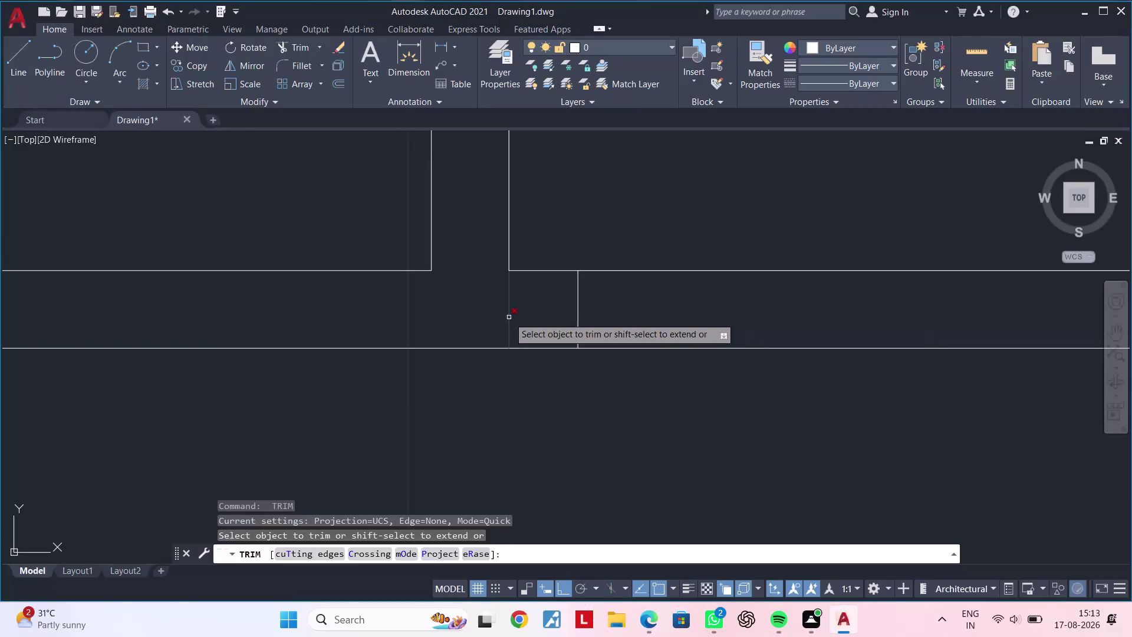
click(509, 317)
scroll(down, 3)
middle_drag(648, 307, 533, 300)
key(Escape)
key(Escape)
middle_drag(533, 300, 577, 296)
key(Escape)
key(Escape)
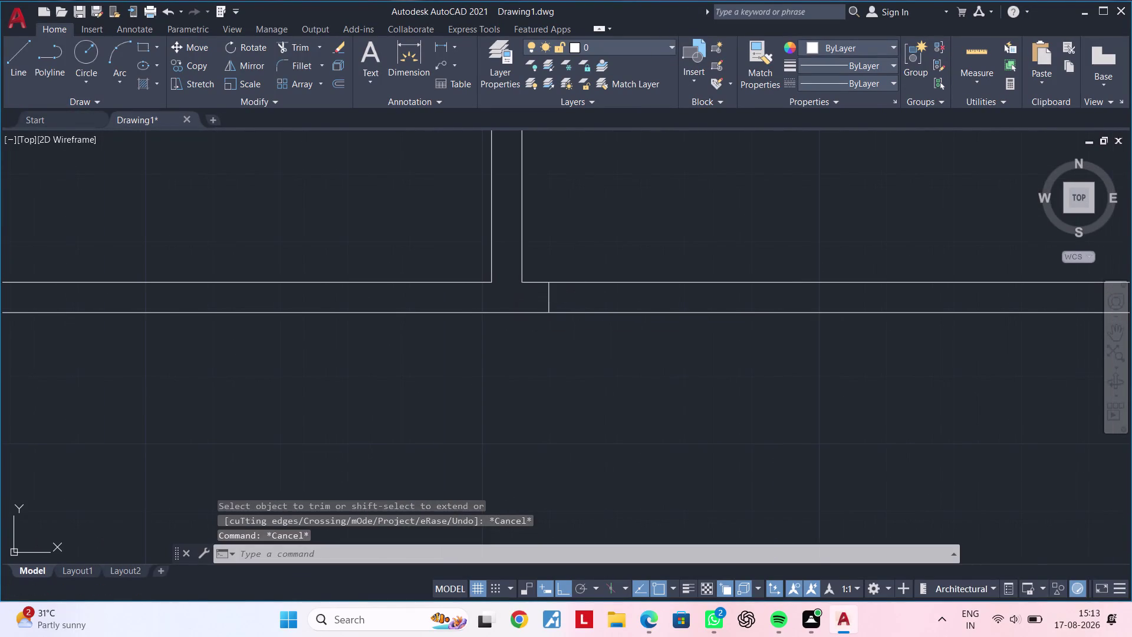
key(Escape)
key(Escape)
Begin another offset and clear the mistyped distance entry.
text(OF 1)
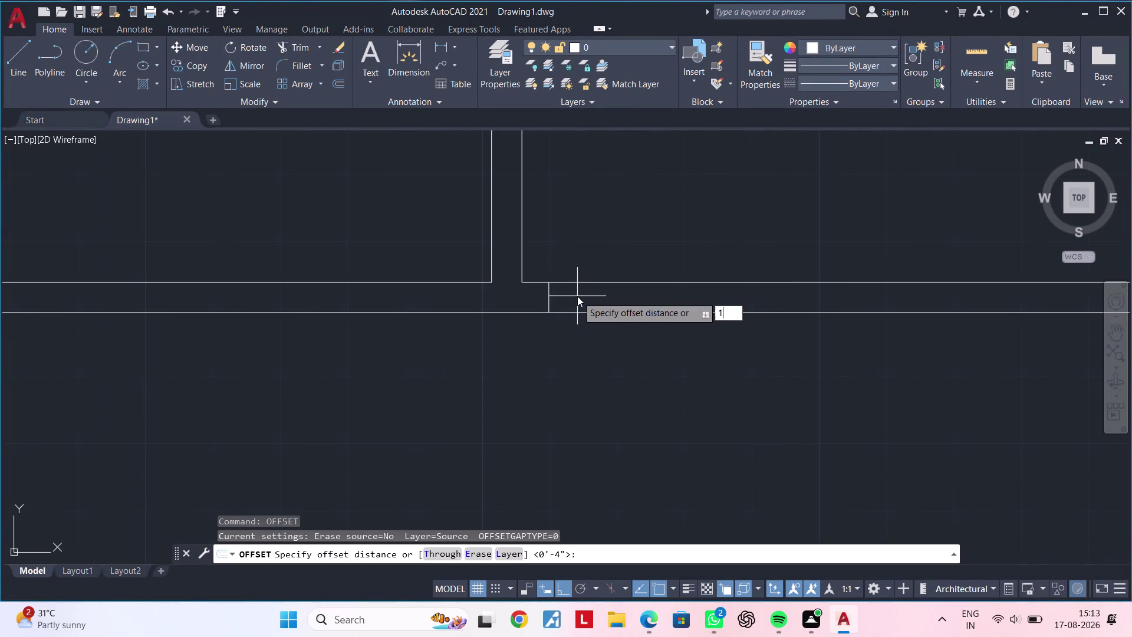
key(BackSpace)
key(BackSpace)
key(BackSpace)
key(BackSpace)
key(Escape)
Offset the short column edge line 4' to the right.
key(Escape)
key(Escape)
key(Escape)
key(Escape)
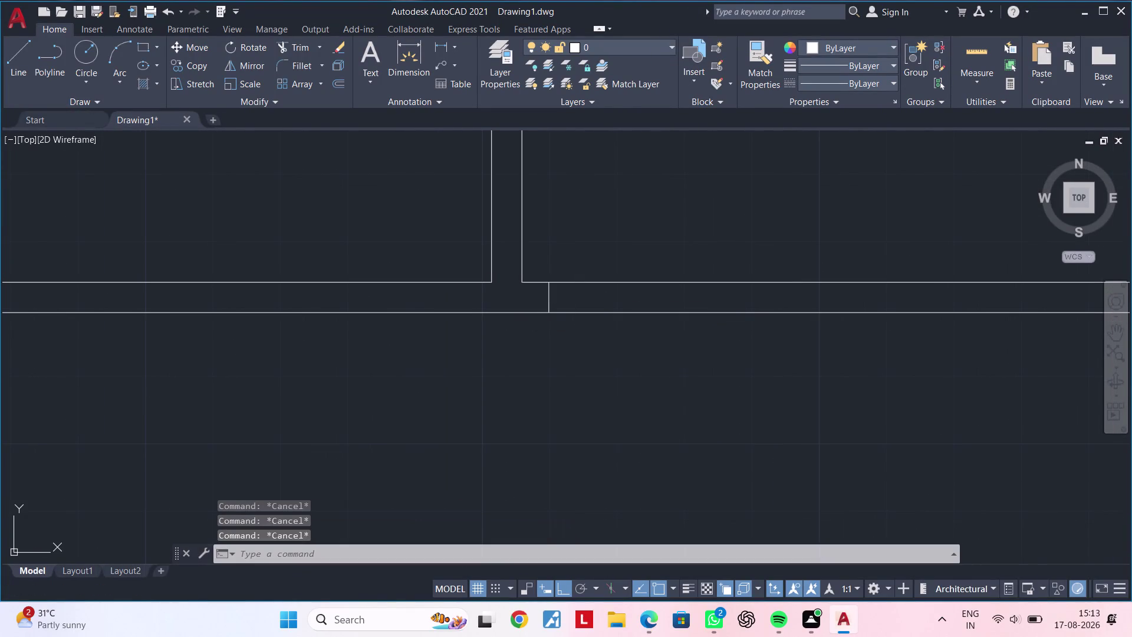
text(OF 4')
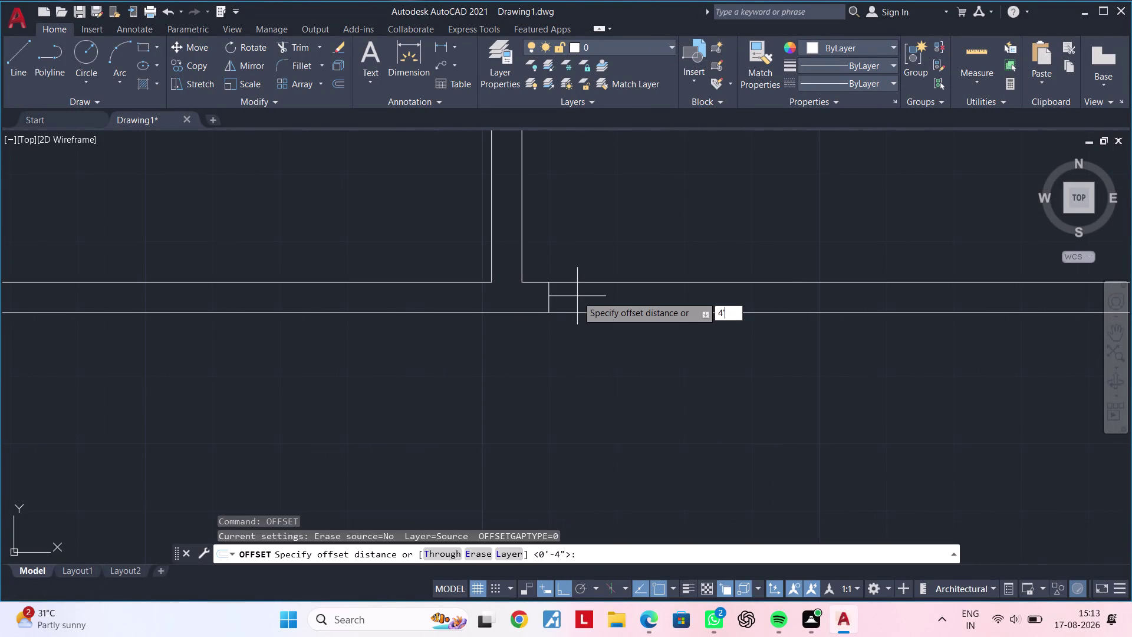
key(Return)
click(551, 301)
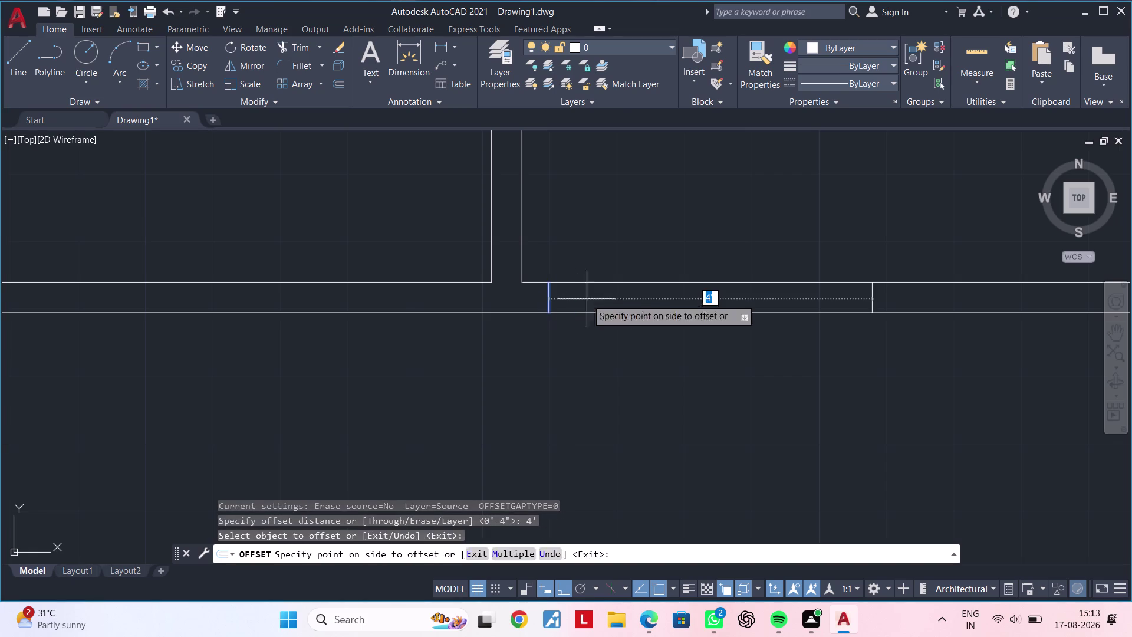
click(746, 296)
scroll(down, 3)
middle_drag(752, 296, 668, 306)
key(Escape)
key(Escape)
Trim the horizontal wall line pieces between the two end lines.
text(TR)
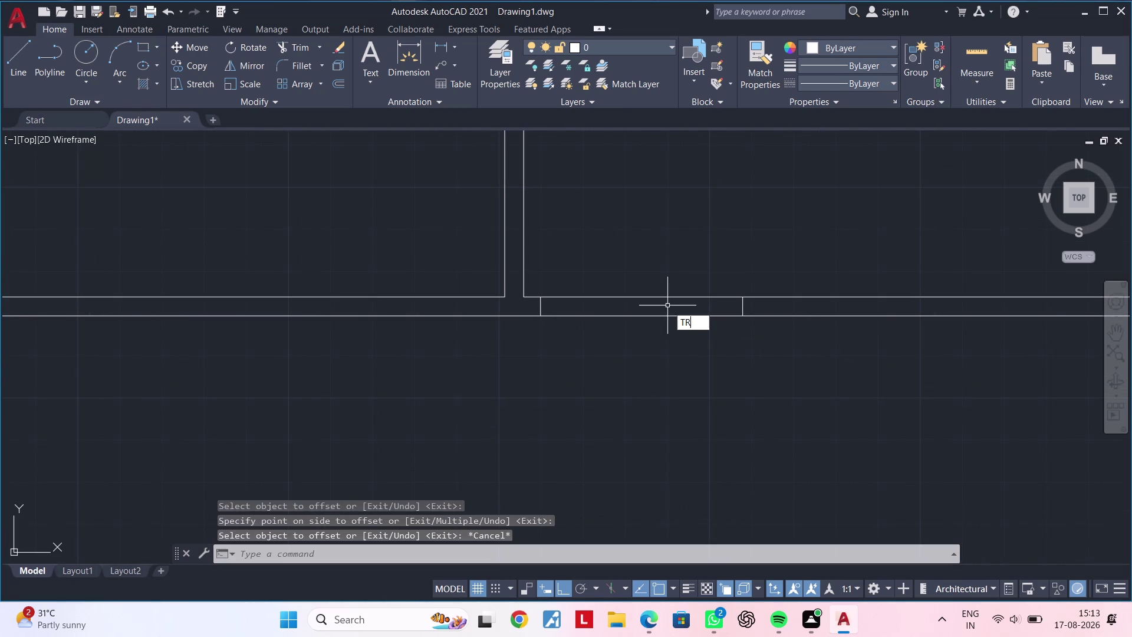
key(space)
click(641, 271)
drag(640, 289, 639, 346)
key(Escape)
key(Escape)
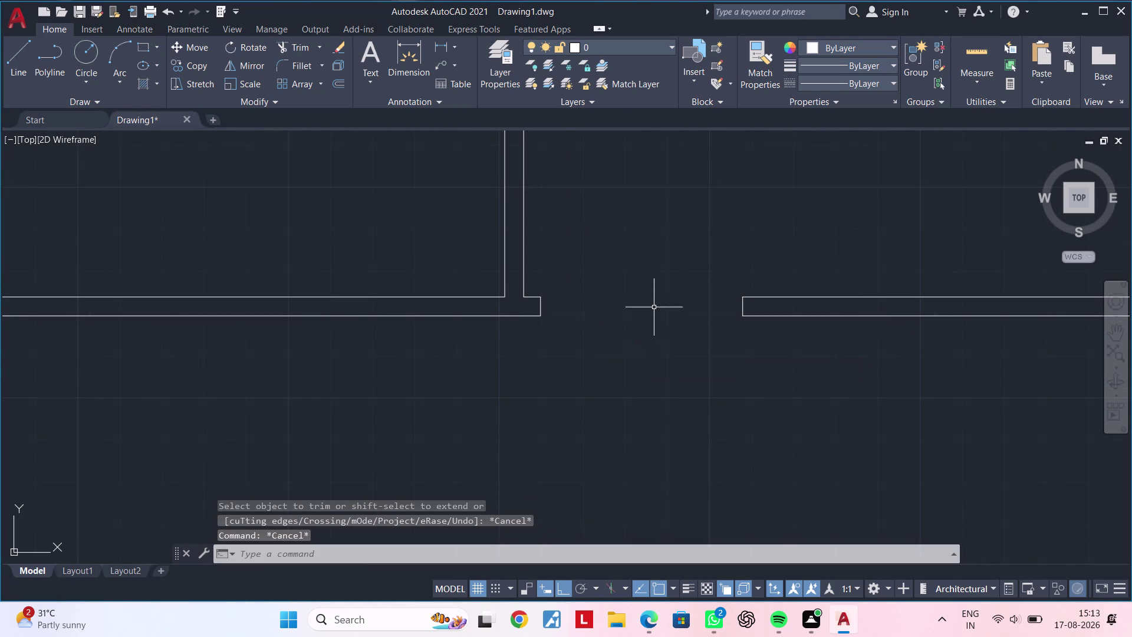
Pan across the lower rooms to the doorway gap in the bottom wall.
middle_drag(654, 316, 652, 381)
key(Escape)
scroll(up, 3)
scroll(down, 3)
middle_drag(698, 369, 654, 456)
key(Escape)
scroll(down, 3)
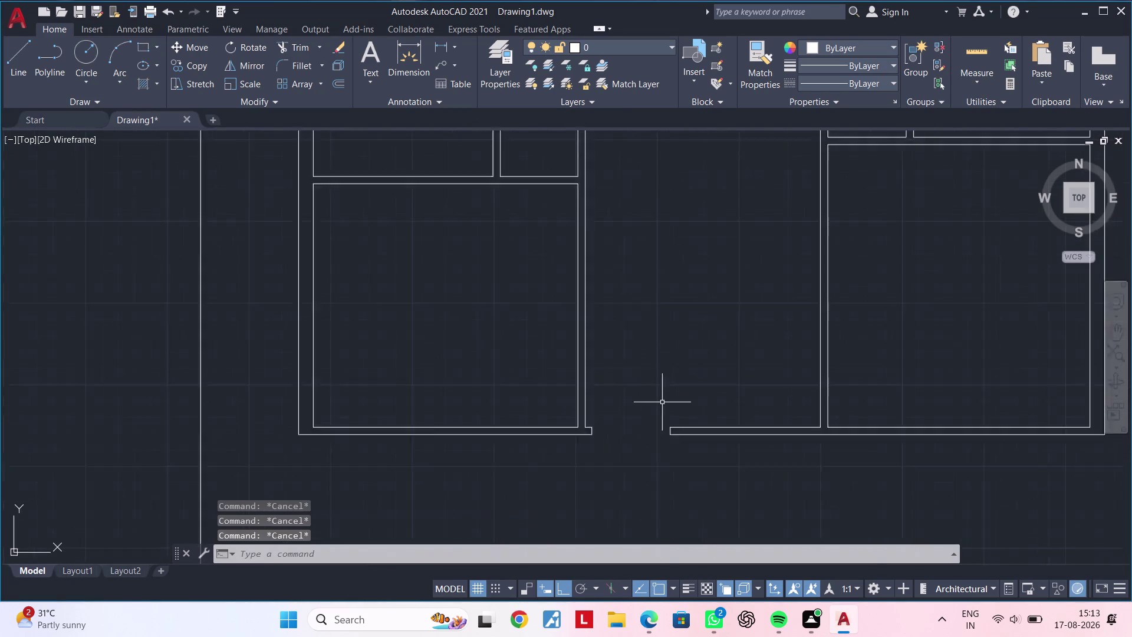
scroll(up, 3)
middle_drag(669, 393, 646, 322)
scroll(down, 3)
middle_drag(702, 314, 597, 380)
middle_drag(633, 334, 621, 433)
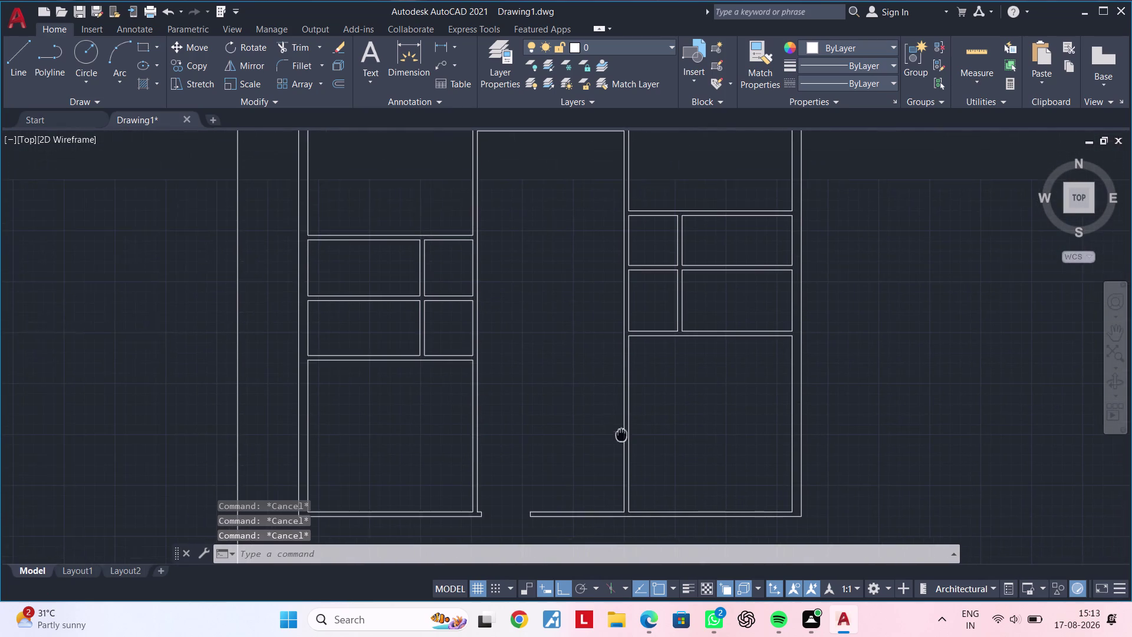
middle_drag(622, 433, 621, 435)
middle_drag(603, 367, 622, 391)
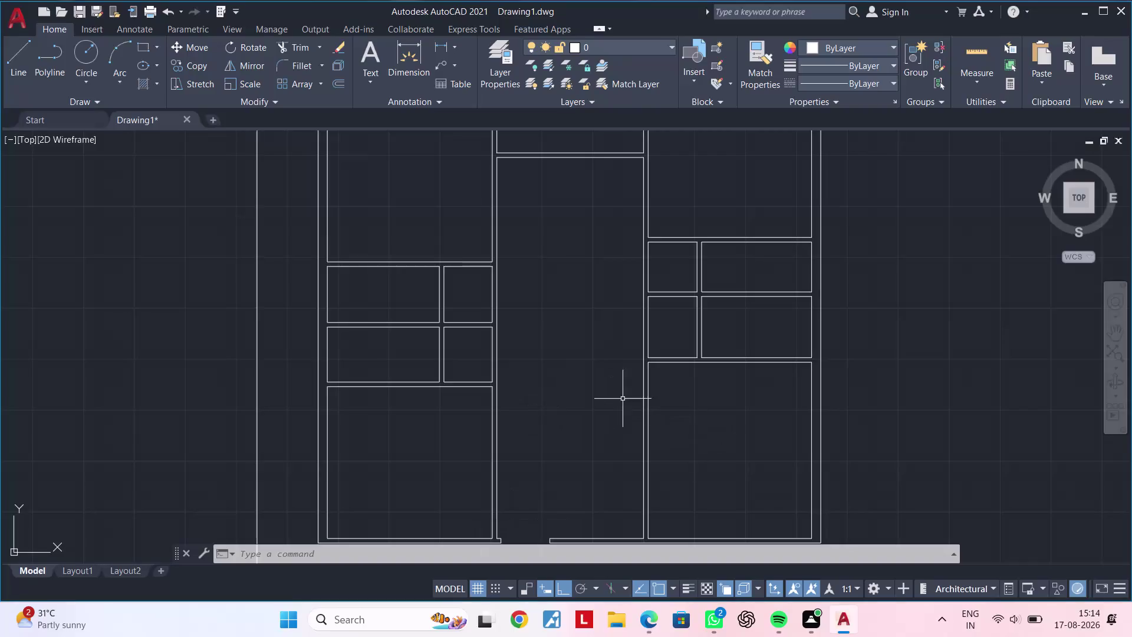
middle_drag(591, 343, 572, 252)
middle_drag(548, 323, 524, 392)
key(Escape)
key(Escape)
key(Escape)
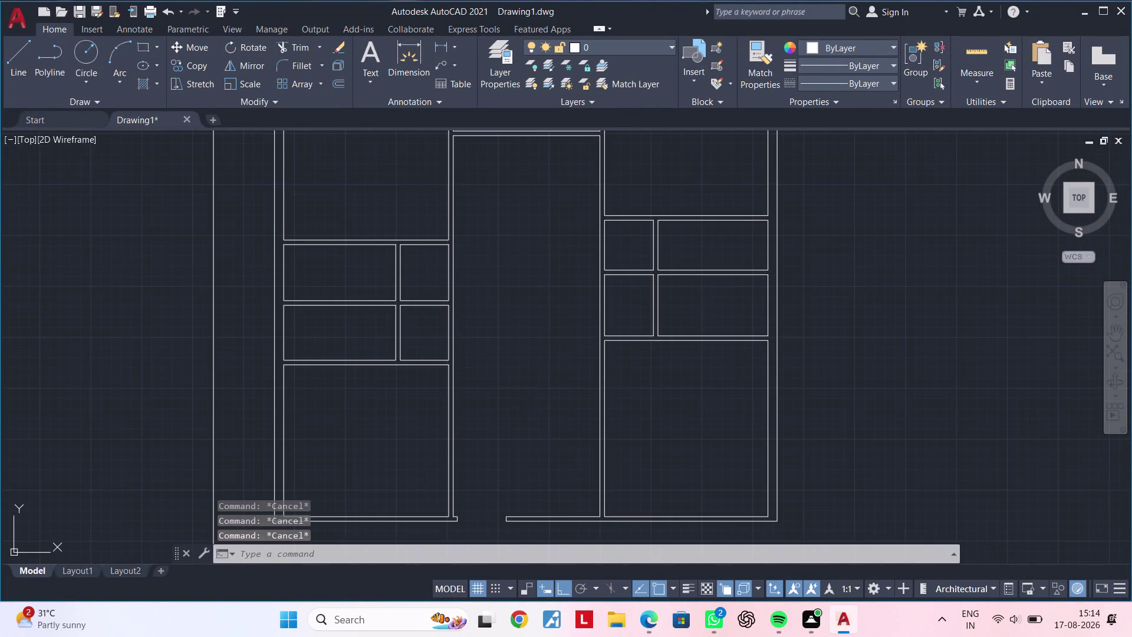
key(Escape)
key(Escape)
middle_drag(541, 390, 562, 314)
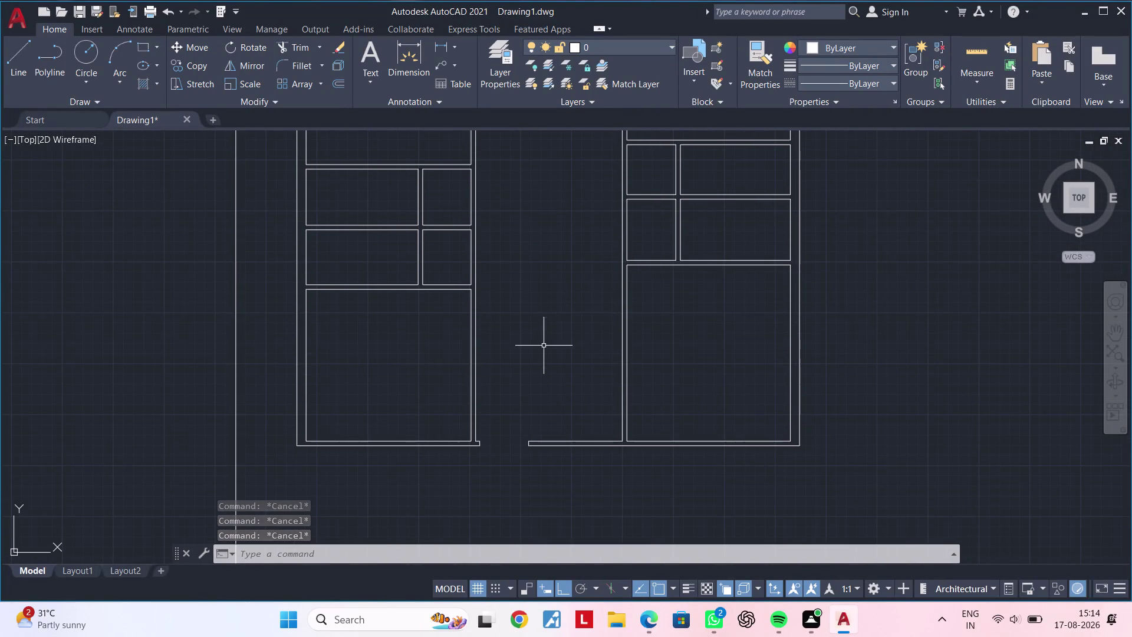
middle_drag(544, 355, 587, 327)
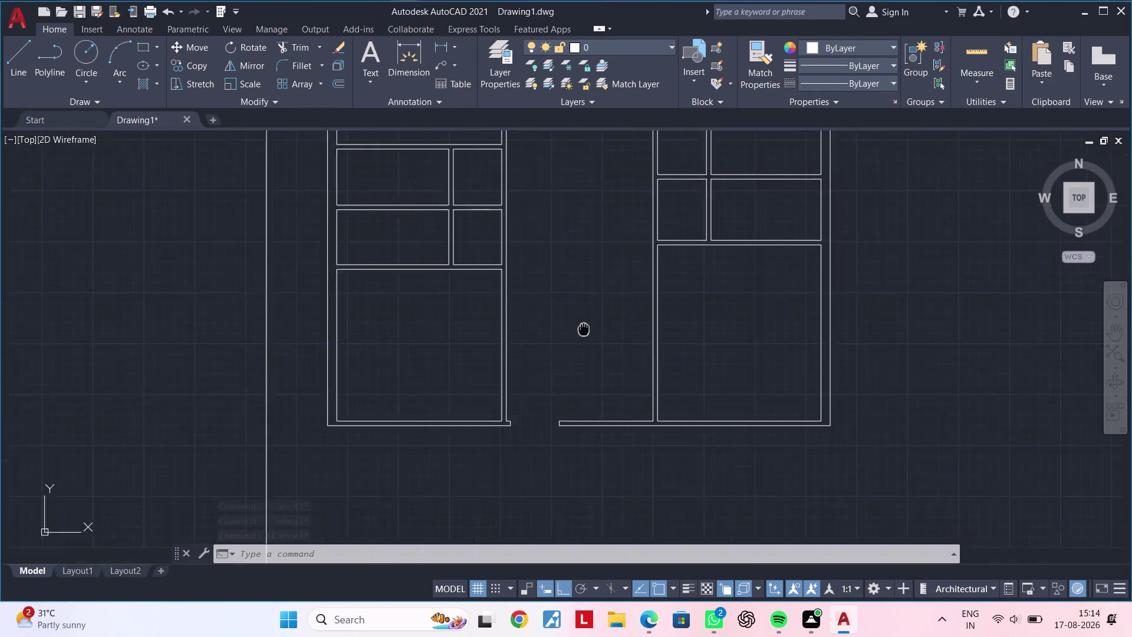
middle_drag(588, 326, 598, 321)
Undo ten edits, removing the 4' wall opening and its end lines.
key(ctrl+z)
key(ctrl+z)
key(ctrl+z)
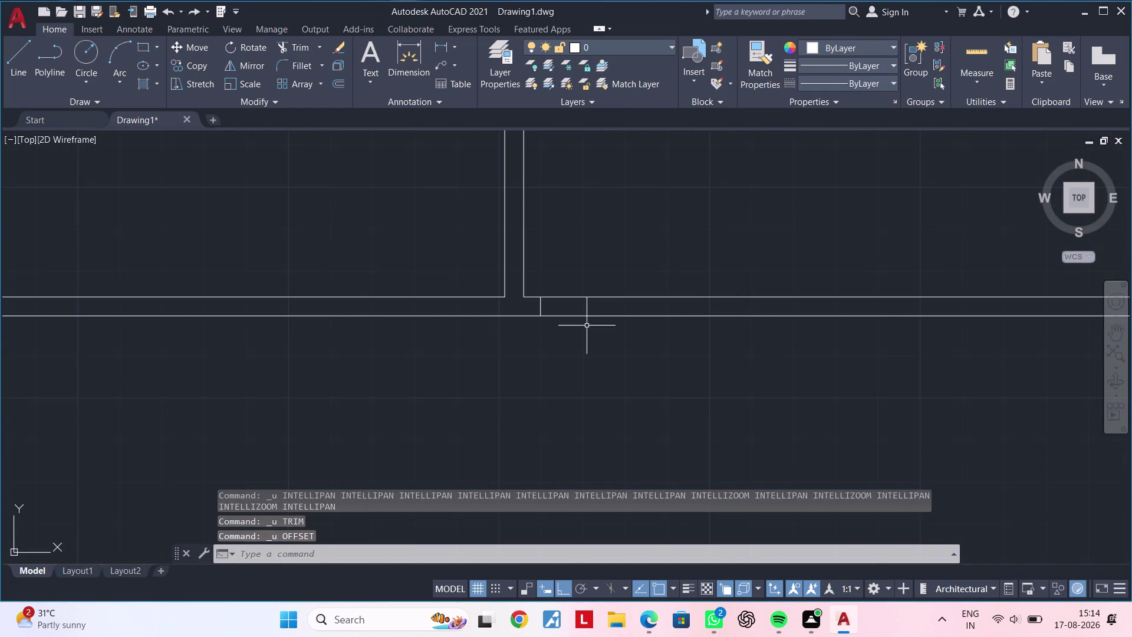
key(ctrl+z)
key(ctrl+z)
key(ctrl+z)
key(ctrl+z)
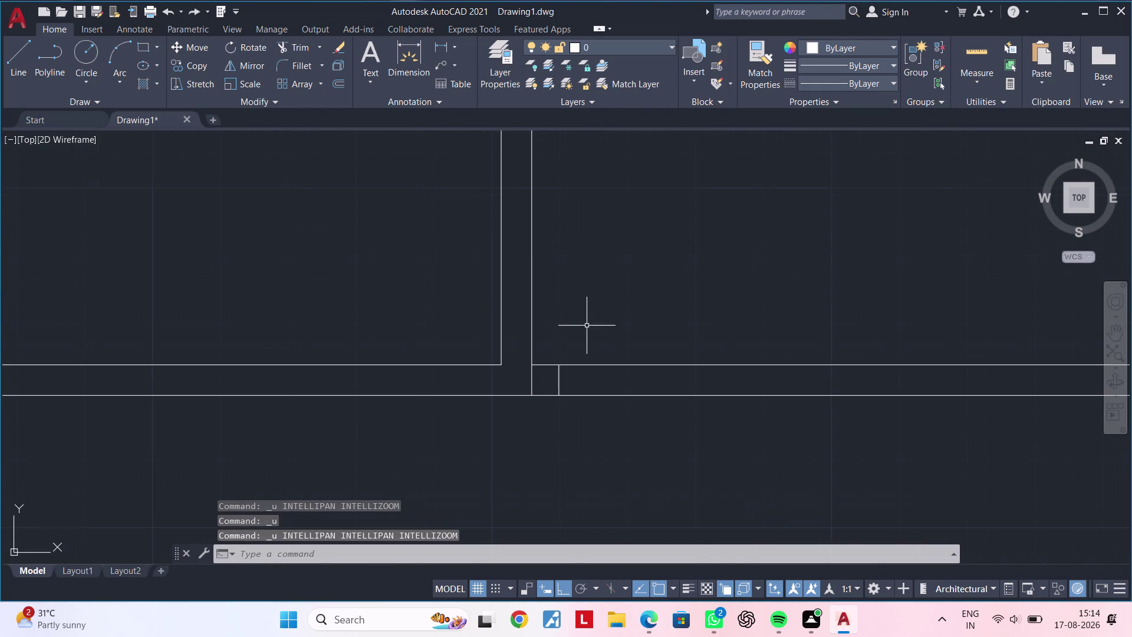
key(ctrl+z)
key(ctrl+z)
key(ctrl+z)
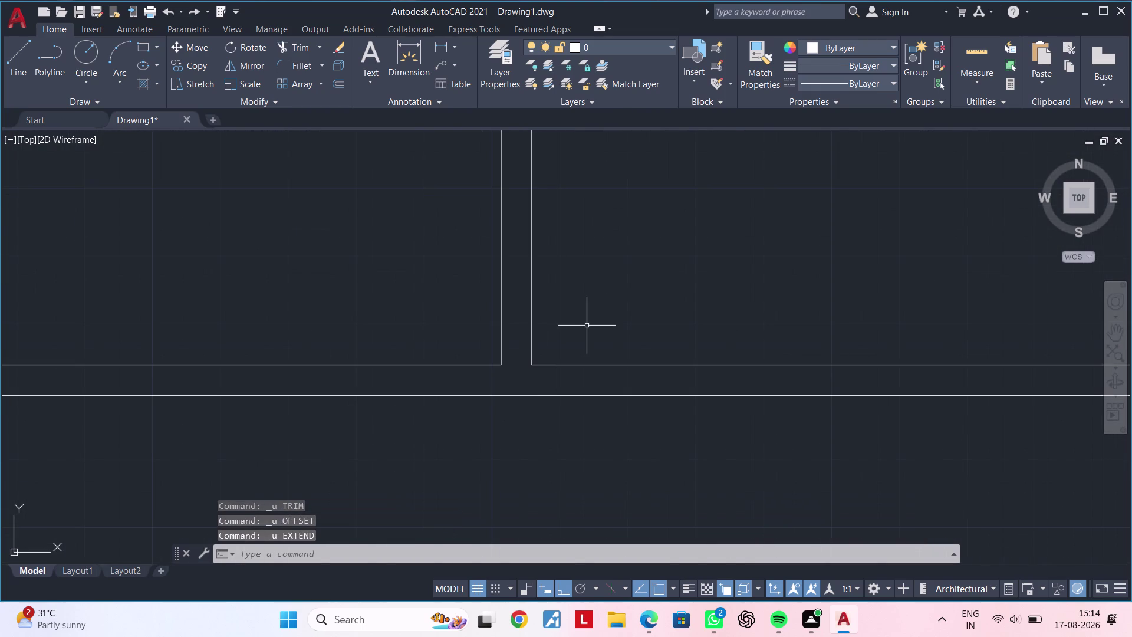
key(Escape)
scroll(down, 3)
scroll(down, 3)
middle_drag(630, 328, 576, 369)
key(Escape)
key(Escape)
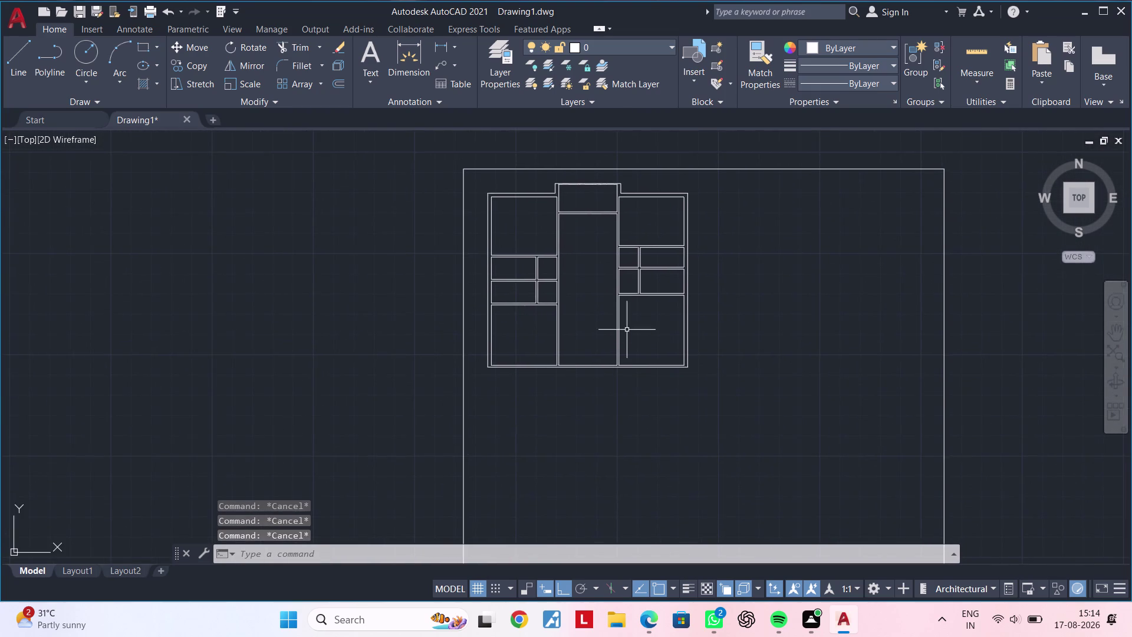
Window-select all 64 objects of the floor plan.
middle_drag(627, 329, 612, 416)
key(Escape)
key(Escape)
scroll(up, 3)
click(466, 265)
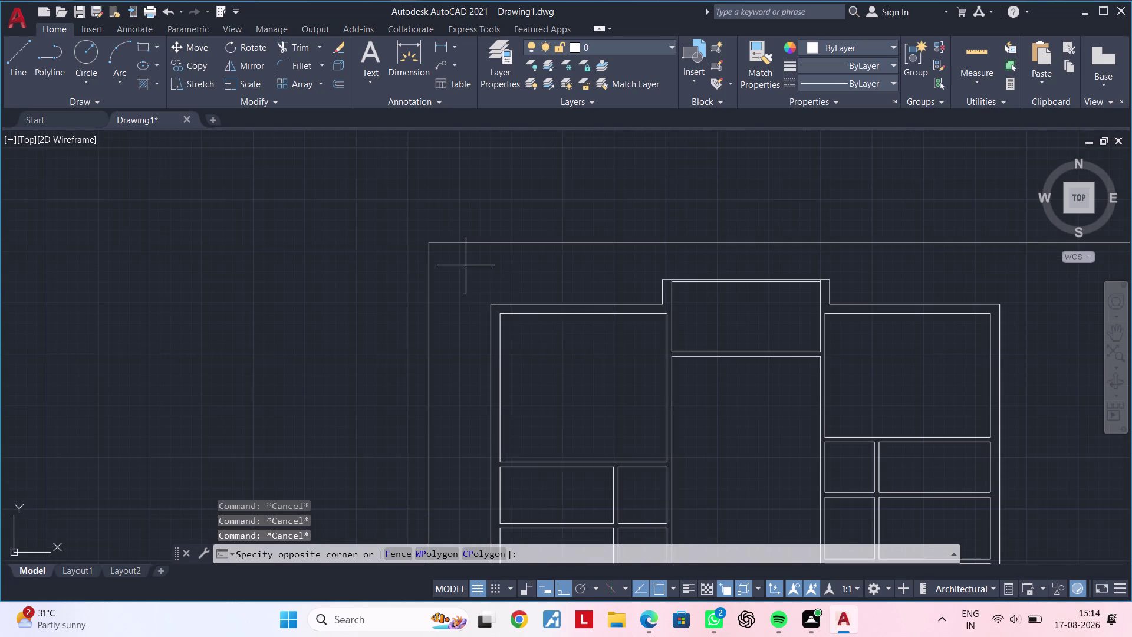
middle_drag(708, 439, 647, 298)
scroll(down, 3)
middle_drag(702, 408, 677, 324)
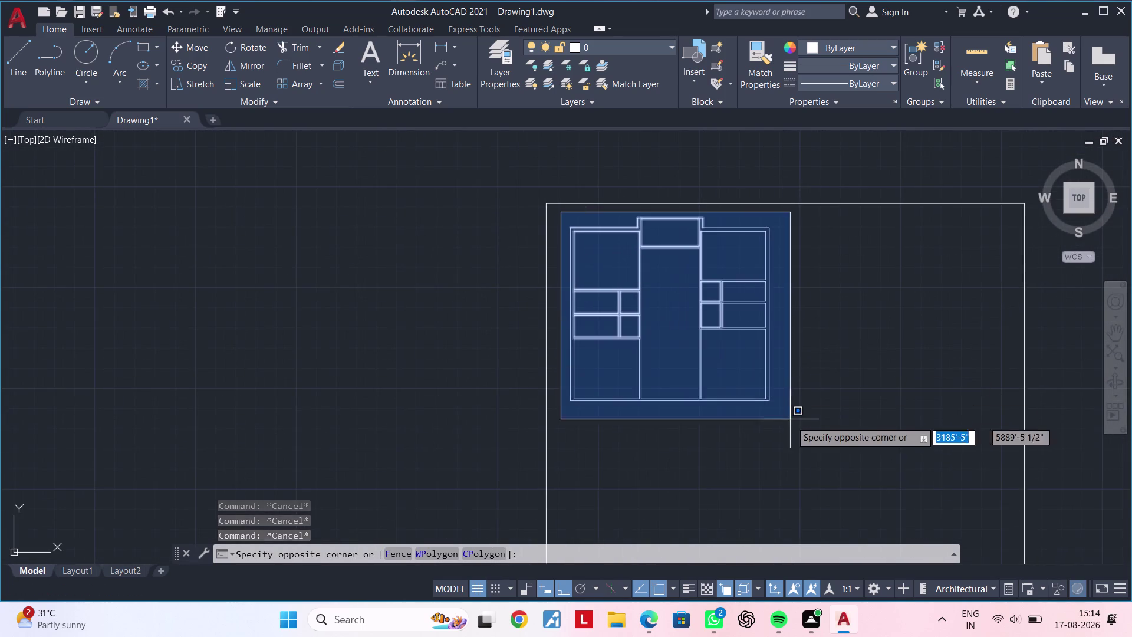
click(805, 436)
Copy the selected plan about 81' to the left with CO.
text(C)
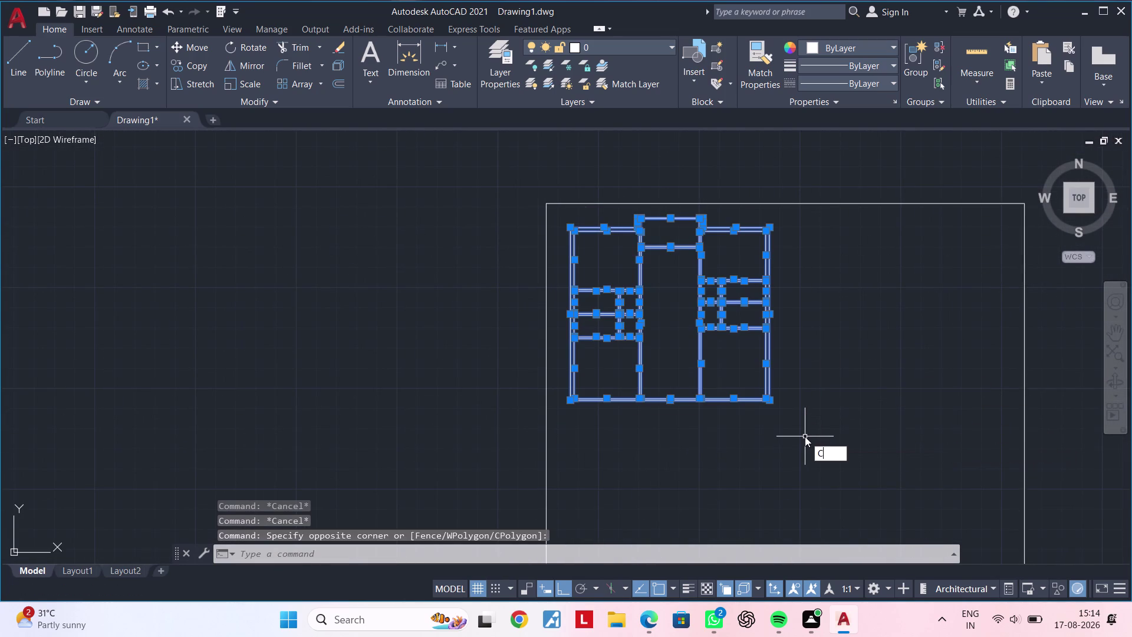
text(O)
key(space)
click(735, 345)
scroll(down, 3)
middle_drag(347, 364, 606, 353)
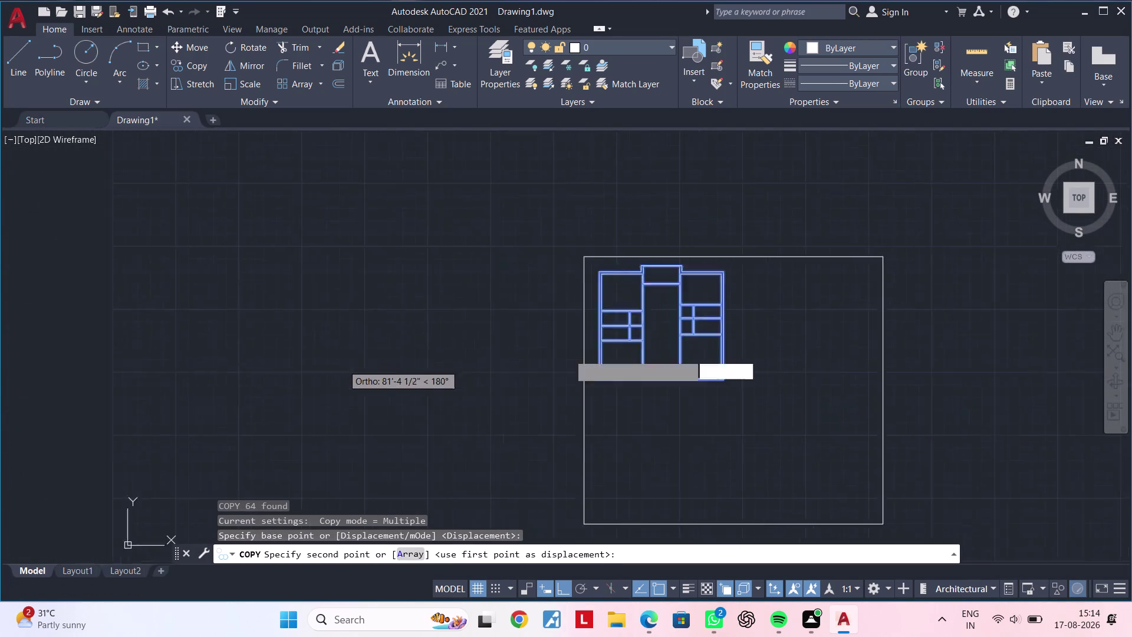
middle_drag(606, 353, 879, 358)
click(572, 351)
key(Escape)
key(Escape)
Pan back to the original floor plan.
scroll(up, 3)
middle_drag(583, 360, 689, 360)
key(Escape)
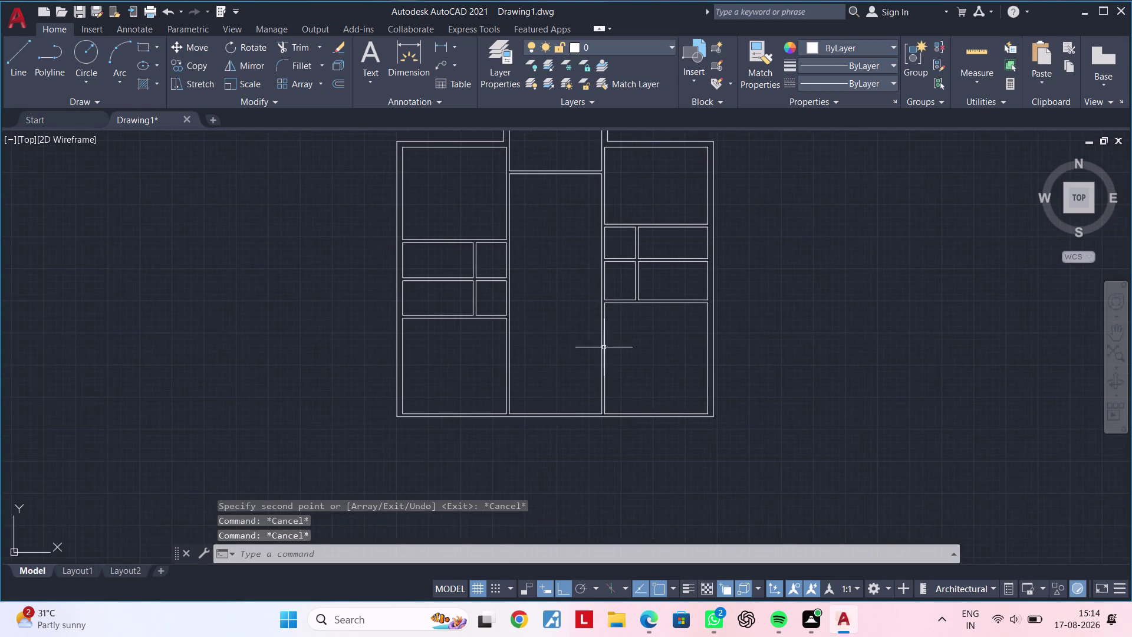
middle_drag(563, 330, 568, 403)
key(Escape)
middle_drag(567, 375, 587, 318)
key(Escape)
key(Escape)
middle_drag(586, 294, 569, 353)
key(Escape)
key(Escape)
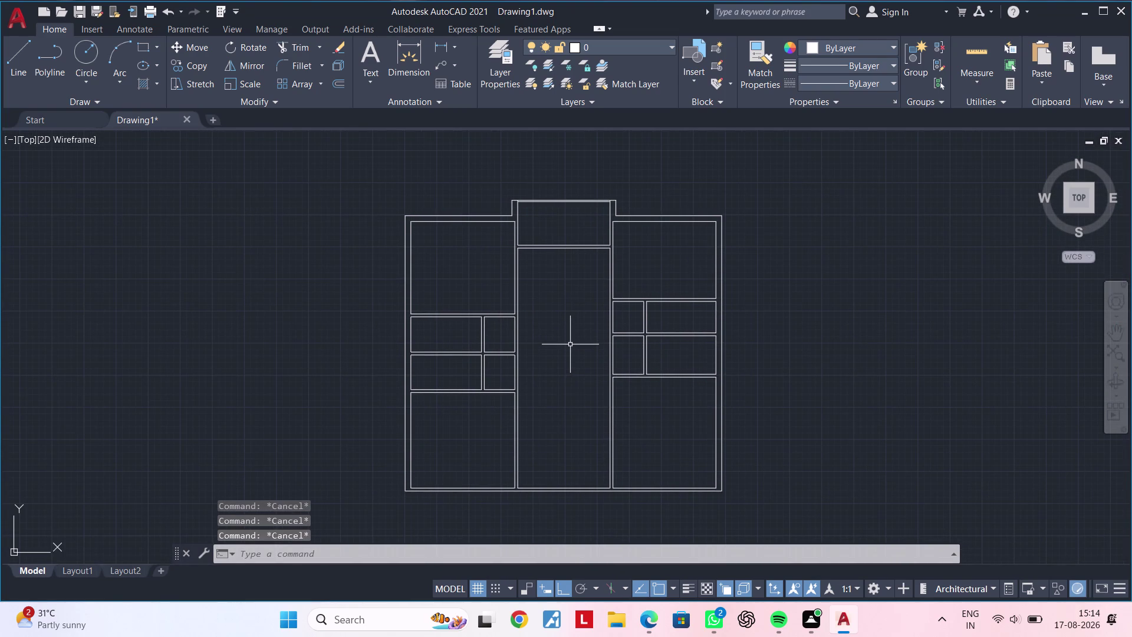
key(Escape)
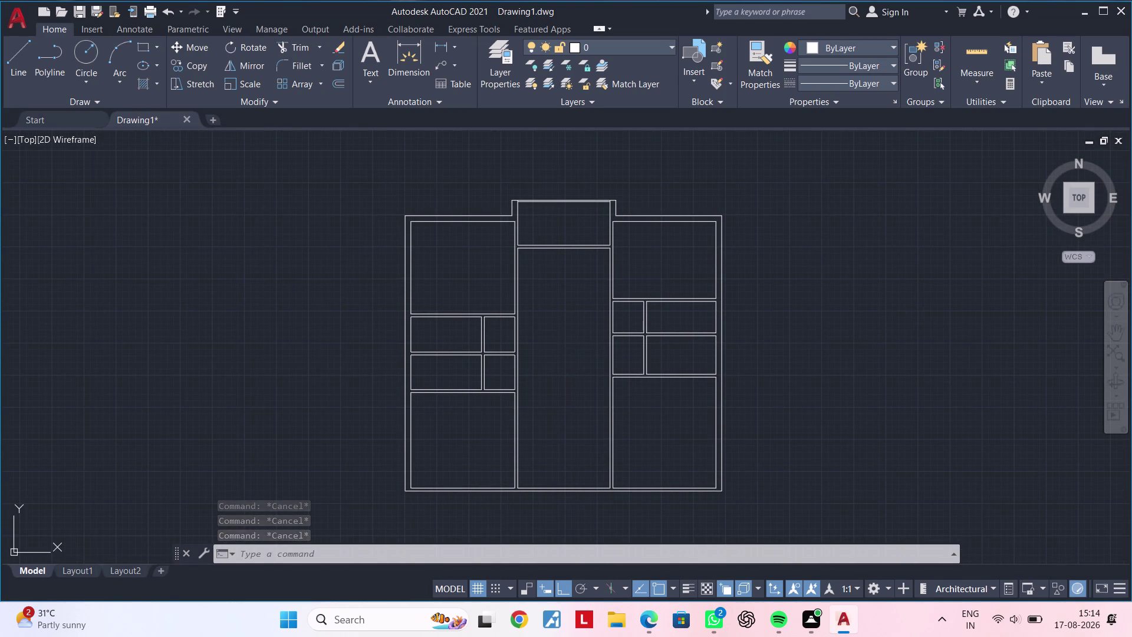
Draw a 9" by 2' rectangle from the top-left outer wall corner.
key(Escape)
scroll(up, 3)
middle_drag(456, 259, 589, 278)
middle_click(588, 277)
key(Escape)
key(Escape)
key(Escape)
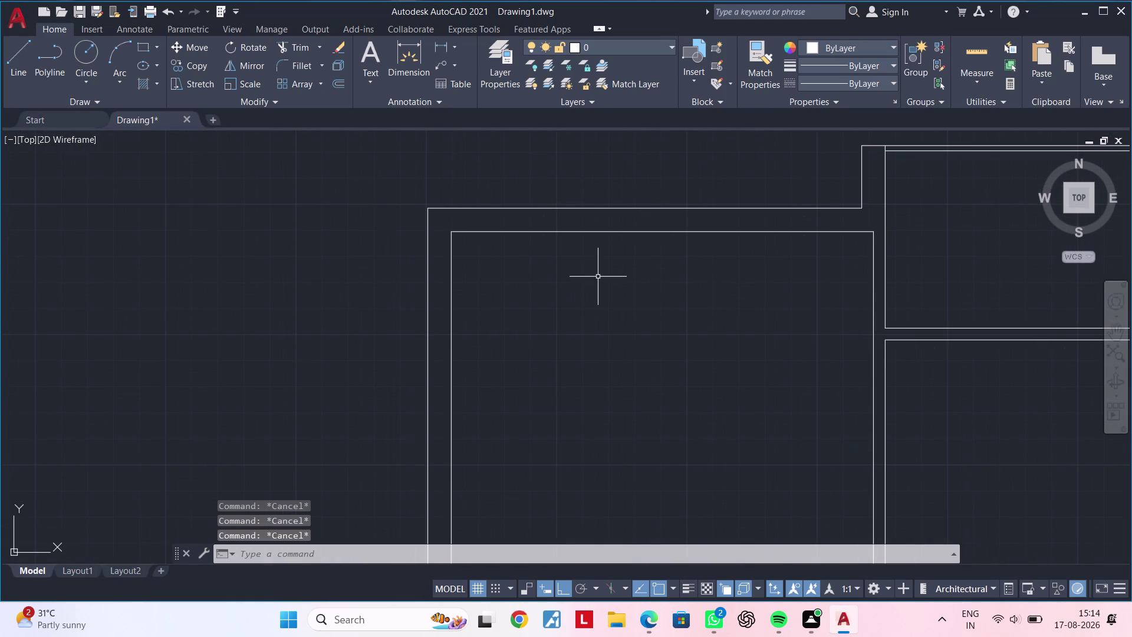
key(Escape)
middle_drag(515, 277, 509, 280)
key(Escape)
key(Escape)
text(REC)
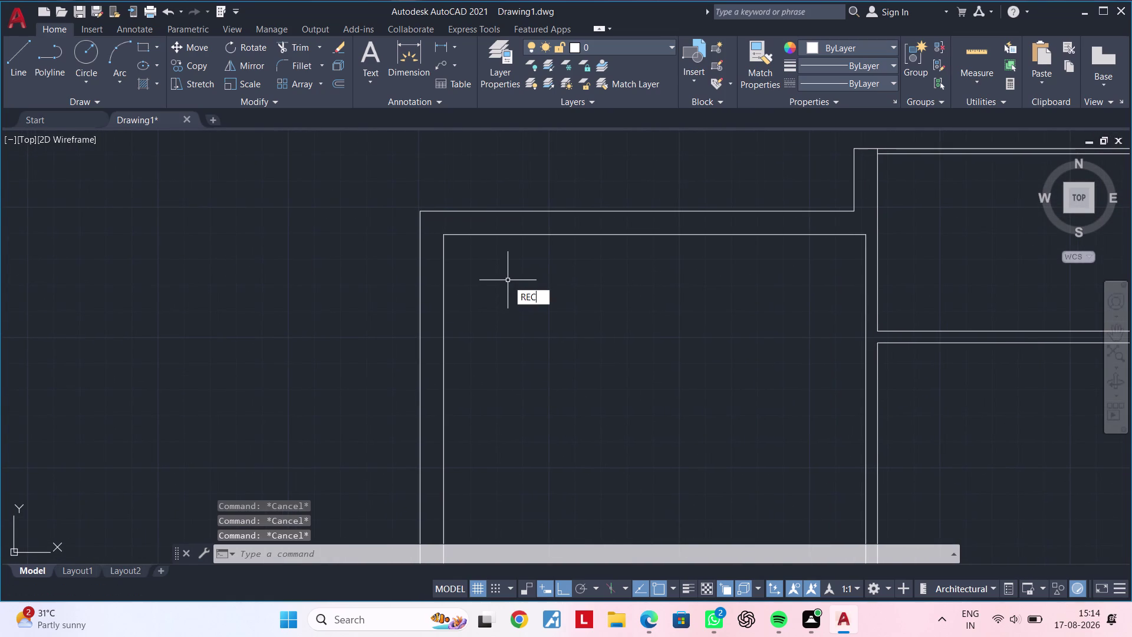
key(space)
click(422, 207)
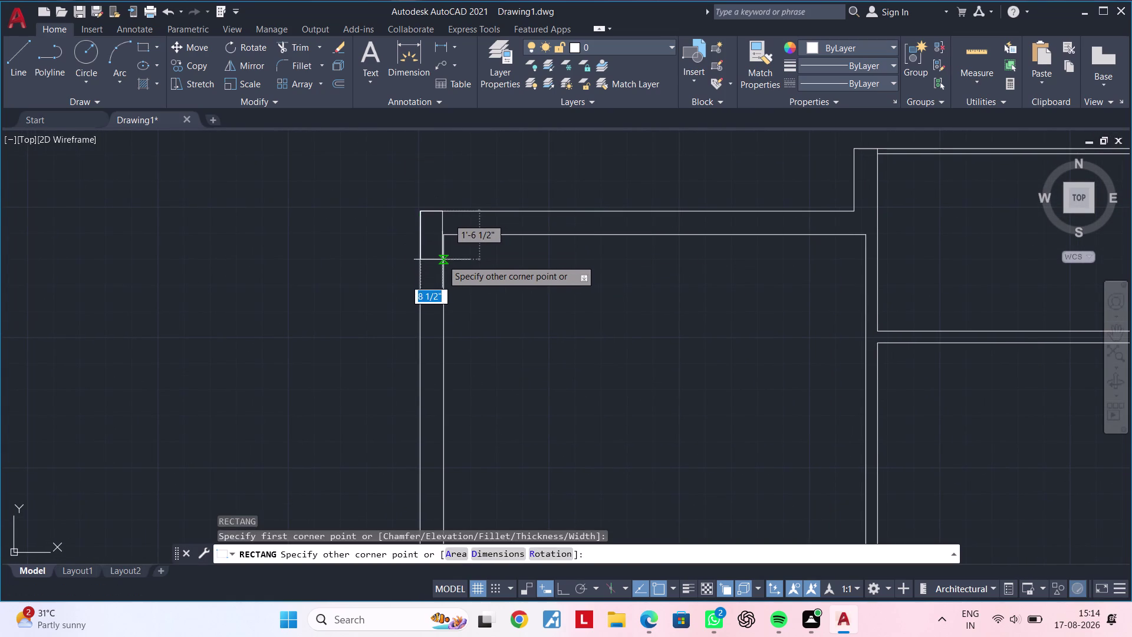
text(D)
key(space)
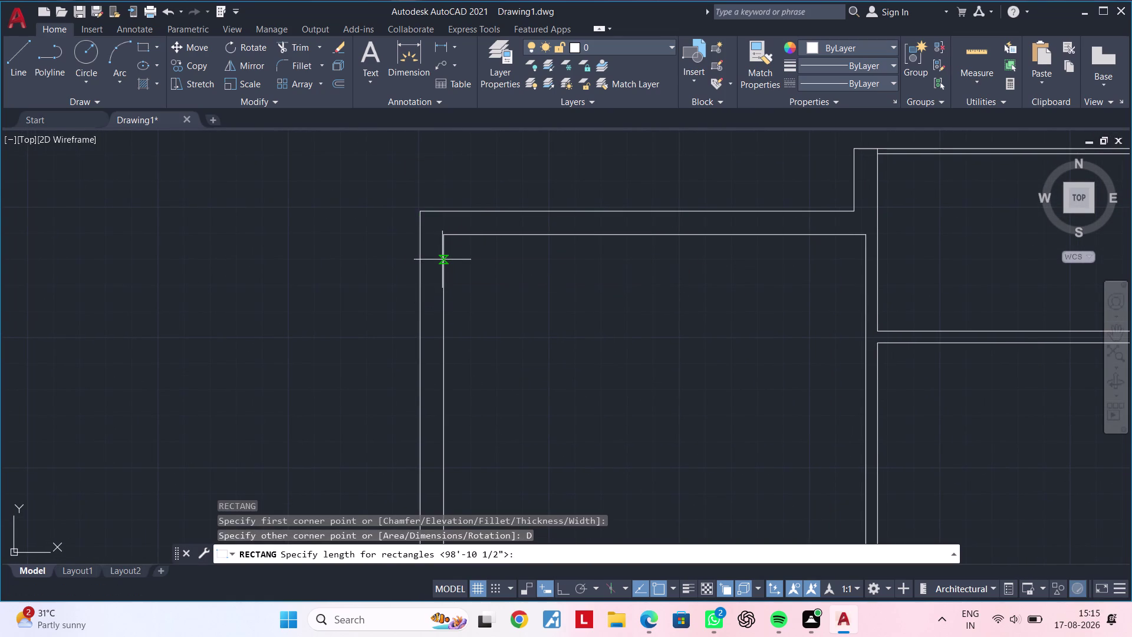
text(9")
key(Return)
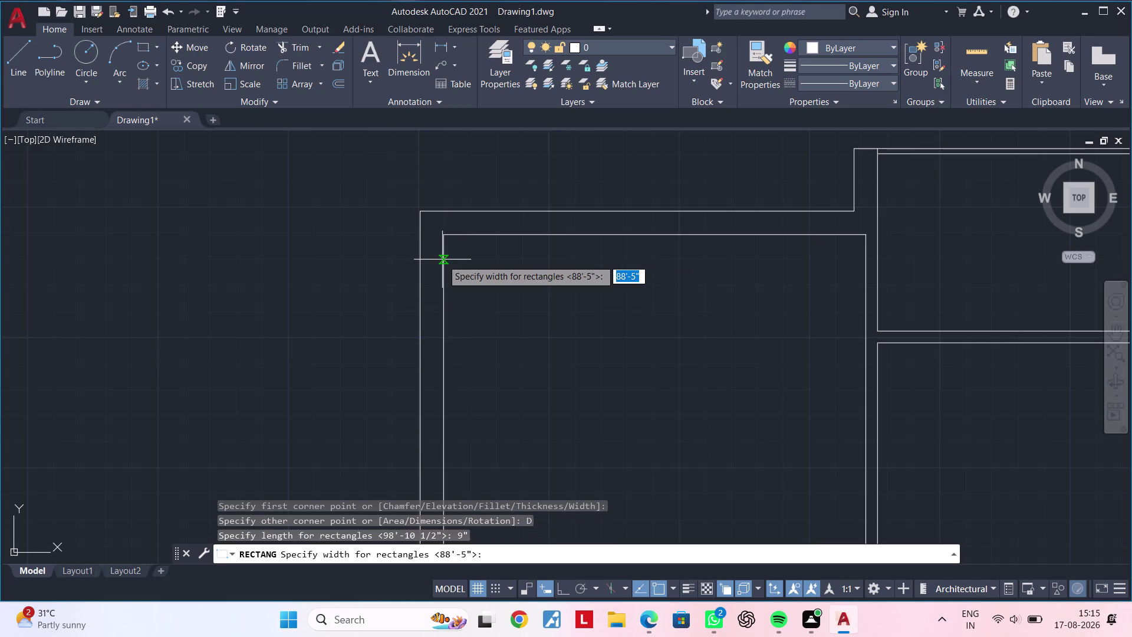
text(2')
key(Return)
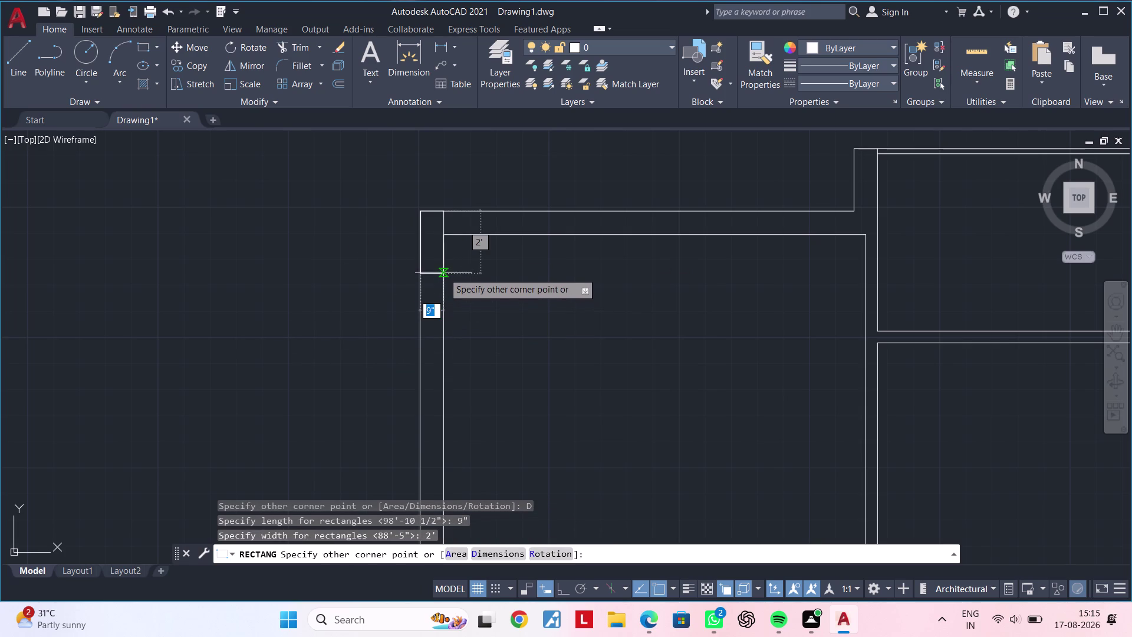
click(443, 272)
Draw a 4.5" square inside the rectangle's top corner.
key(Escape)
key(Escape)
scroll(down, 3)
middle_drag(494, 253, 528, 271)
key(Escape)
key(Escape)
scroll(up, 3)
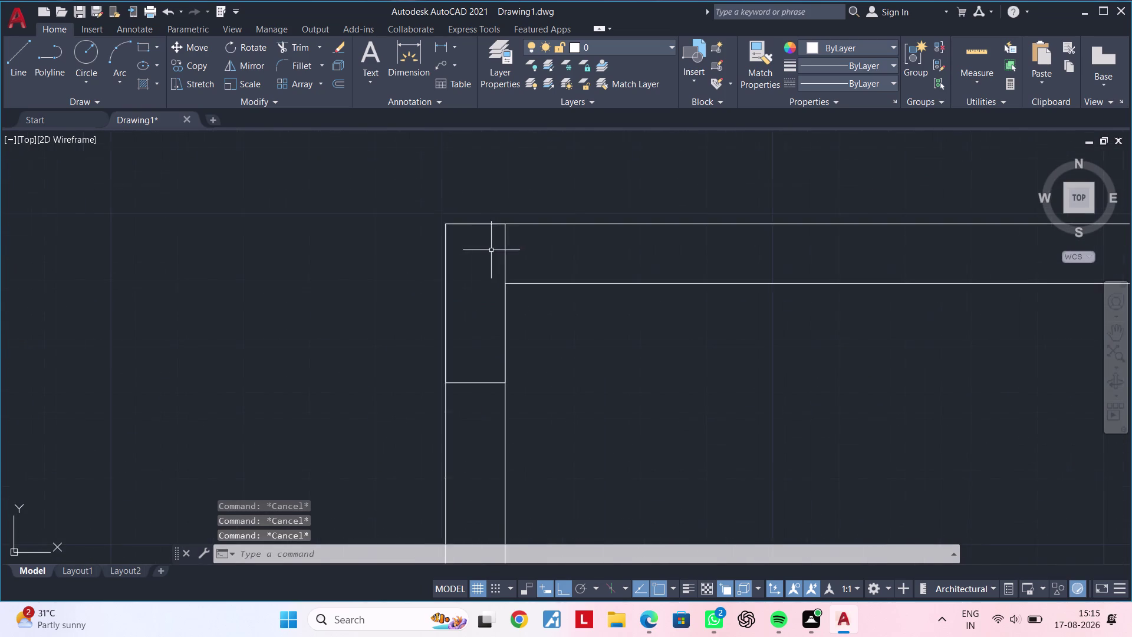
scroll(up, 3)
middle_drag(502, 267, 545, 271)
key(Escape)
key(Escape)
key(r)
key(e)
text(C)
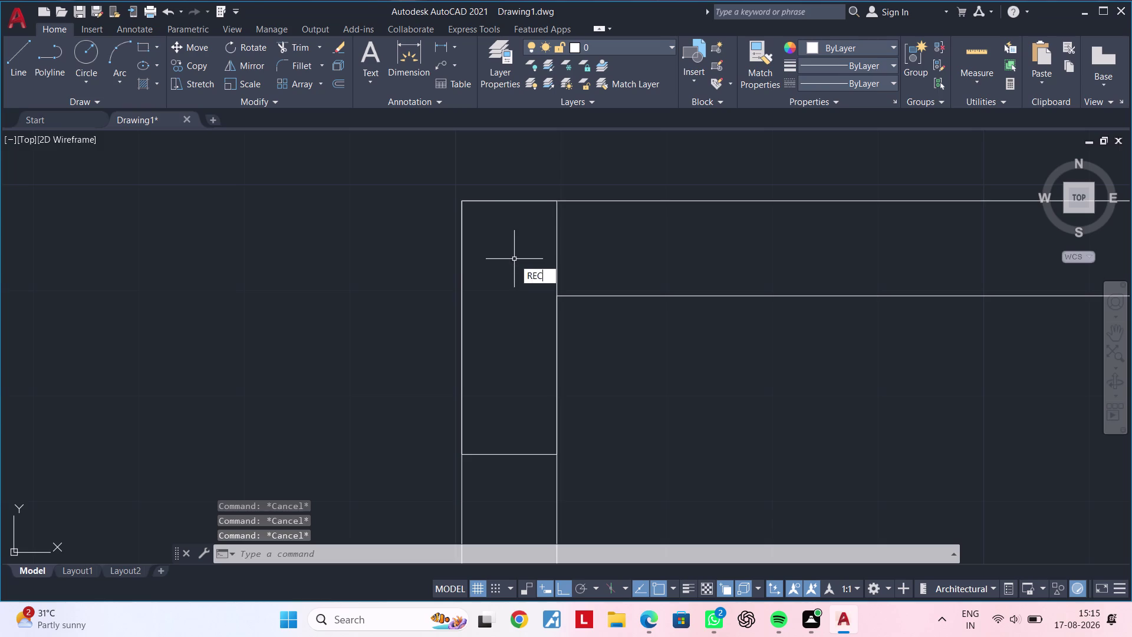
key(space)
click(459, 200)
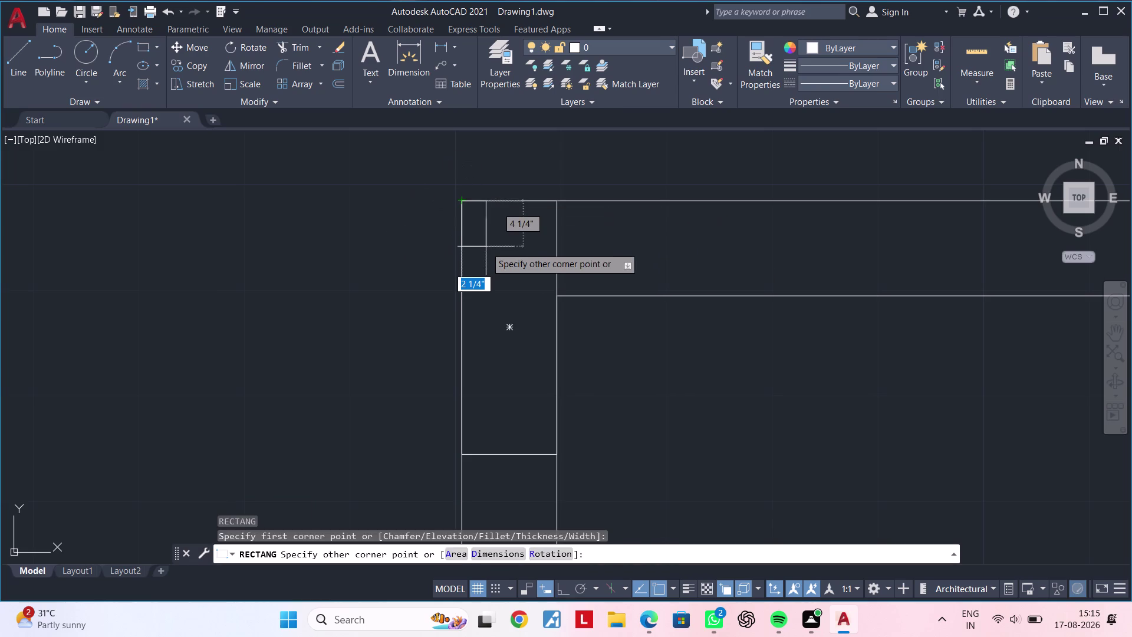
text(4.5)
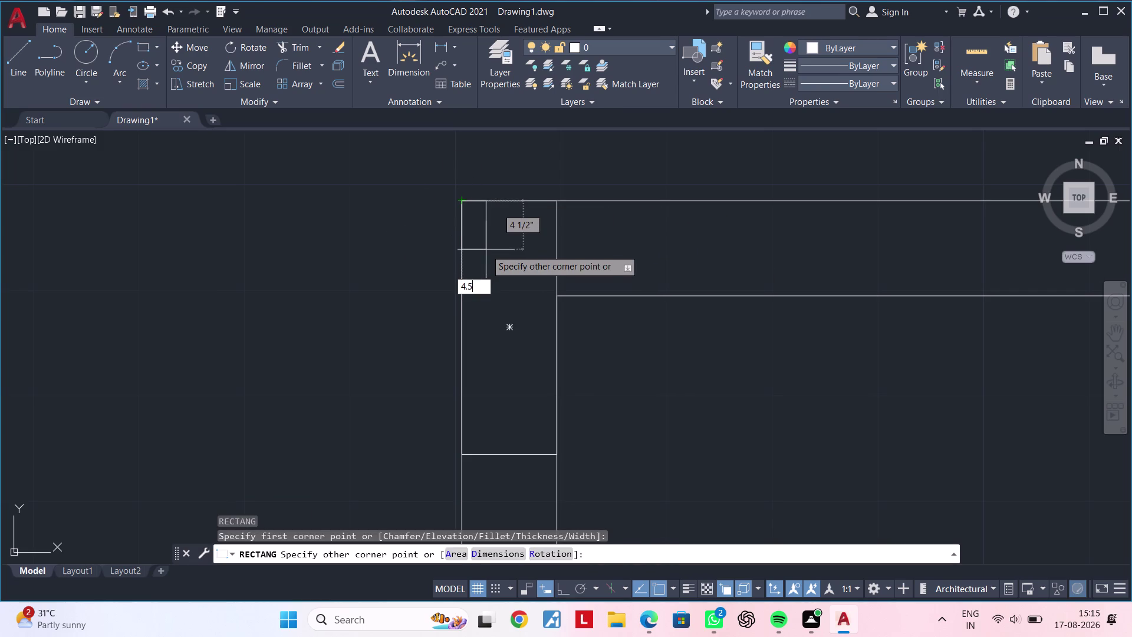
text(")
key(Return)
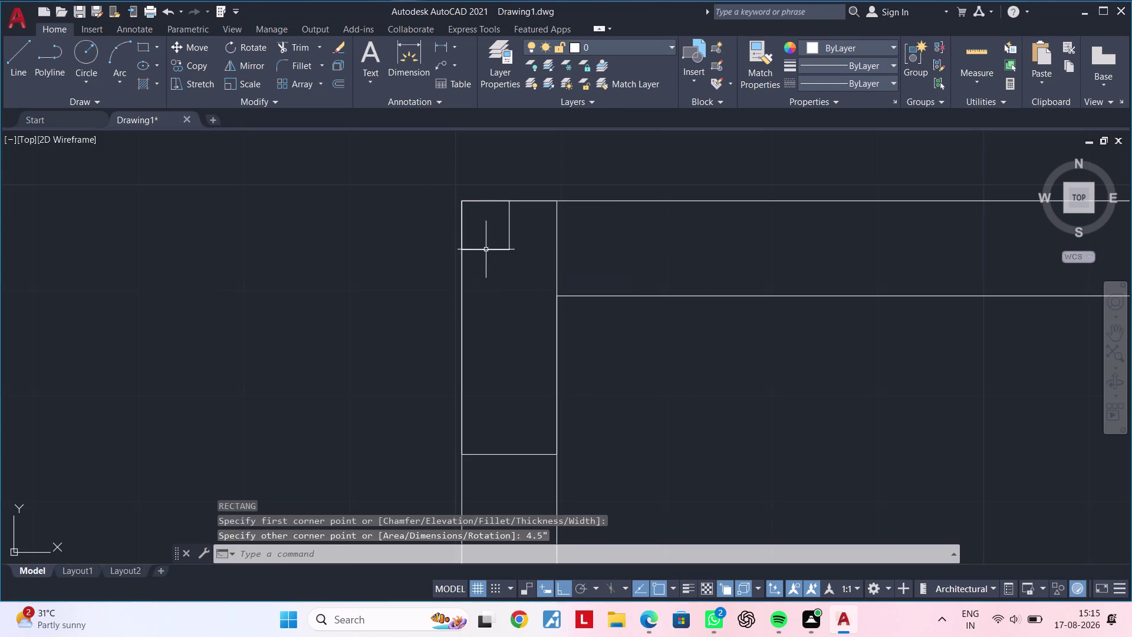
scroll(up, 3)
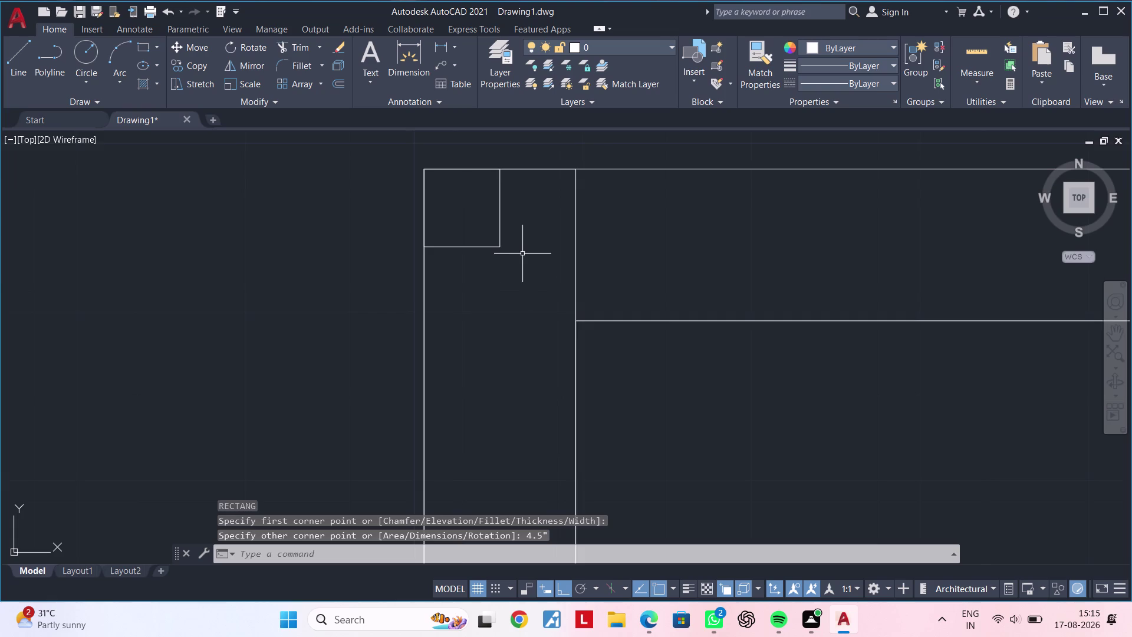
scroll(down, 3)
middle_drag(527, 277, 531, 296)
click(447, 47)
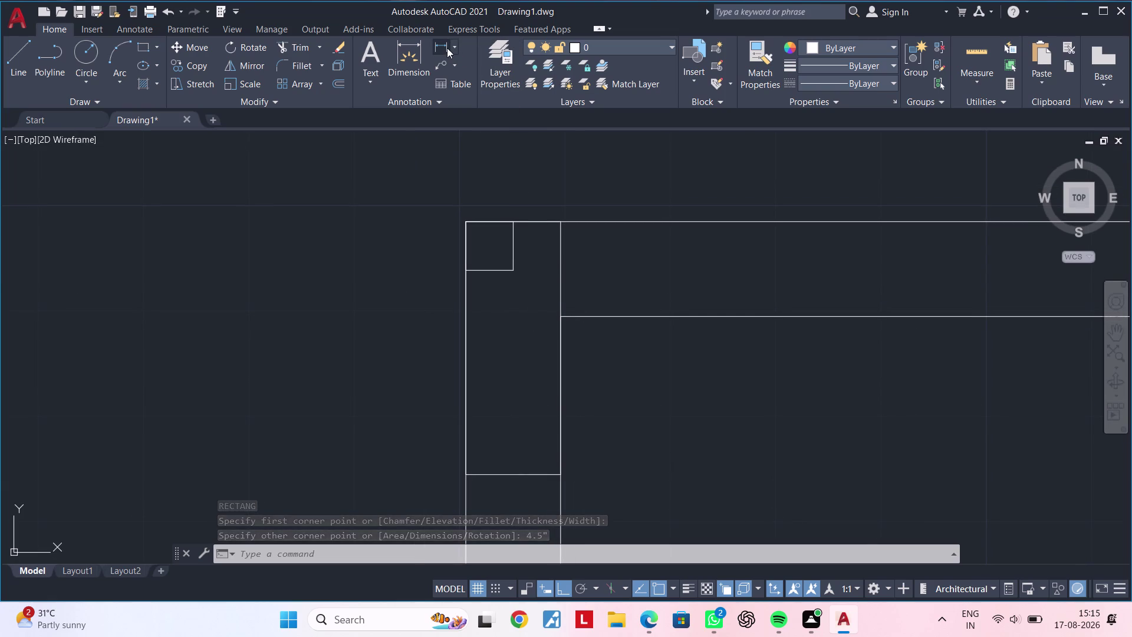
Abandon the trial linear dimension on the 9" by 2' column rectangle.
click(510, 222)
click(513, 271)
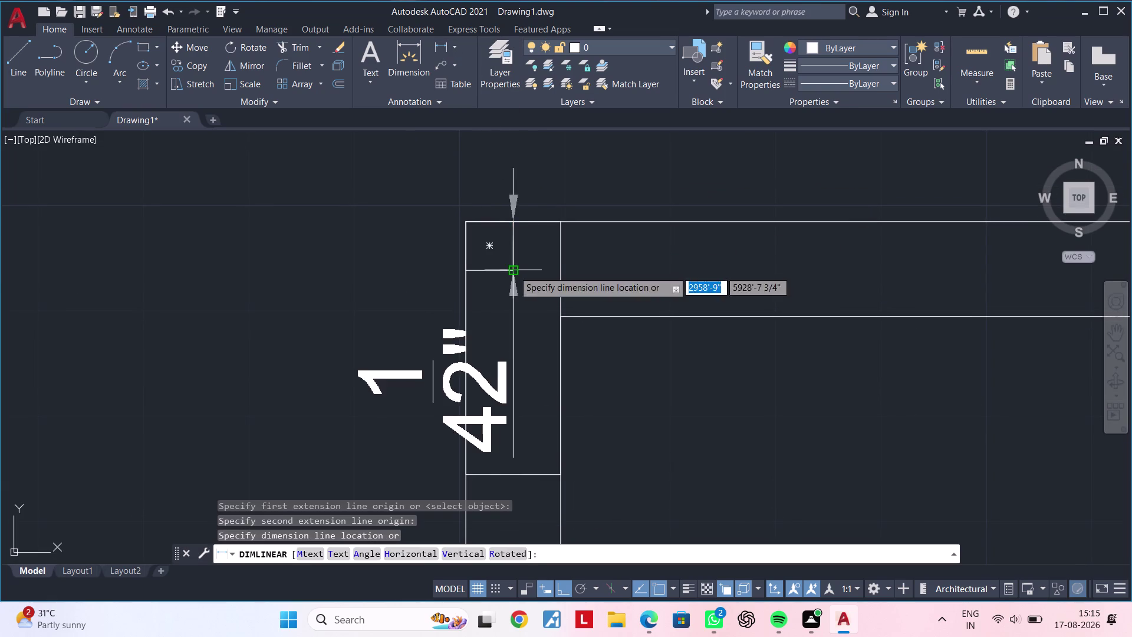
key(Escape)
key(Escape)
key(Escape)
key(Escape)
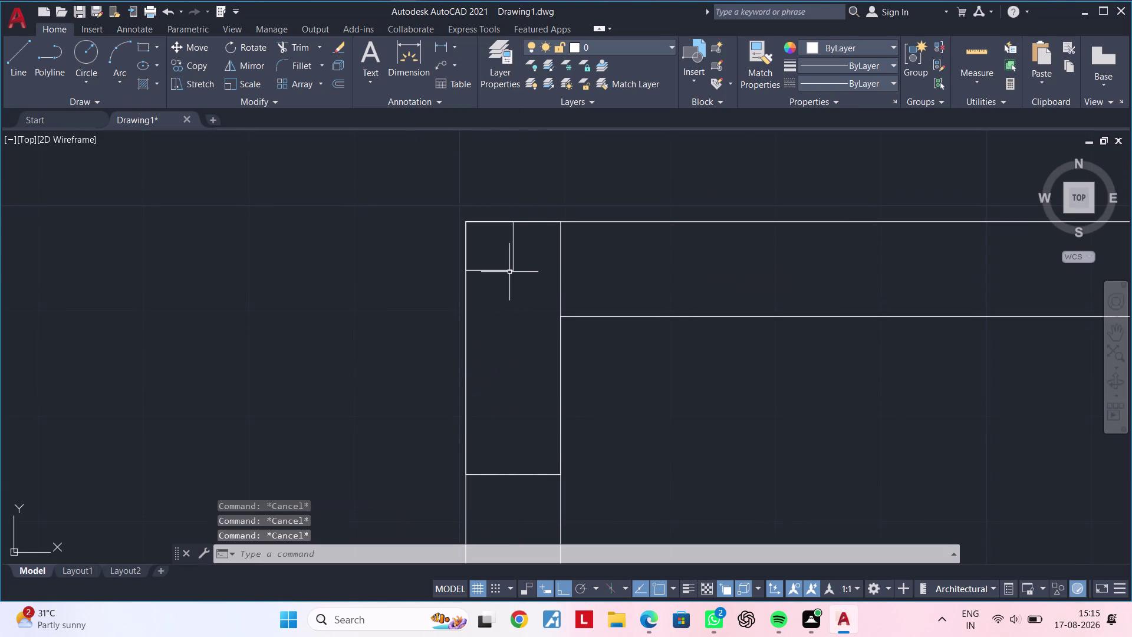
key(Escape)
key(Escape)
key(Escape)
key(Escape)
key(Escape)
key(Escape)
Return to the column and select its long wall strip and small square.
scroll(down, 3)
scroll(down, 3)
scroll(down, 3)
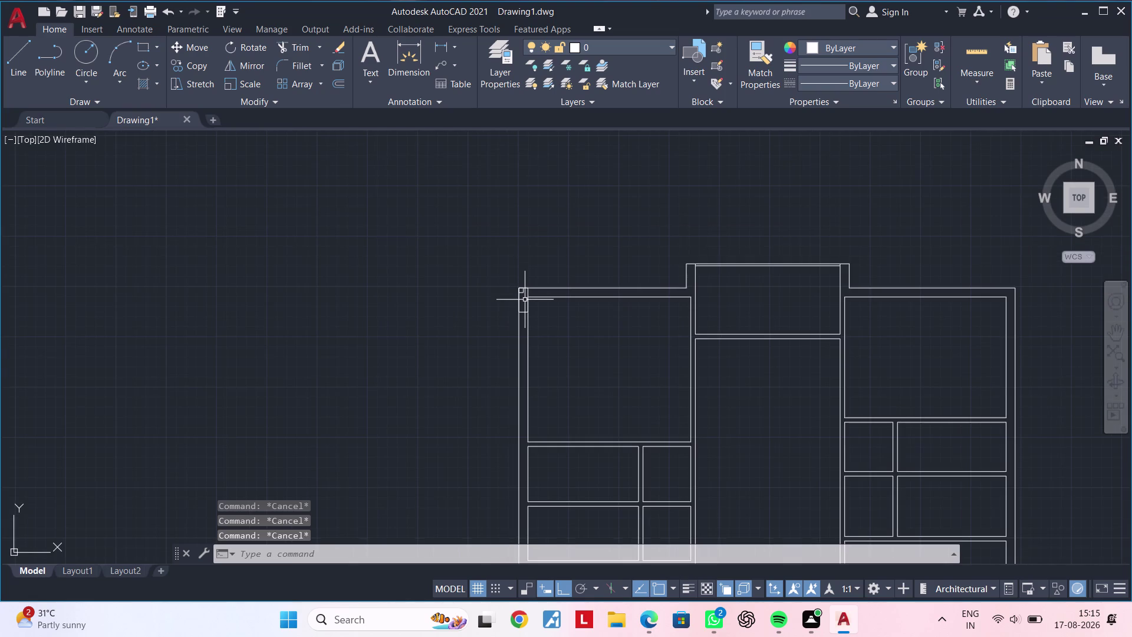
scroll(up, 3)
middle_drag(524, 308, 523, 375)
scroll(up, 3)
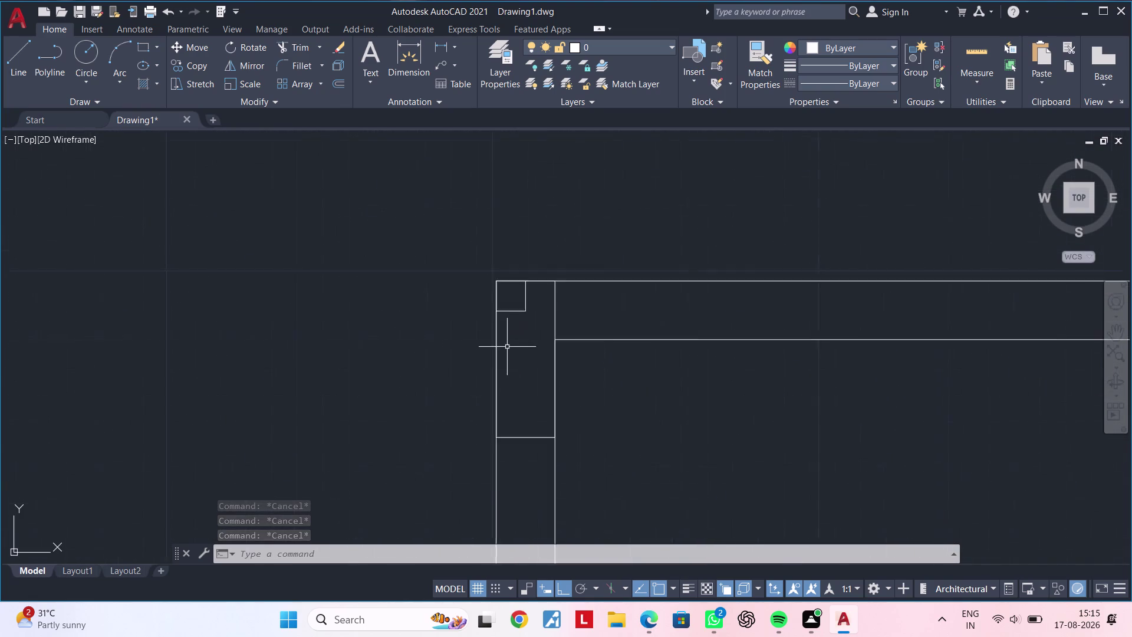
scroll(up, 3)
middle_drag(525, 344, 467, 350)
key(Escape)
key(Escape)
key(Escape)
key(Escape)
key(Escape)
key(Escape)
key(Escape)
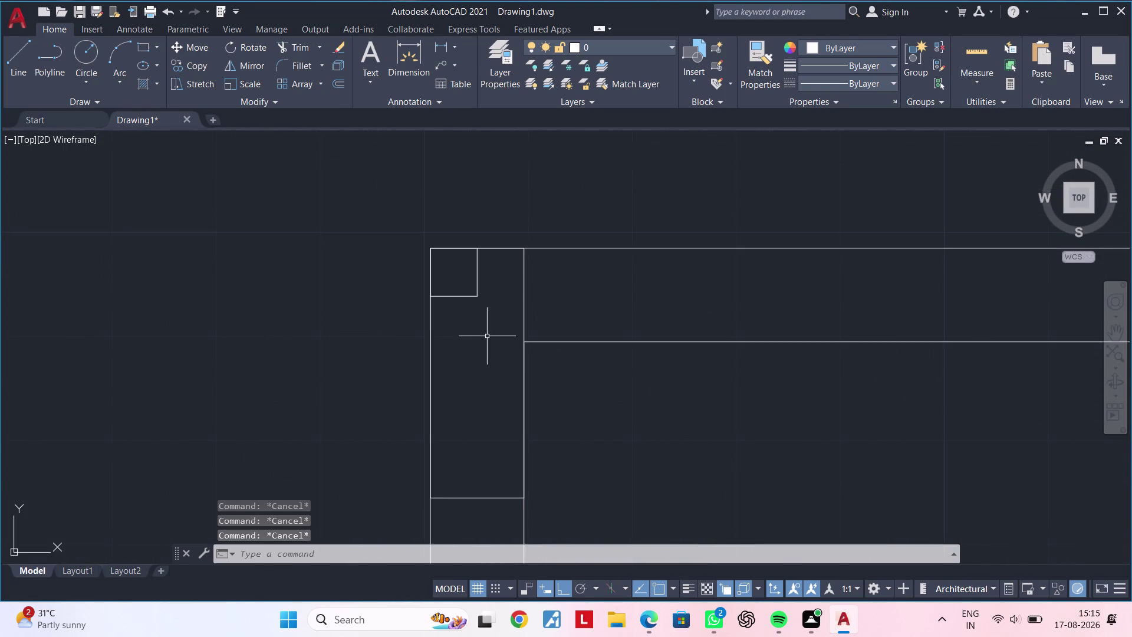
click(524, 288)
click(478, 287)
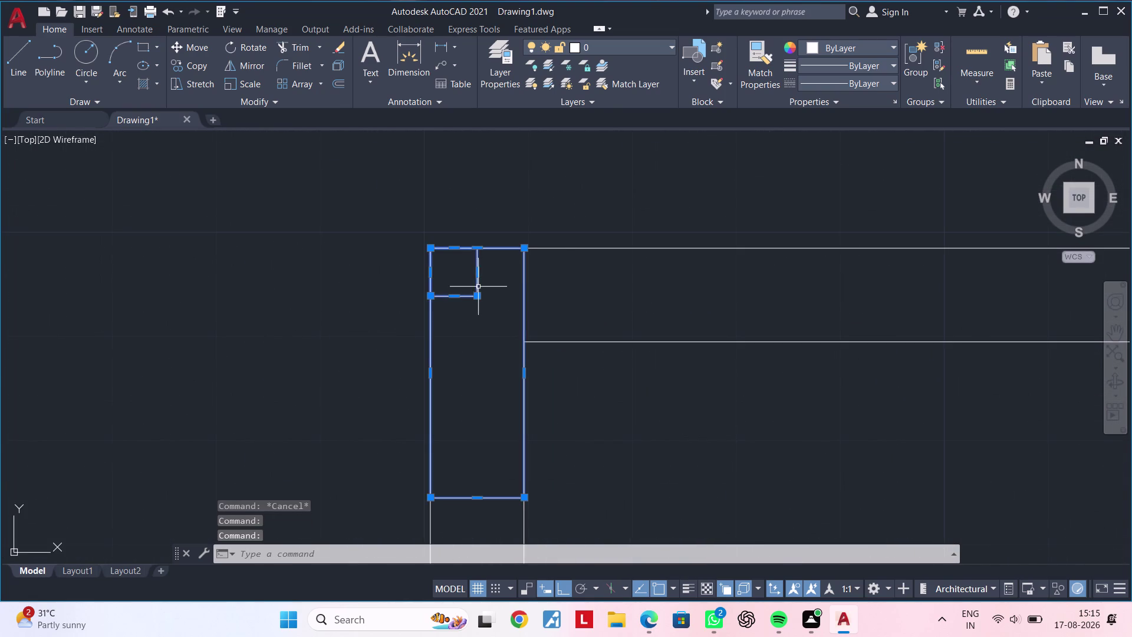
click(659, 46)
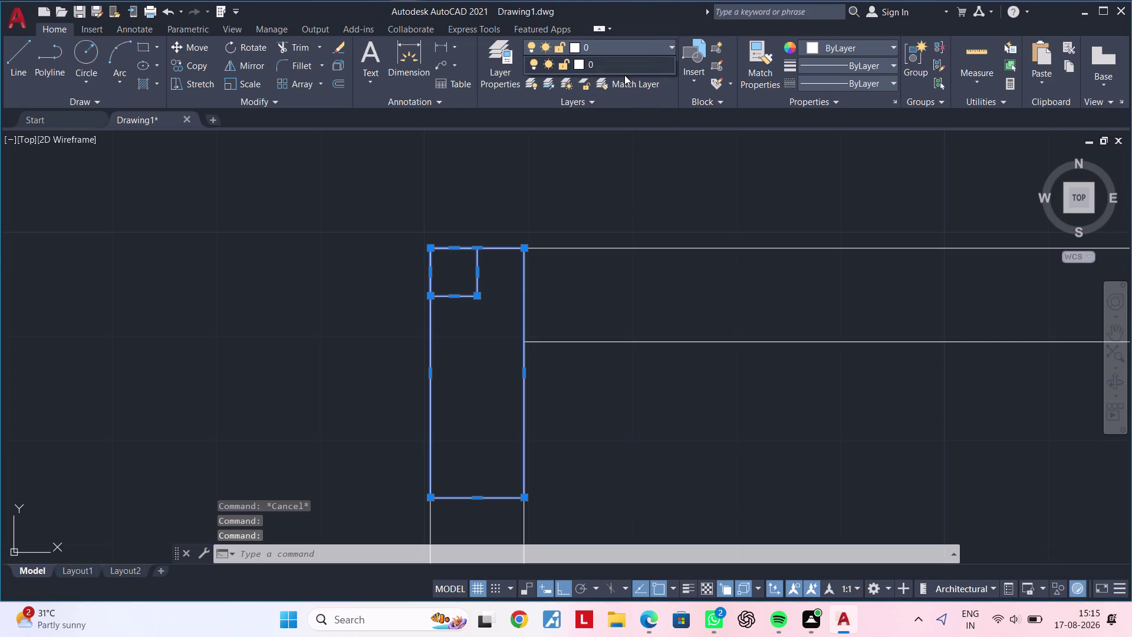
click(501, 55)
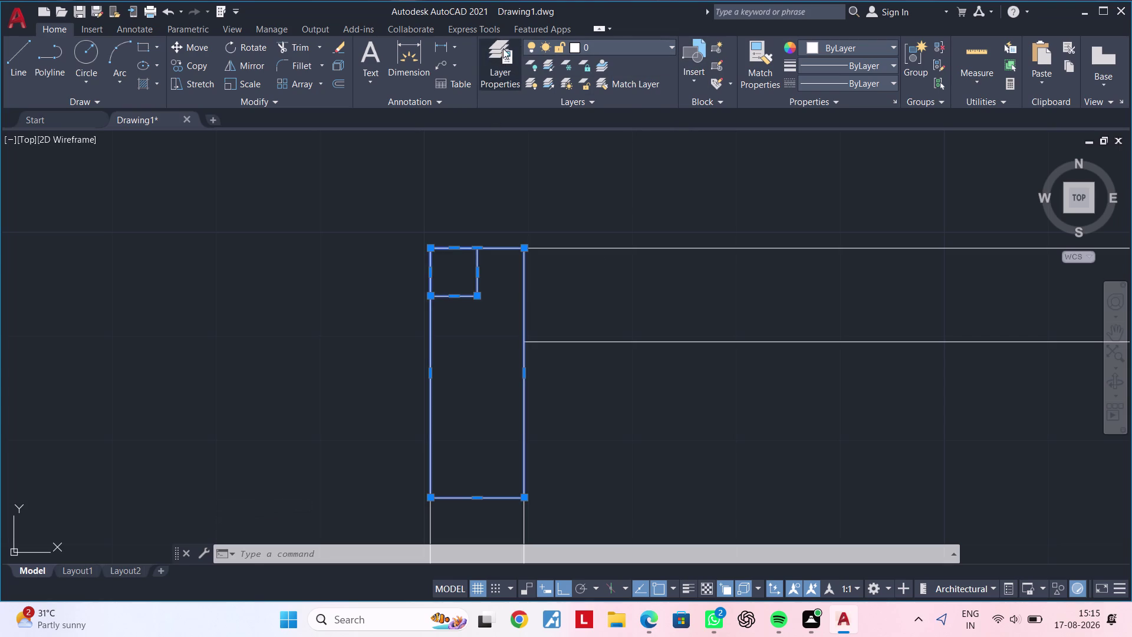
Create a new layer named COLUMN in the Layer Properties Manager.
click(487, 57)
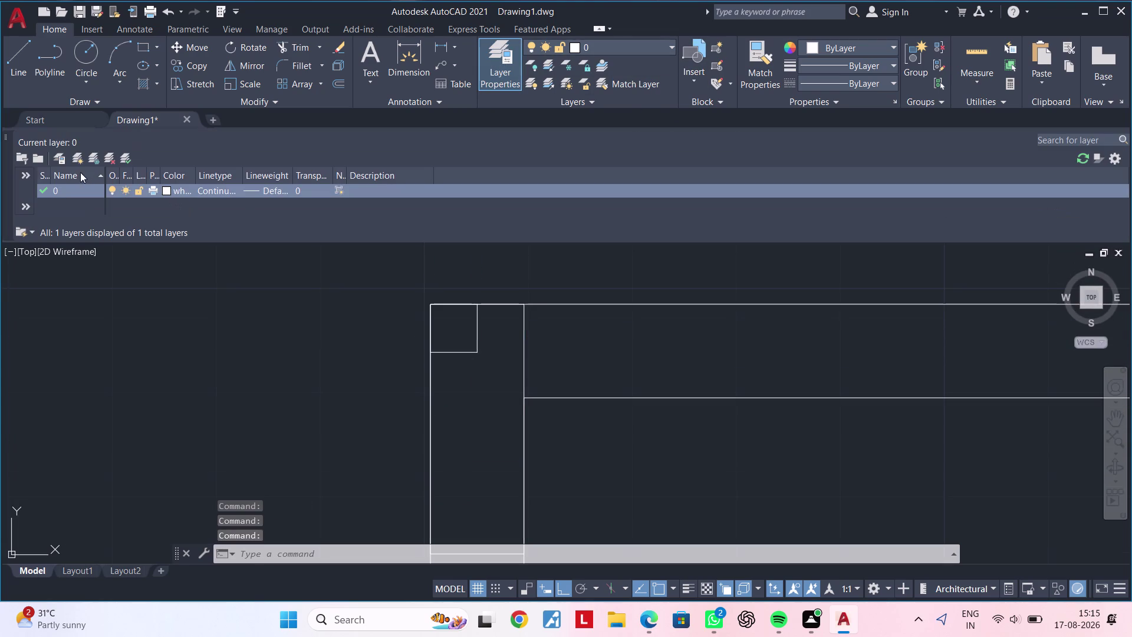
click(61, 160)
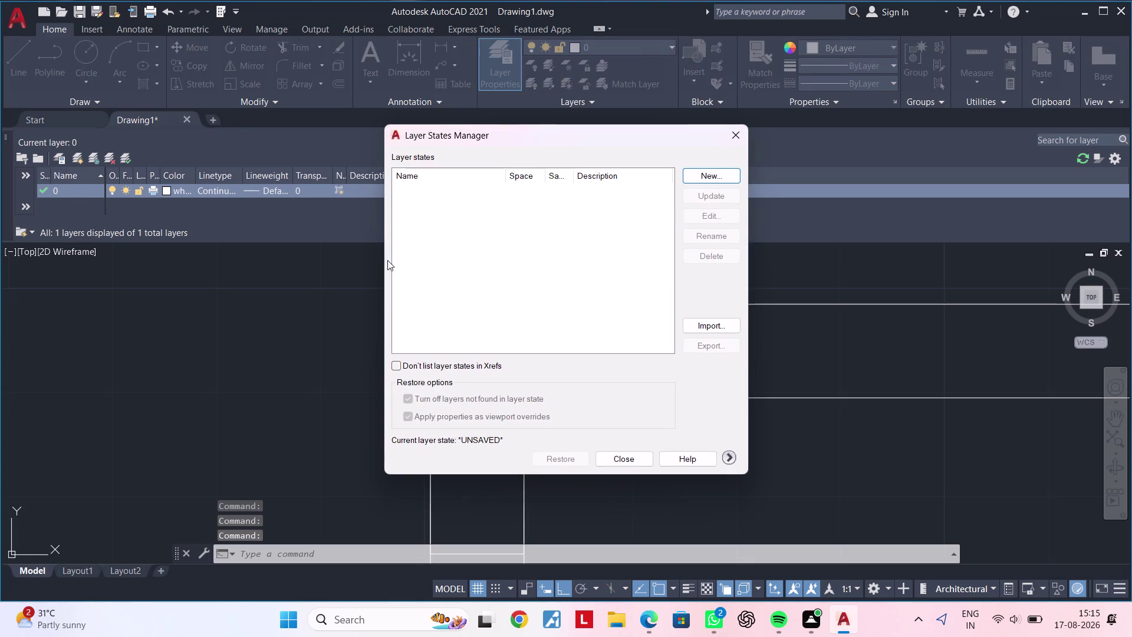
click(730, 139)
click(81, 161)
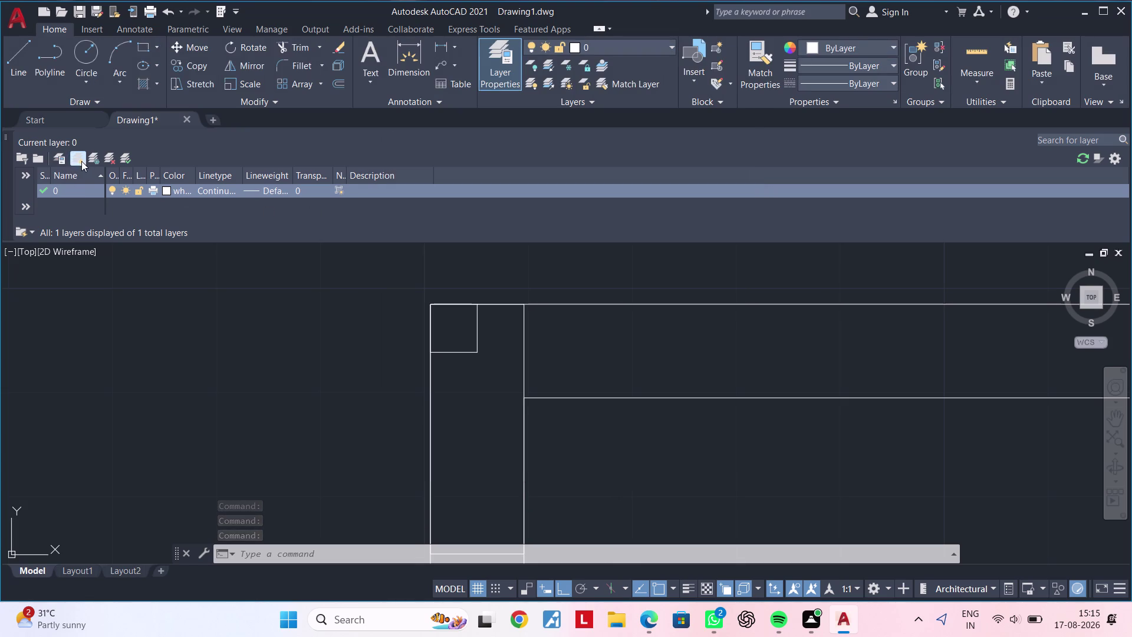
drag(90, 204, 29, 204)
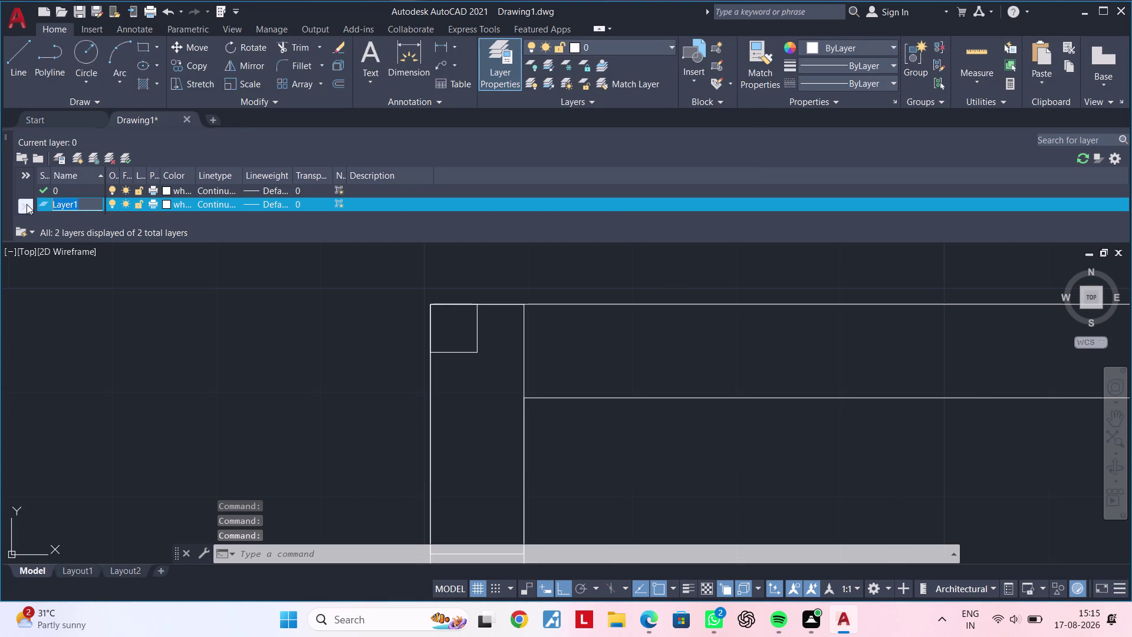
key(BackSpace)
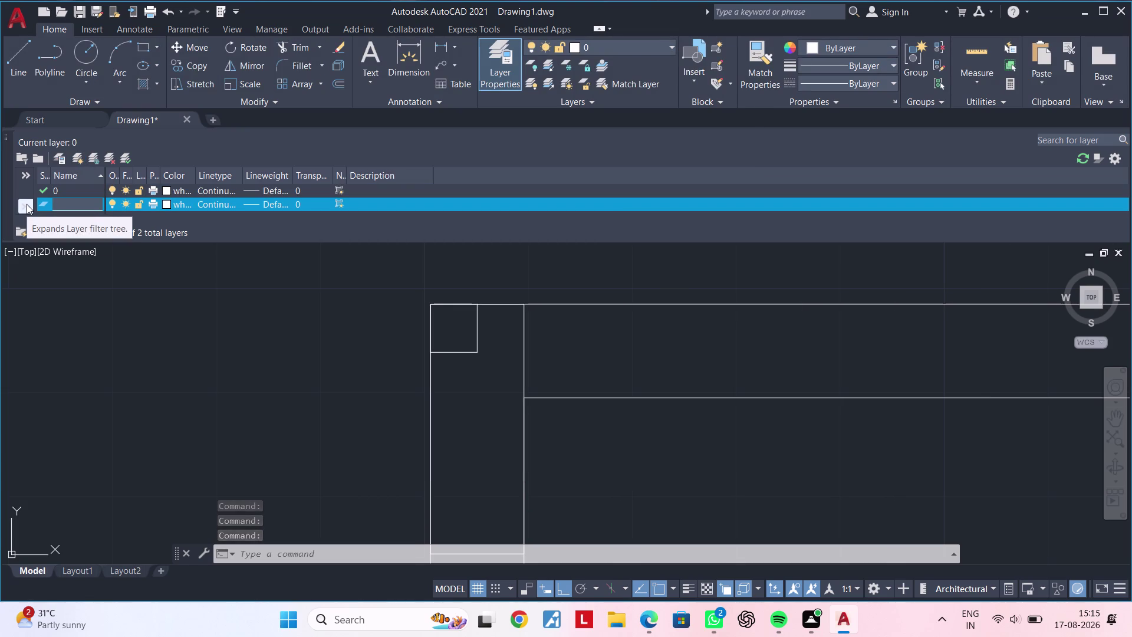
key(shift+c)
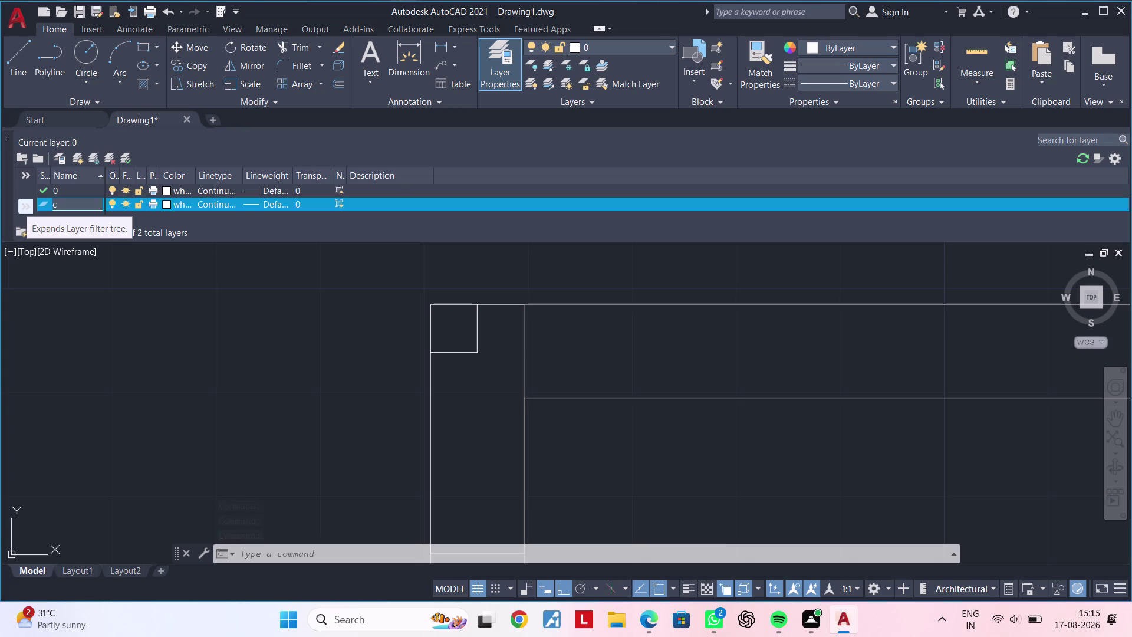
key(BackSpace)
key(c)
text(OL)
text(UMN)
key(space)
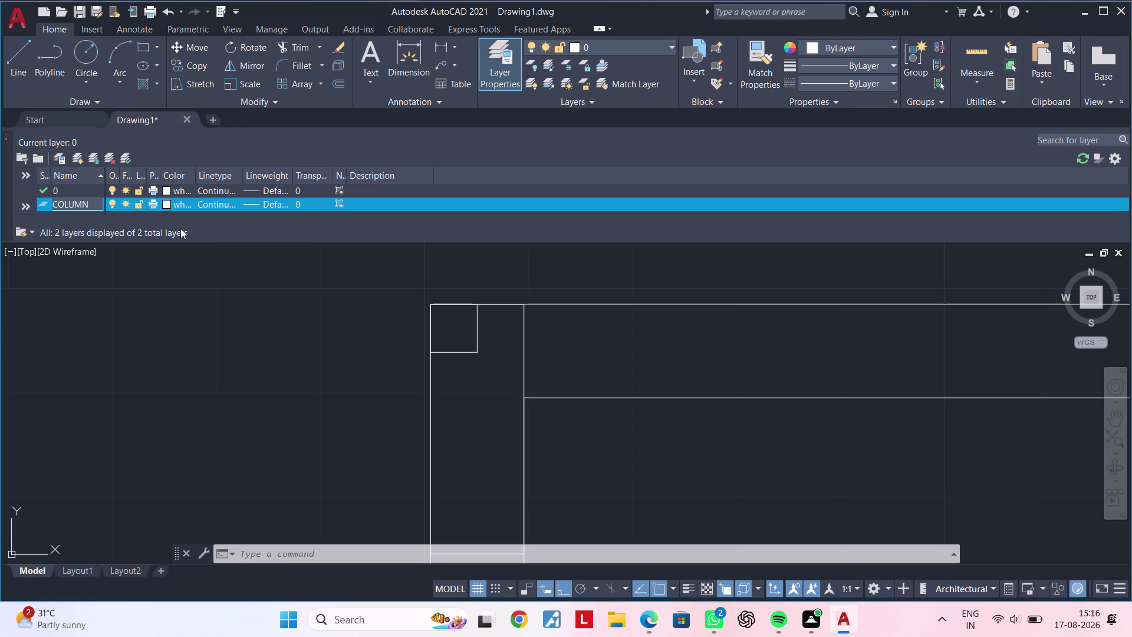
Assign colour 40 to the COLUMN layer.
click(165, 204)
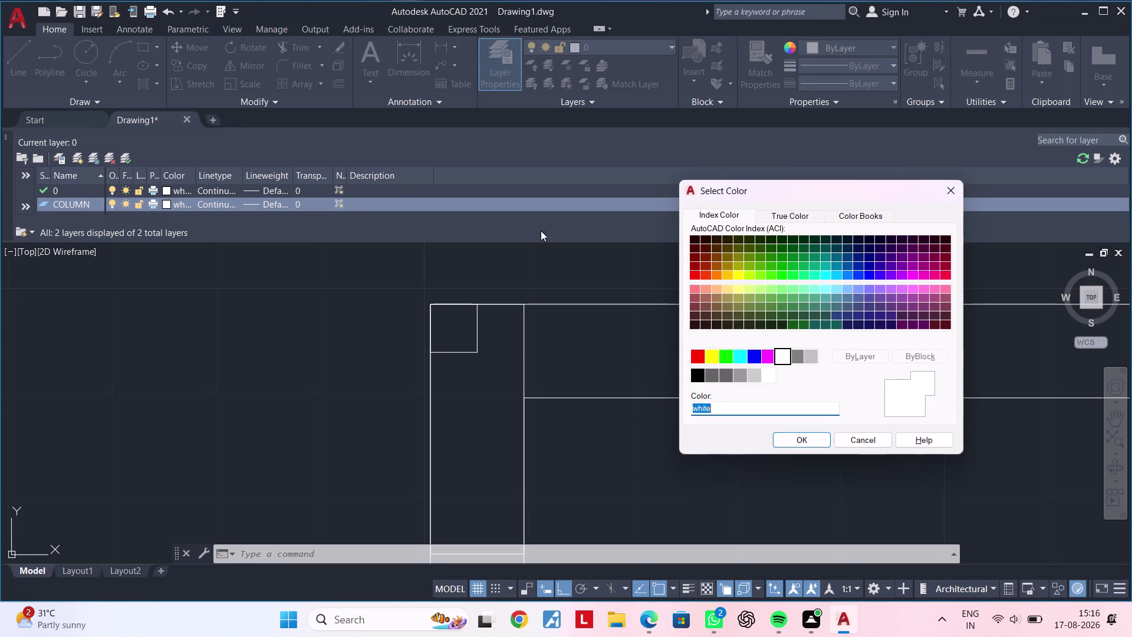
click(729, 276)
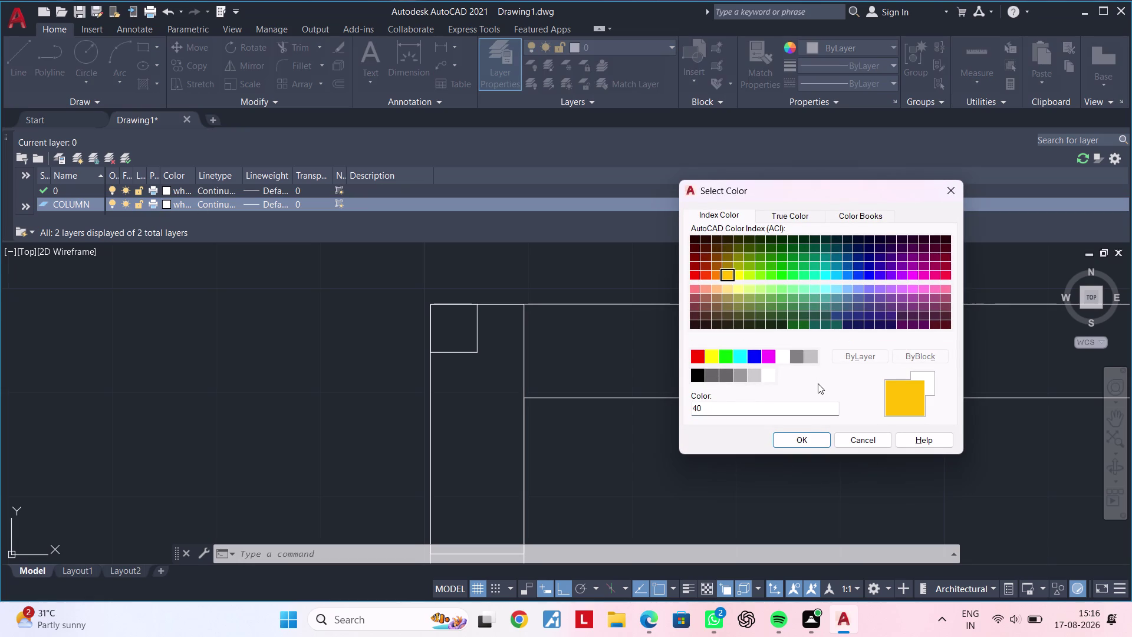
click(815, 438)
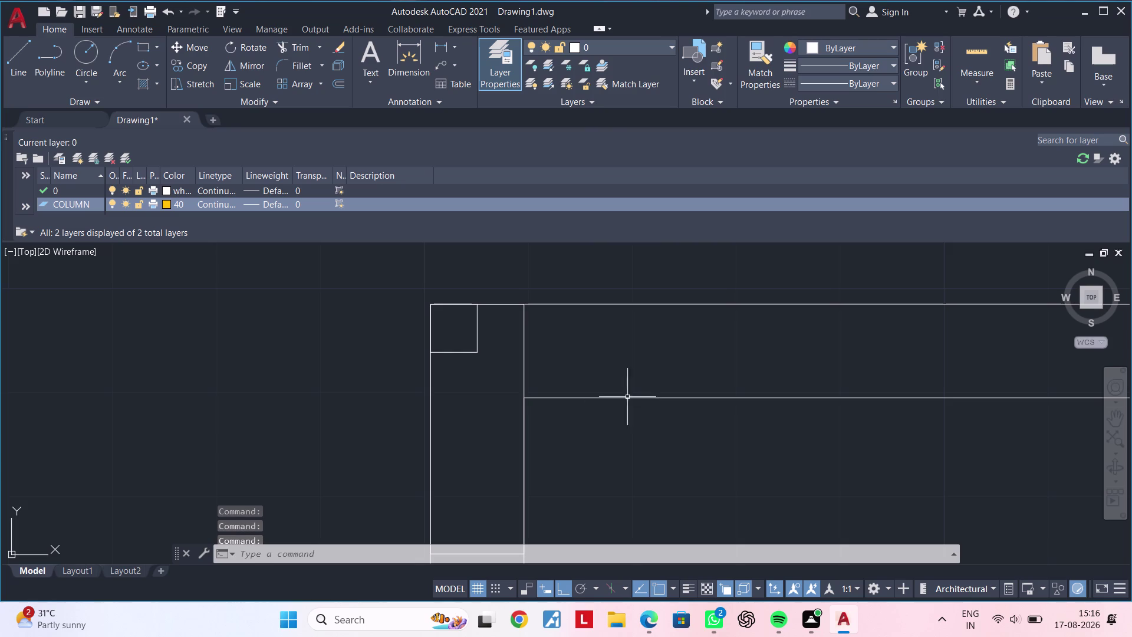
Move the column square and wall strip onto the COLUMN layer.
click(525, 353)
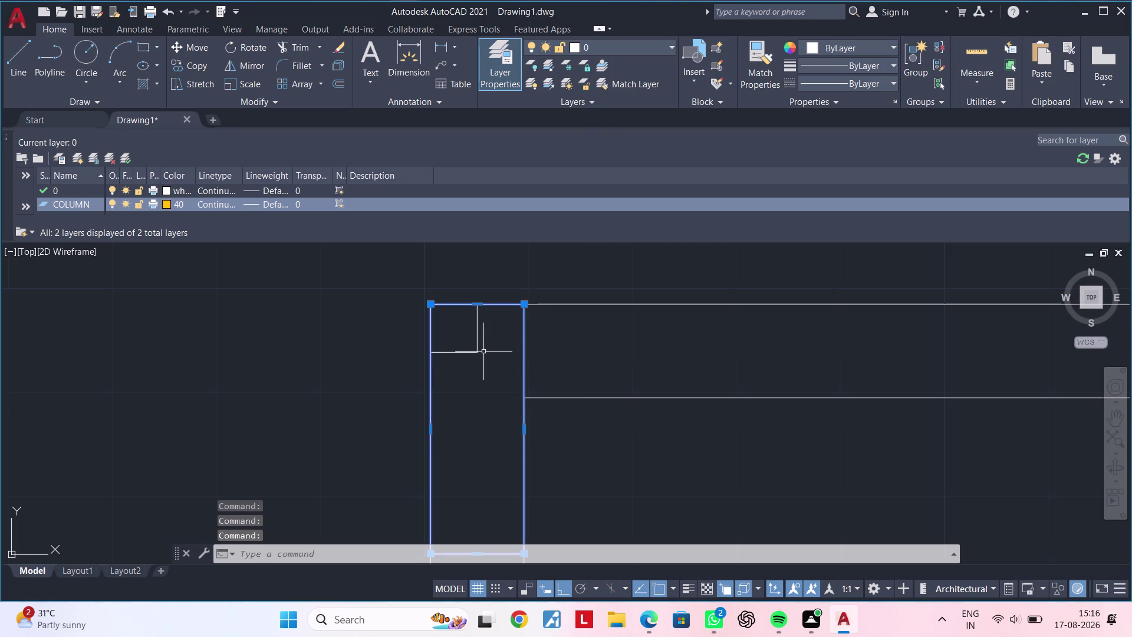
click(477, 347)
click(639, 48)
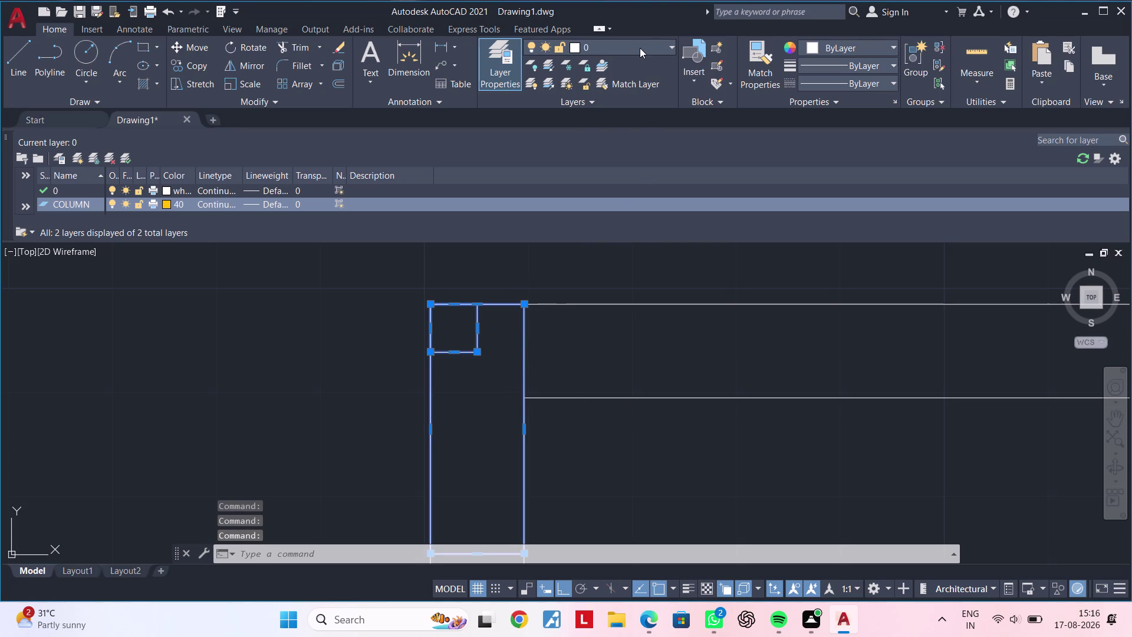
click(635, 84)
key(Escape)
Start a hatch with the SOLID pattern.
scroll(down, 3)
middle_drag(647, 348, 649, 273)
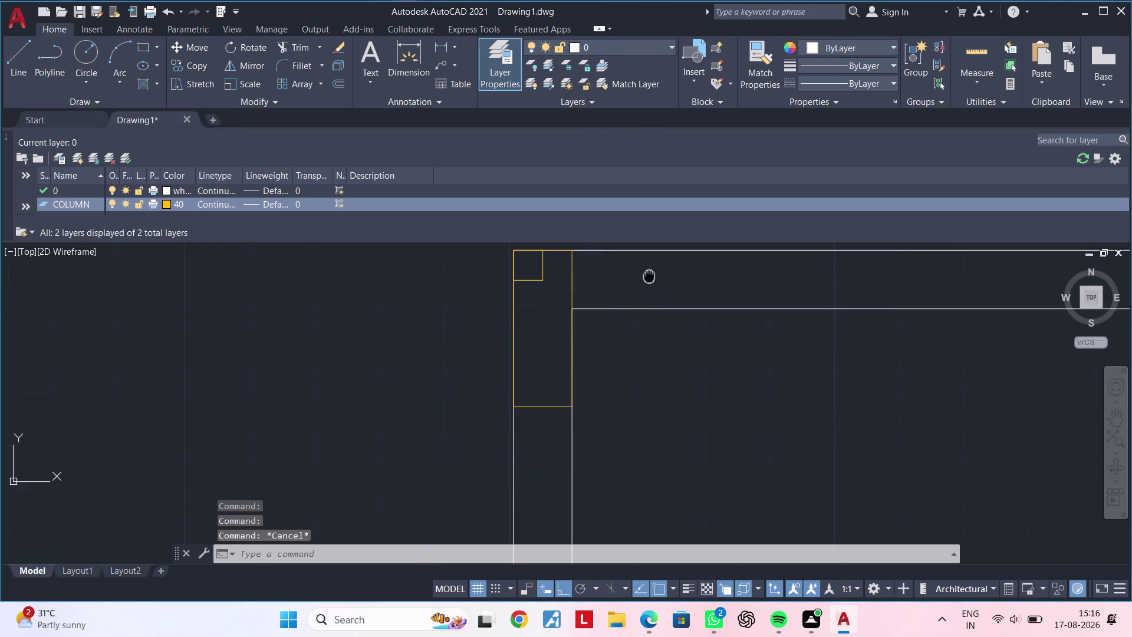
middle_drag(649, 273, 649, 271)
key(Escape)
middle_drag(641, 322, 614, 376)
key(Escape)
middle_drag(613, 344, 596, 355)
key(Escape)
scroll(up, 3)
key(Escape)
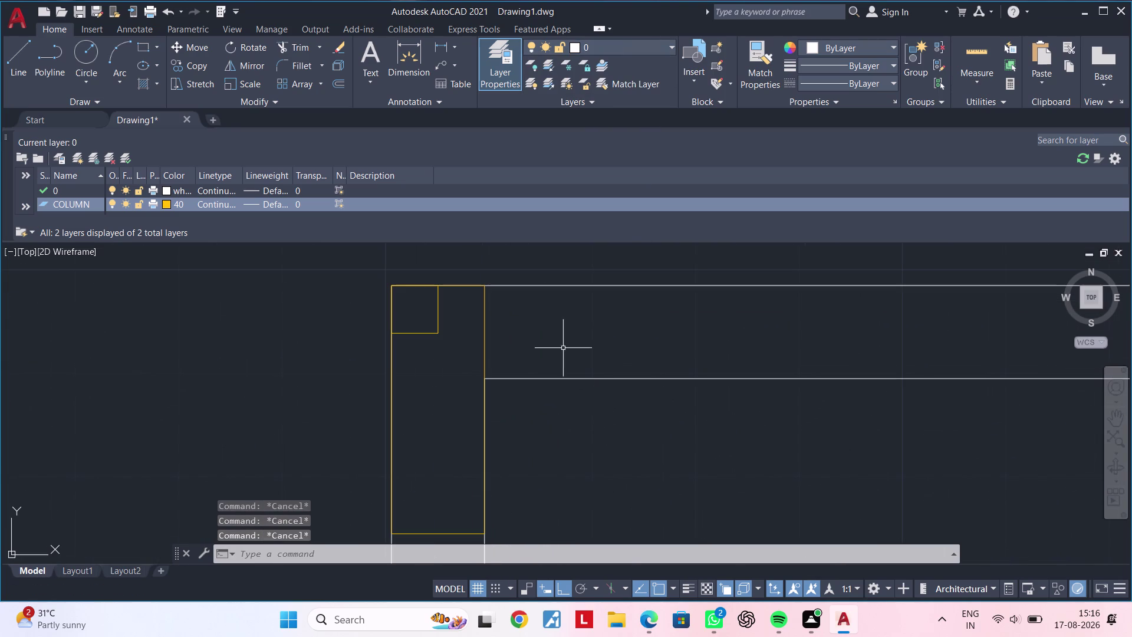
key(Escape)
key(h)
key(space)
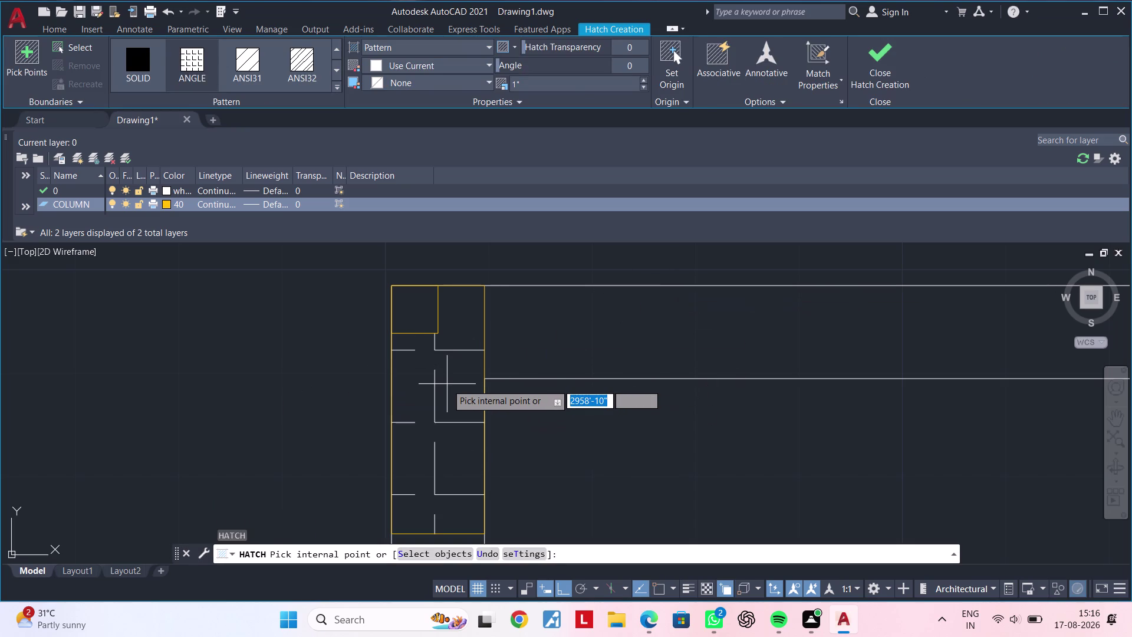
click(145, 70)
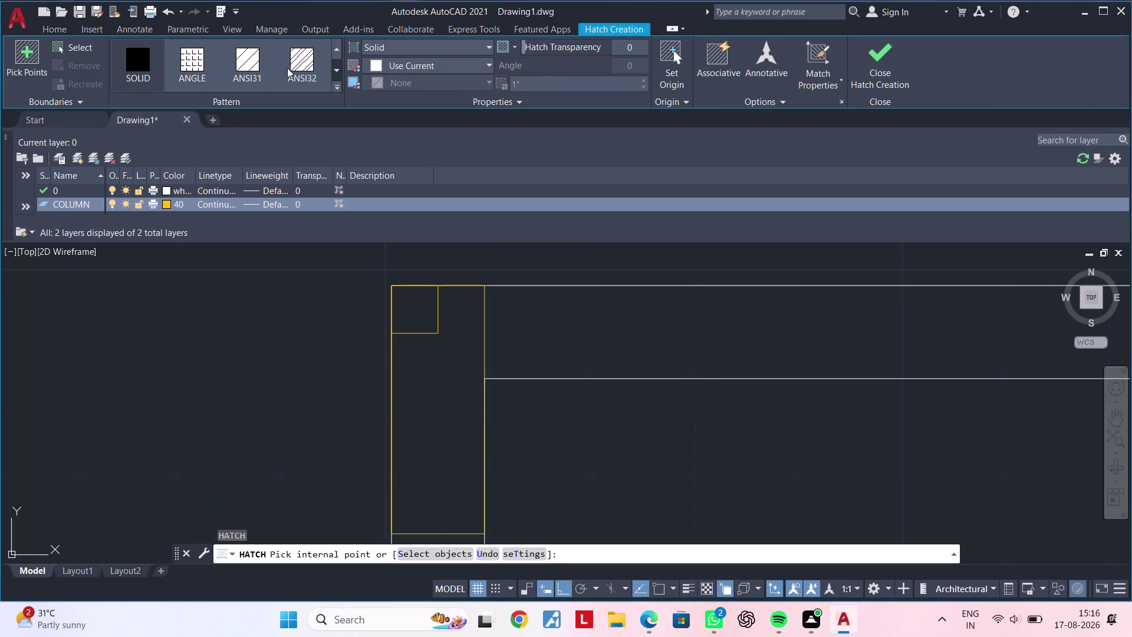
Add a third new layer in the layer manager.
click(58, 31)
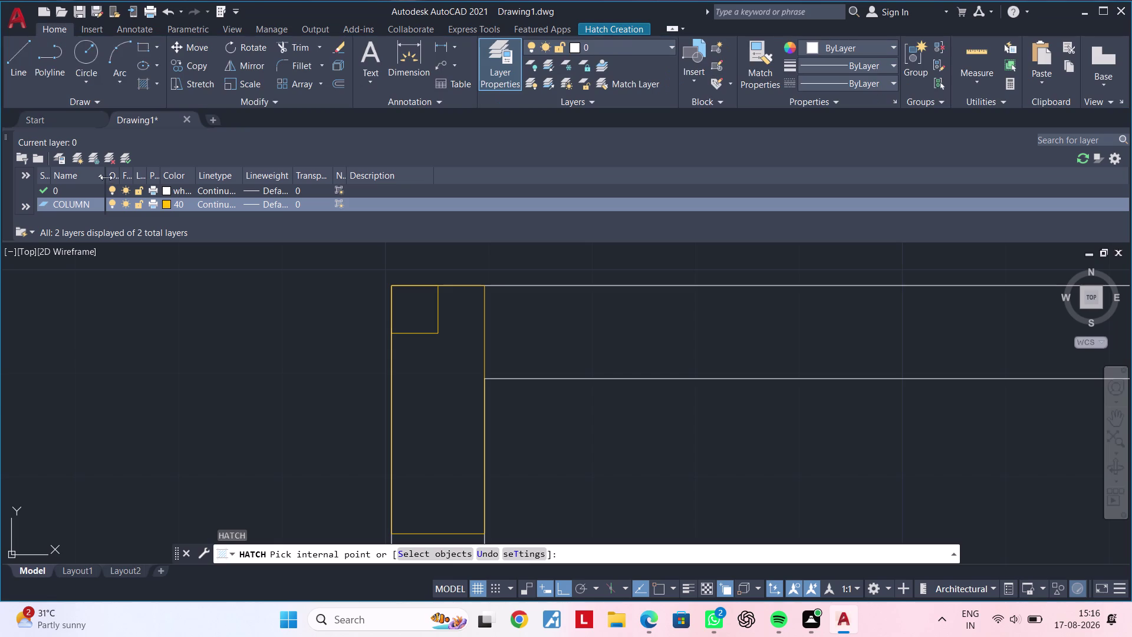
click(77, 163)
drag(81, 201, 24, 201)
Name the new layer COLUMN HATCH and give it magenta colour 220.
key(BackSpace)
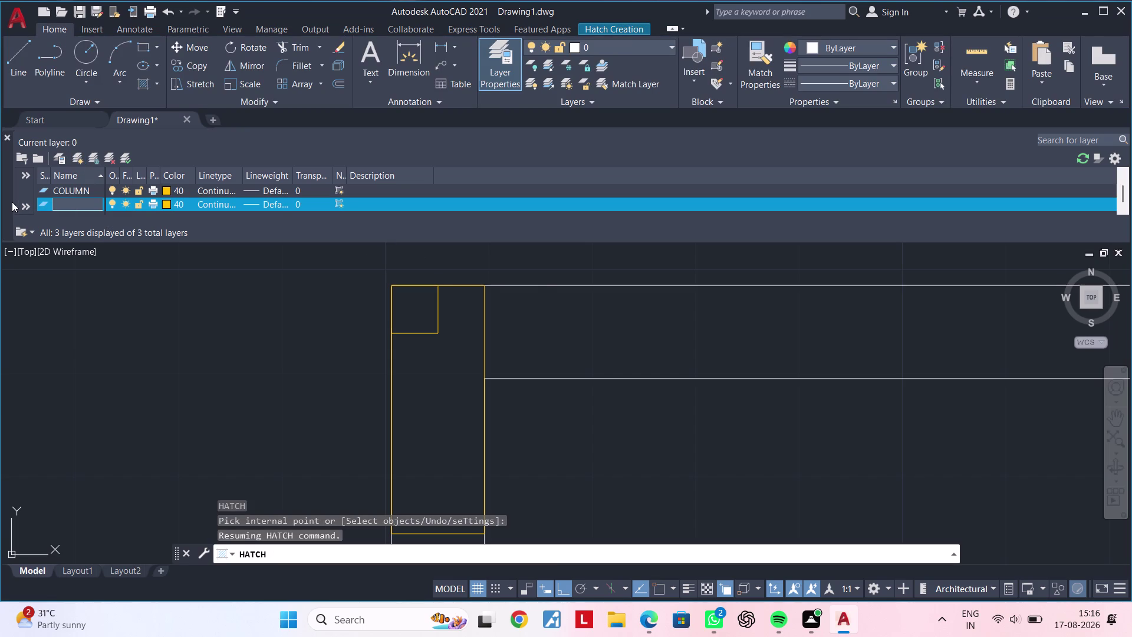
text(COLUMN)
key(space)
text(HAT)
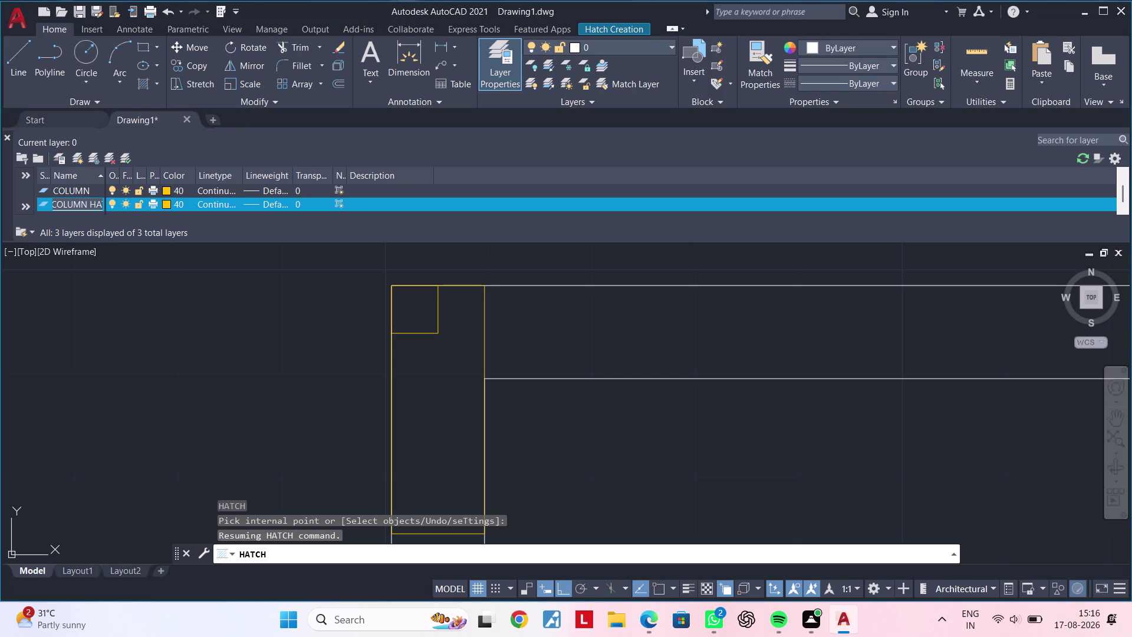
text(CH)
click(165, 205)
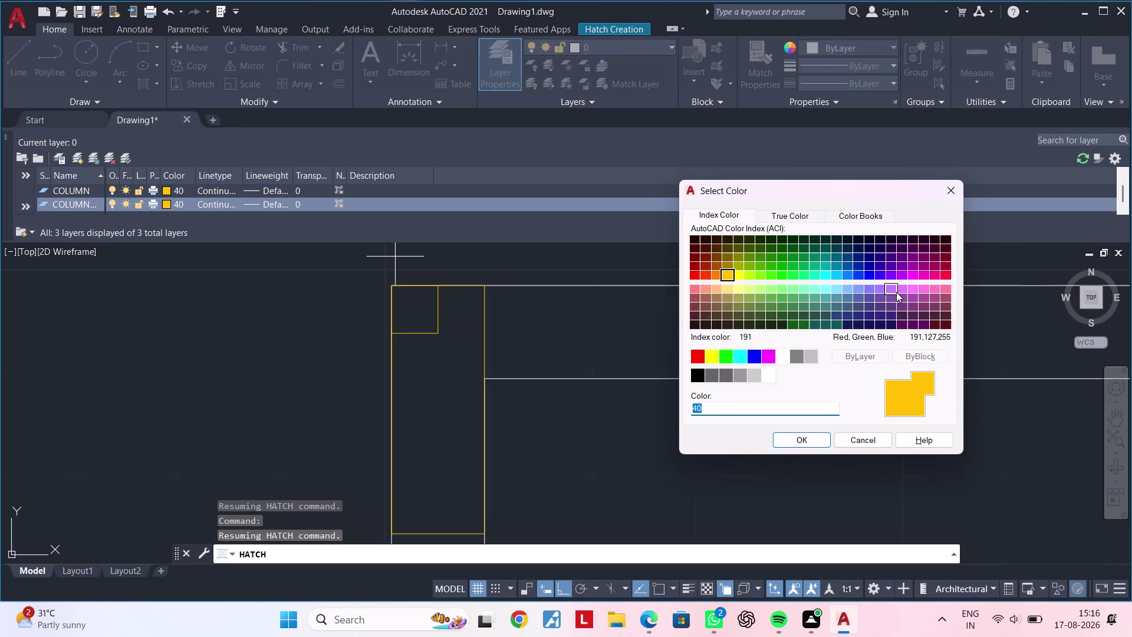
click(912, 279)
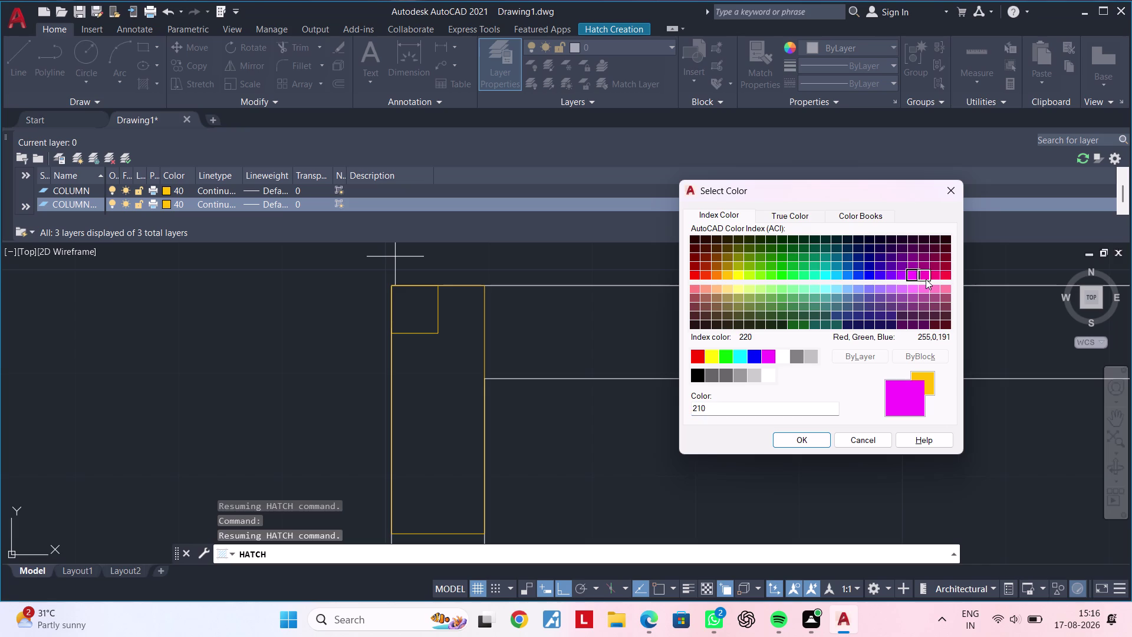
click(926, 279)
triple_click(926, 279)
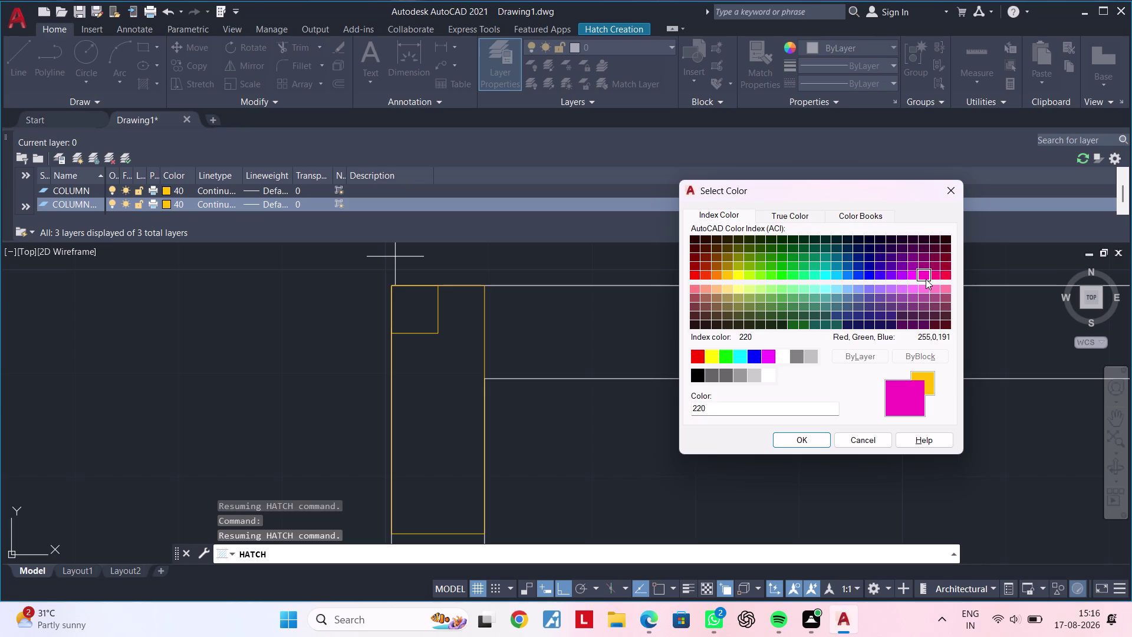
Pan to the corner column and close the layer manager.
scroll(down, 3)
middle_drag(264, 302, 286, 298)
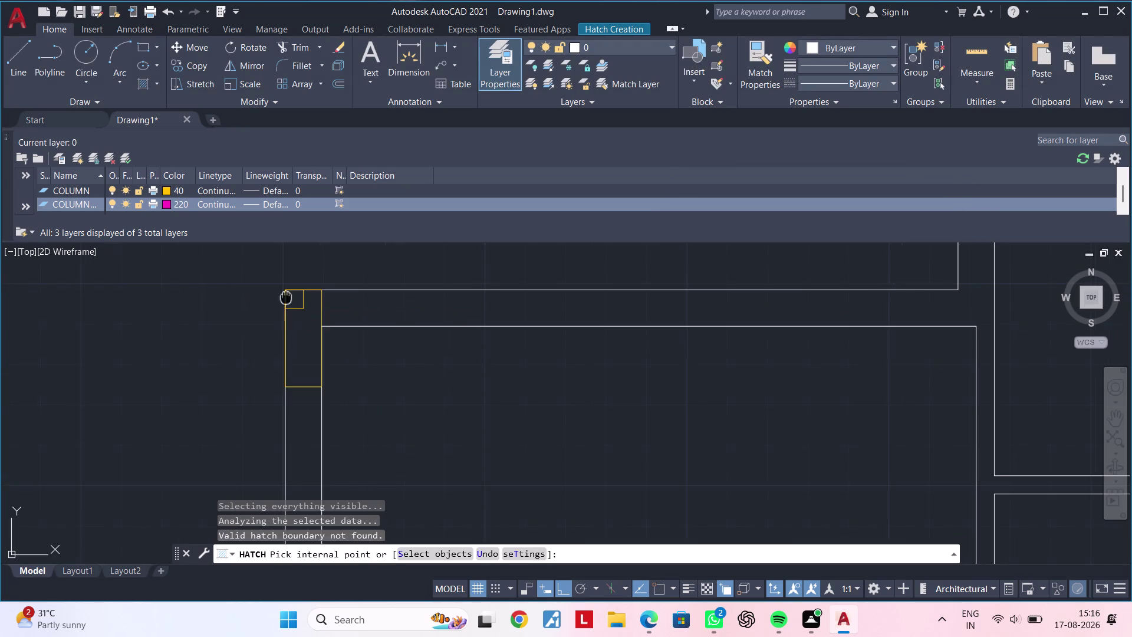
middle_drag(286, 297, 410, 281)
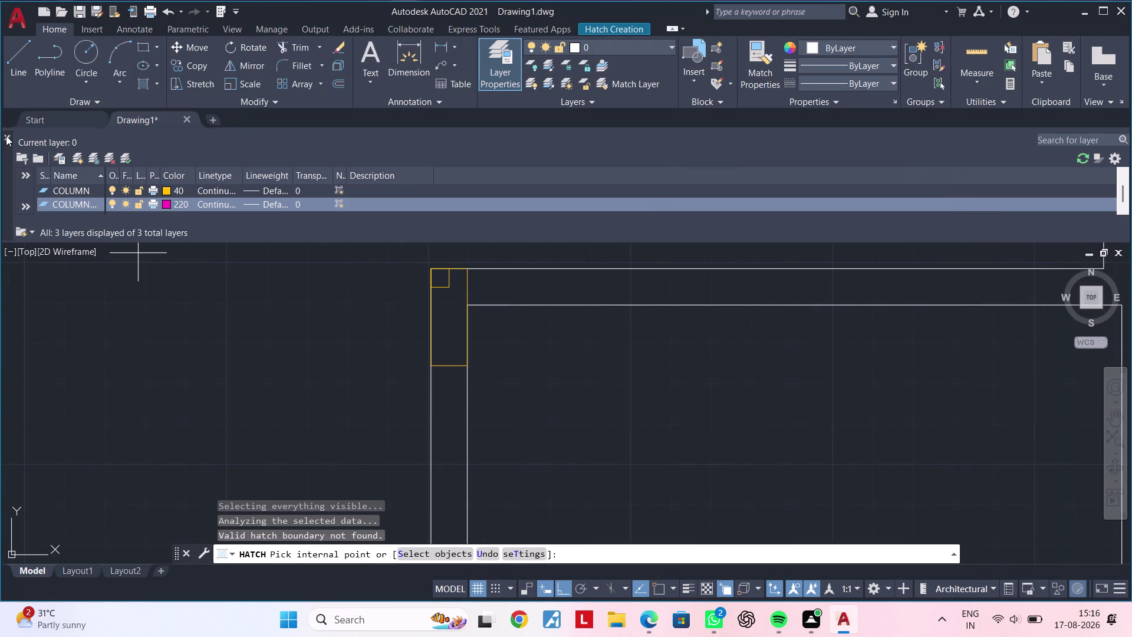
click(6, 135)
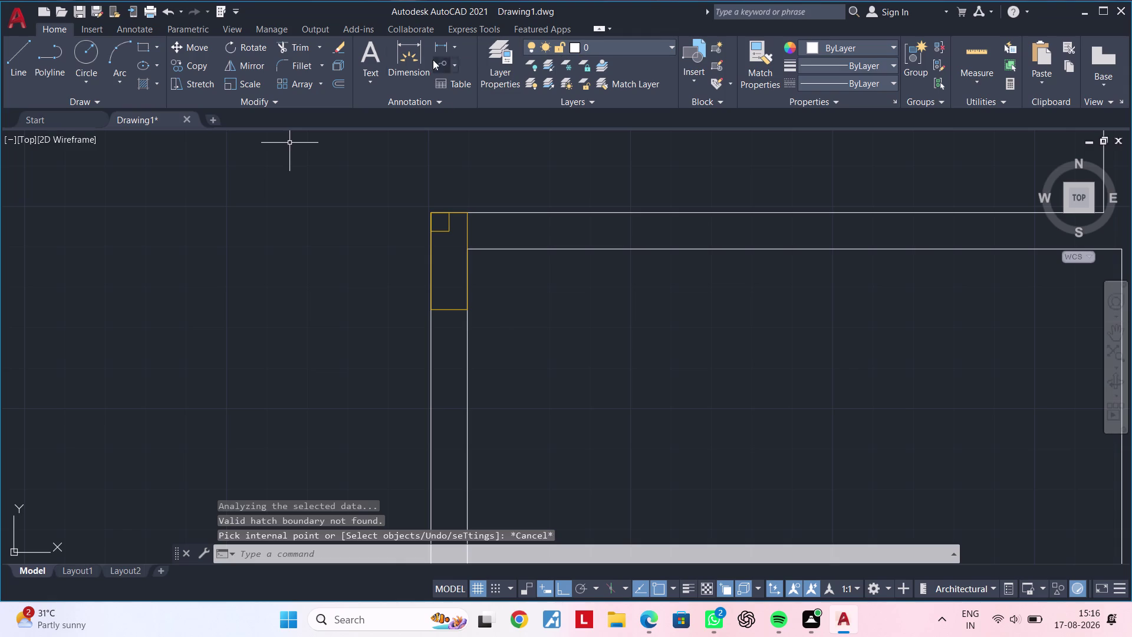
Fill the top-left corner column with a solid magenta hatch.
text(H)
key(space)
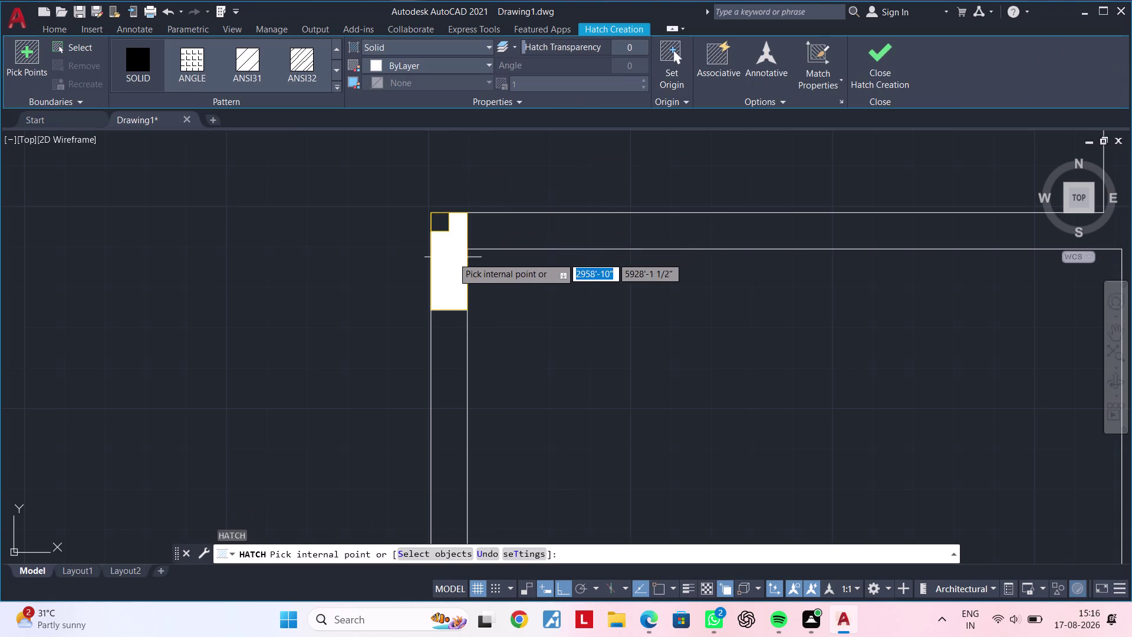
click(374, 63)
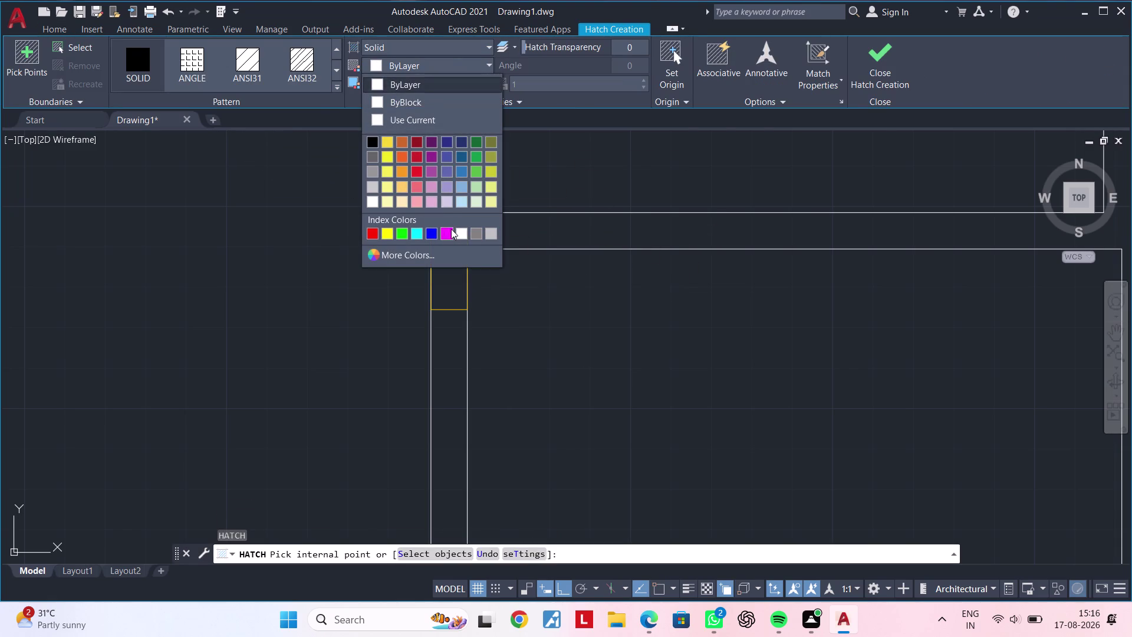
click(447, 231)
click(451, 277)
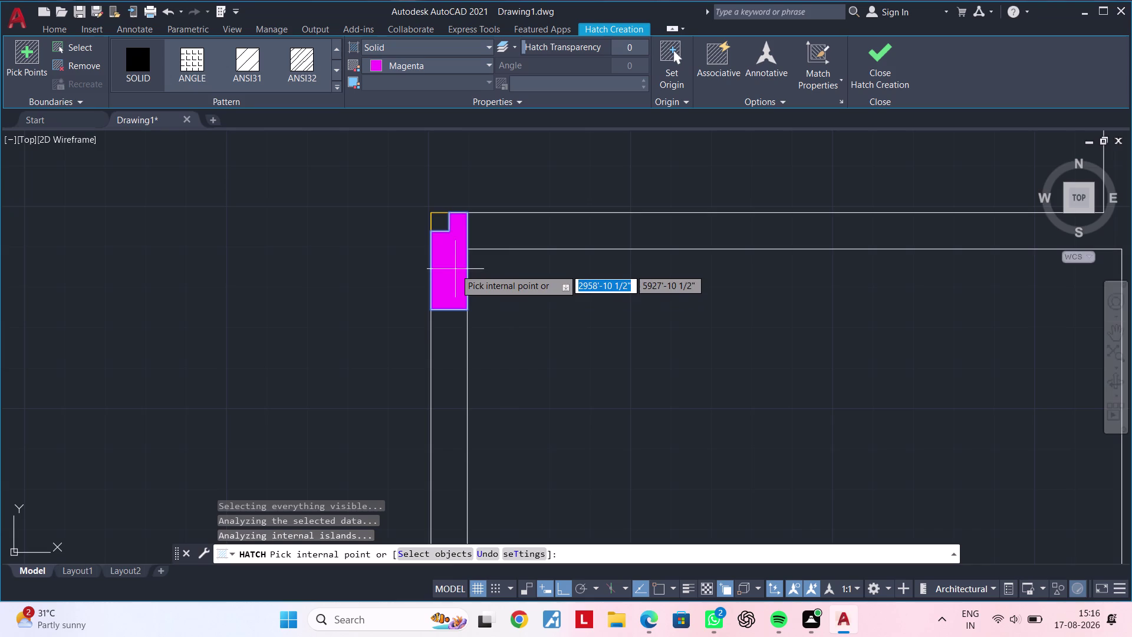
scroll(up, 3)
middle_drag(460, 251, 489, 298)
key(Escape)
key(Escape)
key(Escape)
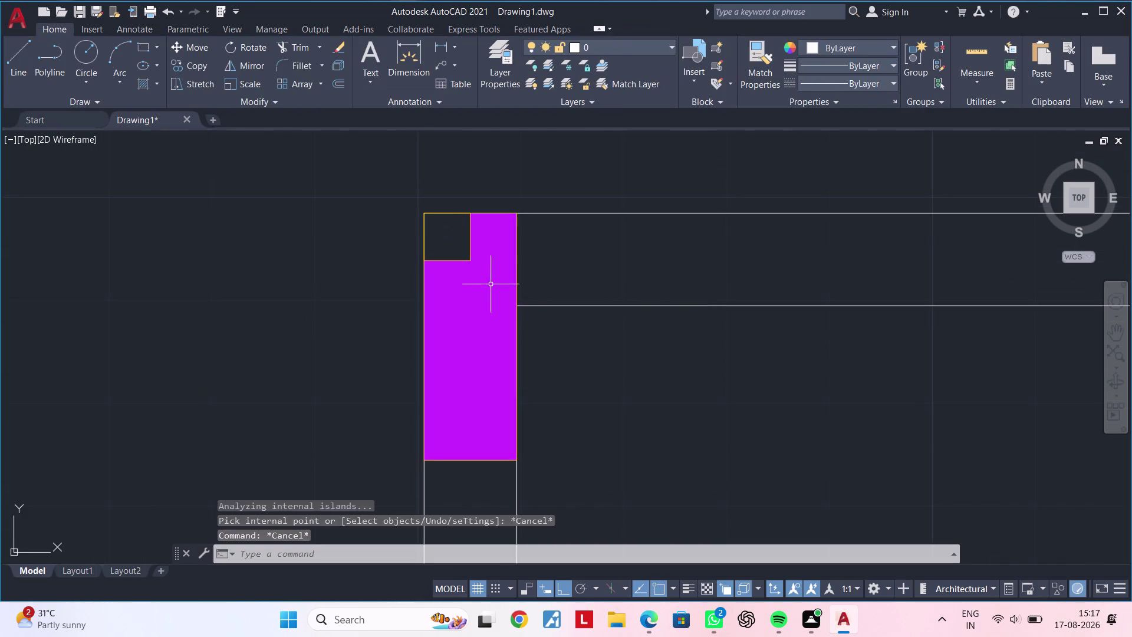
key(Escape)
Make COLUMN HATCH the current layer.
click(612, 51)
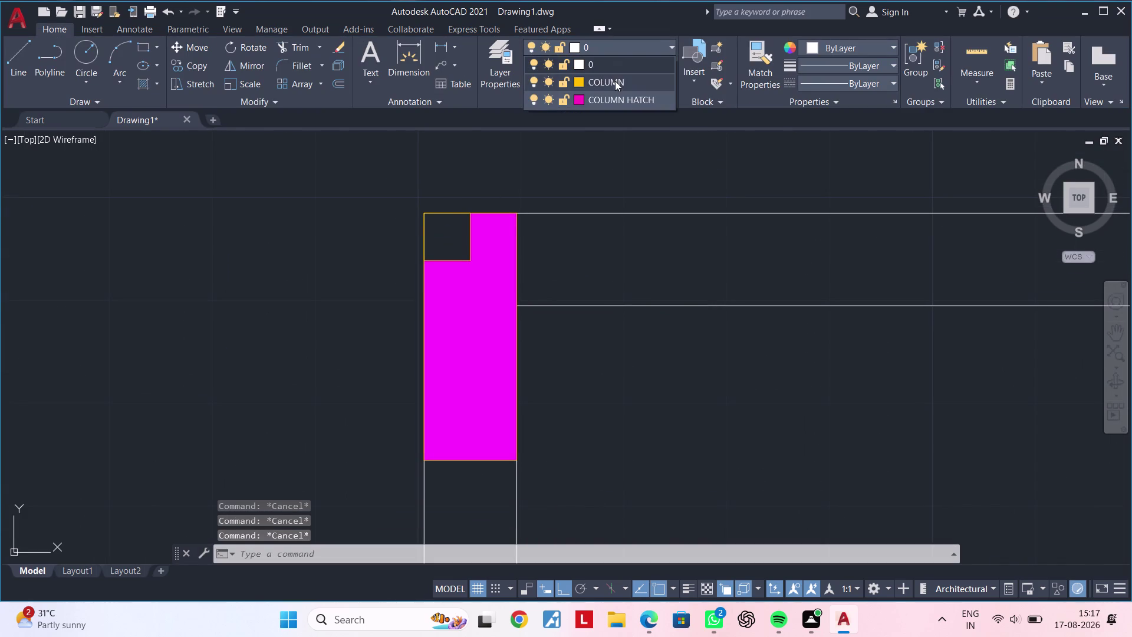
click(613, 94)
key(Escape)
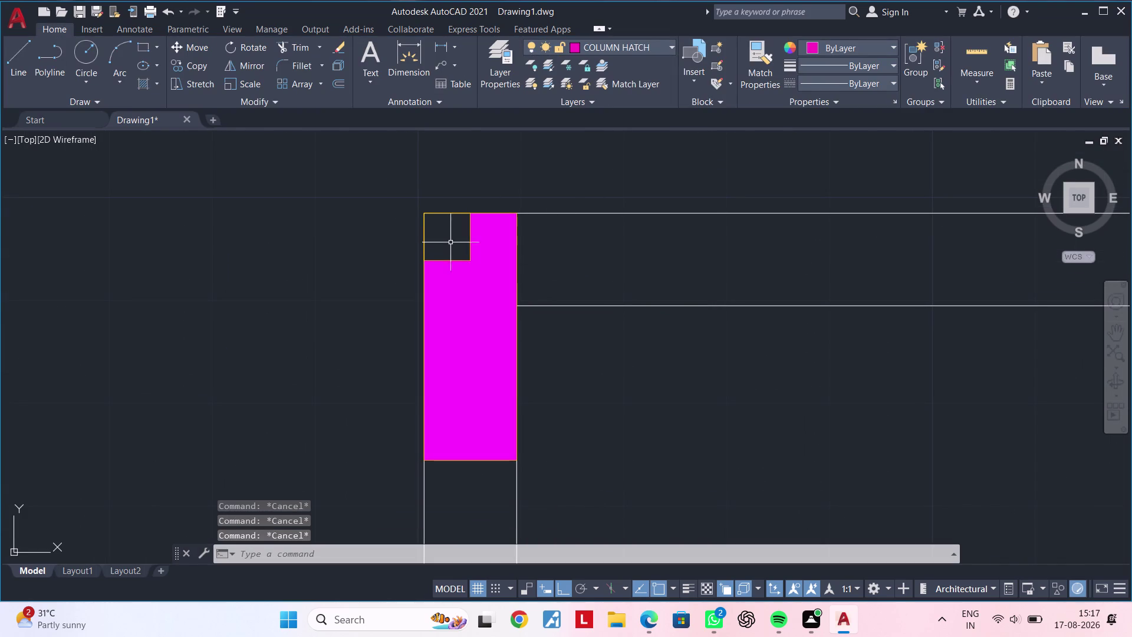
key(Escape)
key(Escape)
key(Escape)
Hatch the small inner column square in grey colour 99,100,102.
text(H)
key(space)
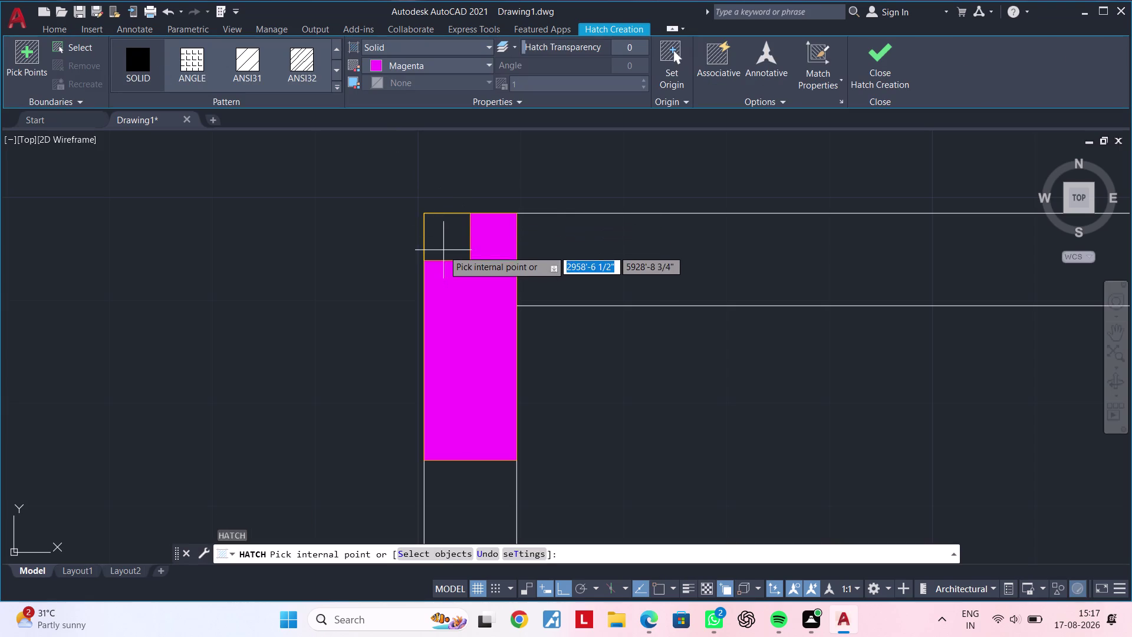
click(444, 246)
click(410, 64)
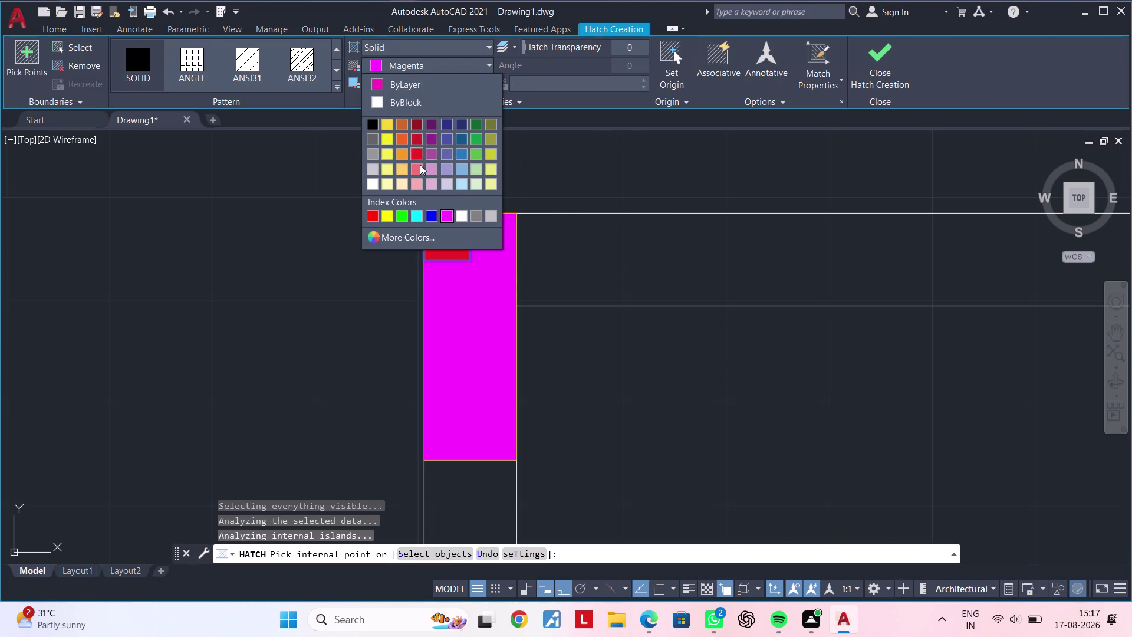
click(375, 142)
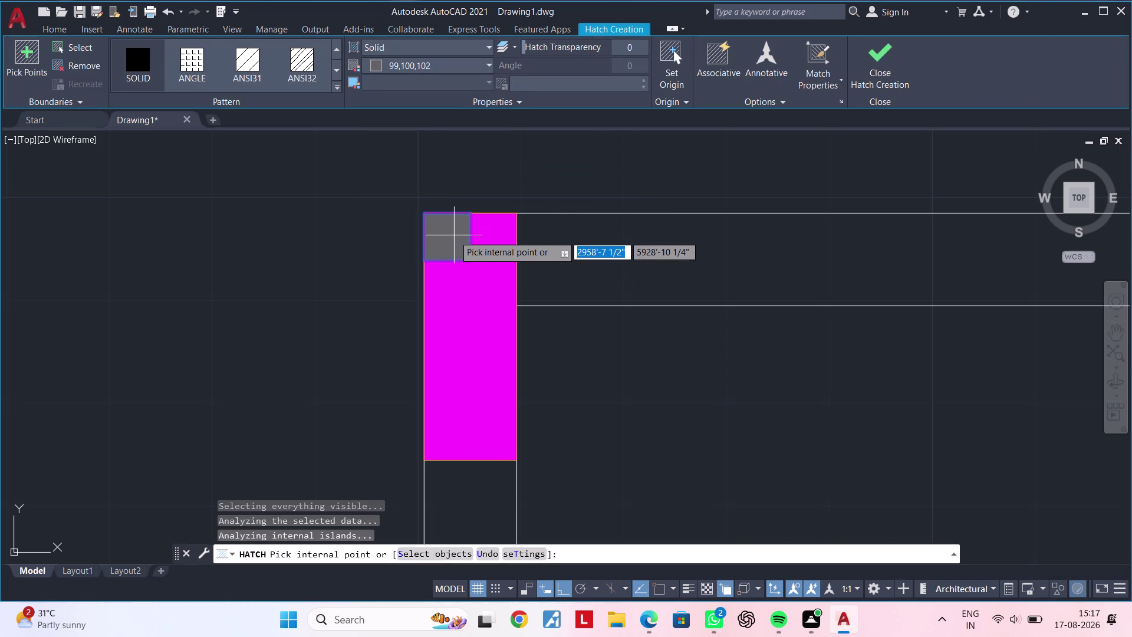
click(454, 236)
key(Escape)
key(Escape)
scroll(down, 3)
middle_drag(559, 256, 493, 255)
key(Escape)
scroll(down, 3)
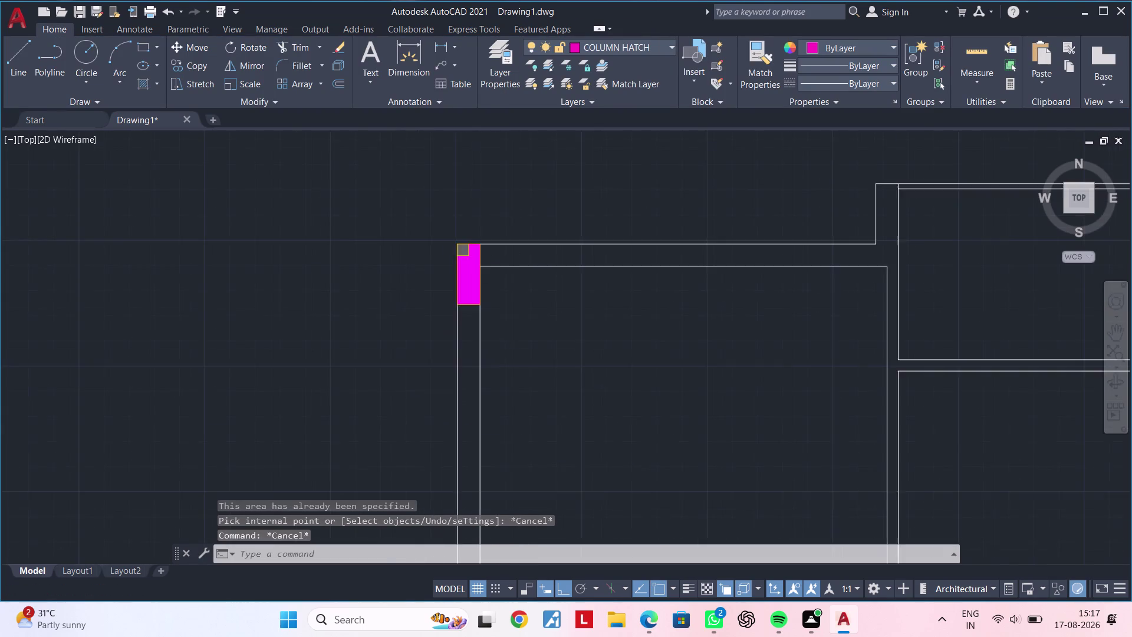
middle_drag(497, 264, 467, 250)
key(Escape)
key(Escape)
key(Escape)
key(Escape)
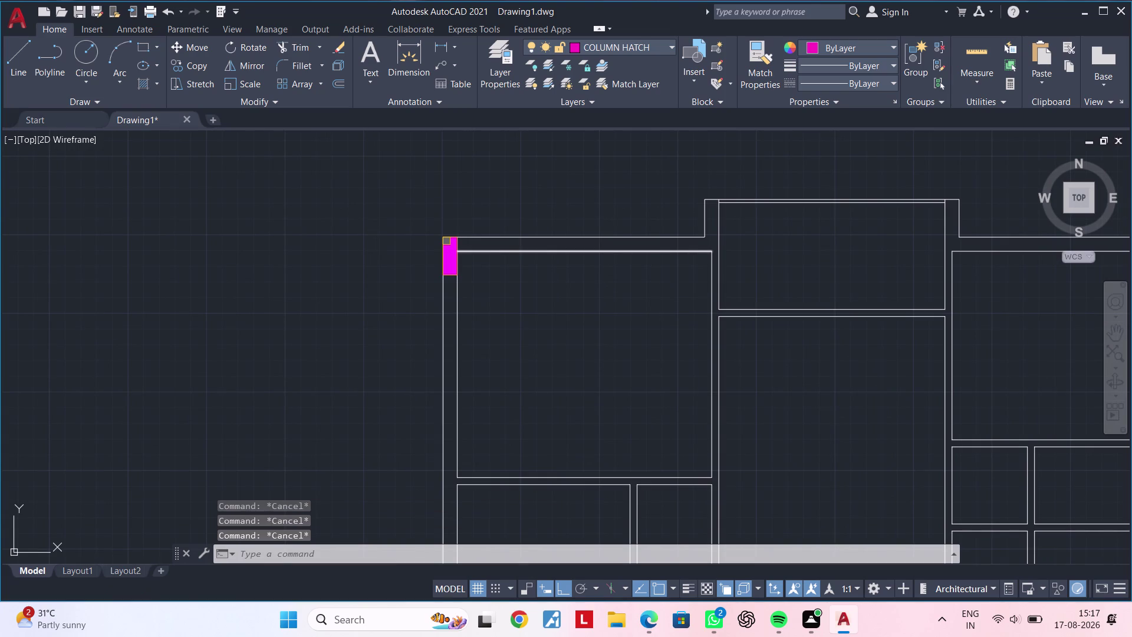
key(Escape)
key(Escape)
key(Escape)
middle_drag(568, 340, 501, 339)
key(Escape)
key(Escape)
Window-select the corner column and copy it to the left with CO.
middle_drag(484, 318, 507, 311)
key(Escape)
key(Escape)
click(354, 194)
click(488, 319)
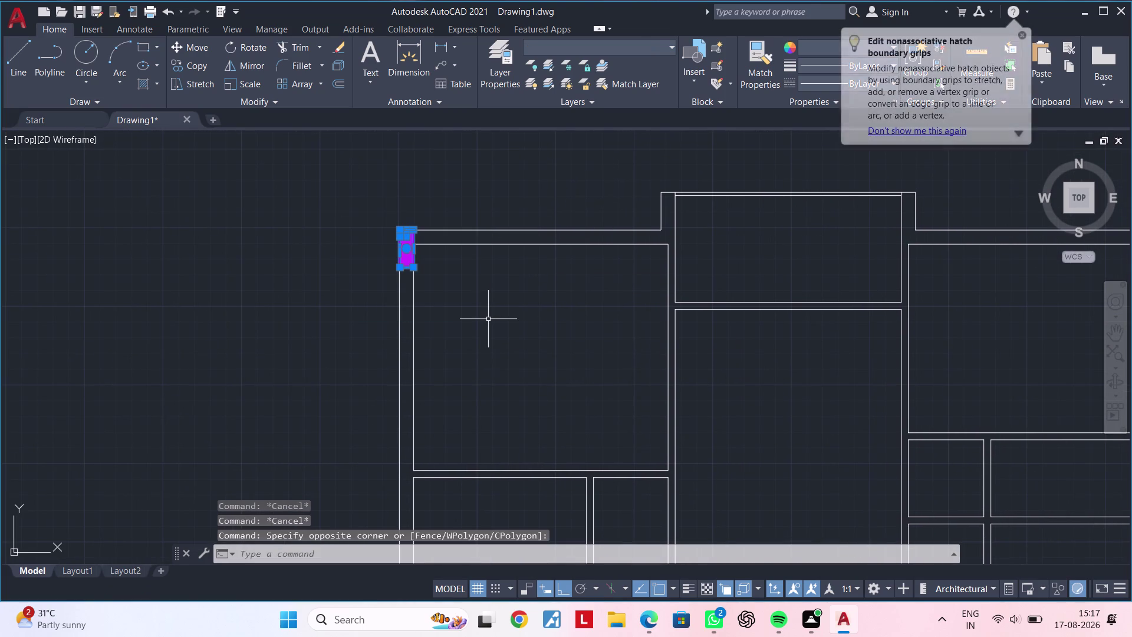
key(c)
key(o)
key(space)
click(446, 283)
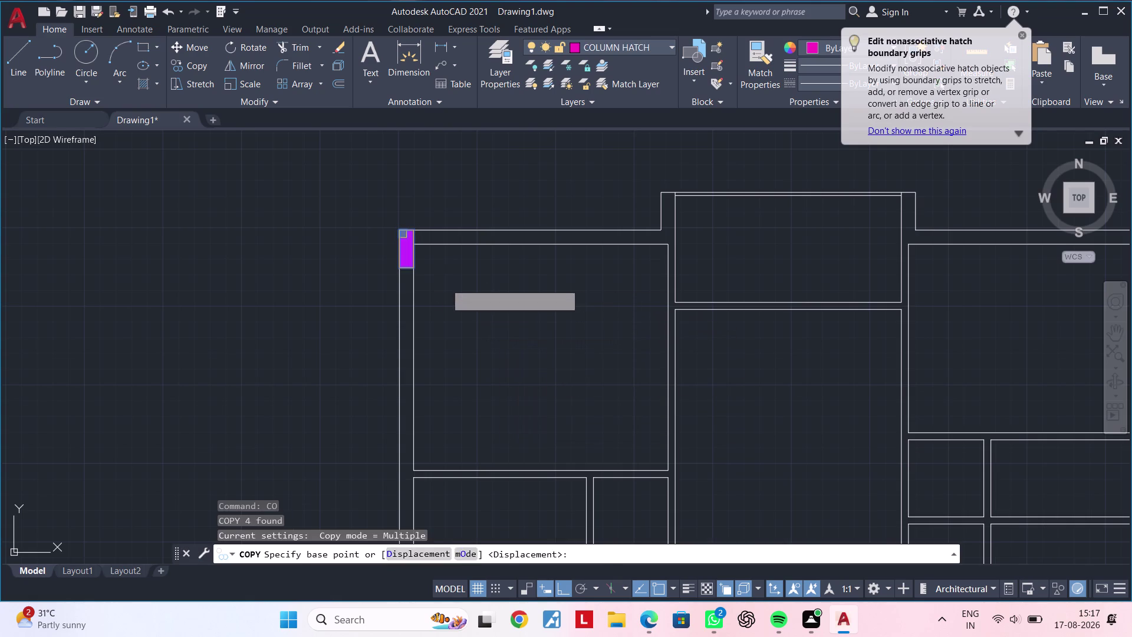
middle_drag(284, 280, 548, 288)
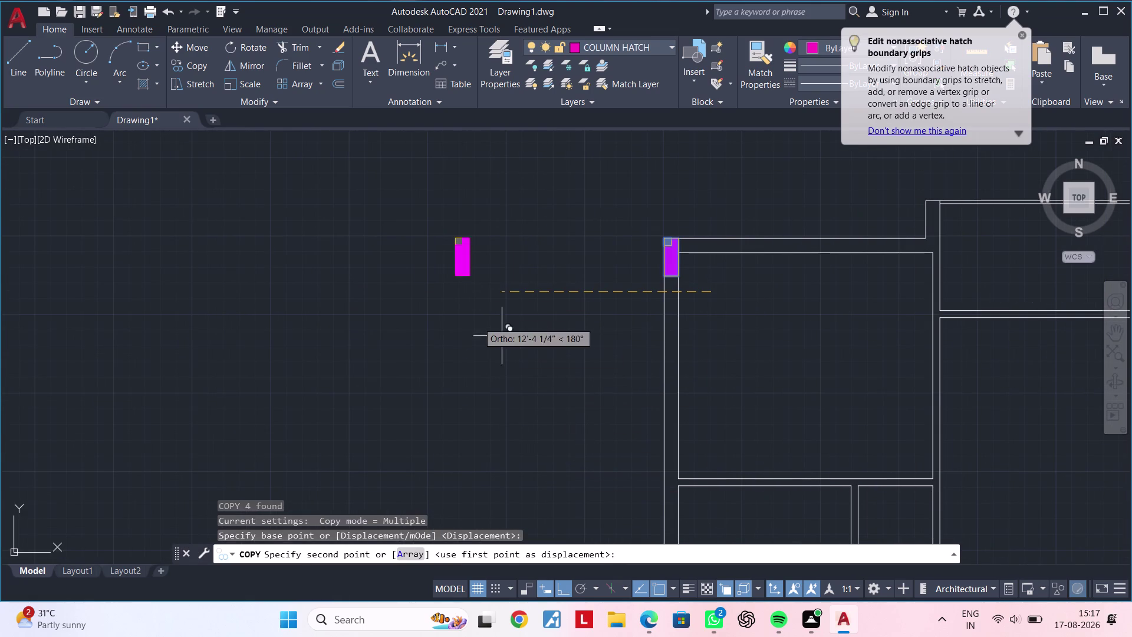
click(426, 320)
key(Escape)
Mirror the copied column across a vertical mirror line, keeping the original.
middle_drag(421, 305, 456, 302)
key(Escape)
key(Escape)
drag(382, 193, 391, 199)
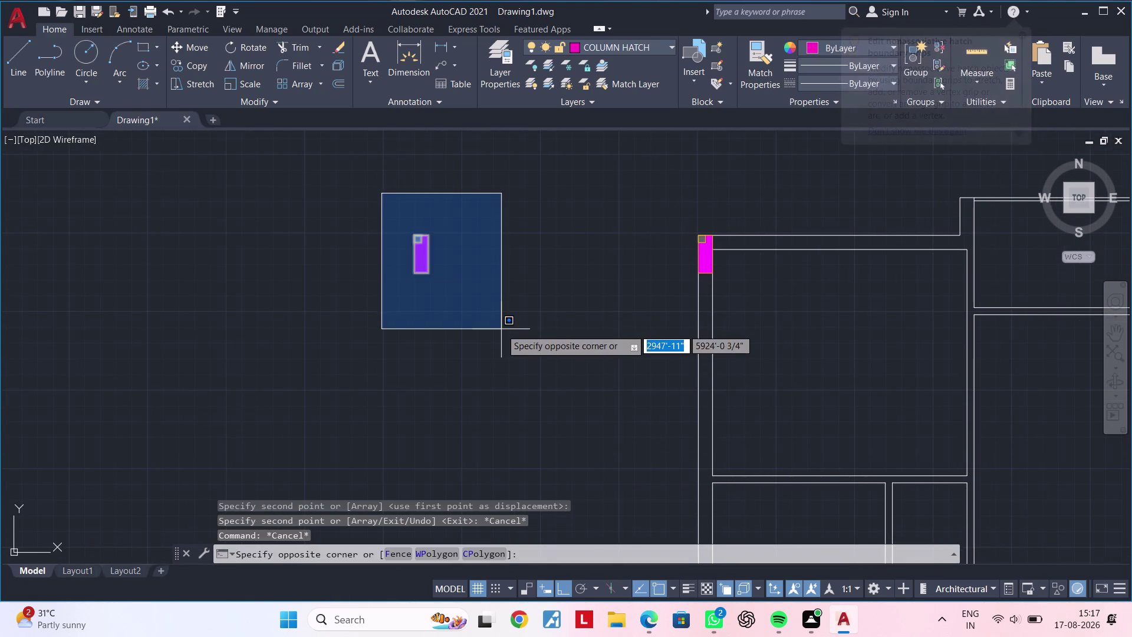
click(501, 329)
text(M)
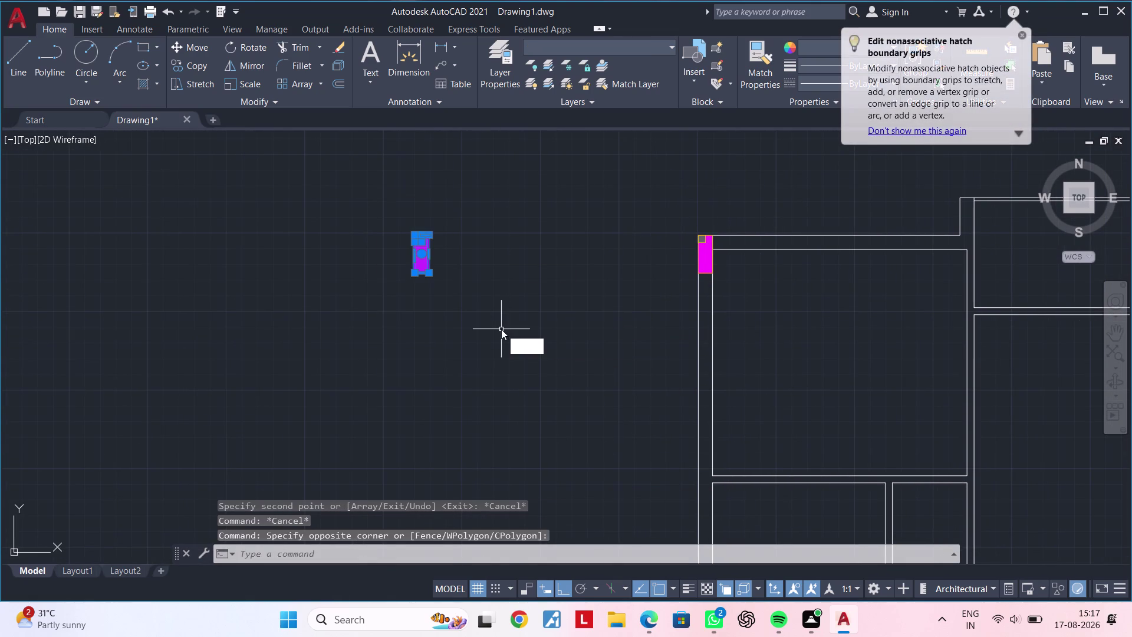
text(I)
key(space)
click(474, 224)
click(491, 346)
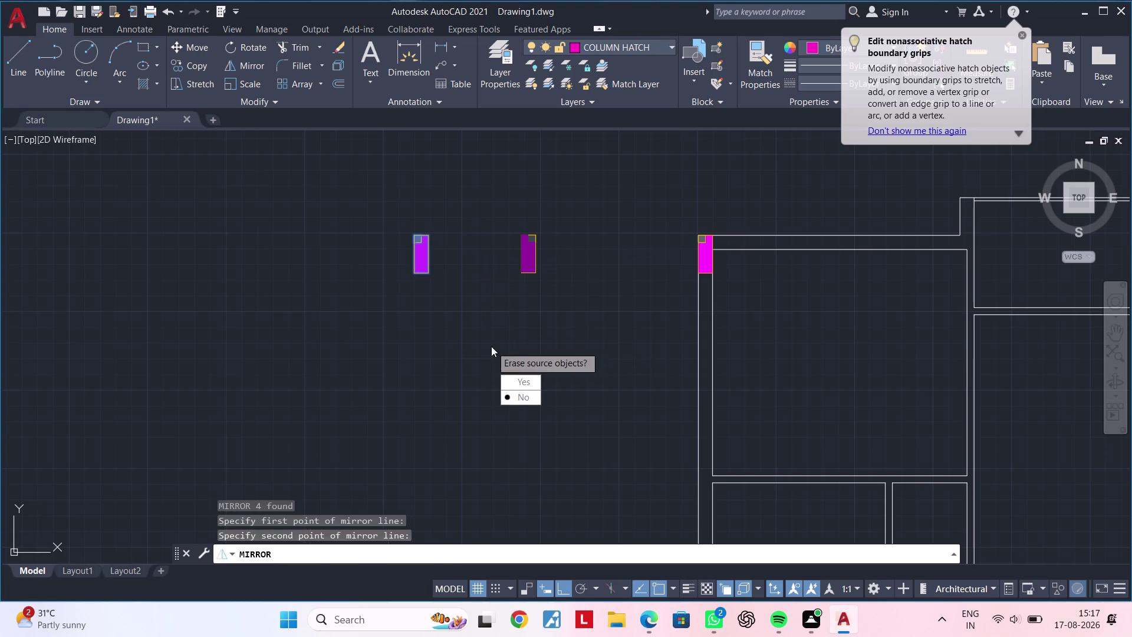
drag(523, 397, 491, 346)
key(Escape)
Select the mirrored column and start a move, then cancel it.
middle_drag(547, 292, 513, 304)
key(Escape)
click(464, 224)
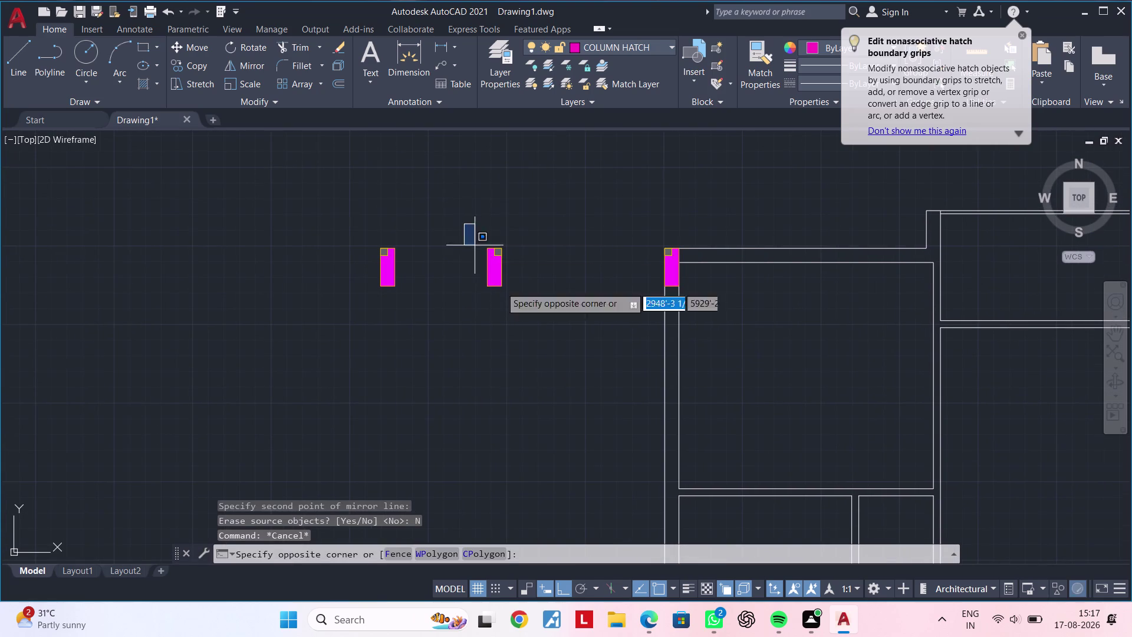
click(517, 316)
text(M)
key(space)
scroll(up, 3)
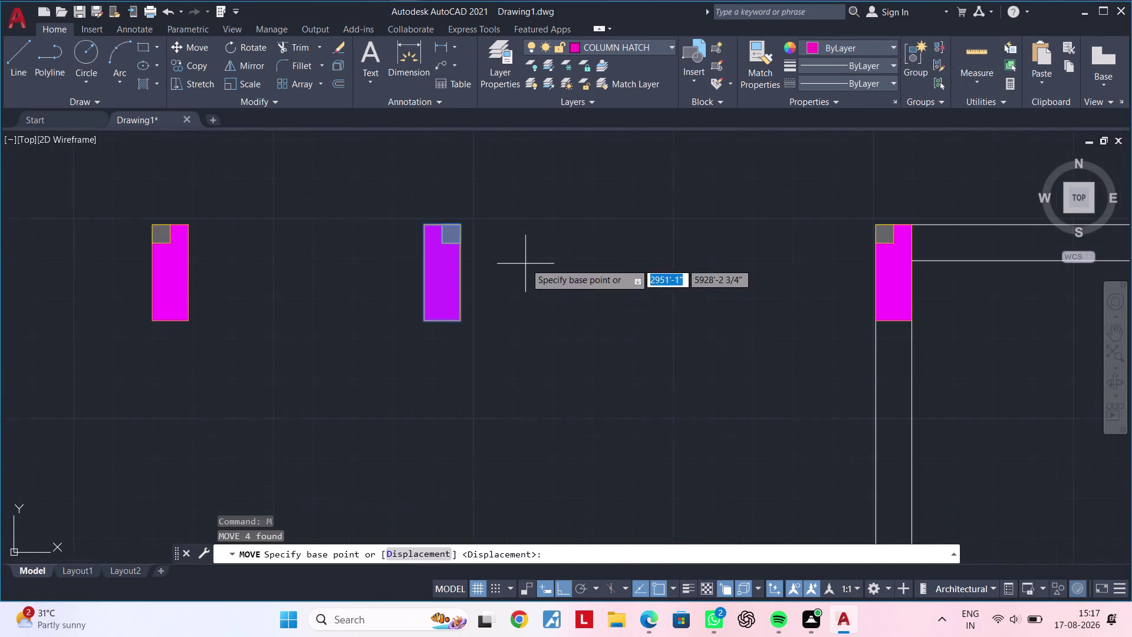
click(465, 227)
scroll(down, 3)
middle_drag(663, 266, 656, 265)
key(Escape)
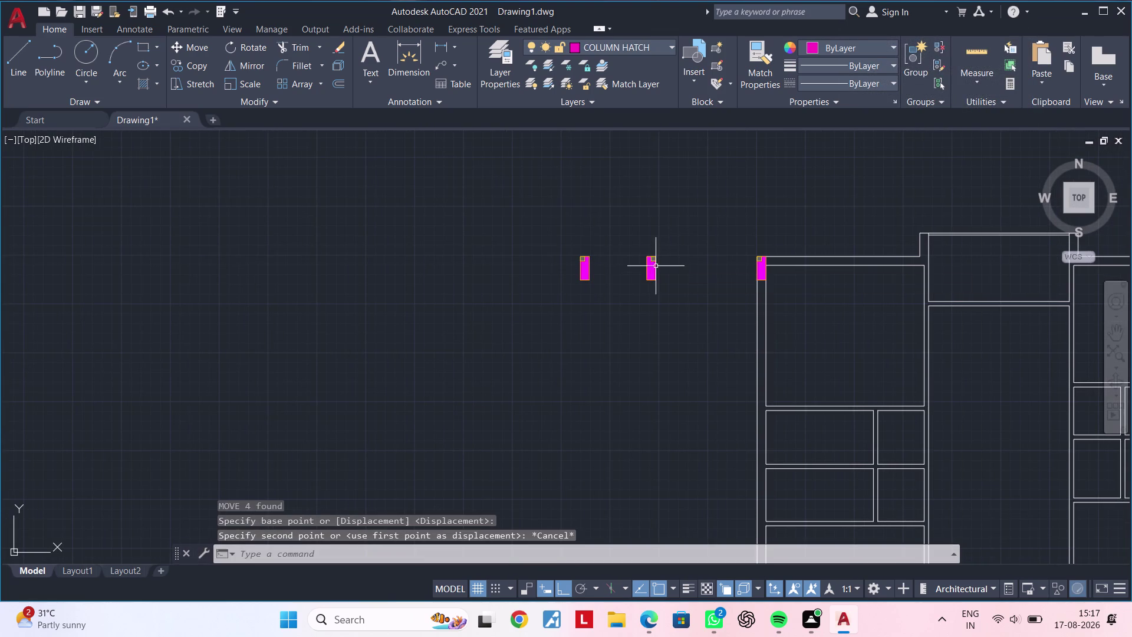
Copy the middle column from its top corner to the next wall corner.
drag(688, 232, 686, 238)
click(599, 327)
text(C)
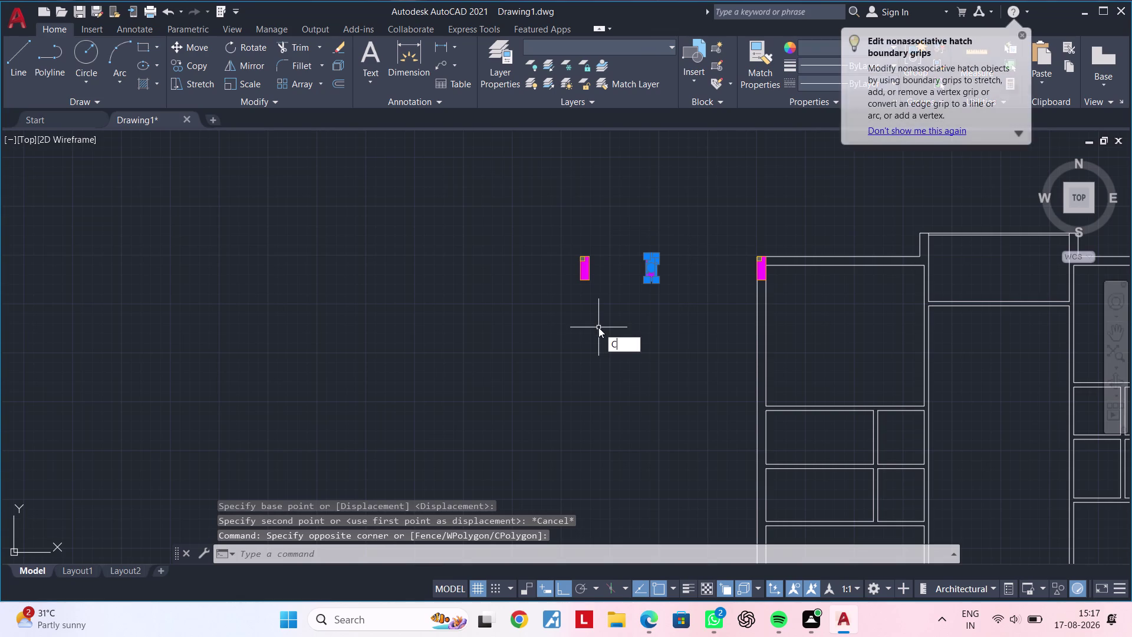
text(O)
key(space)
scroll(up, 3)
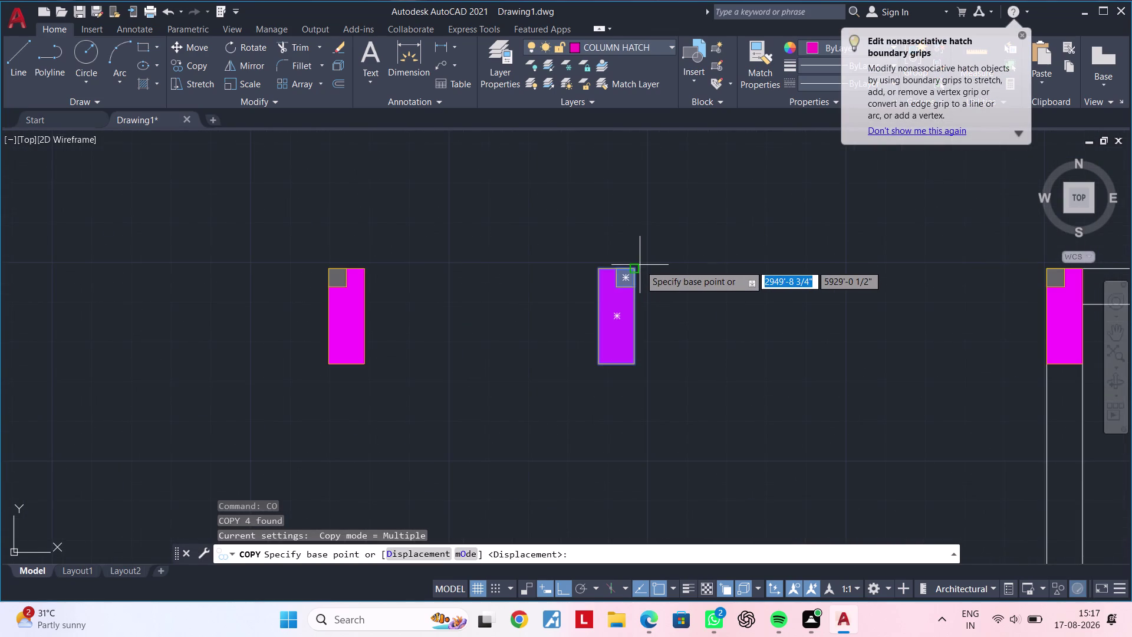
click(635, 267)
scroll(down, 3)
middle_drag(746, 257, 483, 259)
scroll(up, 3)
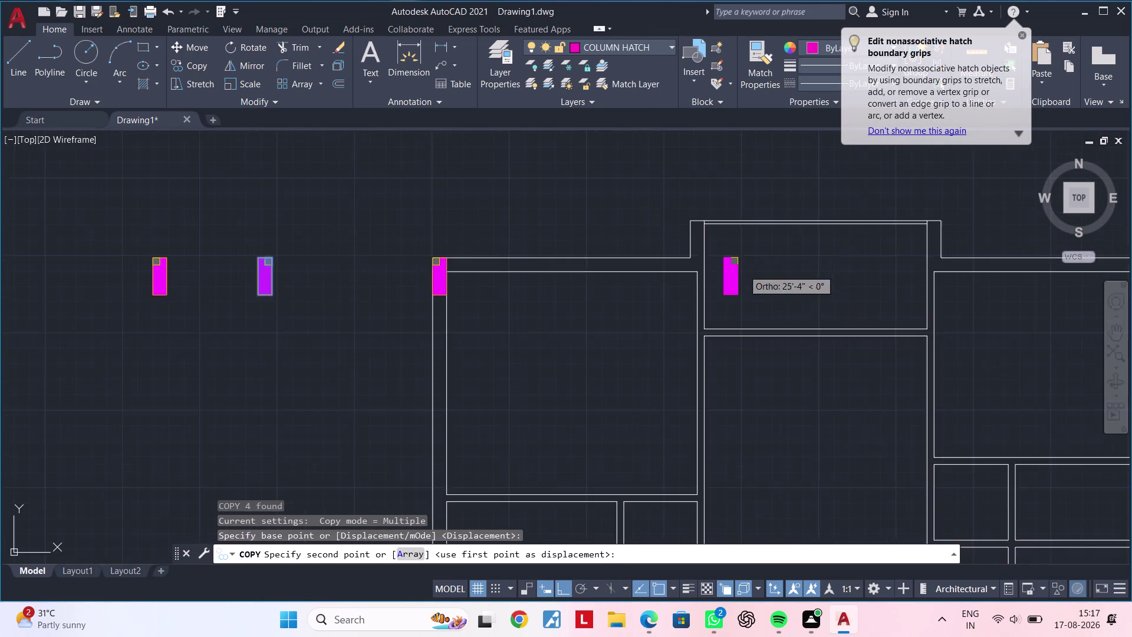
scroll(up, 3)
scroll(up, 3)
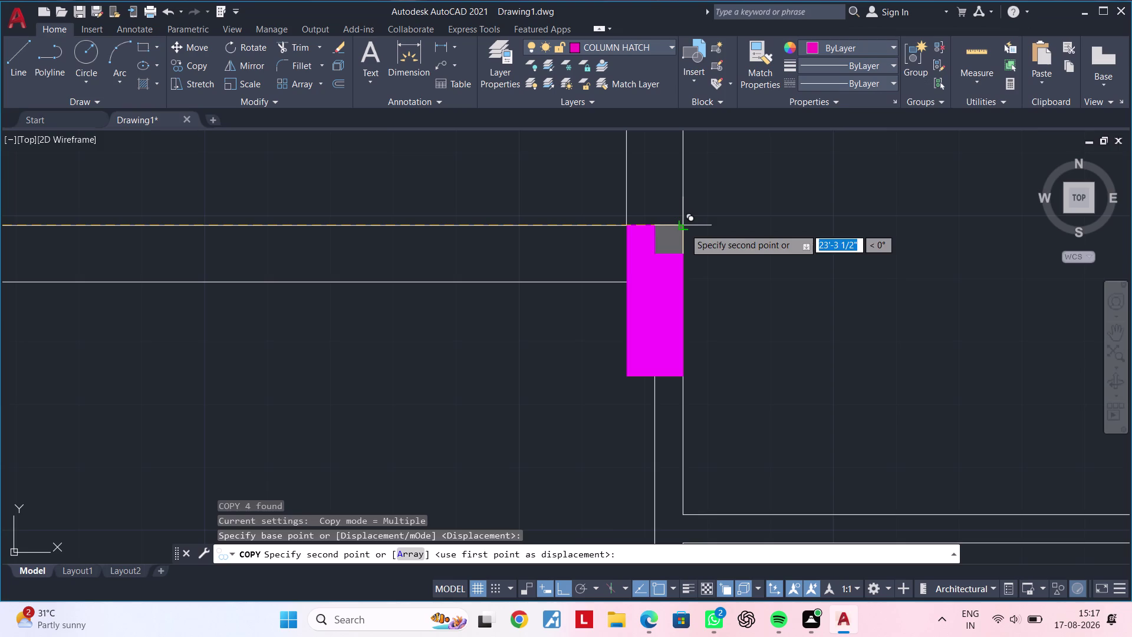
click(685, 228)
Place another column copy at the right wall corner along the top wall.
scroll(down, 3)
middle_drag(789, 279, 672, 280)
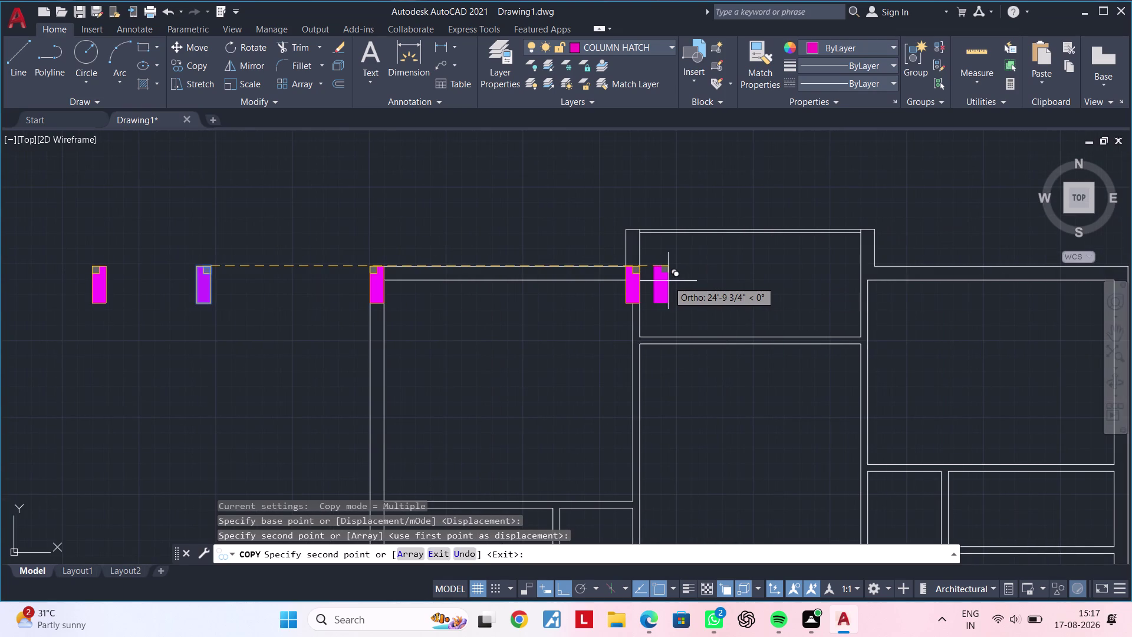
scroll(down, 3)
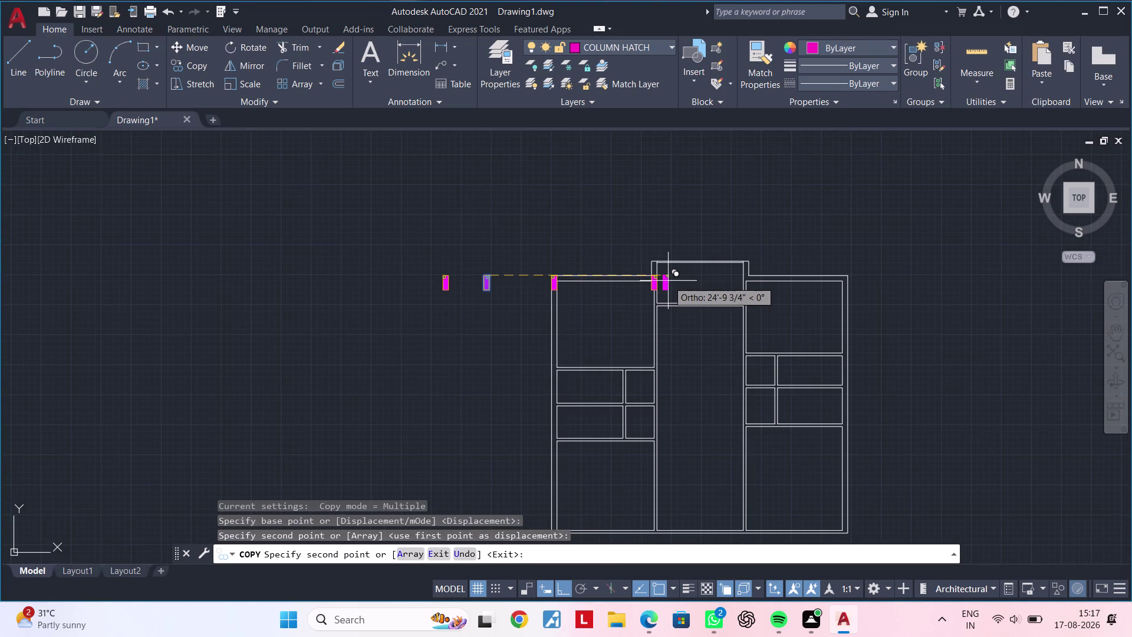
scroll(up, 3)
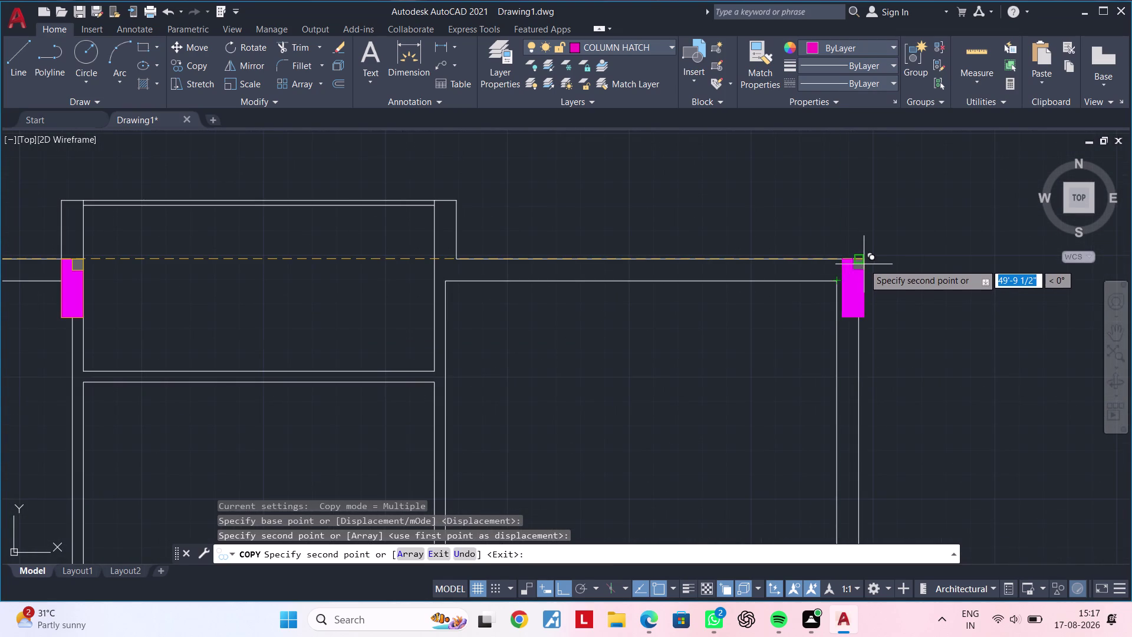
scroll(up, 3)
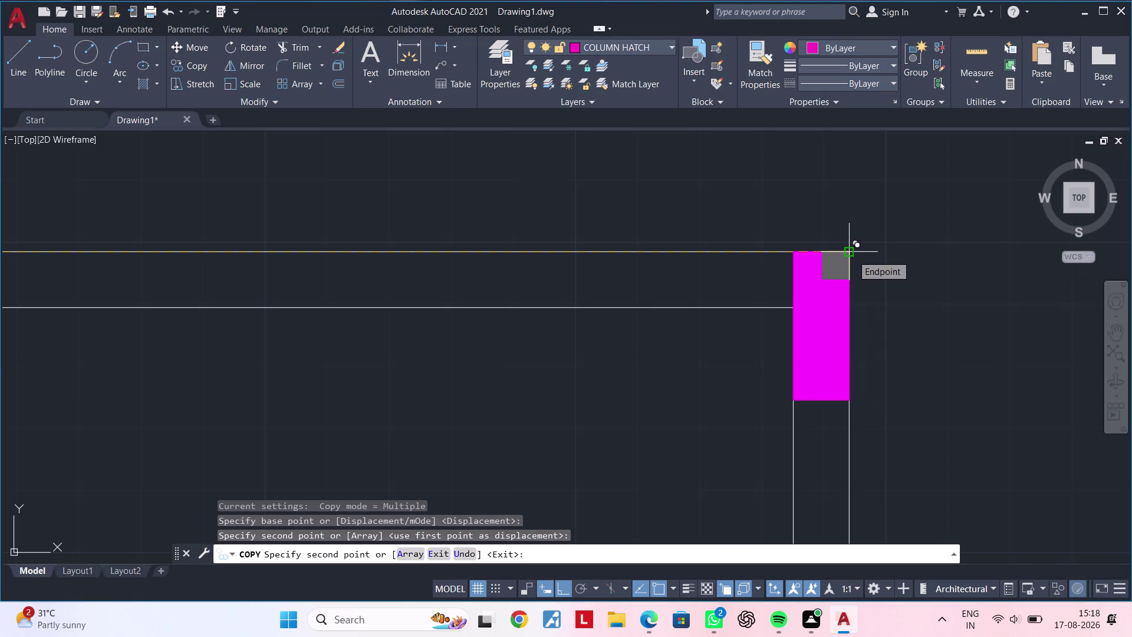
click(852, 254)
scroll(down, 3)
scroll(down, 3)
Pan to the right outer wall and place a column copy at the junction.
middle_drag(781, 345, 909, 236)
scroll(down, 3)
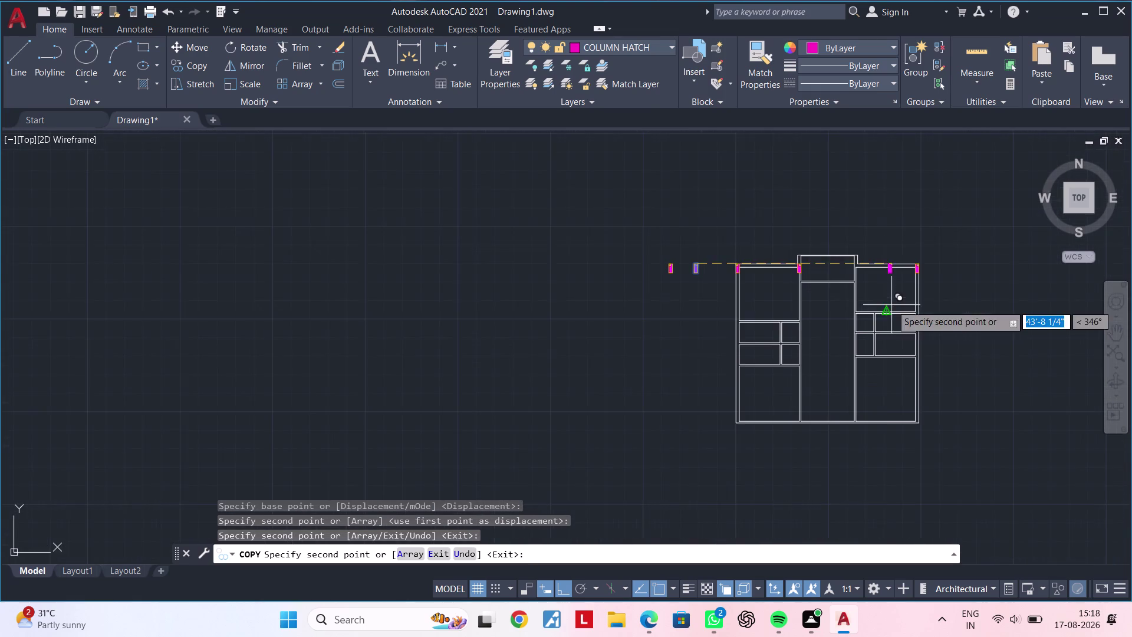
middle_drag(873, 283, 882, 253)
click(564, 583)
middle_drag(874, 357, 849, 362)
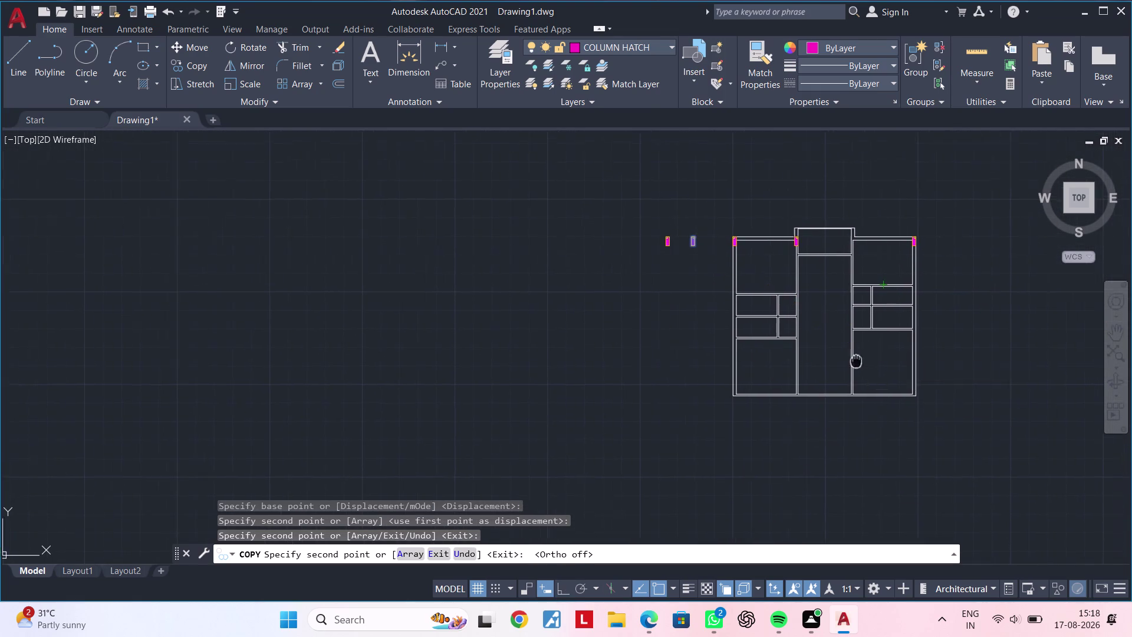
middle_drag(850, 363, 785, 366)
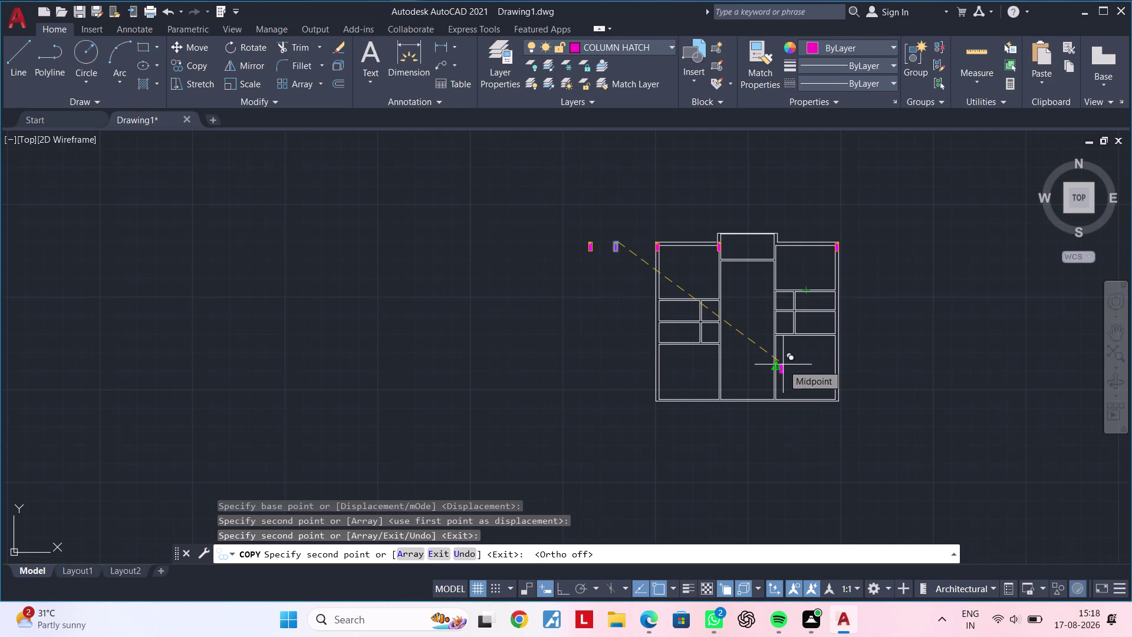
scroll(up, 3)
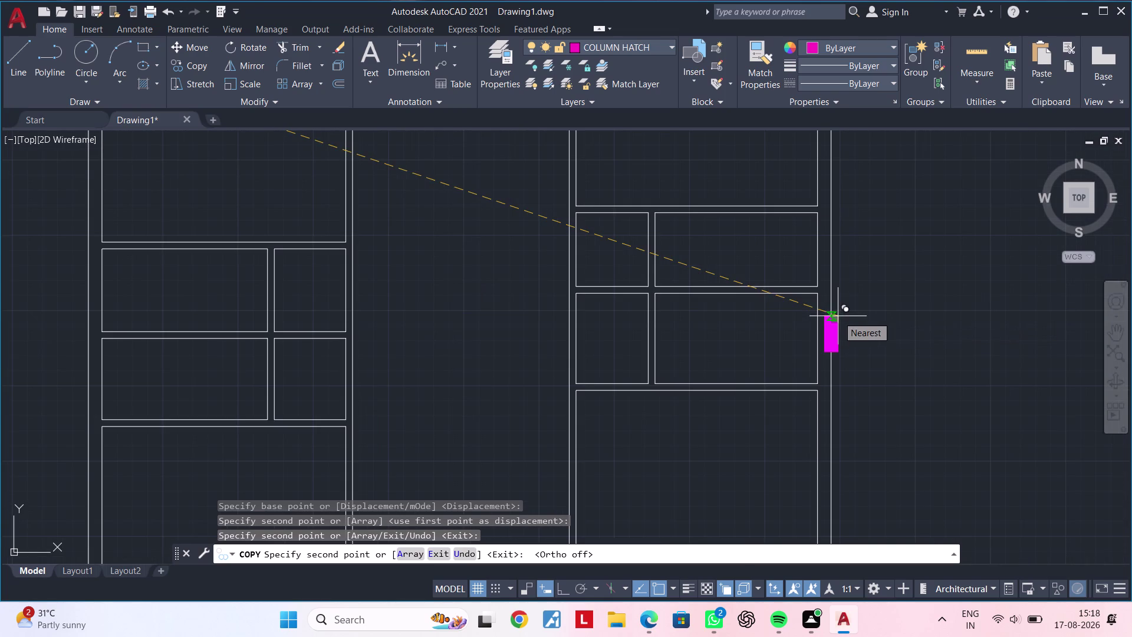
middle_drag(808, 380, 800, 336)
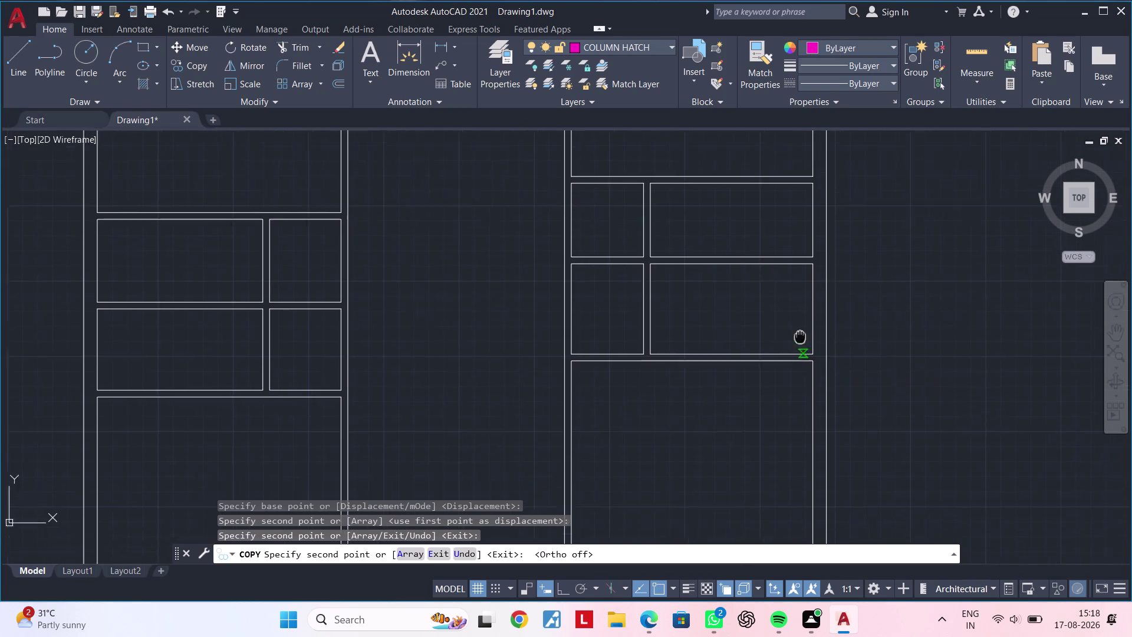
middle_drag(800, 336, 792, 301)
scroll(up, 3)
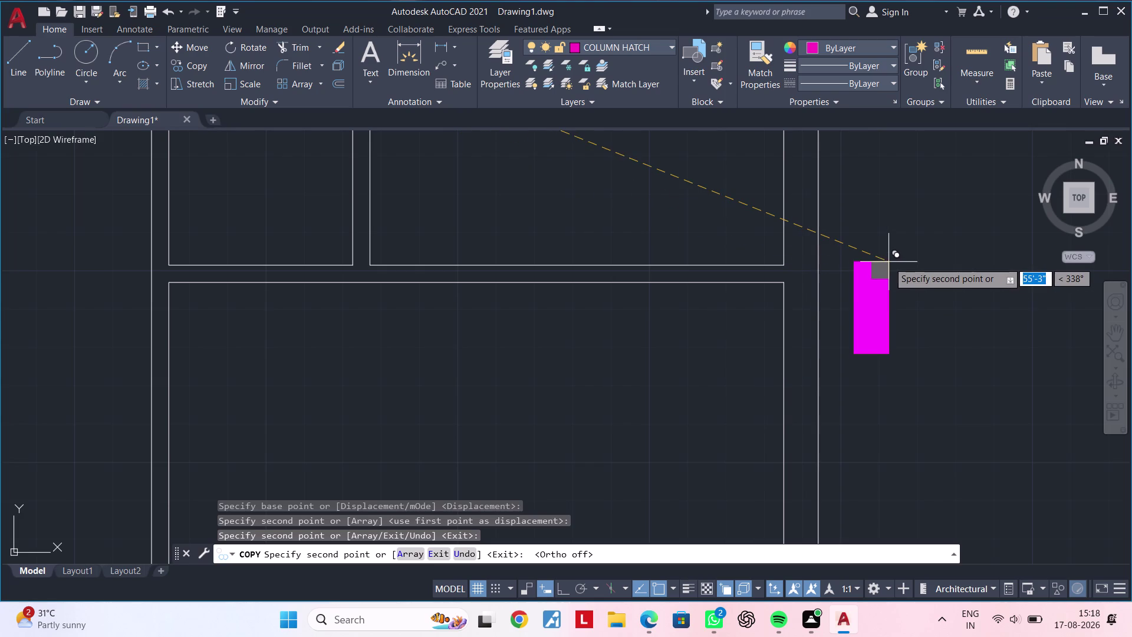
click(888, 261)
key(Escape)
Copy the newly placed column from its corner to a spot beside the existing column.
key(Escape)
click(845, 254)
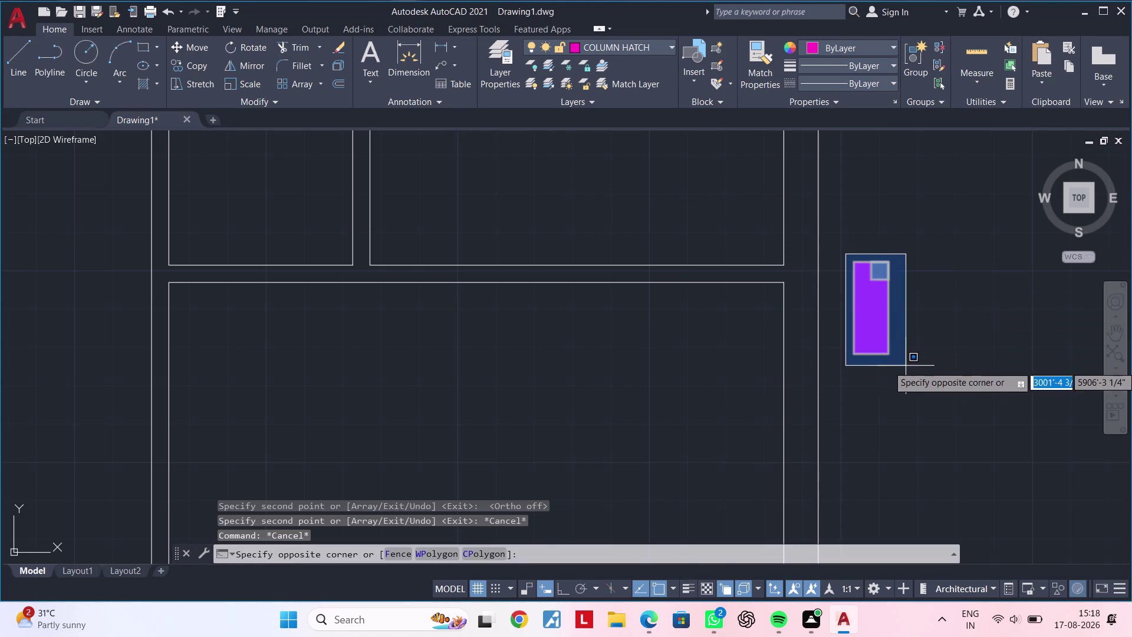
click(915, 366)
key(c)
key(o)
key(space)
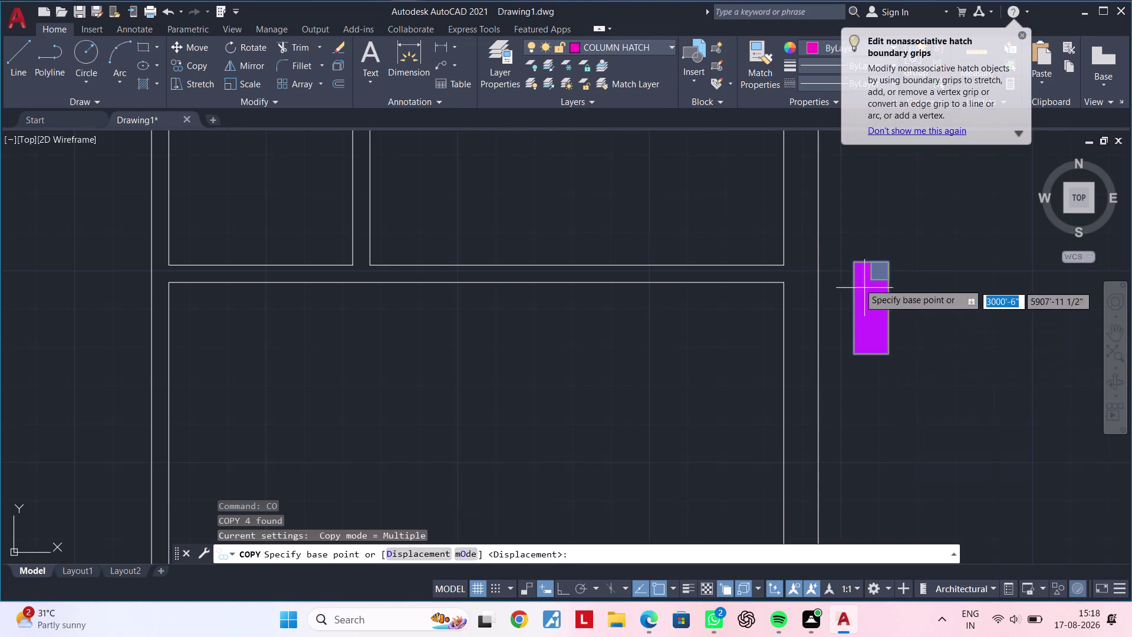
scroll(up, 3)
click(854, 246)
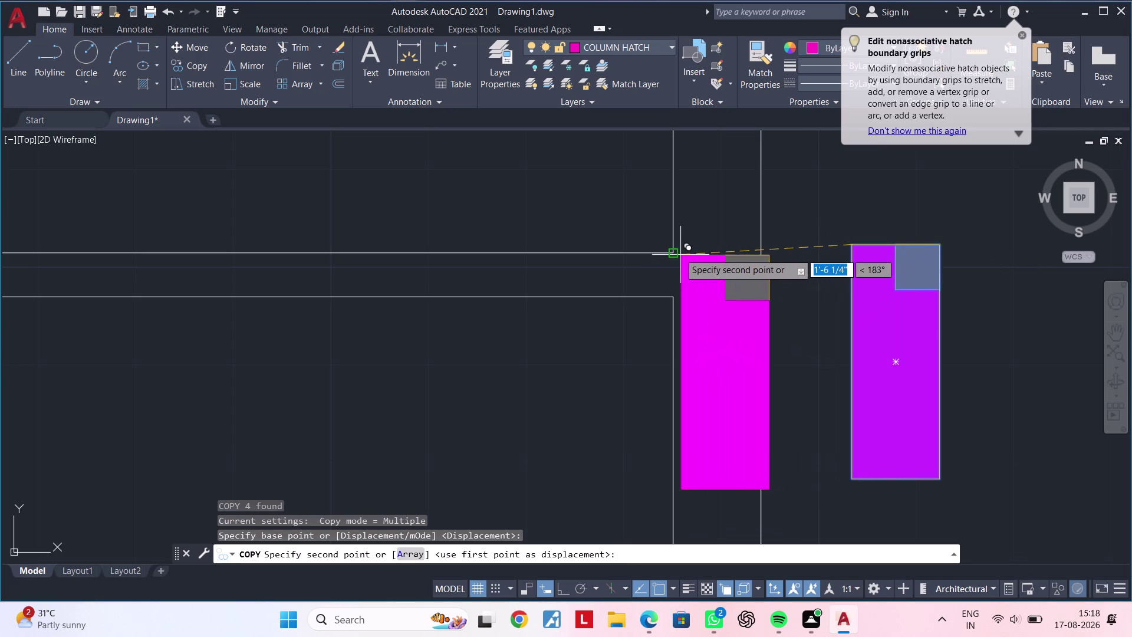
click(675, 250)
Pan along the right outer wall to review, then end the copy command.
scroll(down, 3)
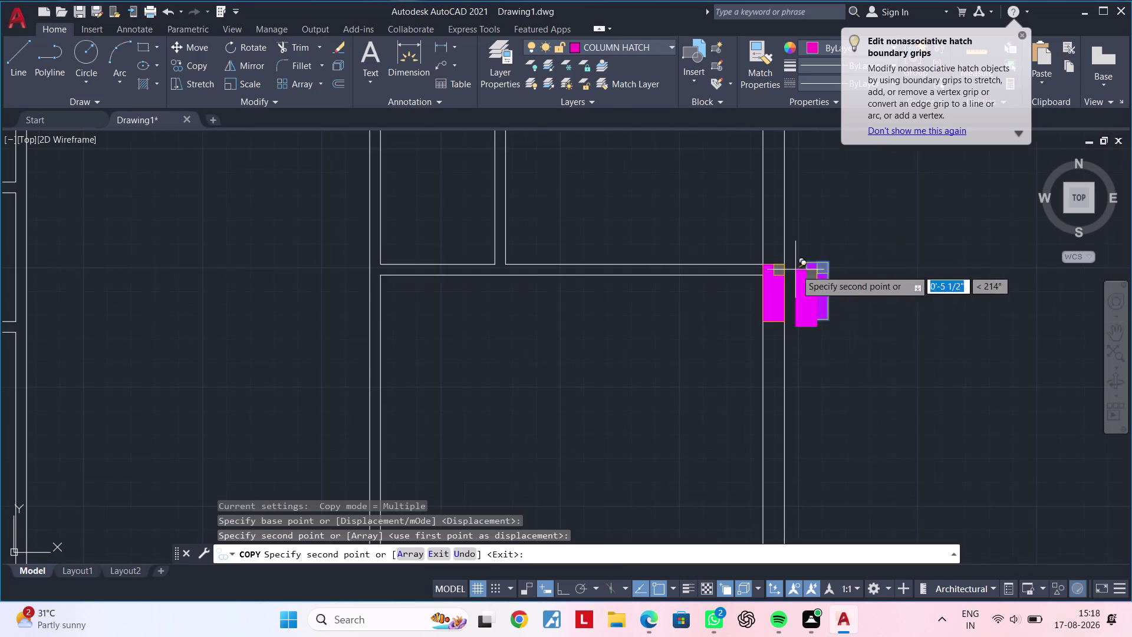
scroll(down, 3)
middle_drag(797, 299, 1014, 286)
scroll(down, 3)
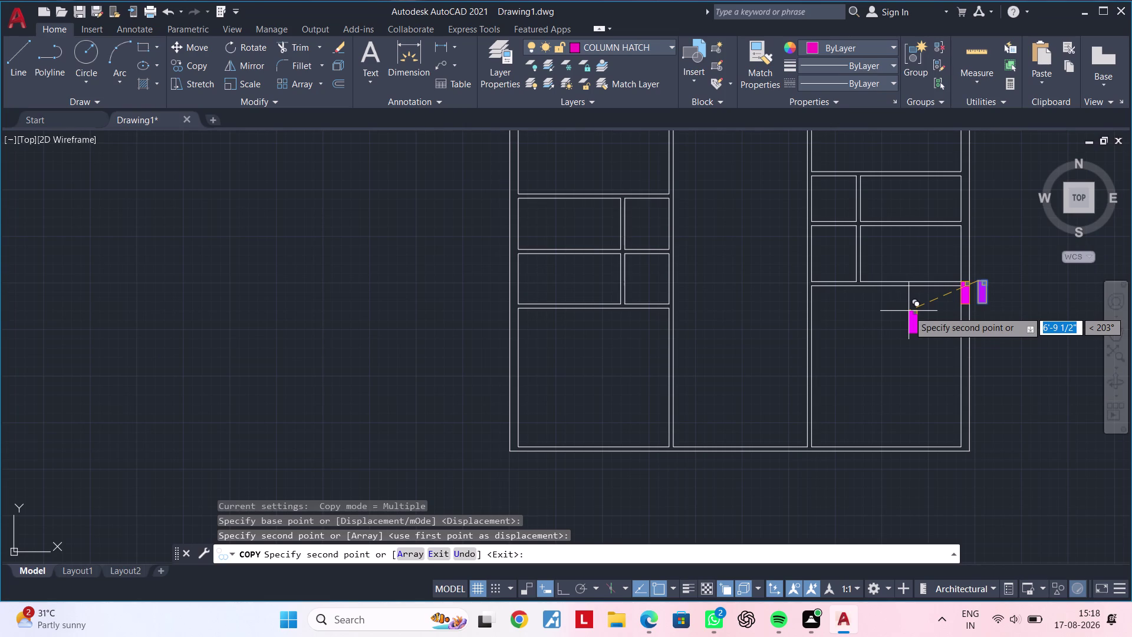
scroll(up, 3)
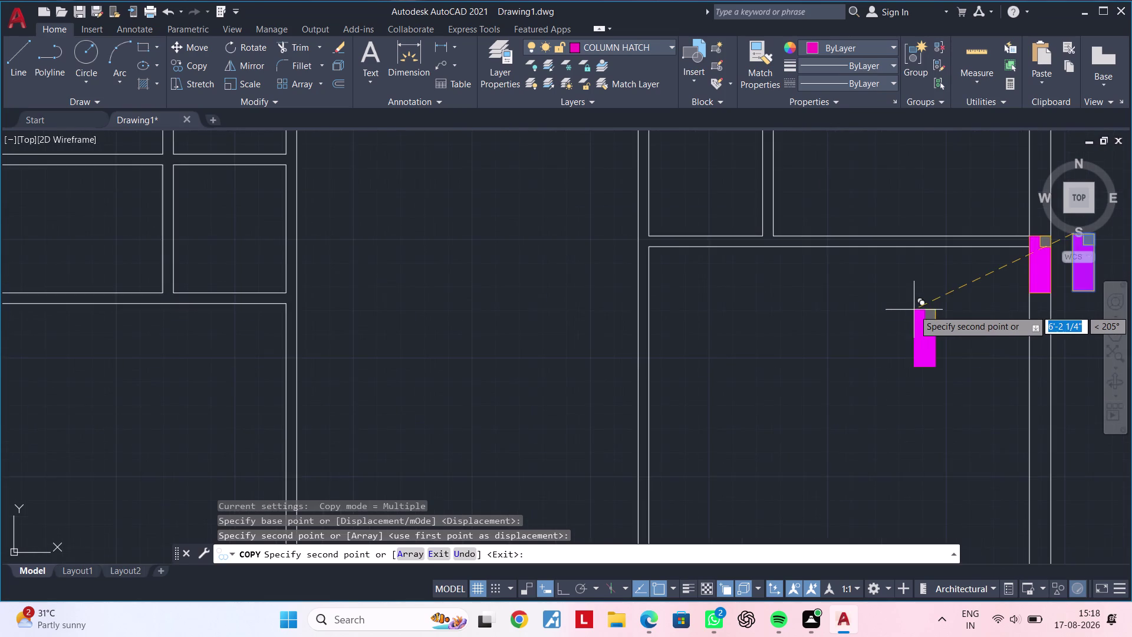
scroll(down, 3)
middle_drag(913, 309, 883, 294)
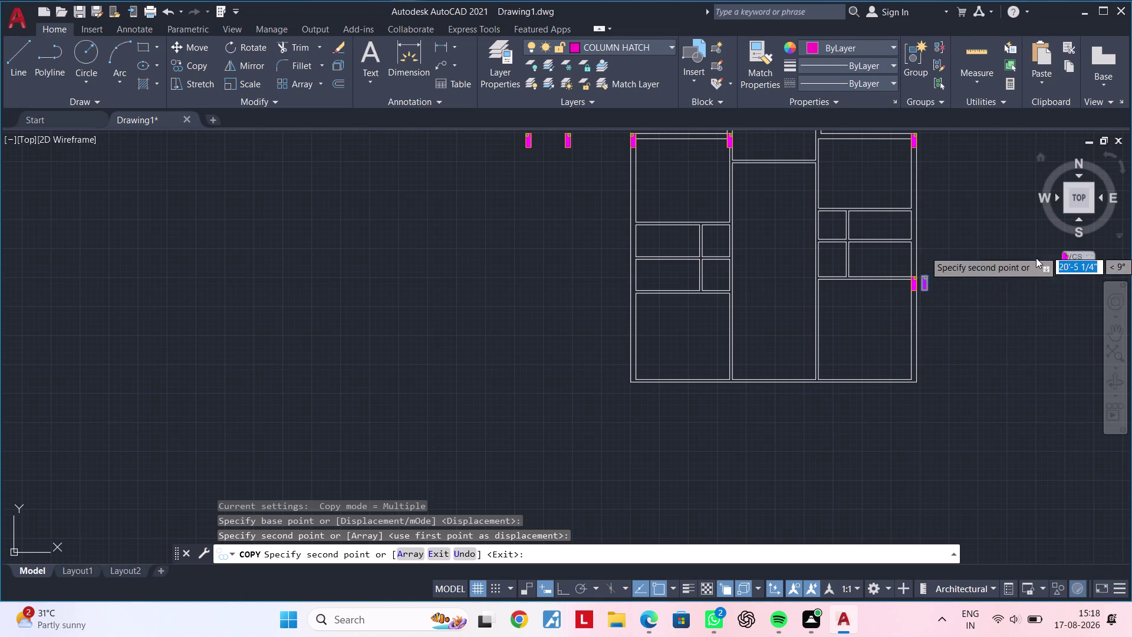
scroll(up, 3)
key(Escape)
key(Escape)
scroll(down, 3)
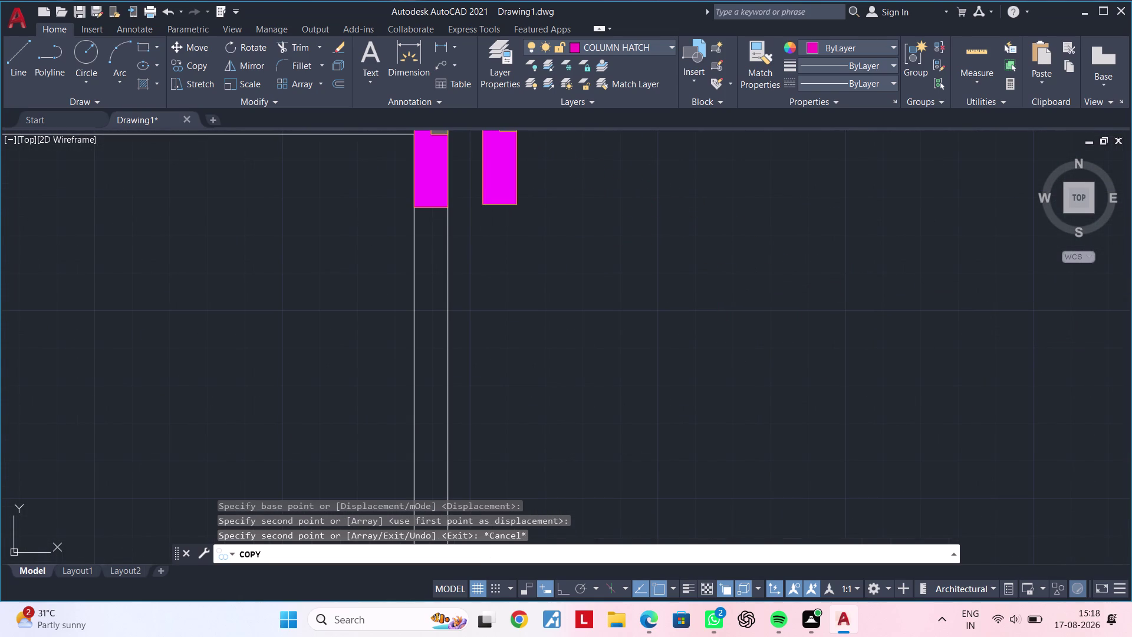
scroll(up, 3)
scroll(down, 3)
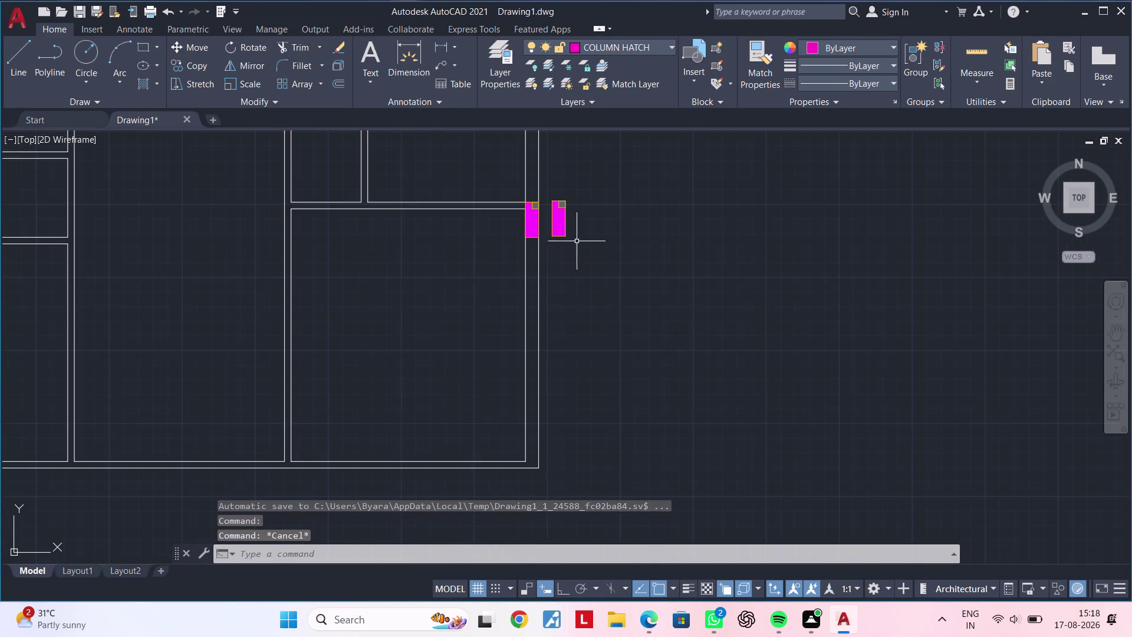
middle_drag(540, 235, 750, 287)
middle_drag(653, 277, 850, 289)
scroll(down, 3)
middle_drag(545, 238, 628, 257)
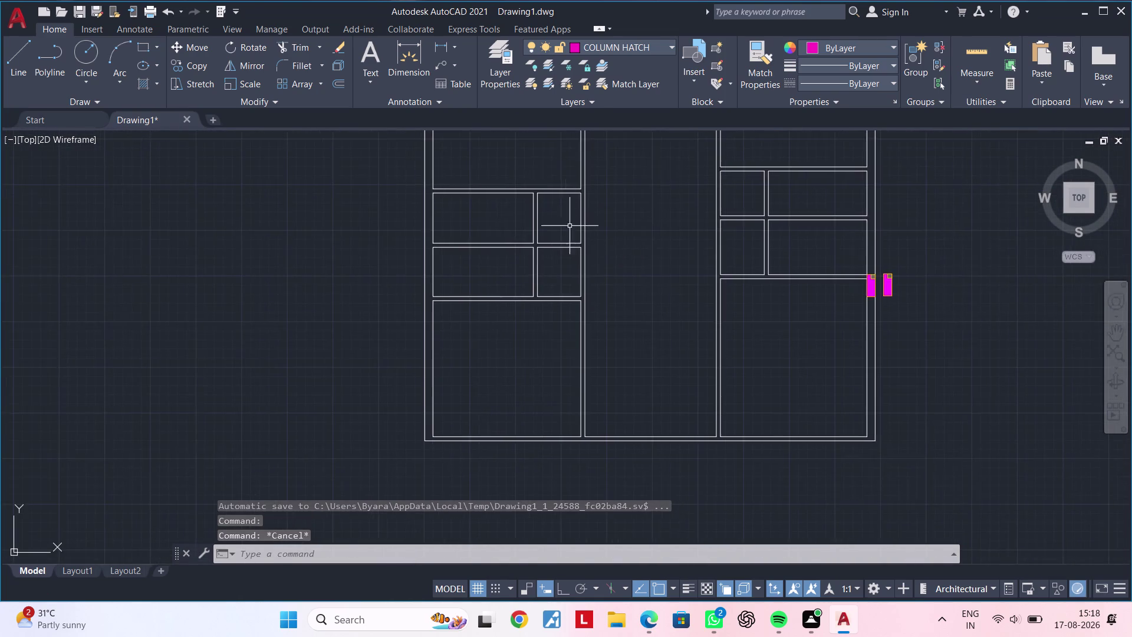
scroll(down, 3)
middle_drag(424, 198, 410, 274)
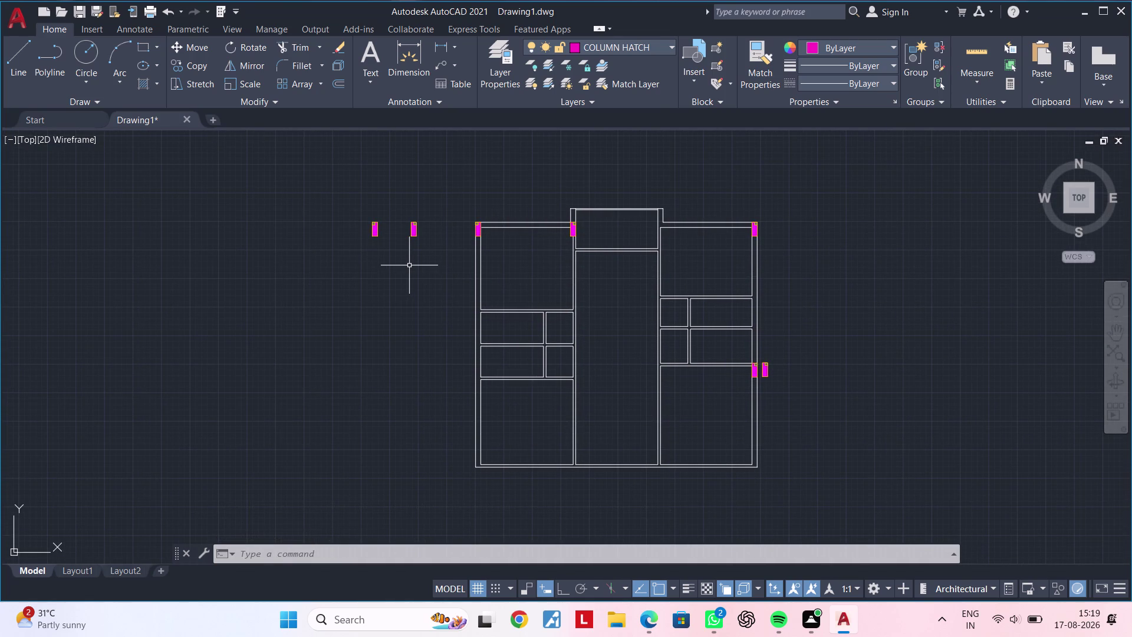
scroll(up, 3)
scroll(down, 3)
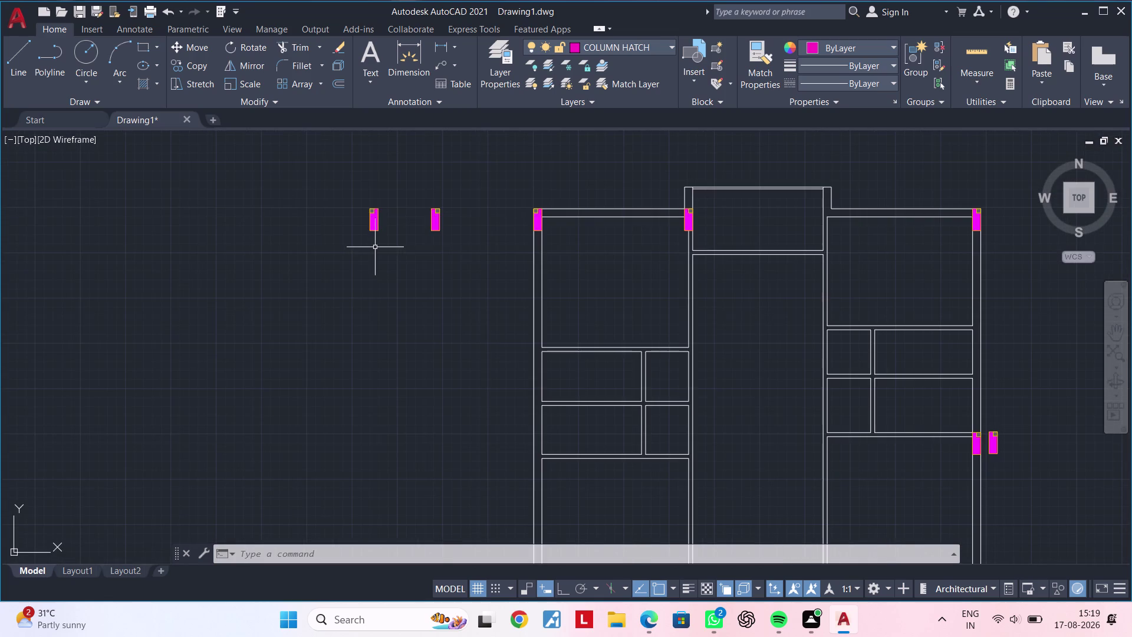
scroll(up, 3)
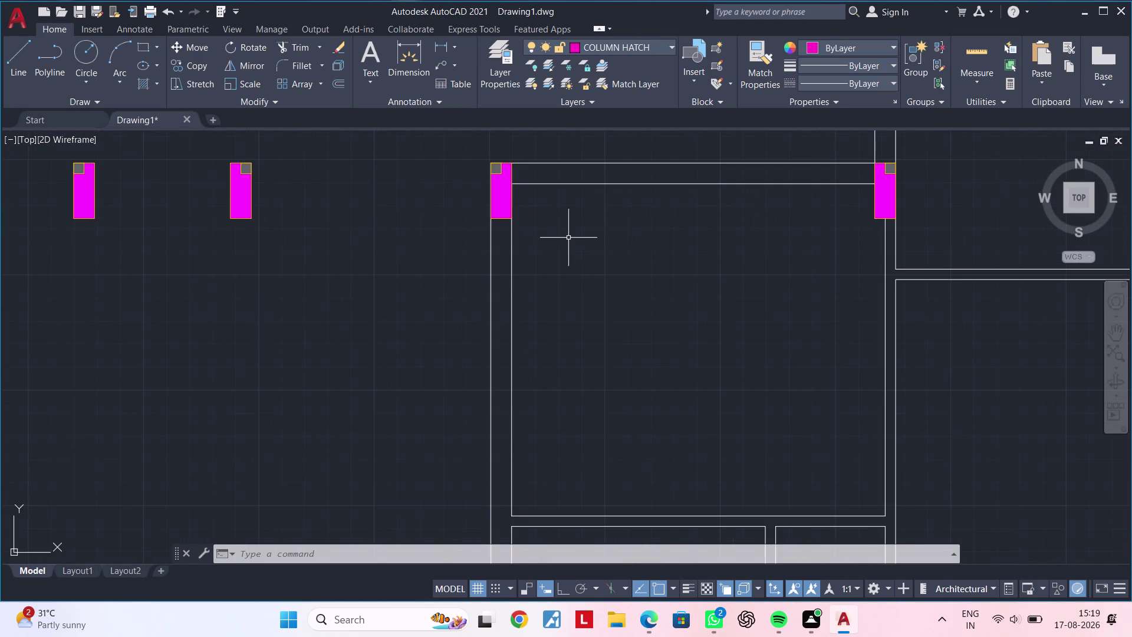
middle_drag(568, 238, 498, 264)
drag(397, 168, 403, 170)
Copy the corner column straight down with Ortho to the interior wall junction.
click(481, 279)
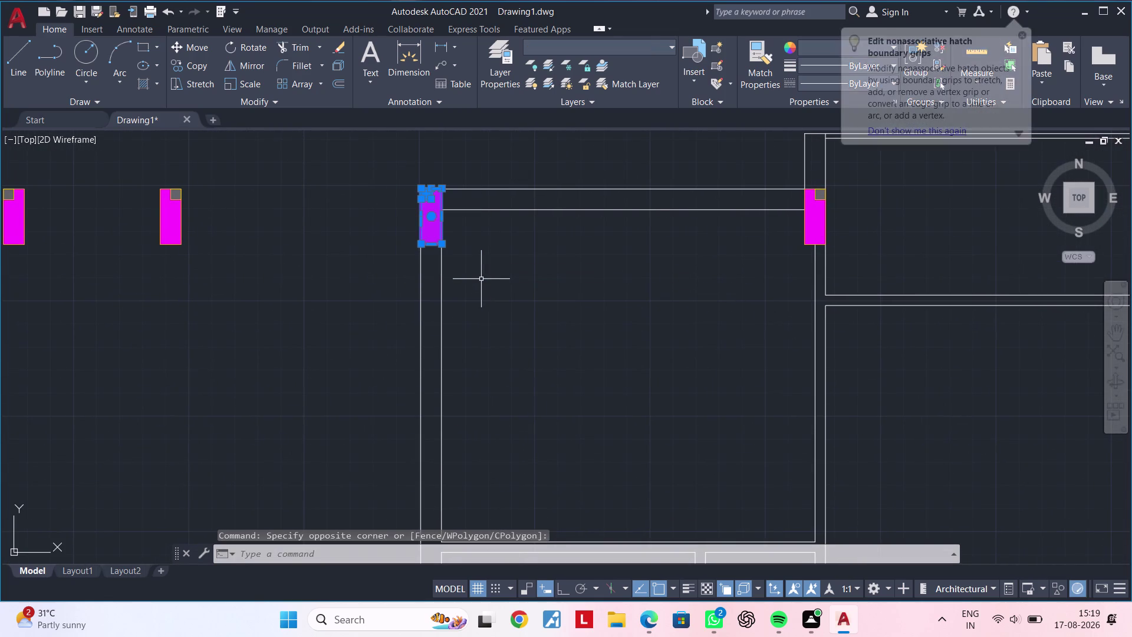
text(CO)
key(space)
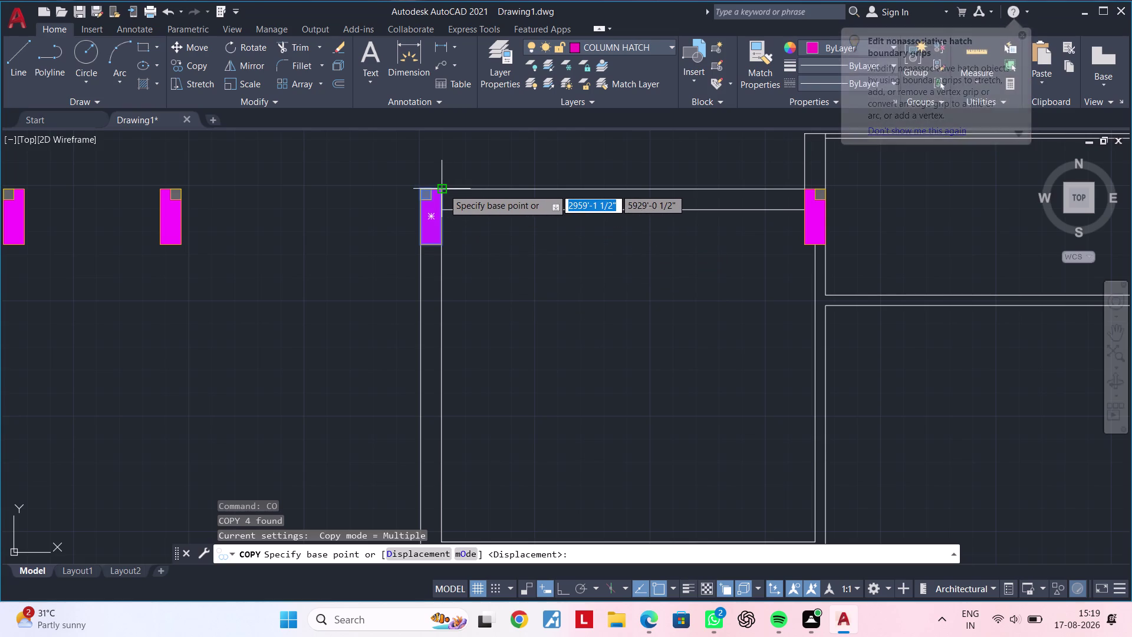
click(440, 246)
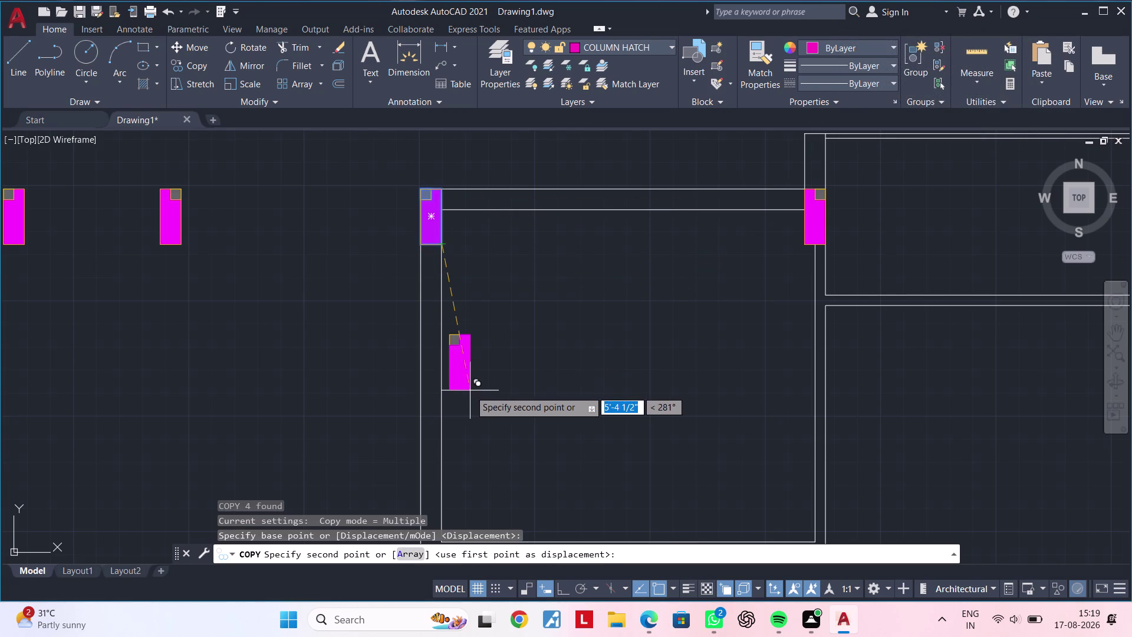
scroll(down, 3)
middle_drag(470, 390, 467, 314)
click(559, 587)
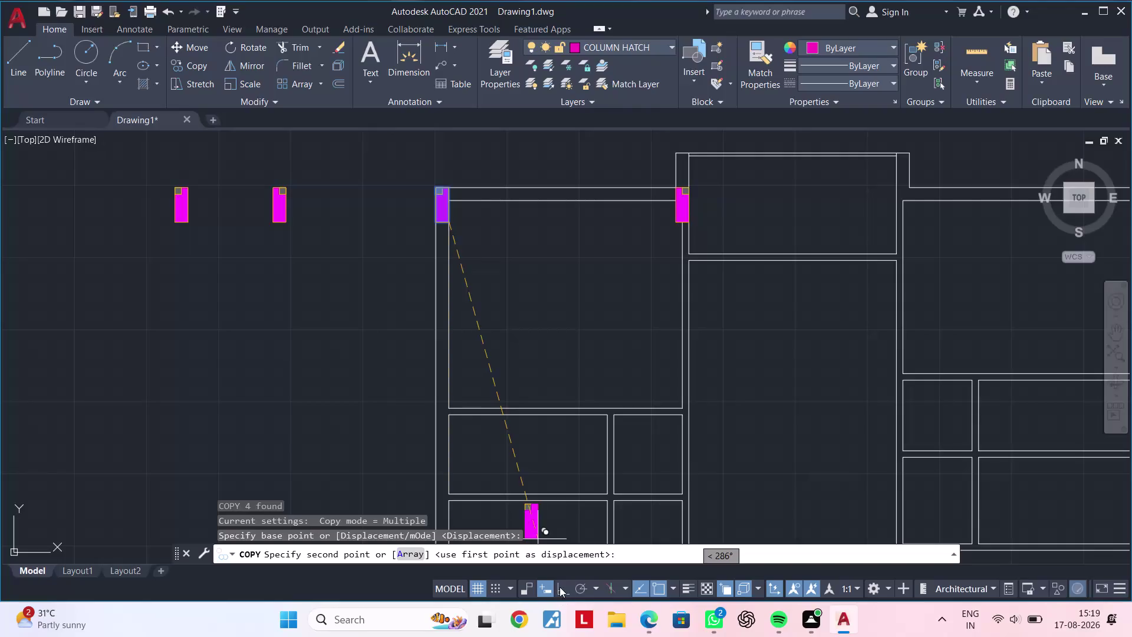
middle_drag(490, 445, 505, 405)
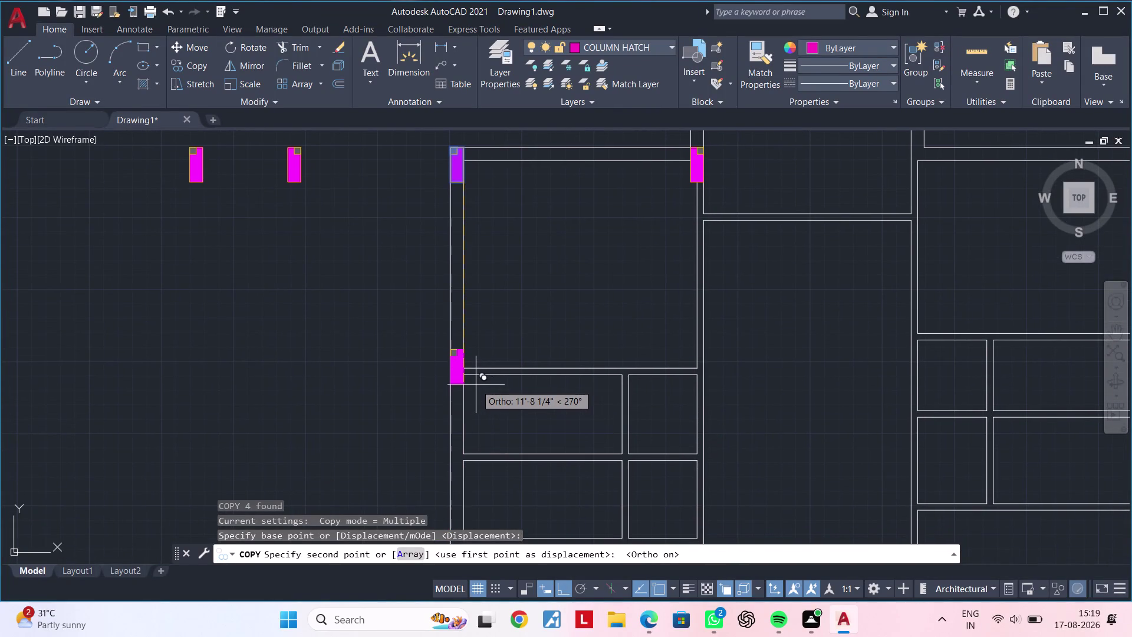
scroll(up, 3)
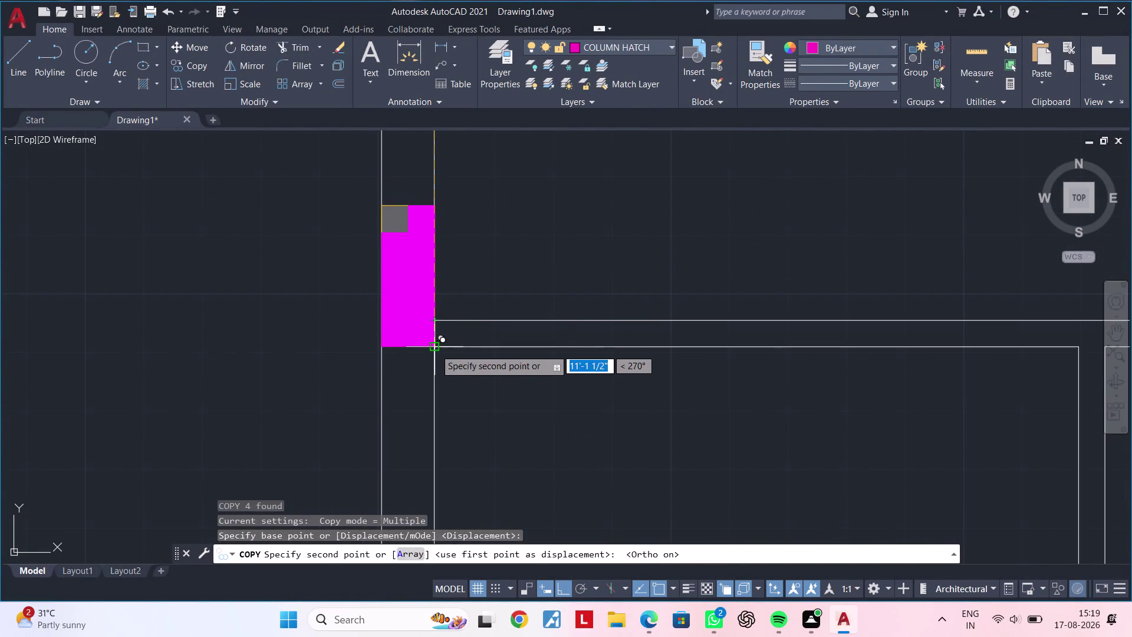
click(435, 352)
Place a second column copy at the left wall junction and end copying.
scroll(down, 3)
middle_drag(560, 374, 551, 235)
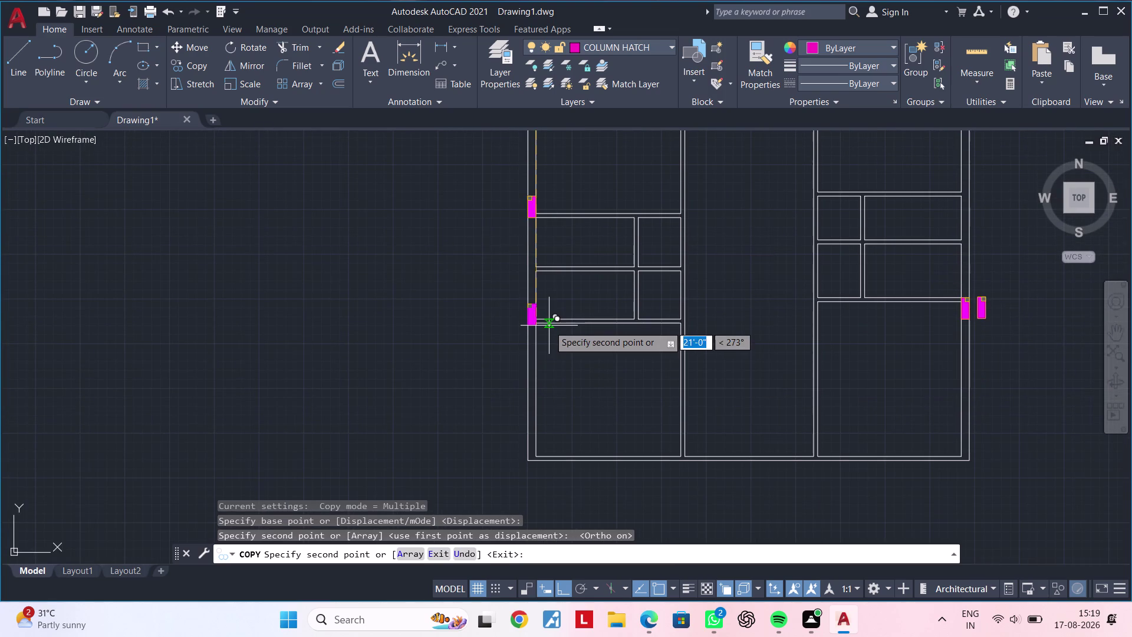
scroll(up, 3)
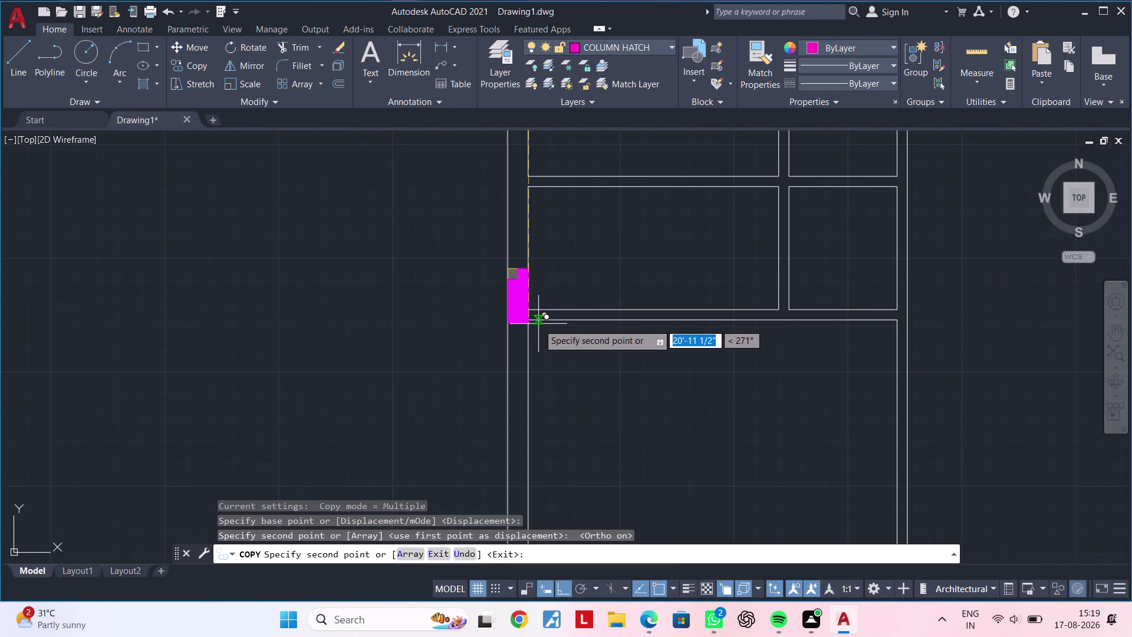
scroll(down, 3)
scroll(down, 3)
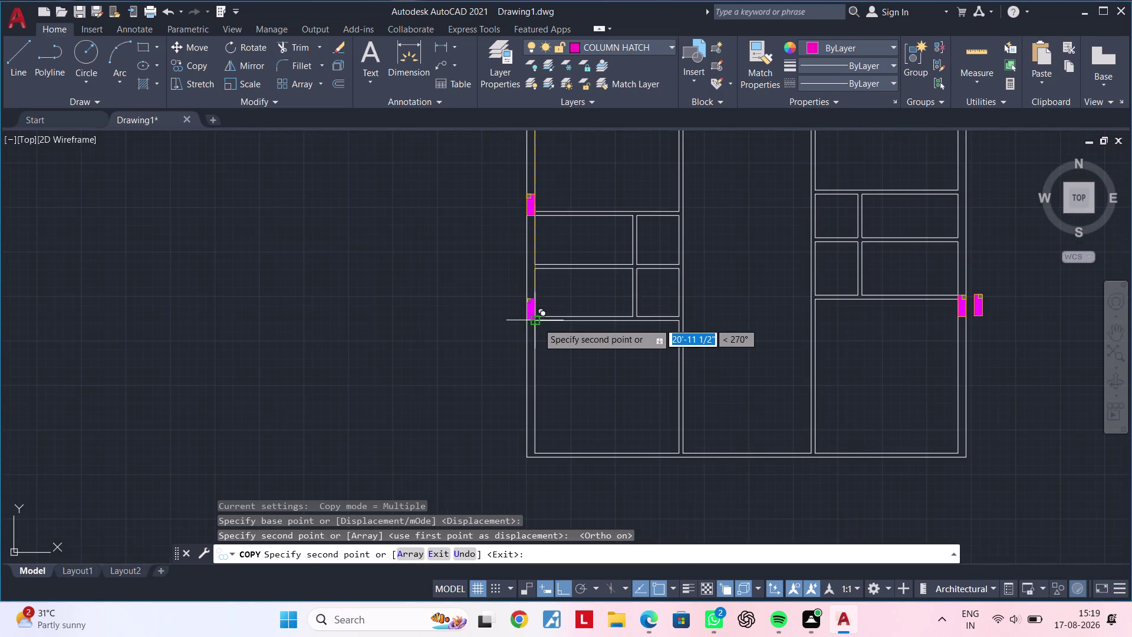
scroll(up, 3)
scroll(up, 3)
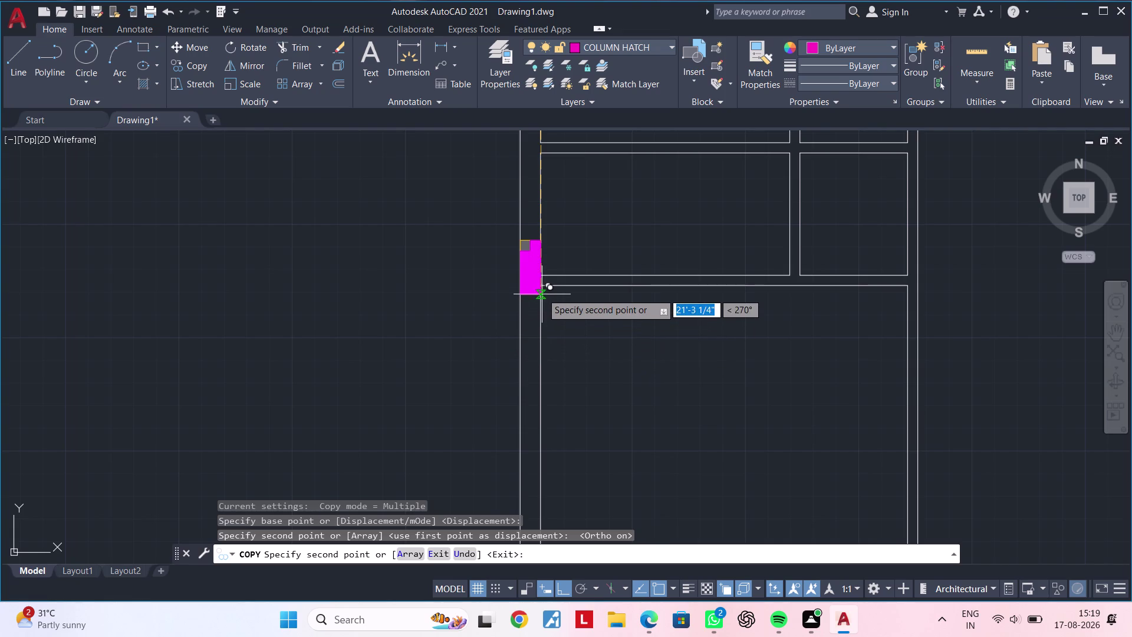
click(542, 283)
key(Escape)
Select the placed column, then cancel the pending selection.
key(Escape)
click(495, 197)
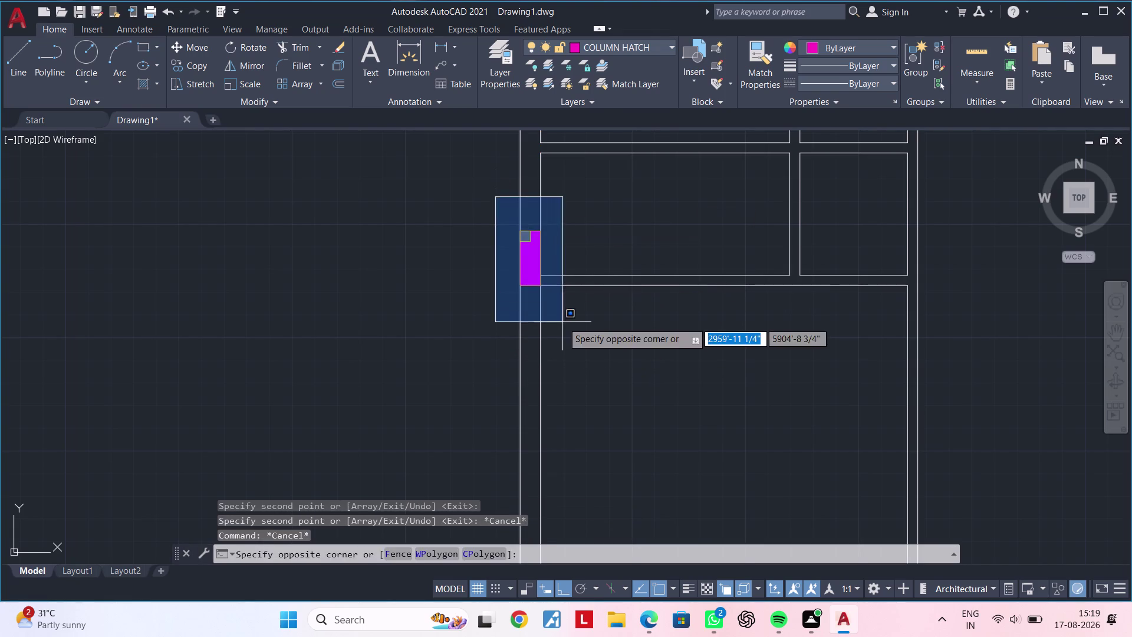
click(563, 321)
key(n)
key(Escape)
key(Escape)
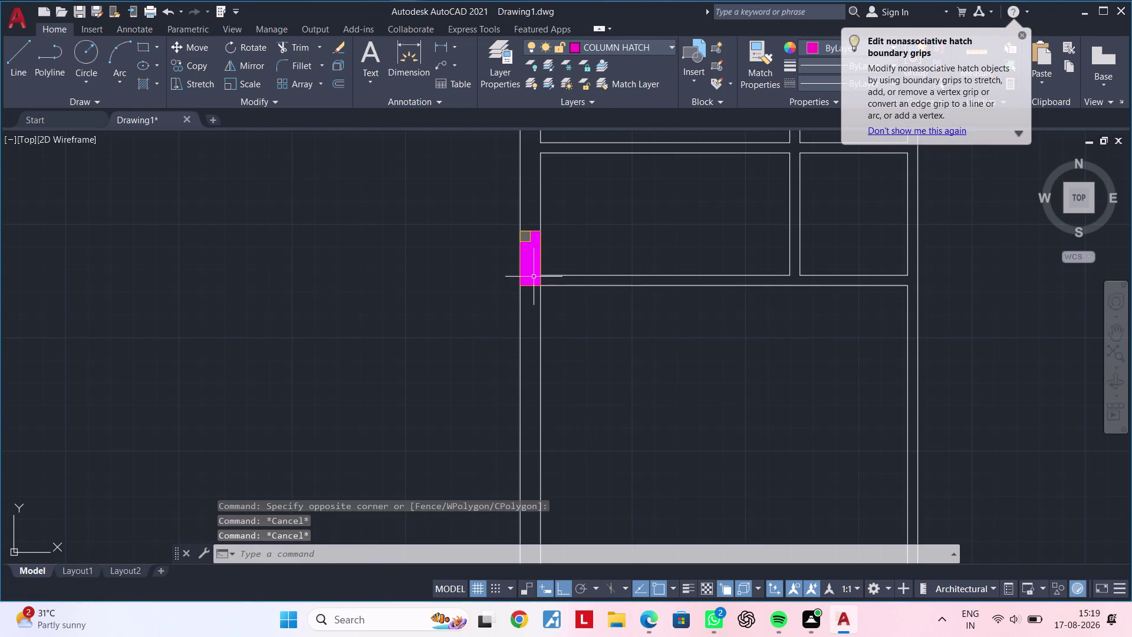
Move the column from its corner onto the left wall junction.
drag(488, 213, 493, 213)
click(555, 317)
text(M)
key(space)
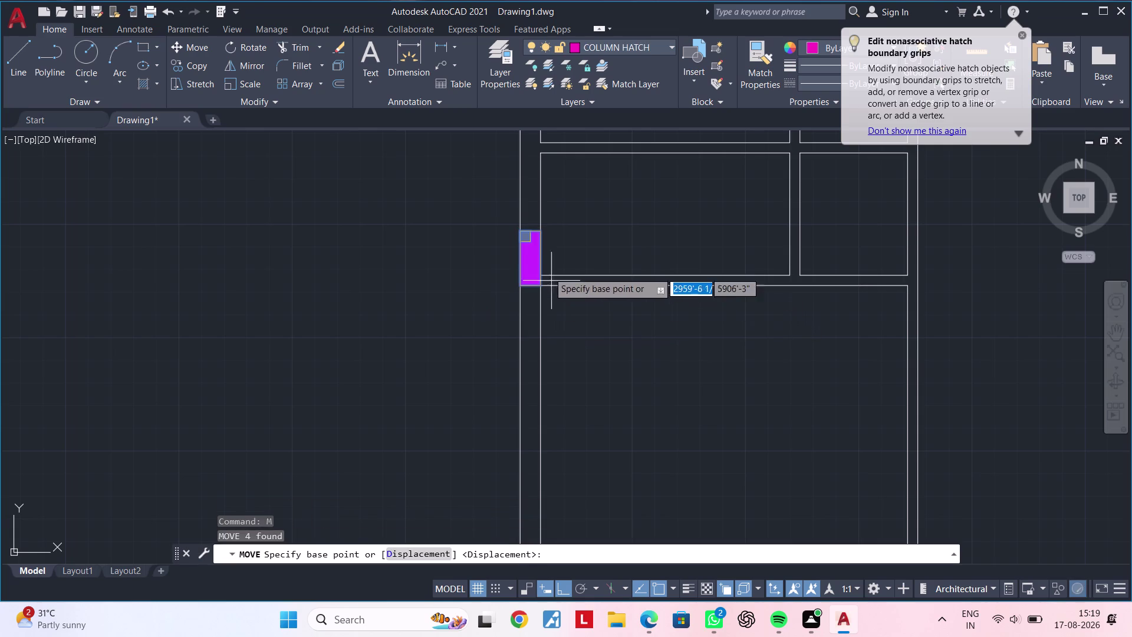
click(543, 235)
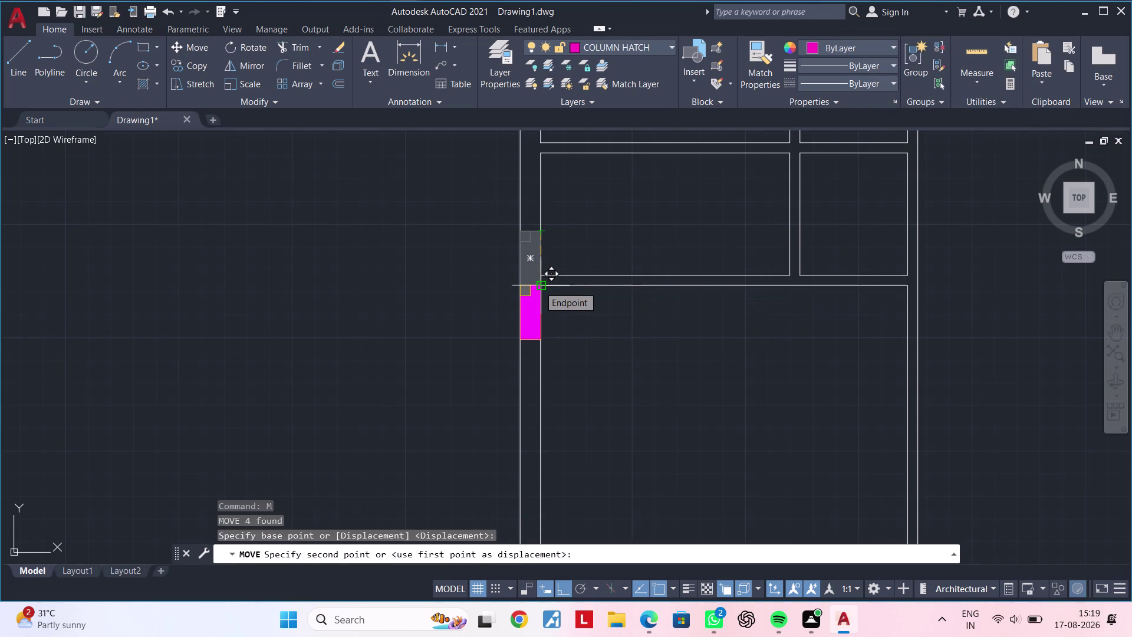
scroll(up, 3)
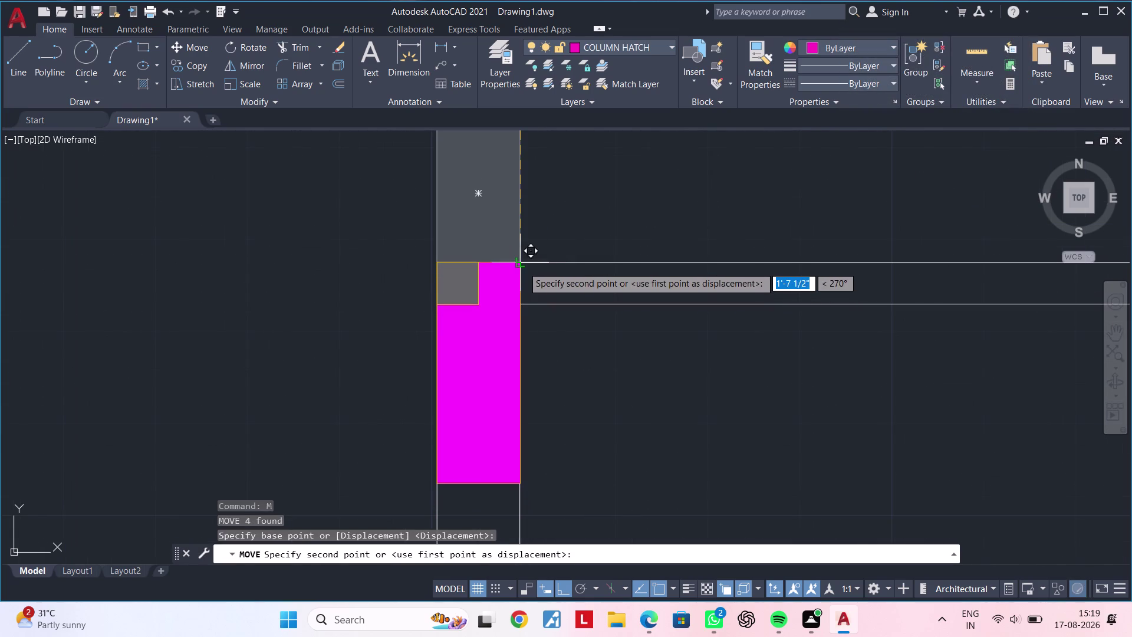
click(523, 265)
scroll(down, 3)
Cancel the remaining command and pan out to view the whole plan.
middle_drag(613, 337, 424, 338)
key(Escape)
key(Escape)
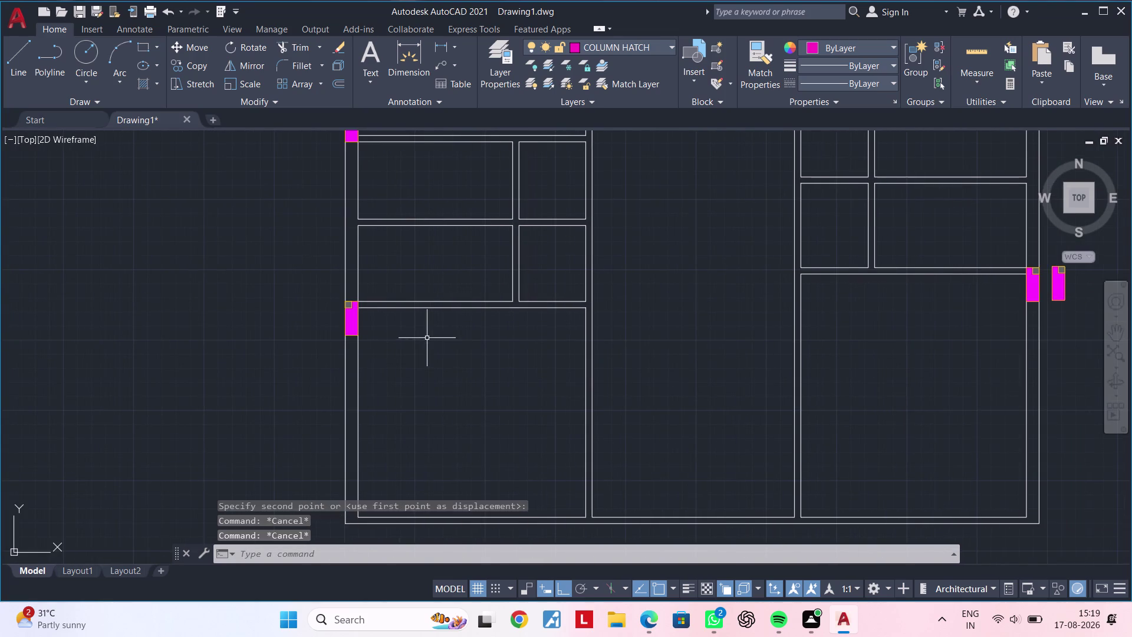
scroll(down, 3)
middle_drag(427, 338, 497, 327)
key(Escape)
middle_drag(483, 343, 426, 370)
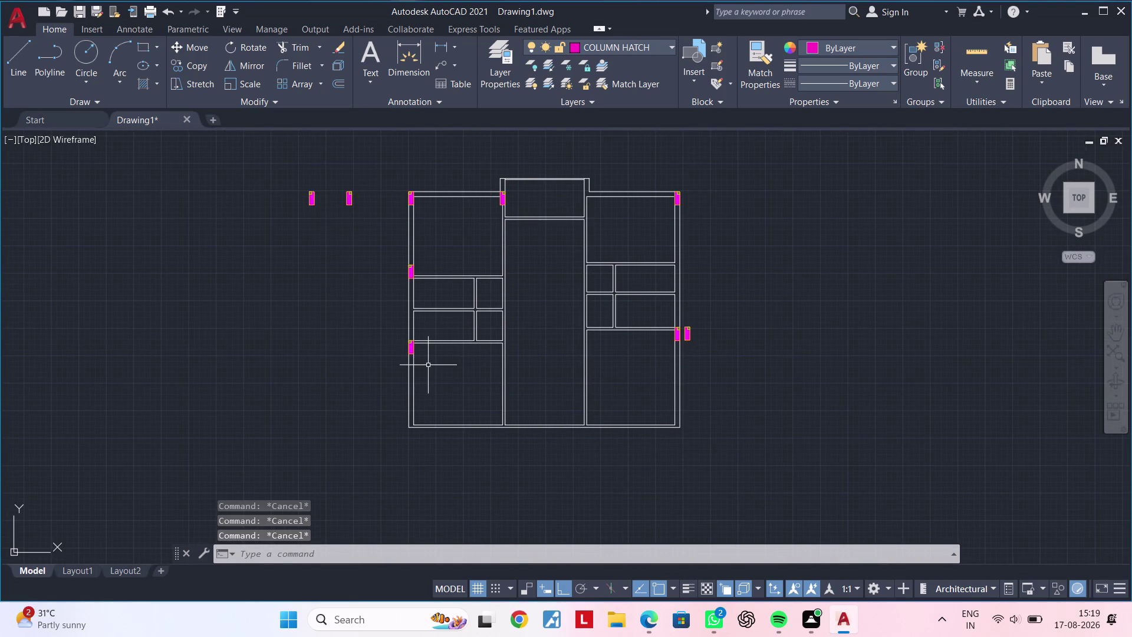
Zoom to the left wall and window-select the lower magenta column.
scroll(up, 3)
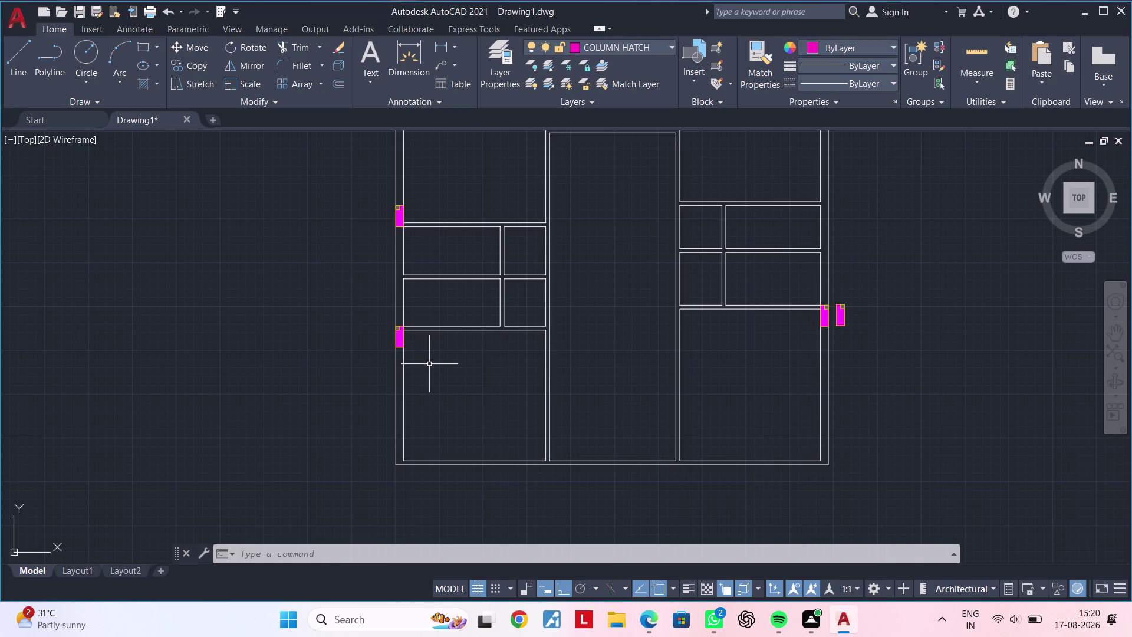
scroll(up, 3)
middle_drag(488, 360, 458, 424)
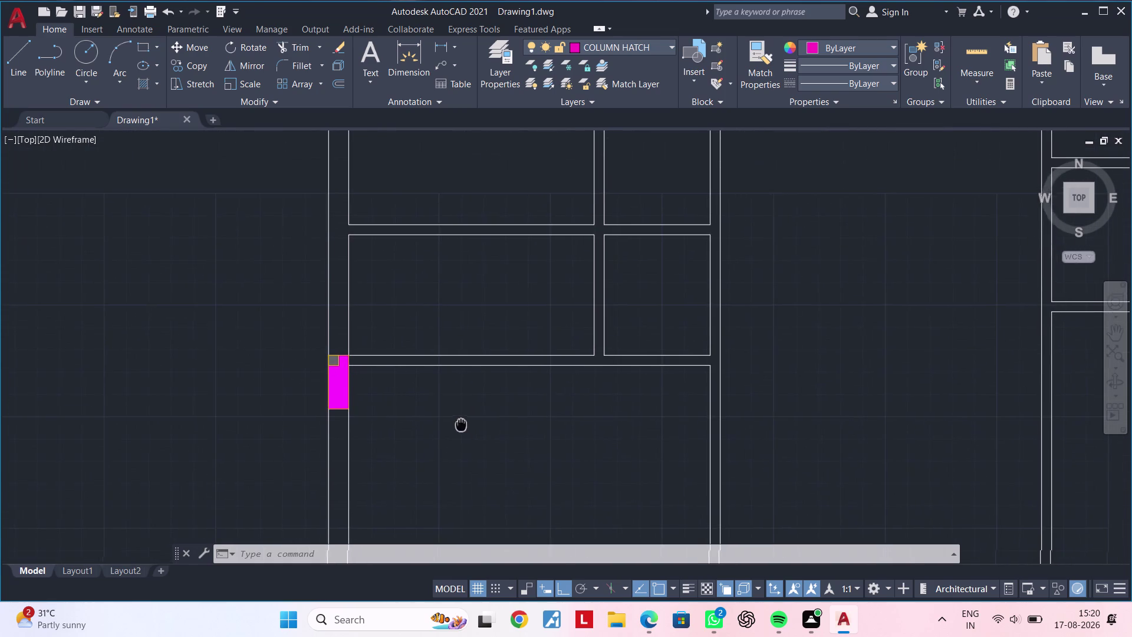
middle_drag(458, 424, 450, 412)
middle_drag(450, 412, 498, 400)
scroll(down, 3)
key(Escape)
click(403, 350)
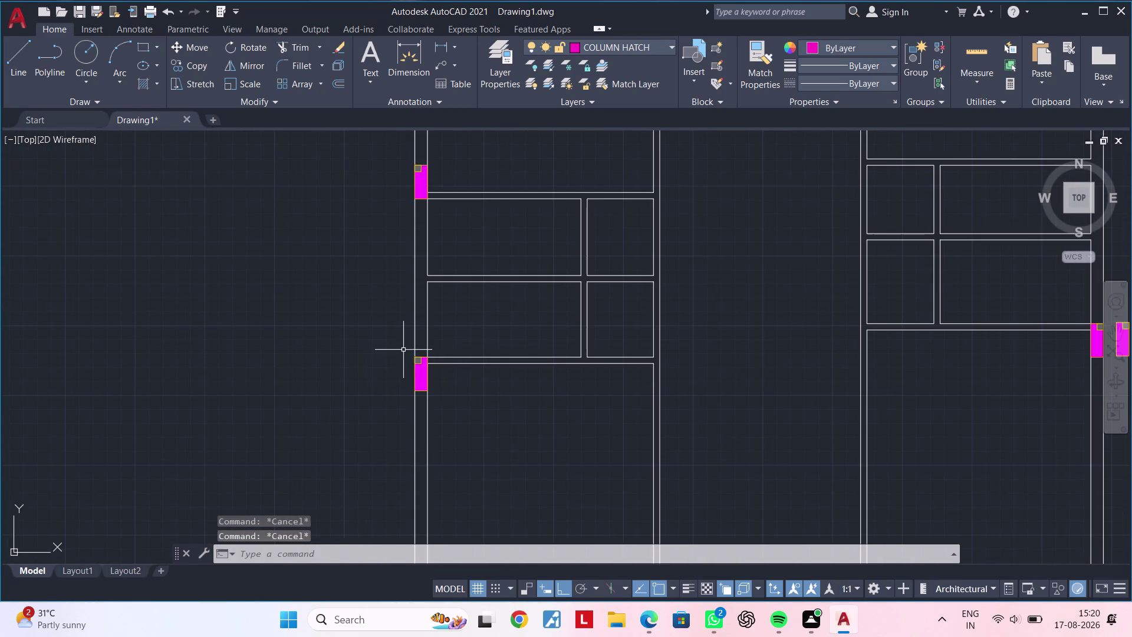
click(461, 415)
Copy the magenta column from its top corner to an interior wall corner.
text(CO)
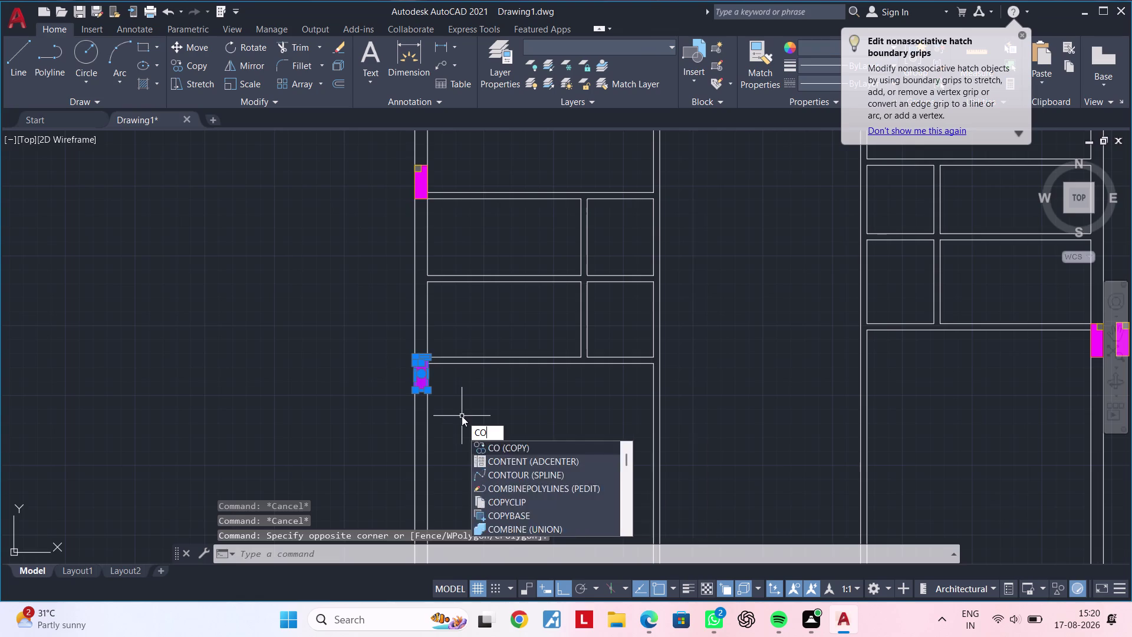
key(space)
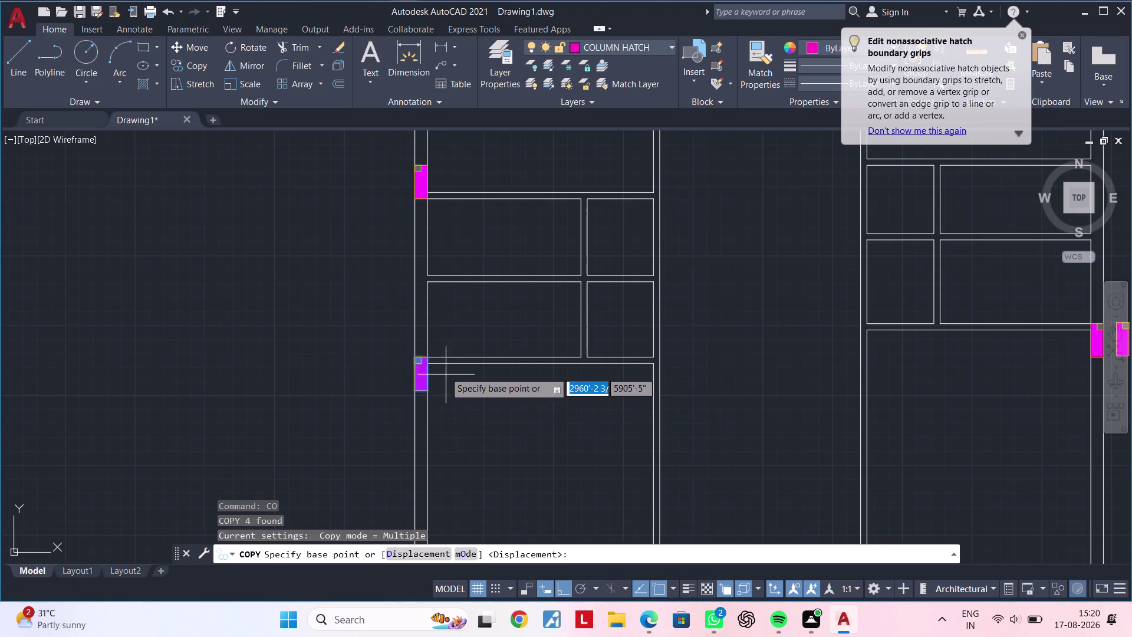
scroll(up, 3)
click(382, 348)
scroll(down, 3)
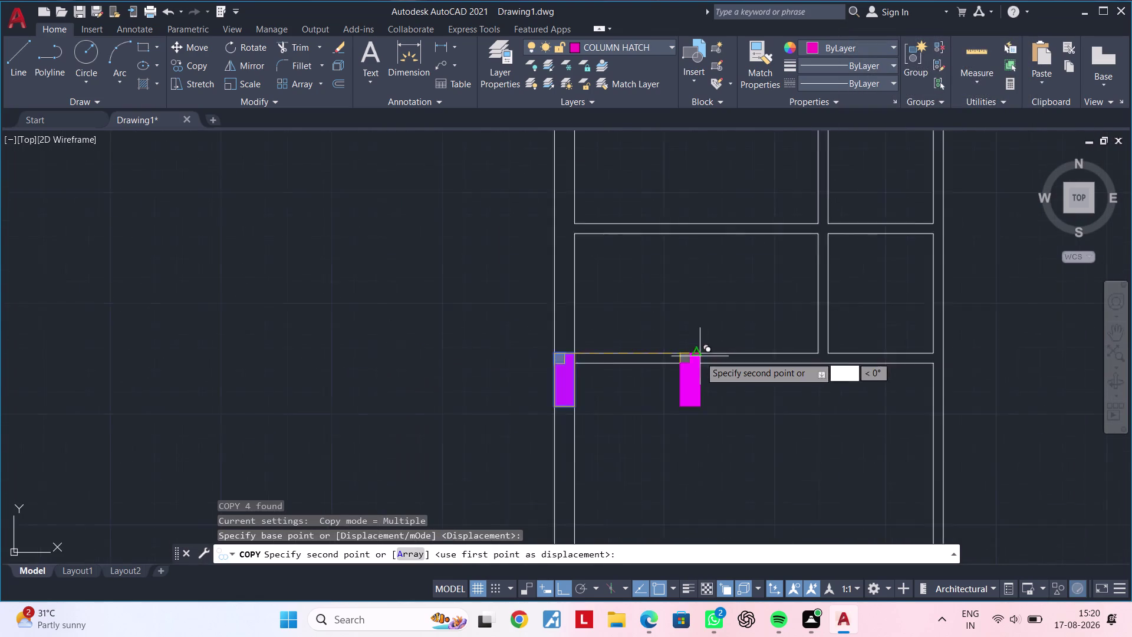
scroll(down, 3)
middle_drag(721, 356, 471, 357)
scroll(up, 3)
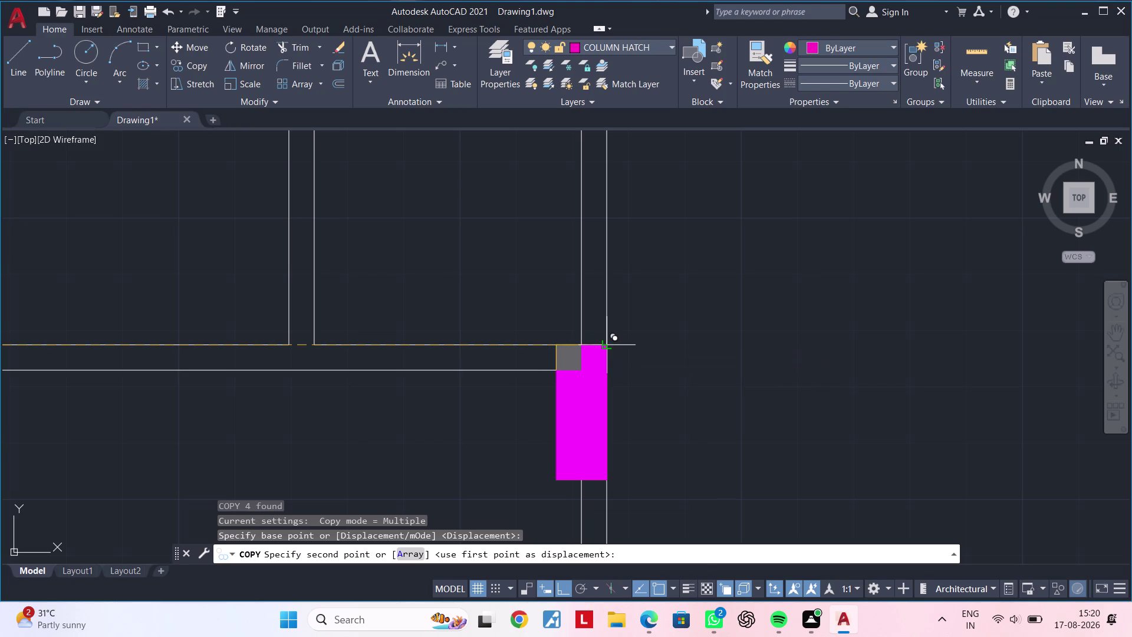
click(609, 345)
Place a second column copy at a wall junction in the lower part of the plan.
scroll(down, 3)
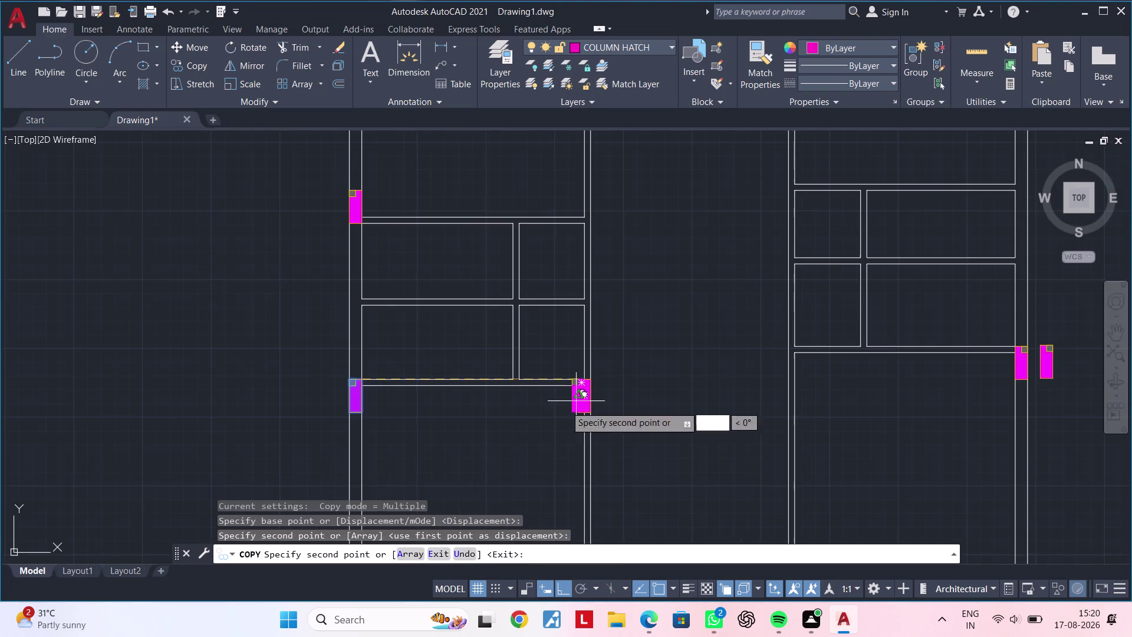
middle_drag(532, 415, 629, 394)
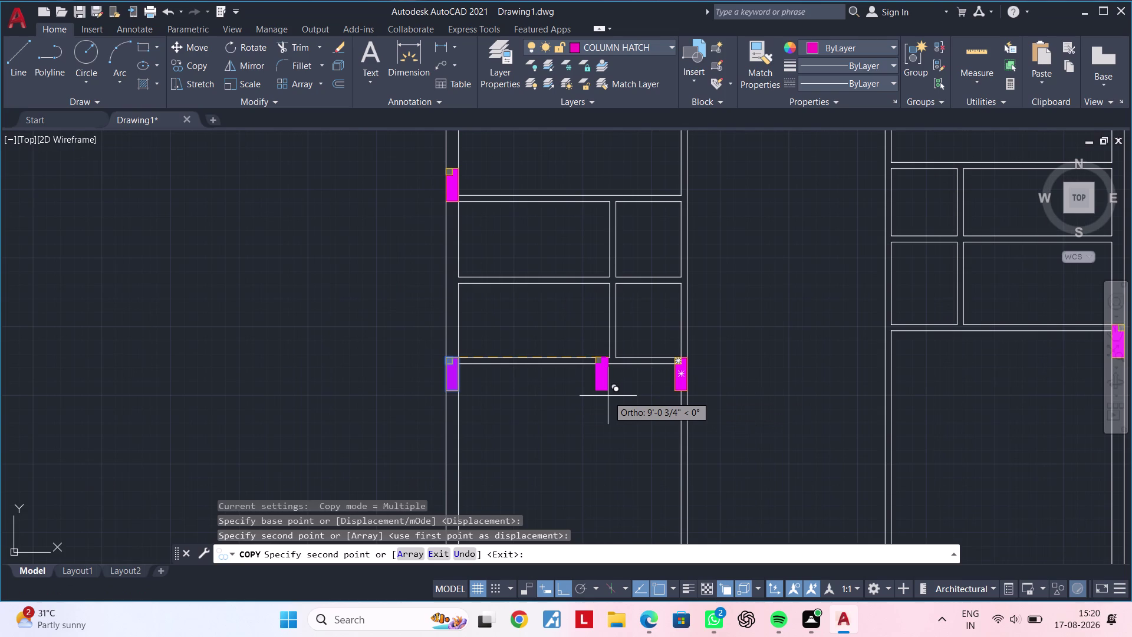
scroll(down, 3)
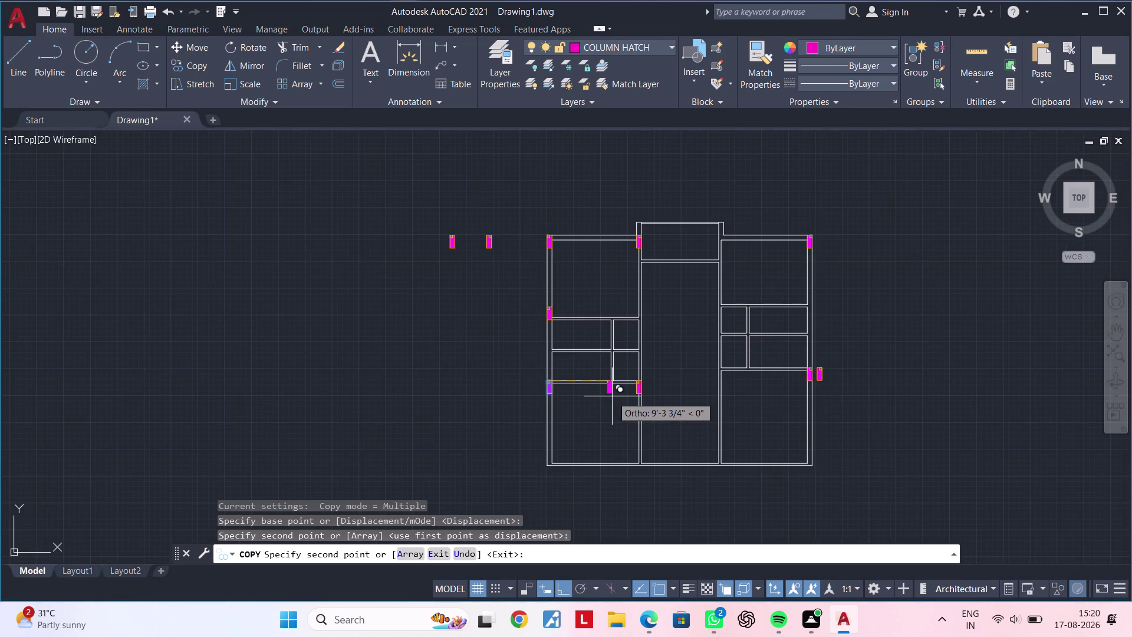
middle_drag(612, 396, 631, 350)
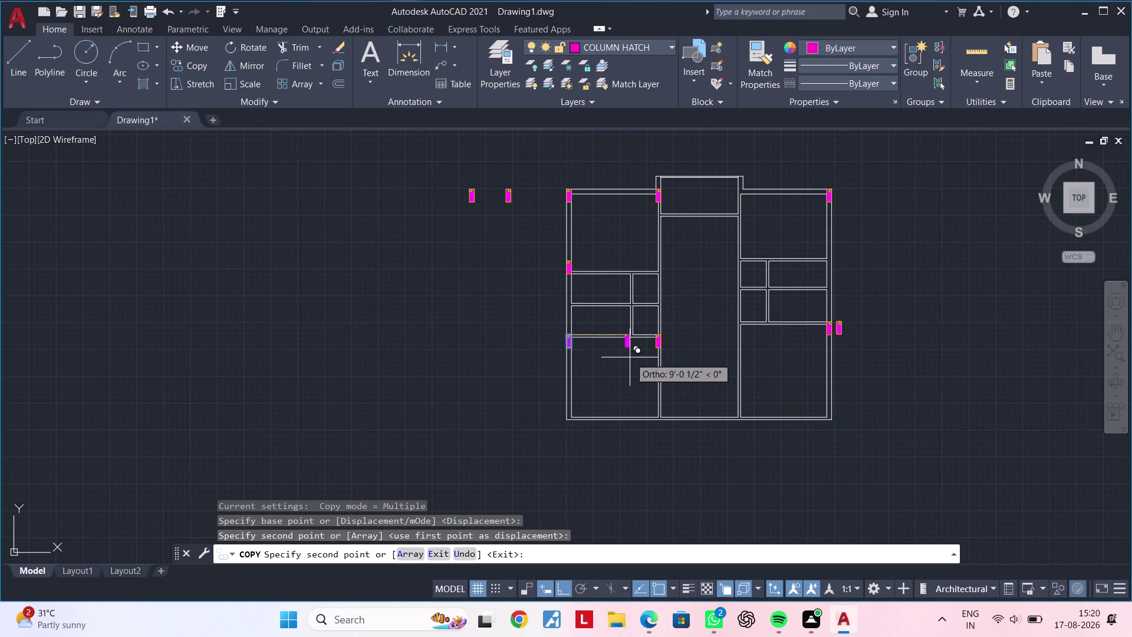
middle_drag(629, 365, 645, 305)
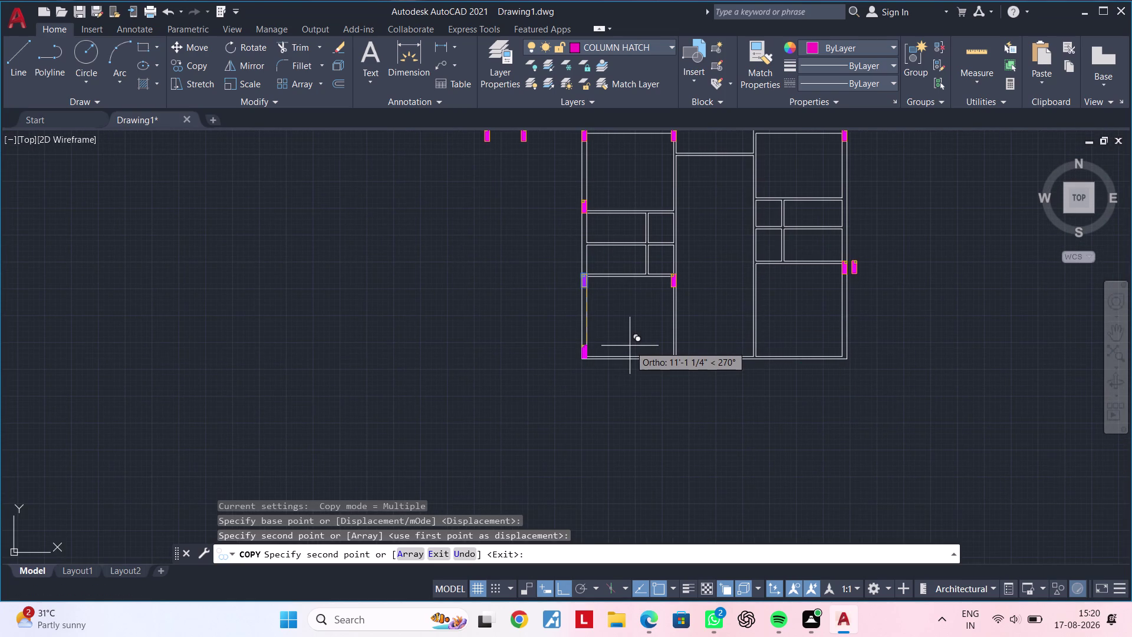
middle_drag(633, 352, 527, 372)
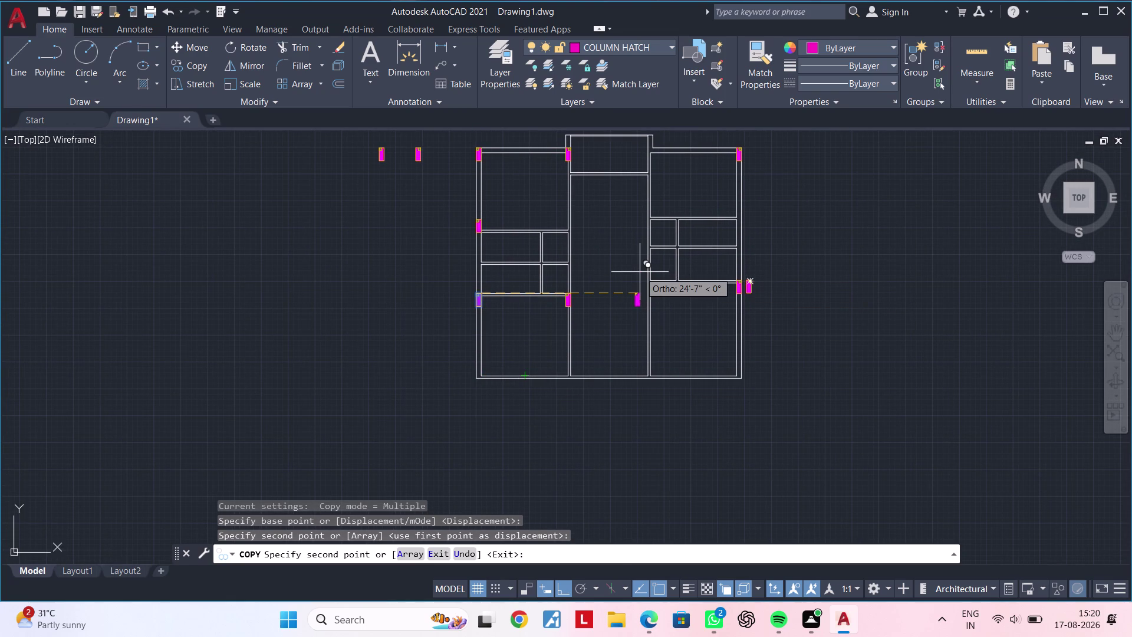
scroll(up, 3)
scroll(down, 3)
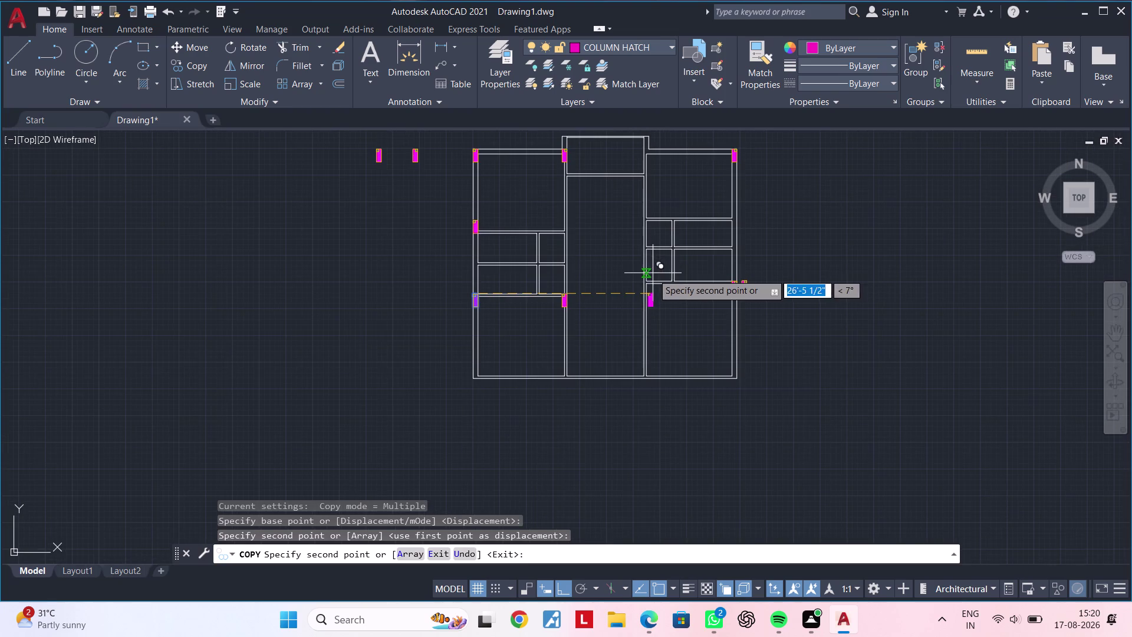
click(561, 587)
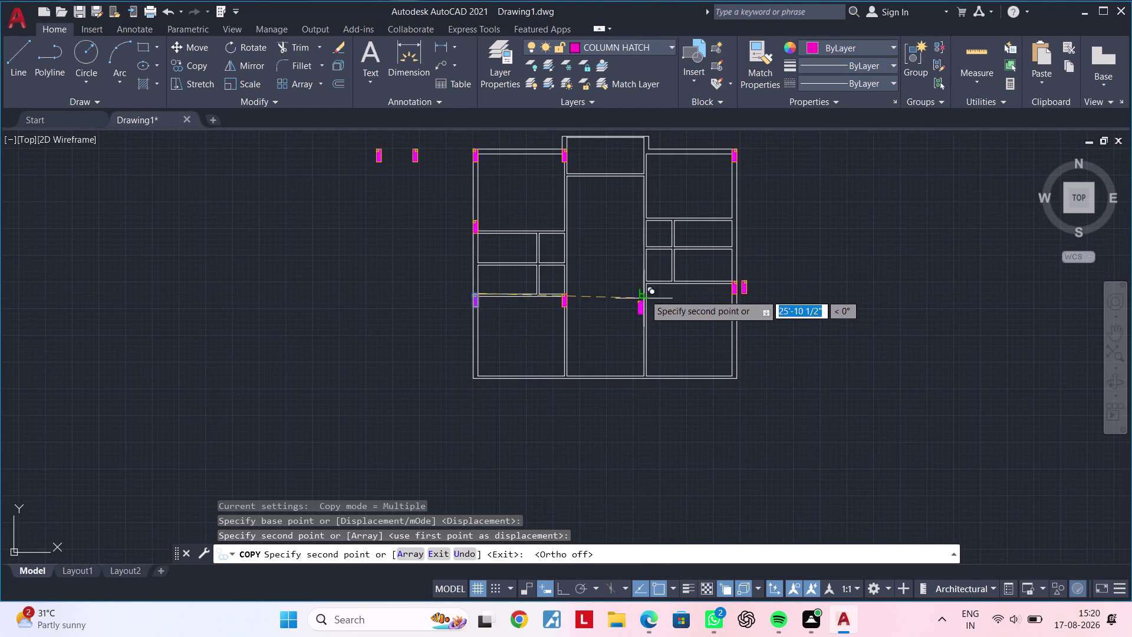
Place a third column copy at a central interior wall junction and end copying.
scroll(up, 3)
middle_drag(661, 300, 625, 362)
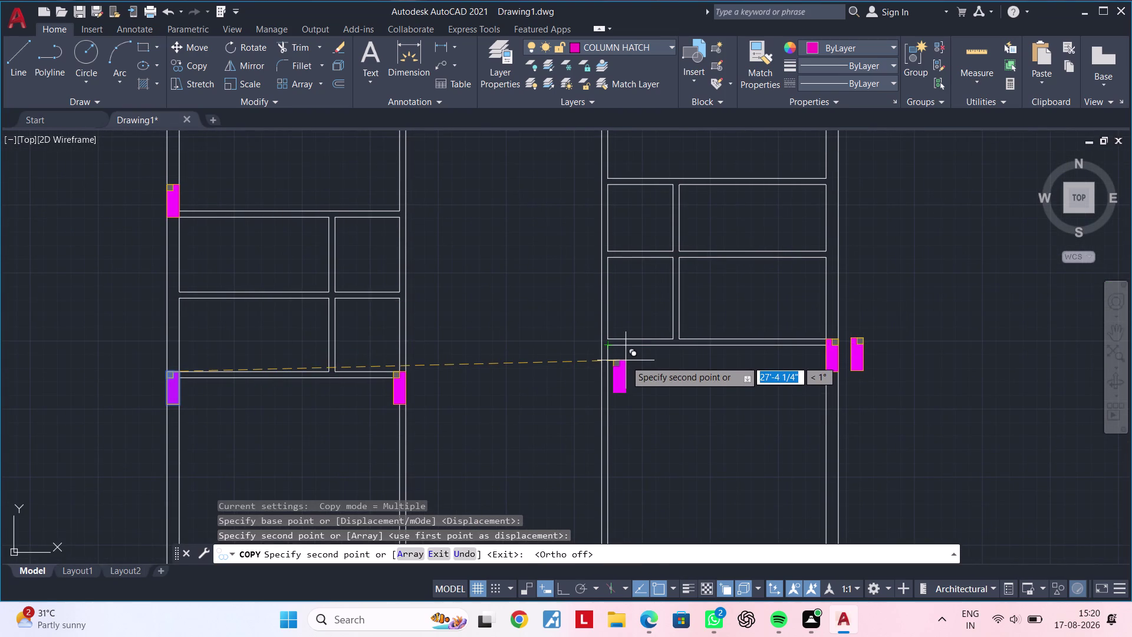
scroll(up, 3)
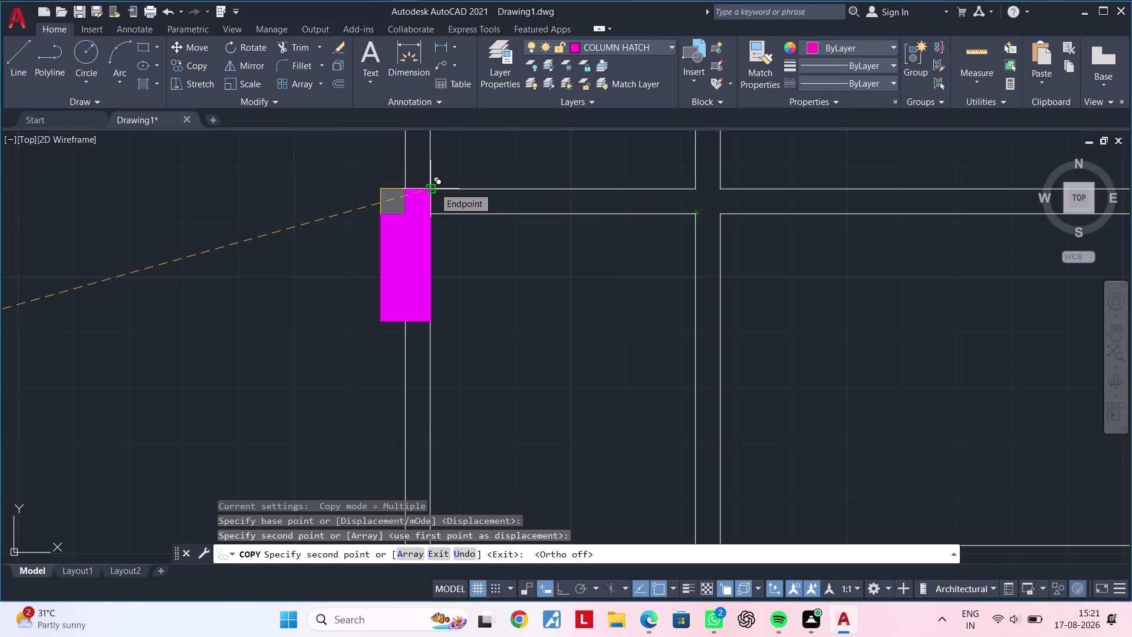
scroll(down, 3)
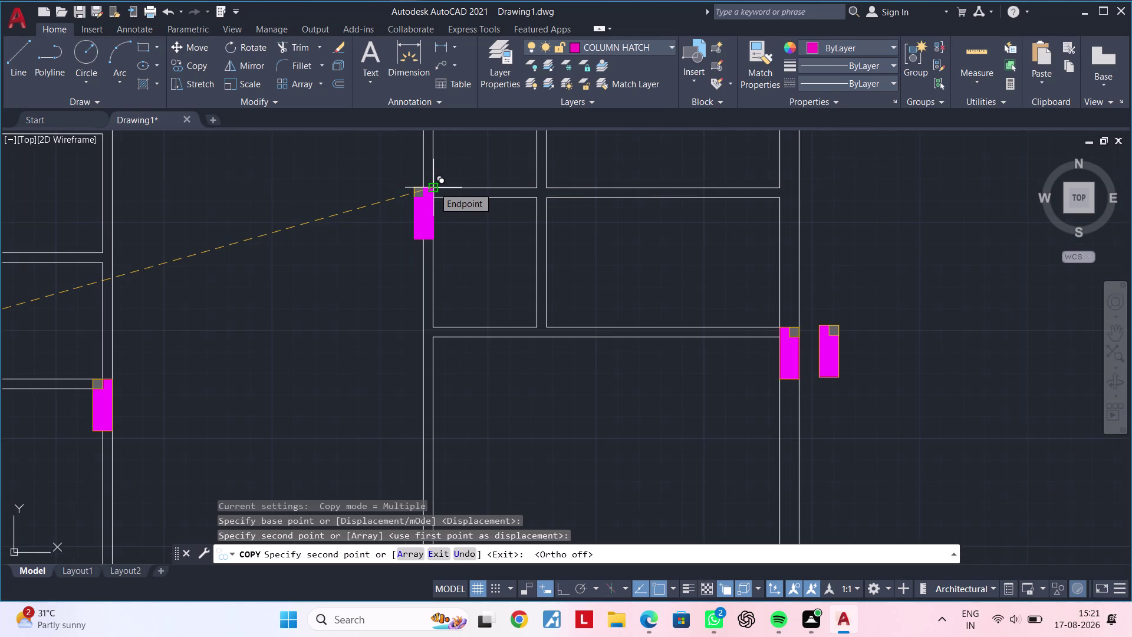
scroll(down, 3)
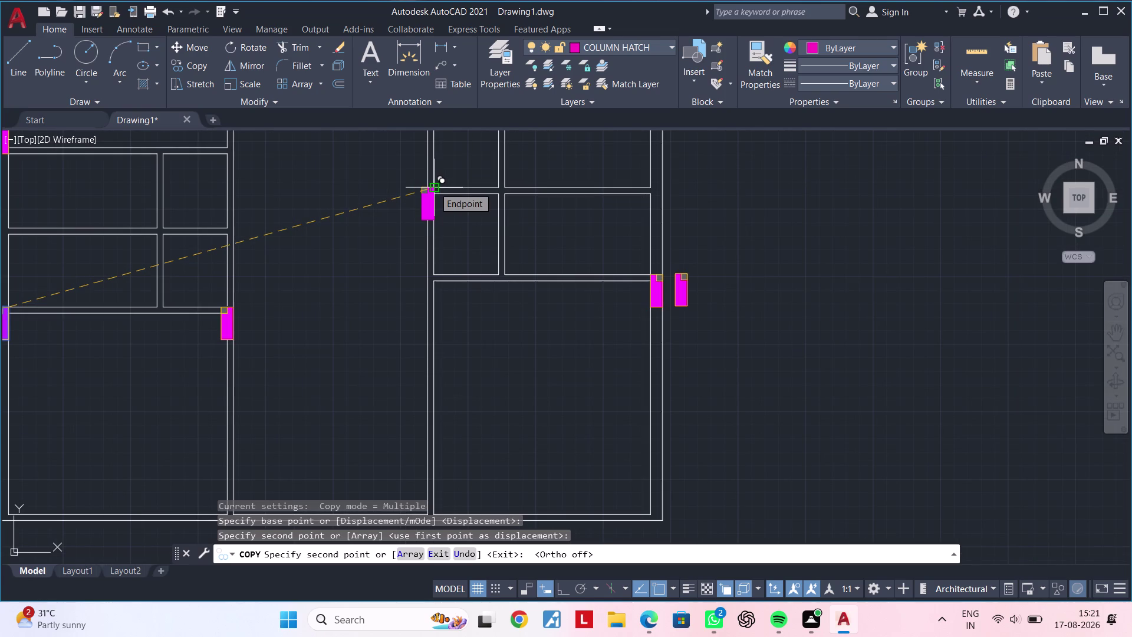
scroll(down, 3)
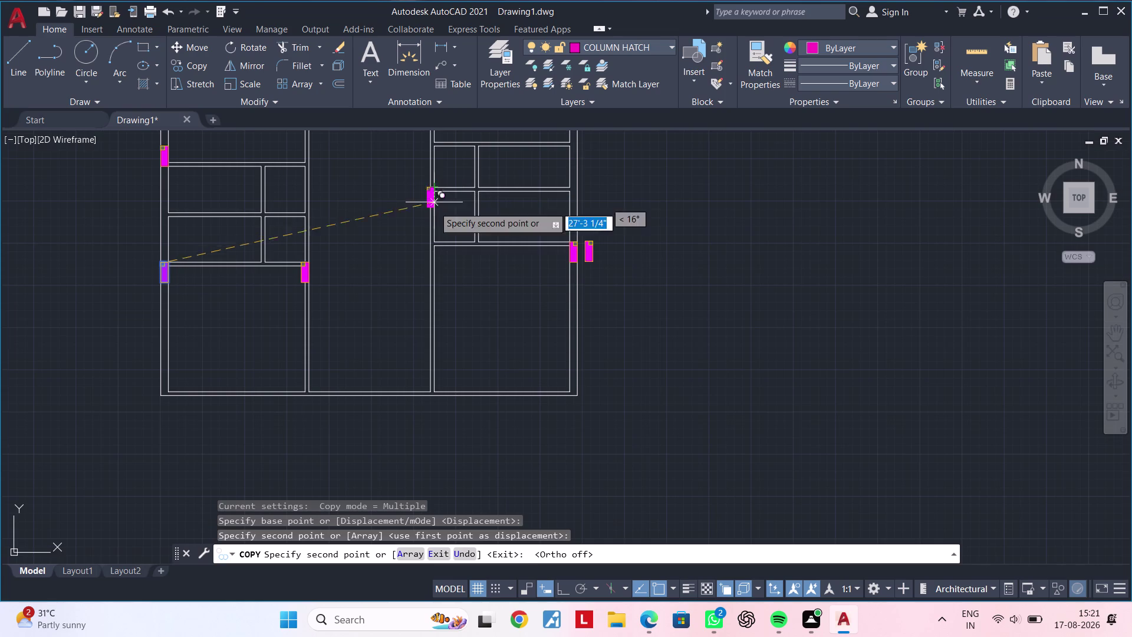
scroll(up, 3)
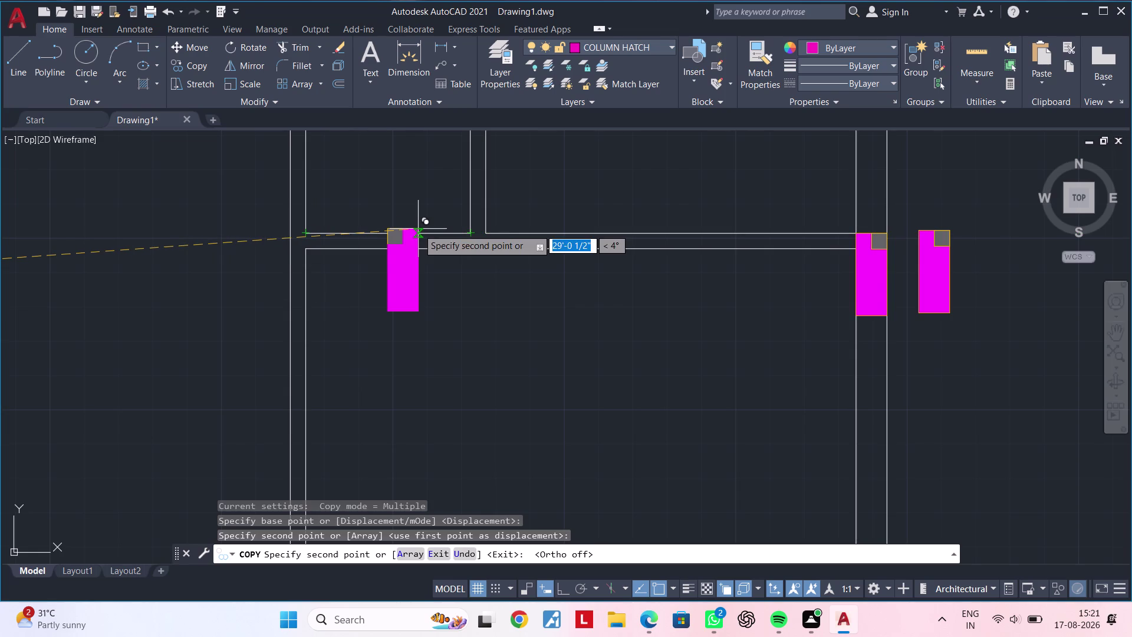
click(418, 229)
key(Escape)
key(Escape)
key(Escape)
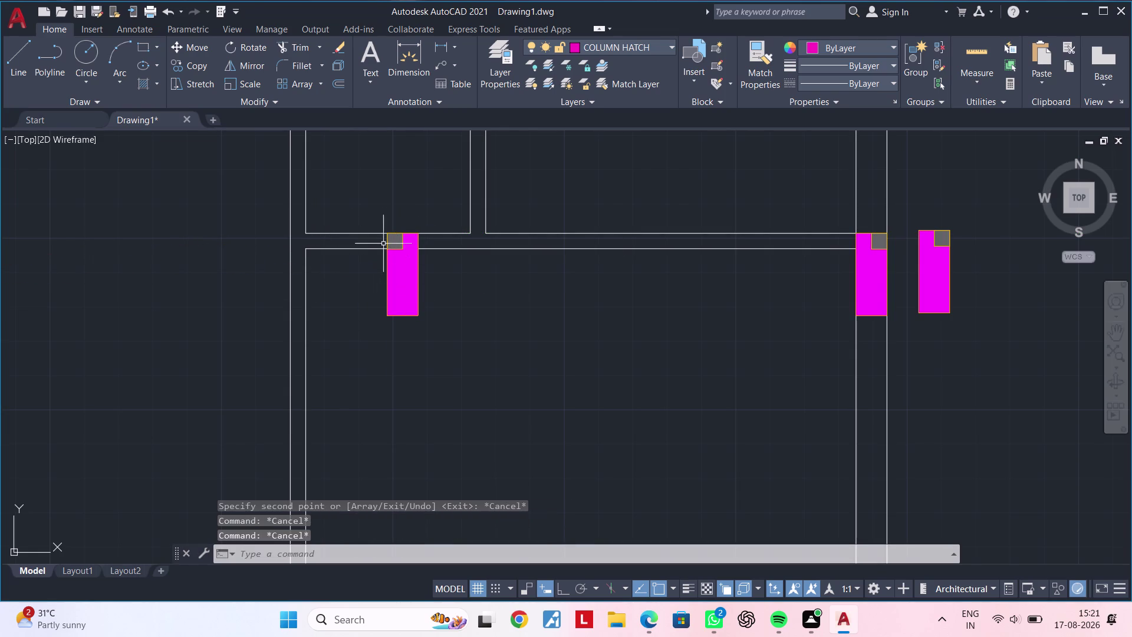
key(Escape)
key(Escape)
click(370, 208)
click(449, 348)
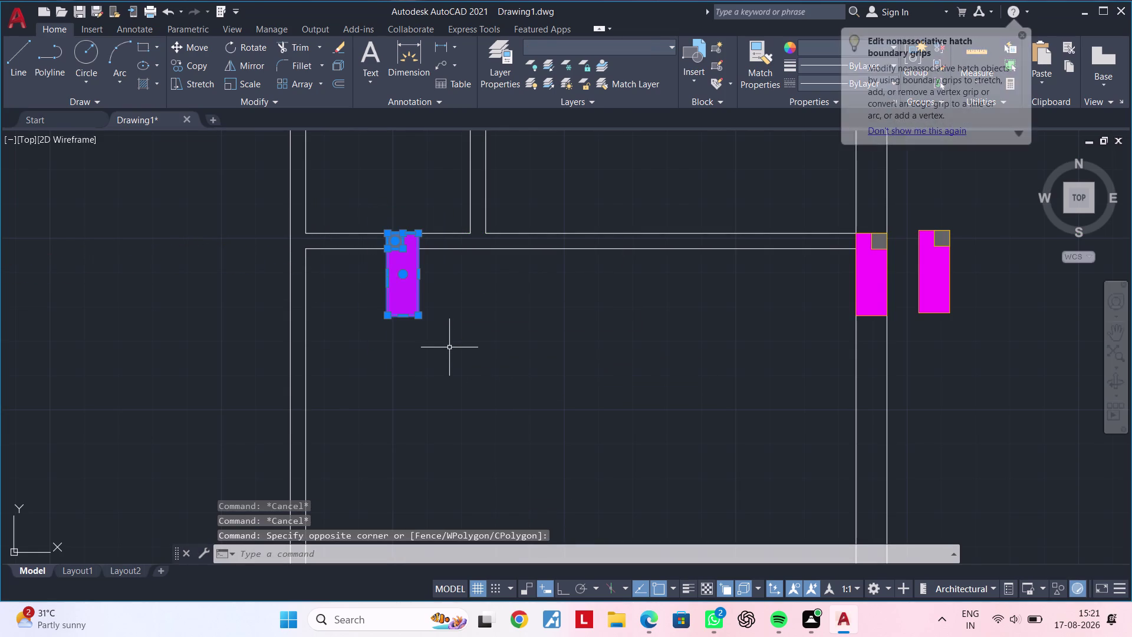
text(M)
key(space)
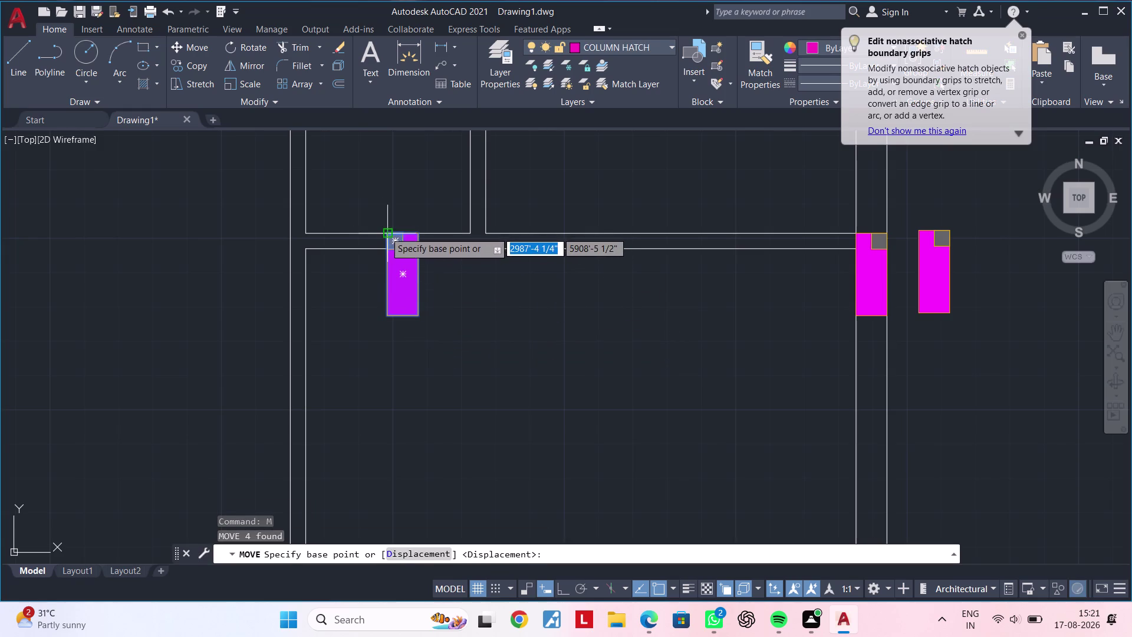
click(385, 231)
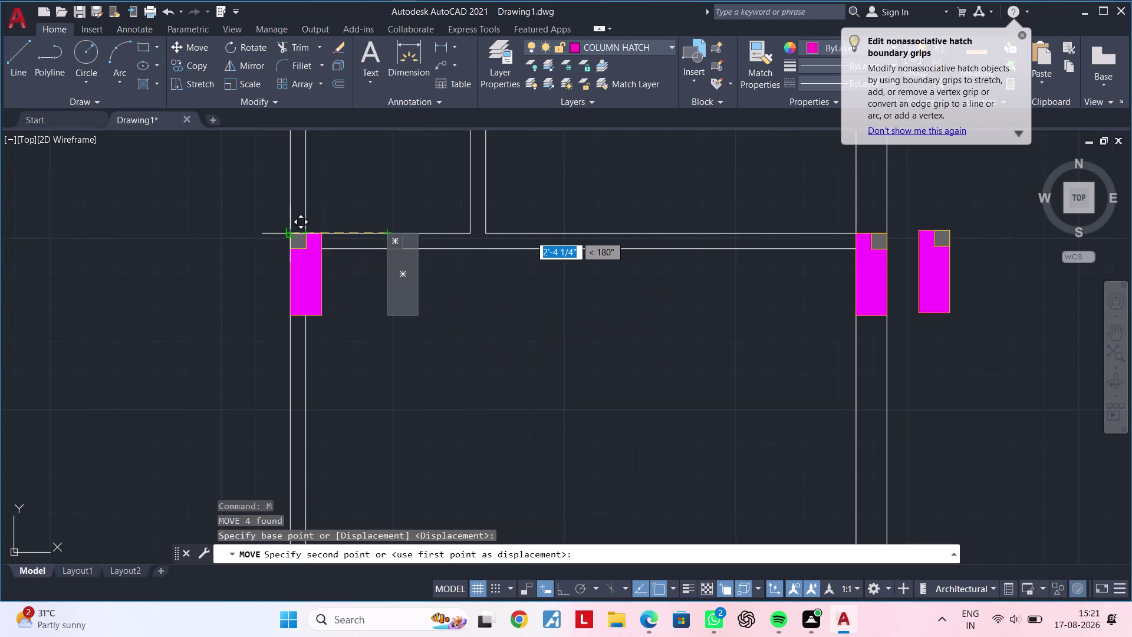
click(290, 235)
scroll(down, 3)
middle_drag(411, 291, 495, 269)
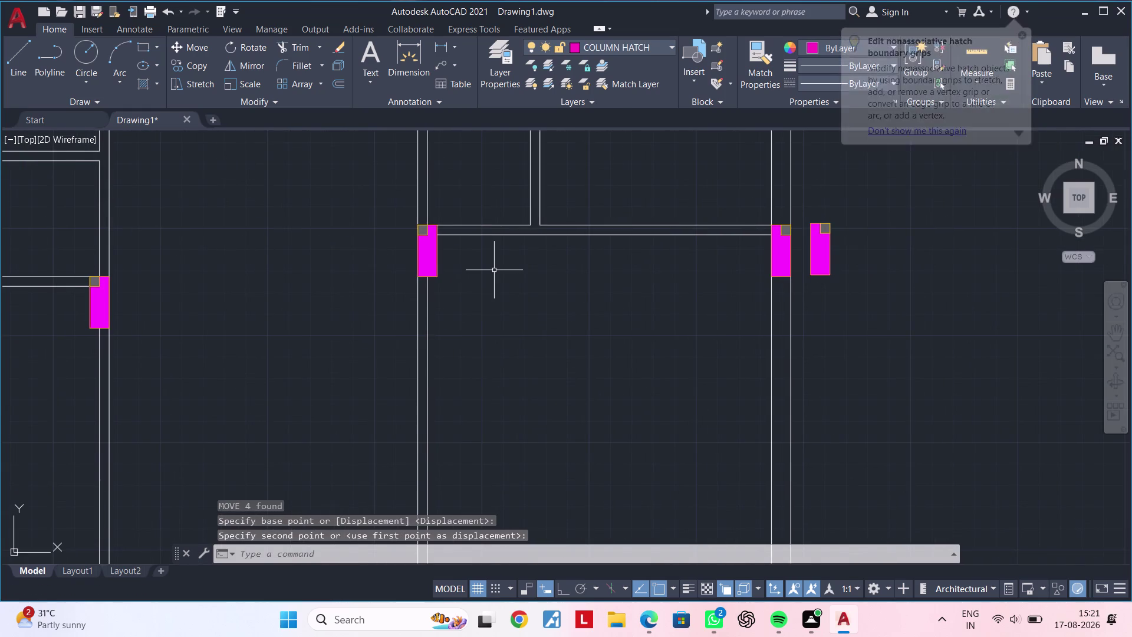
scroll(down, 3)
middle_drag(494, 278, 515, 240)
middle_drag(500, 293, 526, 254)
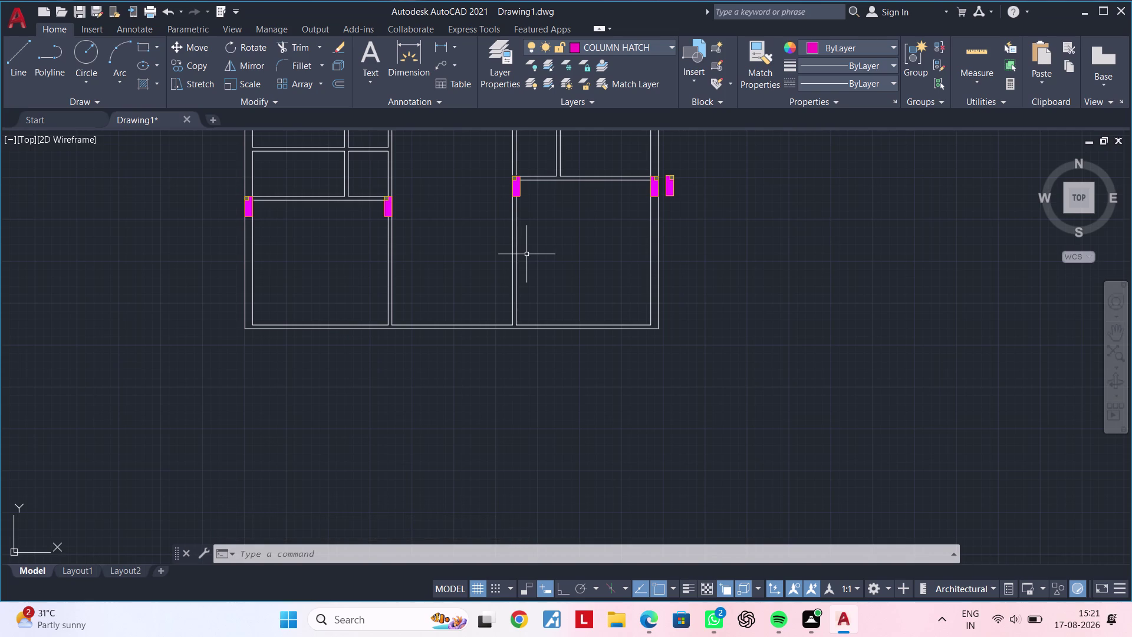
middle_drag(573, 245, 585, 399)
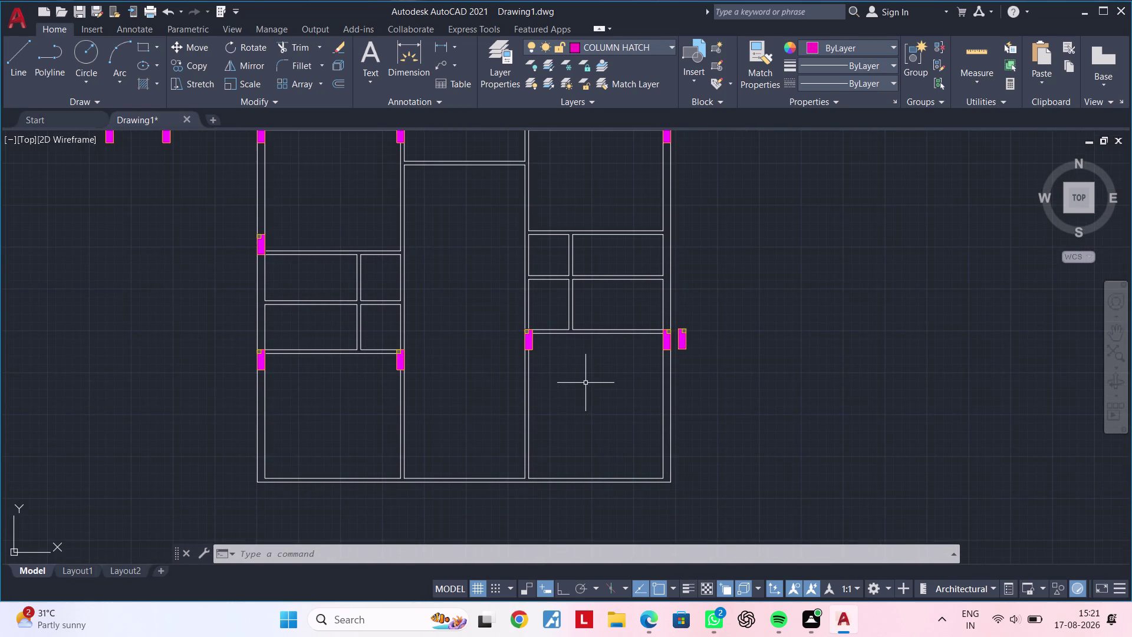
middle_drag(584, 383, 590, 380)
middle_drag(589, 380, 685, 477)
middle_drag(229, 277, 323, 280)
click(402, 189)
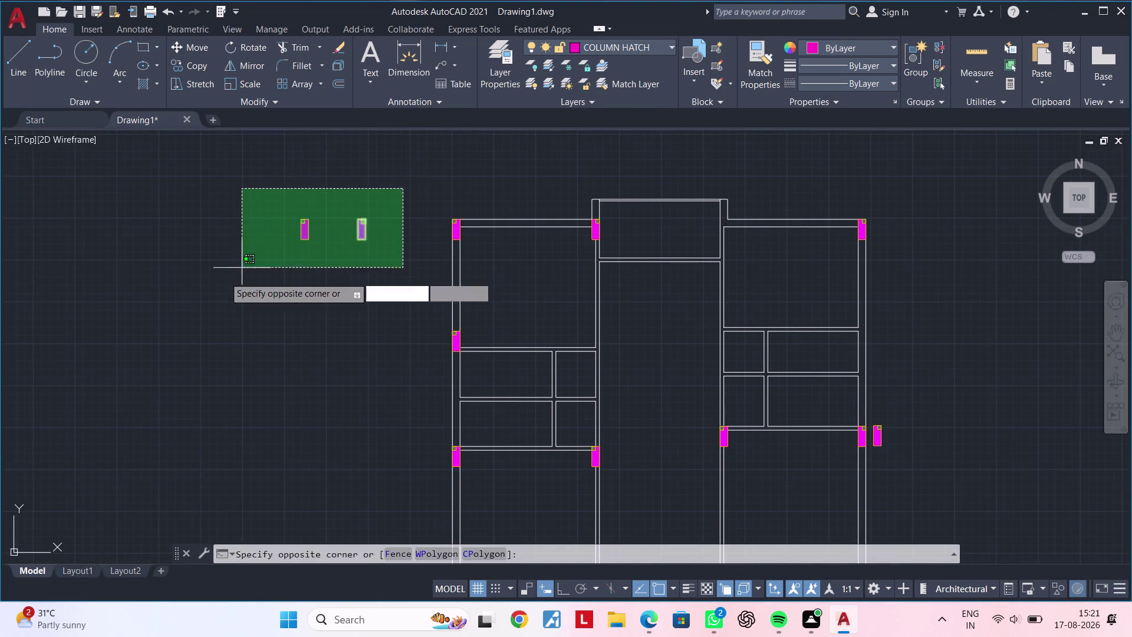
Mirror the two selected loose columns across a horizontal line picked below them.
double_click(221, 278)
text(MI)
key(space)
drag(178, 278, 200, 277)
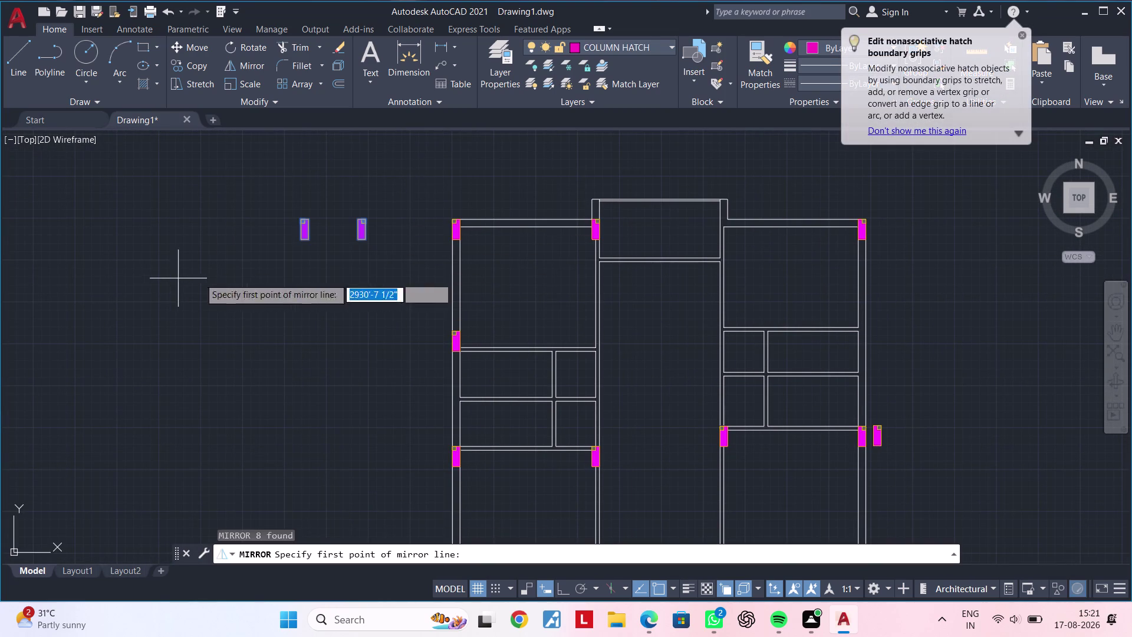
drag(199, 278, 246, 277)
click(570, 594)
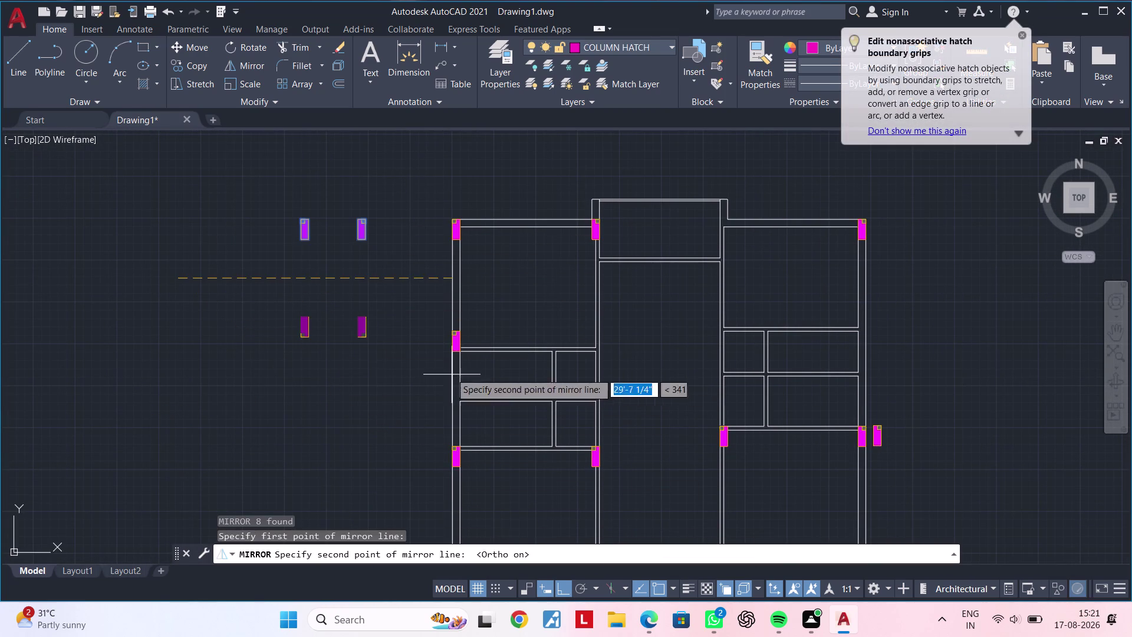
click(383, 327)
drag(407, 382, 384, 326)
middle_drag(375, 319, 382, 293)
Keep the original columns and recenter the plan with the four loose columns in view.
key(Escape)
key(Escape)
key(Escape)
key(Escape)
key(Escape)
key(Escape)
key(Escape)
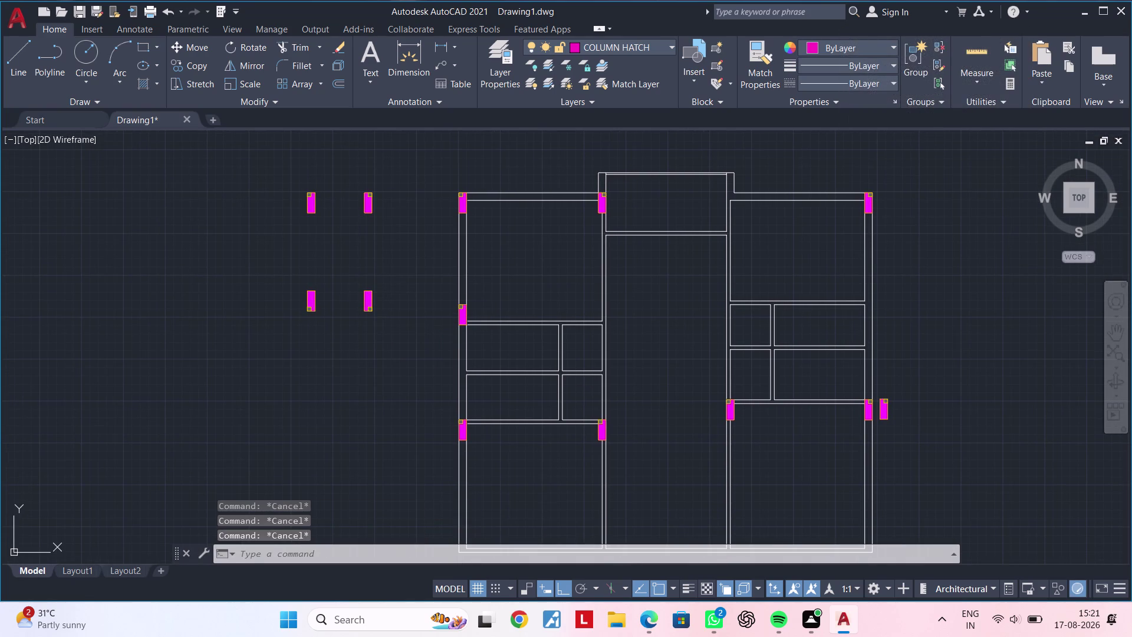
middle_drag(375, 296, 392, 291)
scroll(up, 3)
scroll(down, 3)
middle_drag(409, 292, 430, 278)
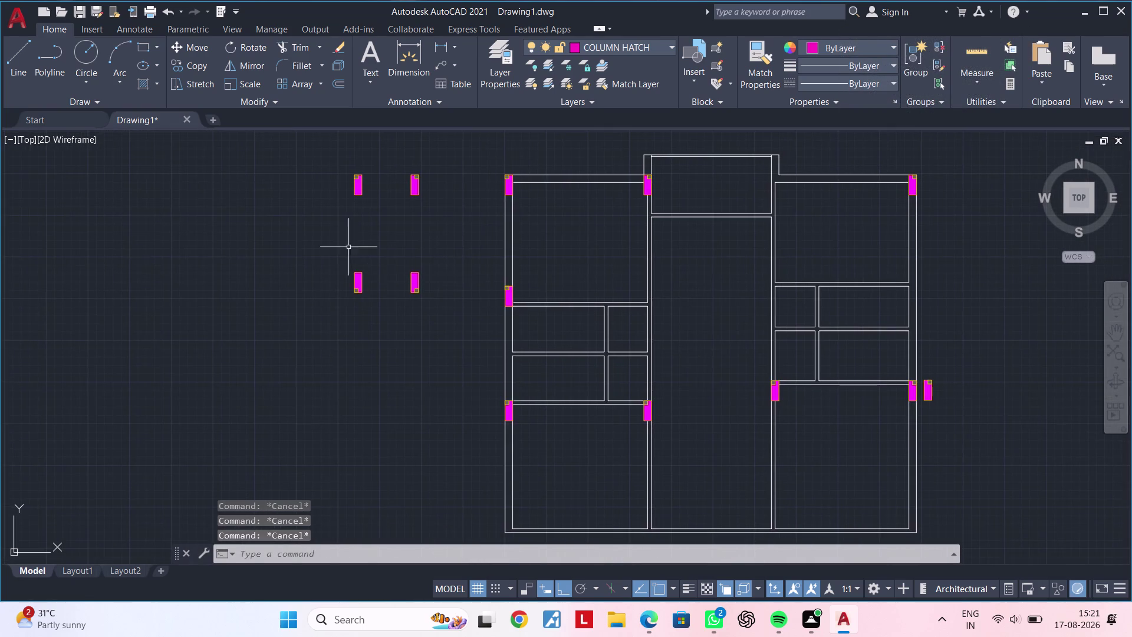
Select the lower-left loose column and start a copy from its corner.
click(343, 245)
click(382, 308)
text(CO)
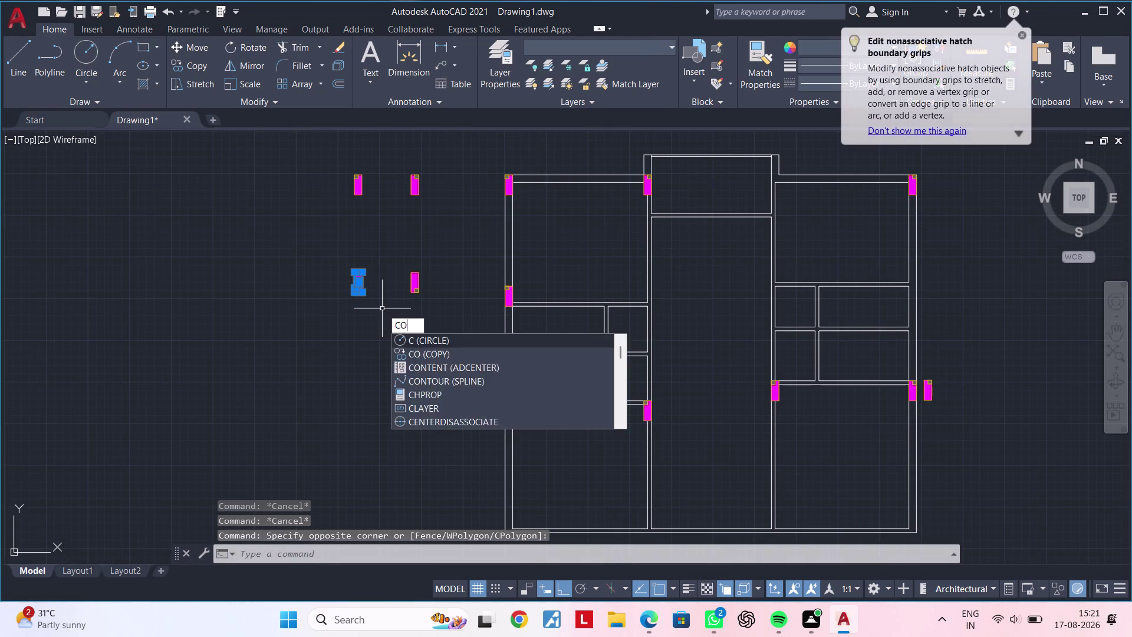
key(space)
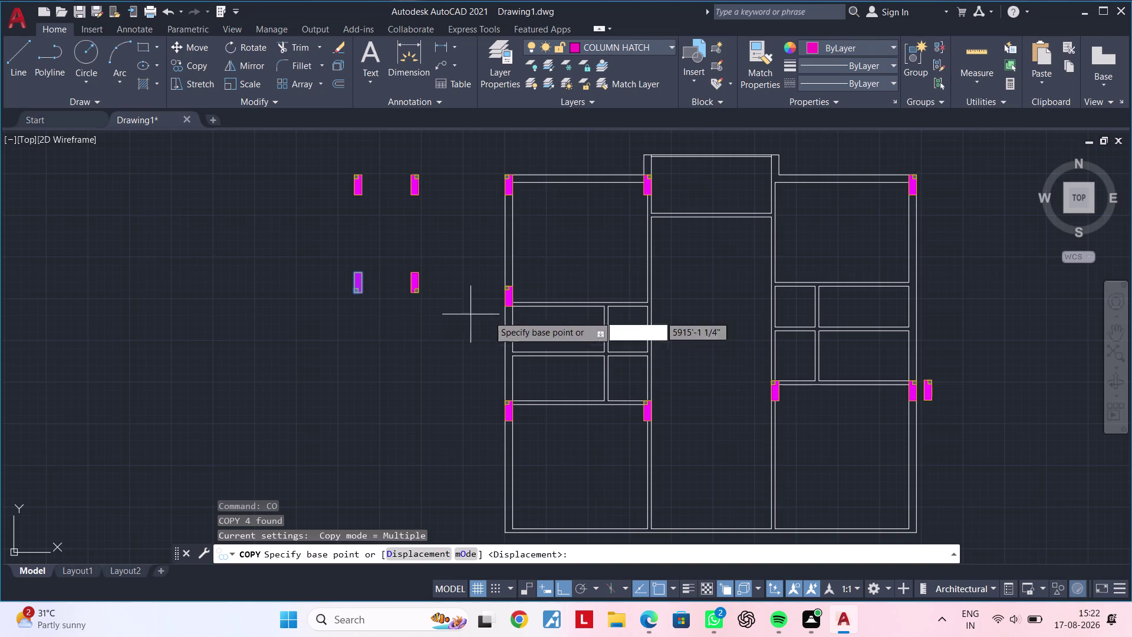
scroll(up, 3)
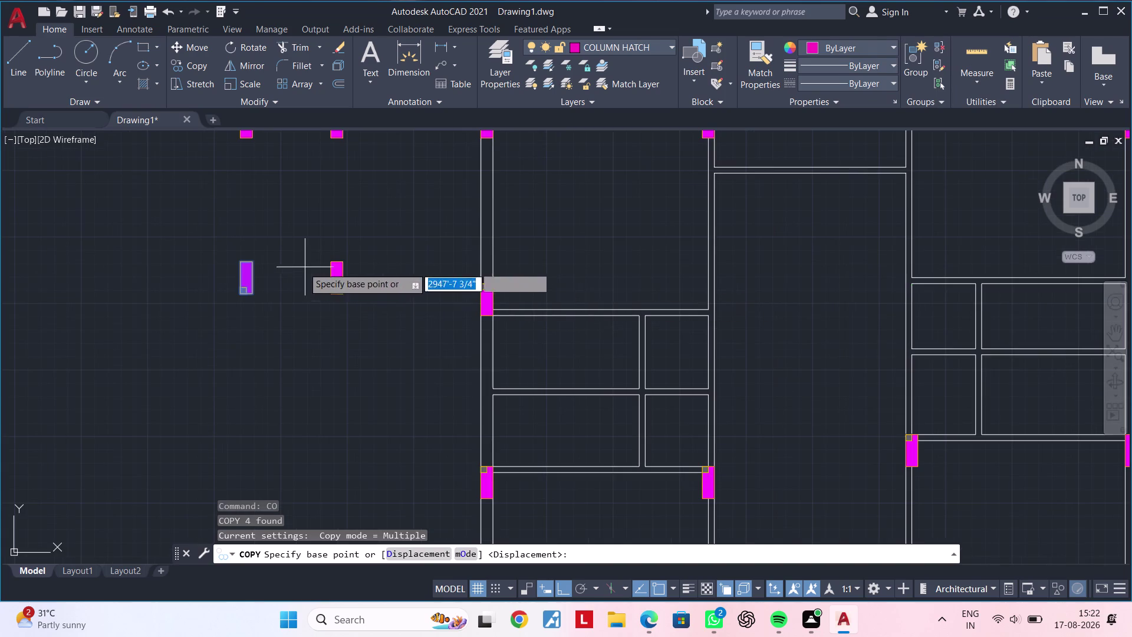
click(255, 291)
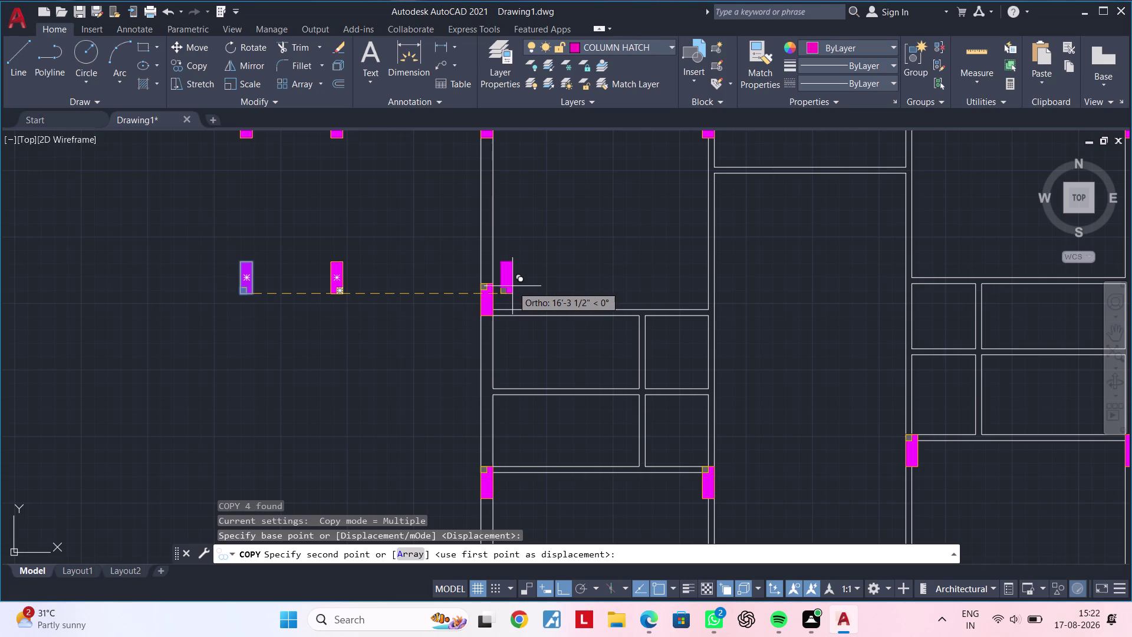
Drop the copy at the right wing's left-wall junction above the cross wall.
scroll(up, 3)
middle_drag(710, 283, 662, 358)
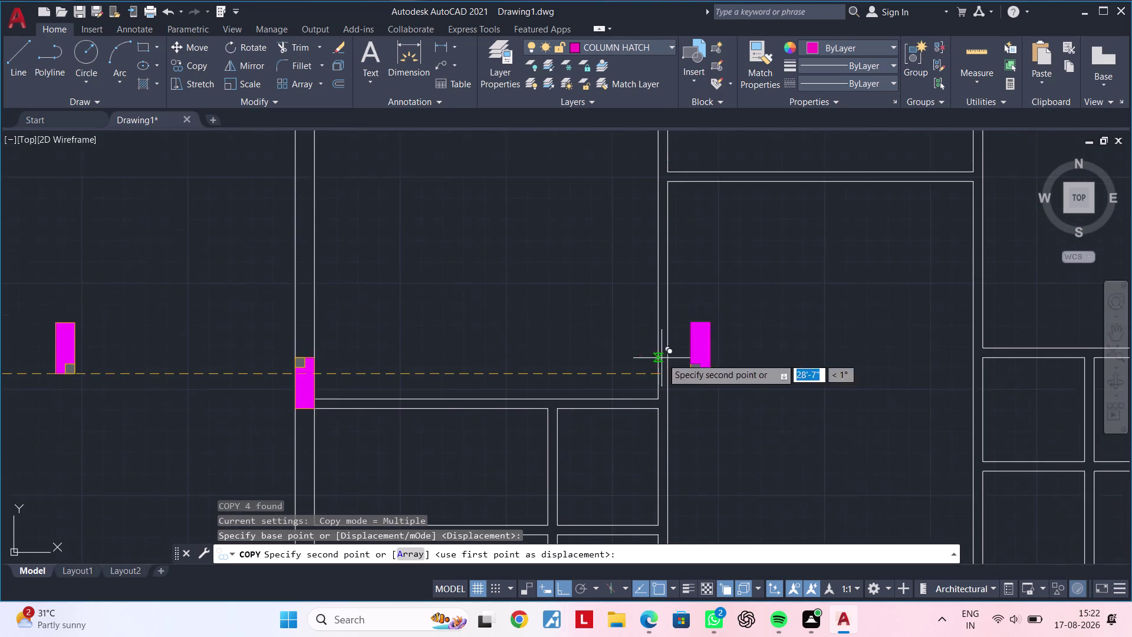
scroll(down, 3)
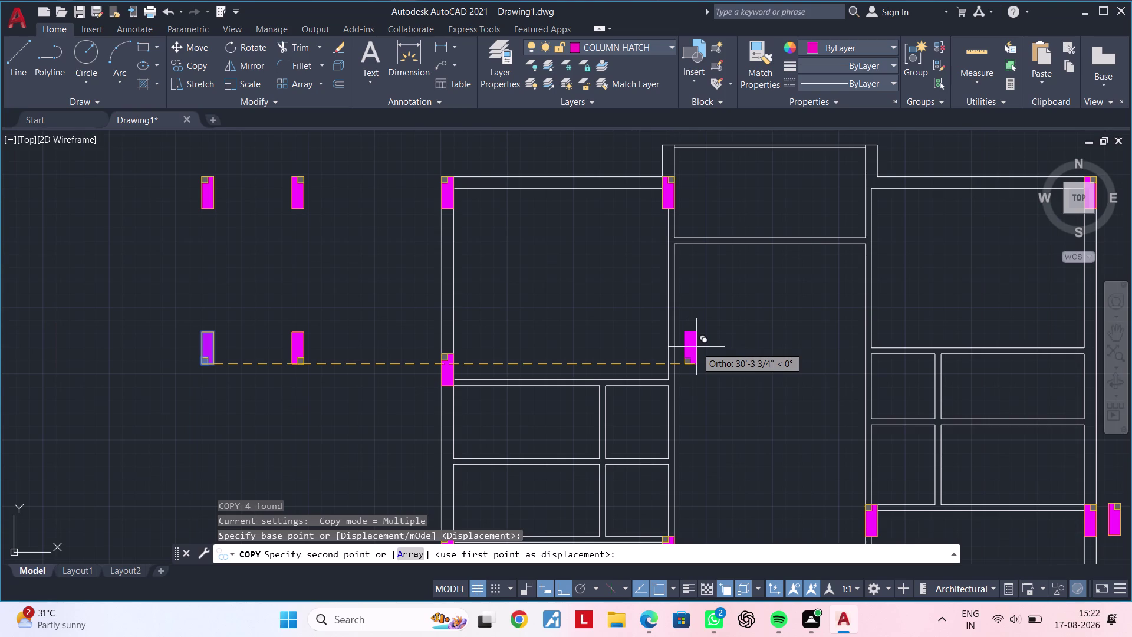
scroll(up, 3)
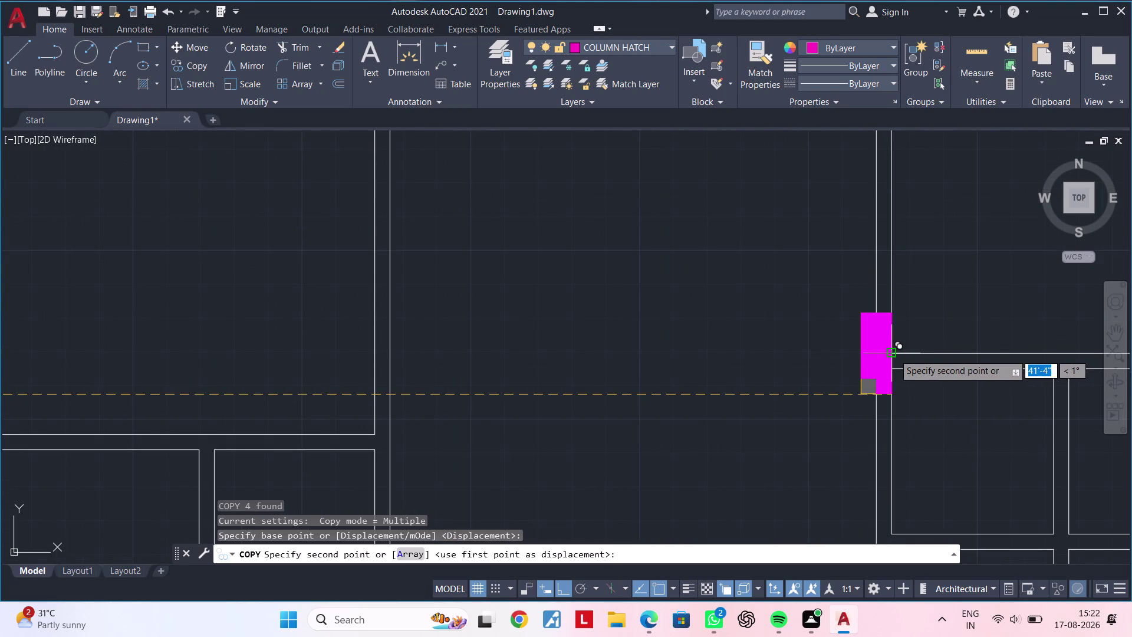
click(894, 353)
scroll(down, 3)
middle_drag(968, 342, 885, 345)
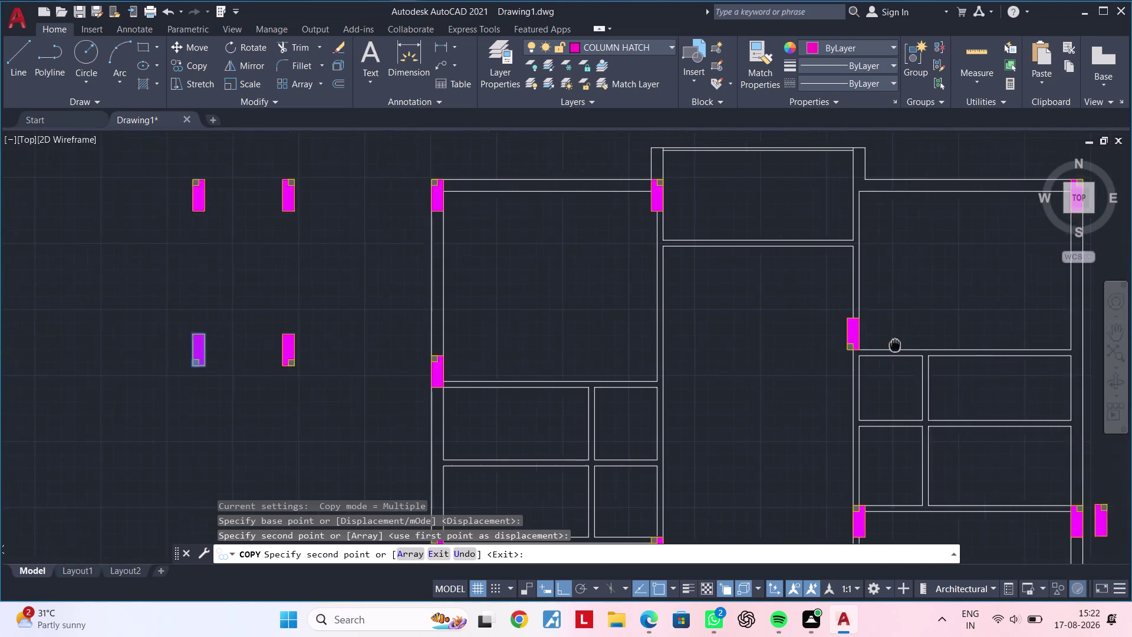
middle_drag(884, 345, 795, 344)
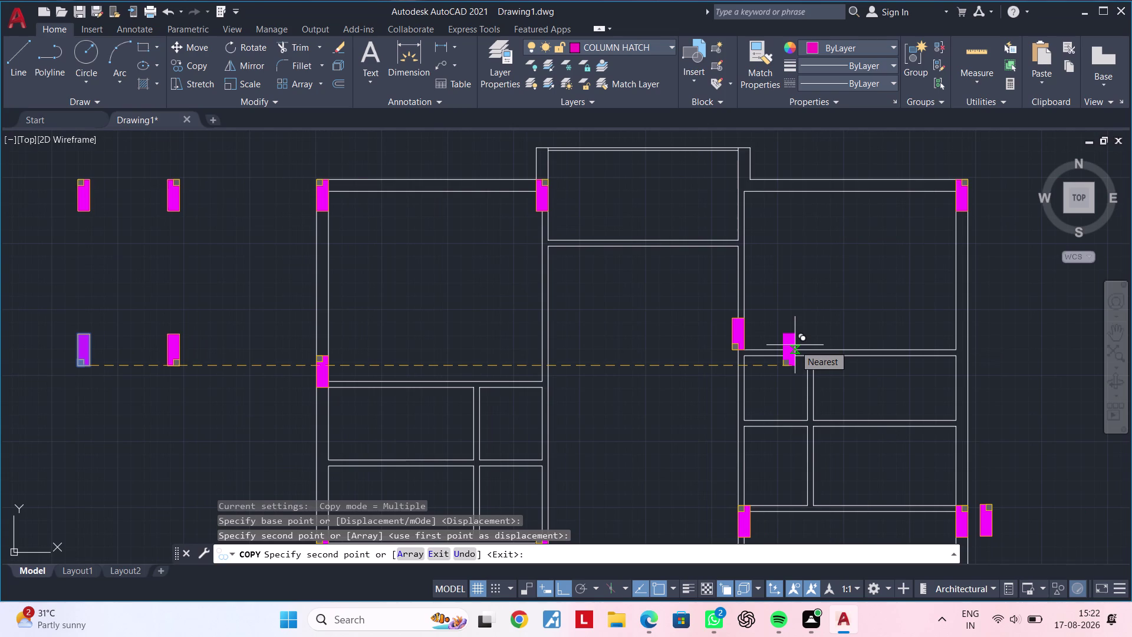
End the copy command and clear any leftover commands.
key(Escape)
key(Escape)
key(Escape)
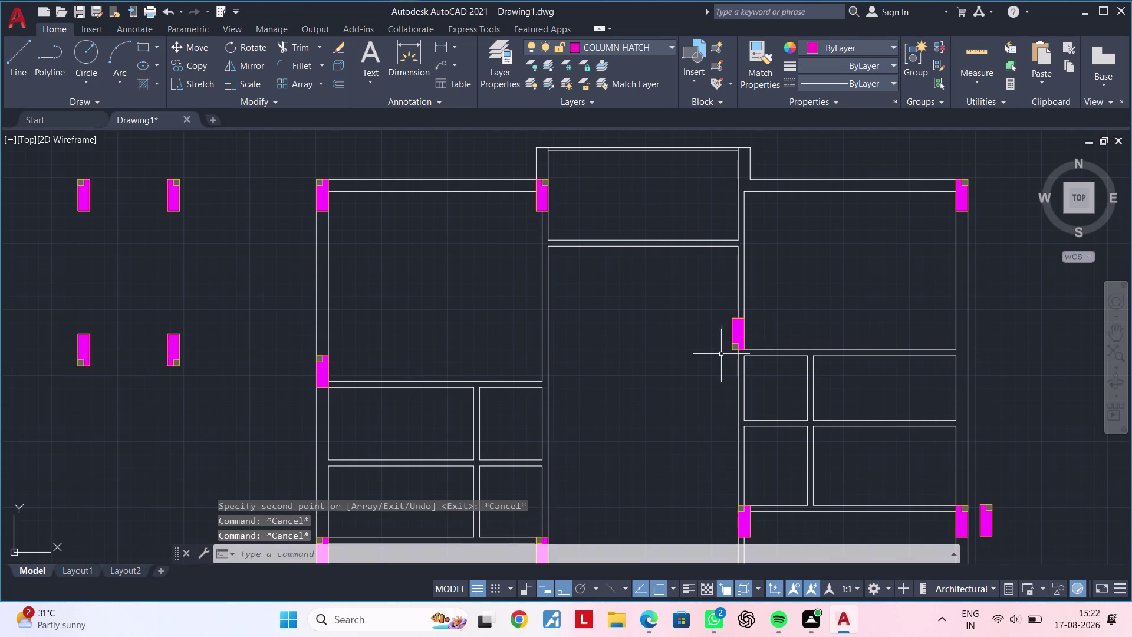
middle_drag(716, 356, 705, 347)
key(Escape)
key(Escape)
key(Escape)
text(L)
key(space)
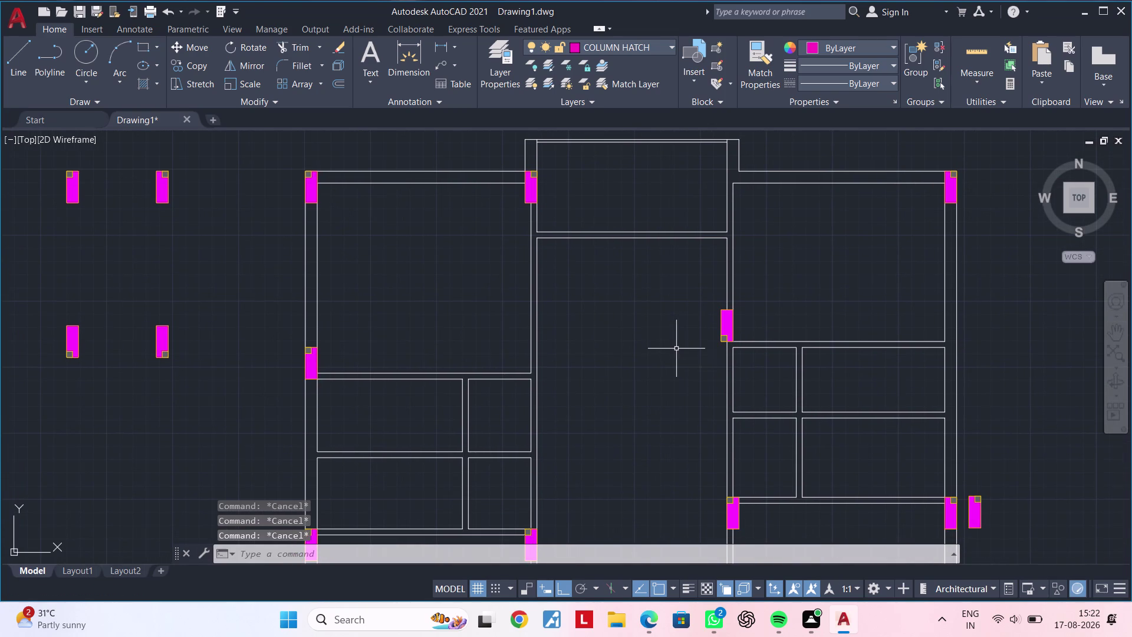
Draw a line from the left-wall column corner straight across to the right-wing column corner.
click(320, 347)
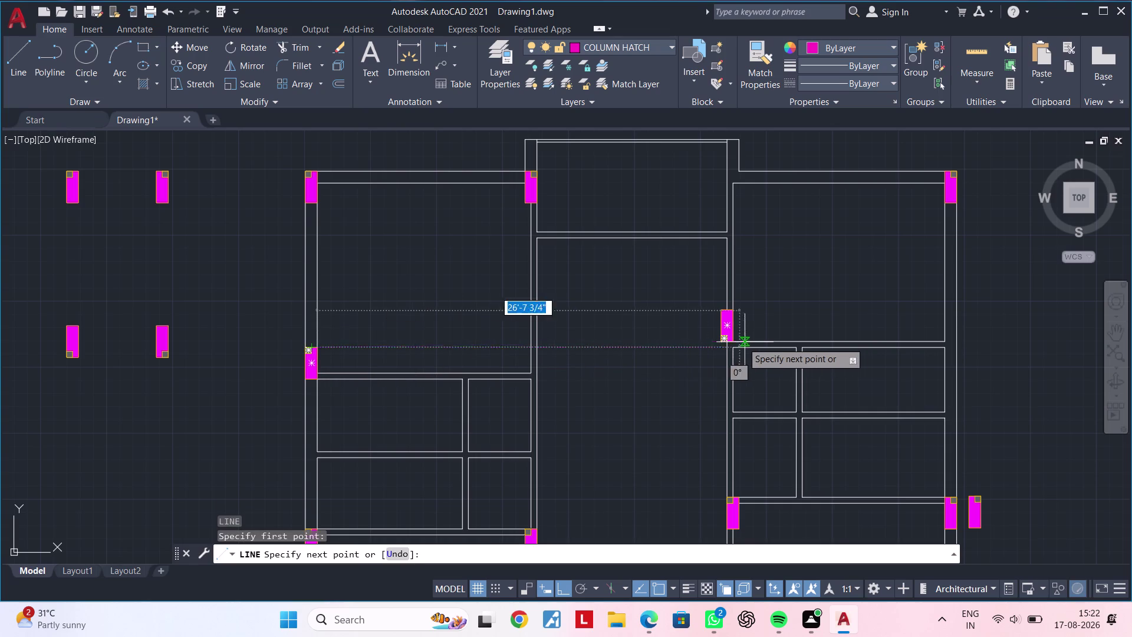
scroll(up, 3)
scroll(down, 3)
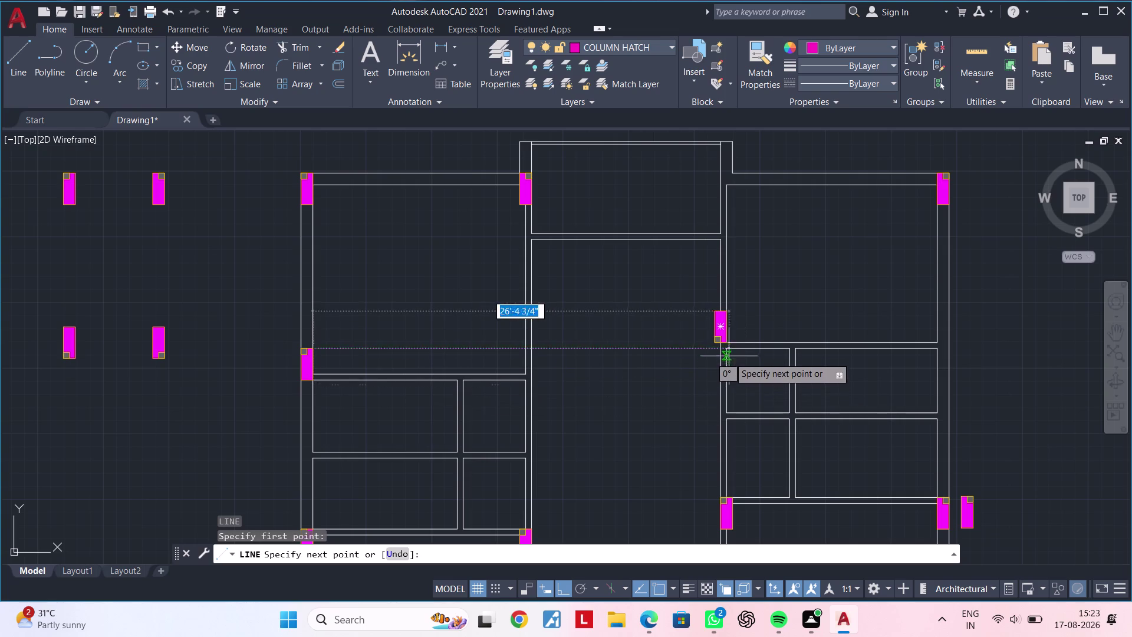
click(730, 349)
key(Escape)
middle_drag(632, 387, 648, 386)
key(Escape)
key(Escape)
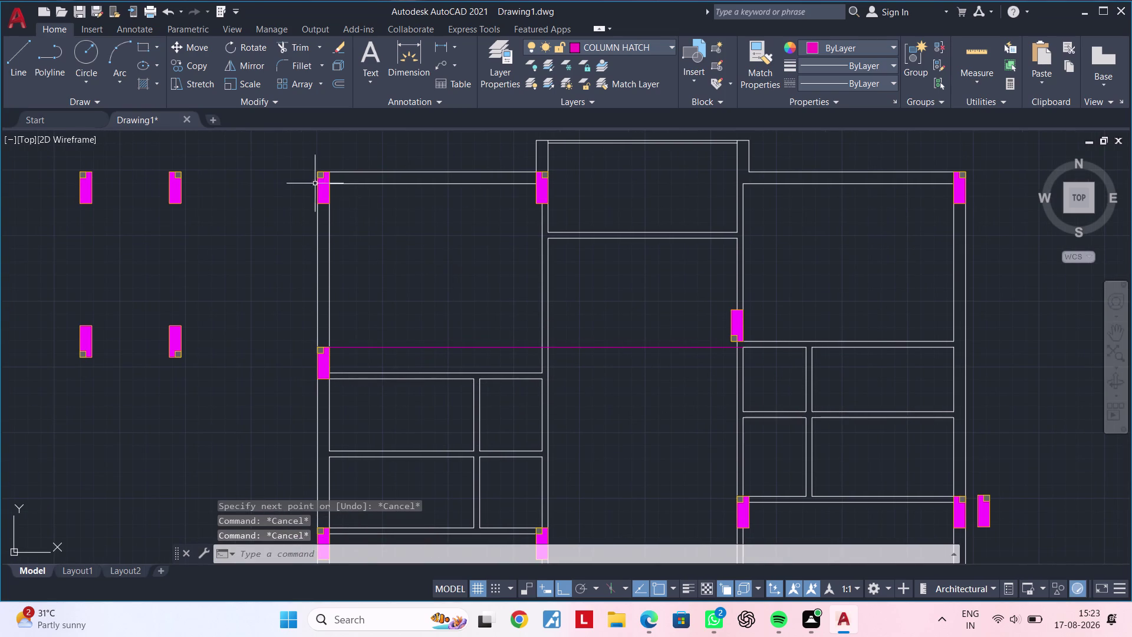
drag(287, 159, 308, 166)
key(Escape)
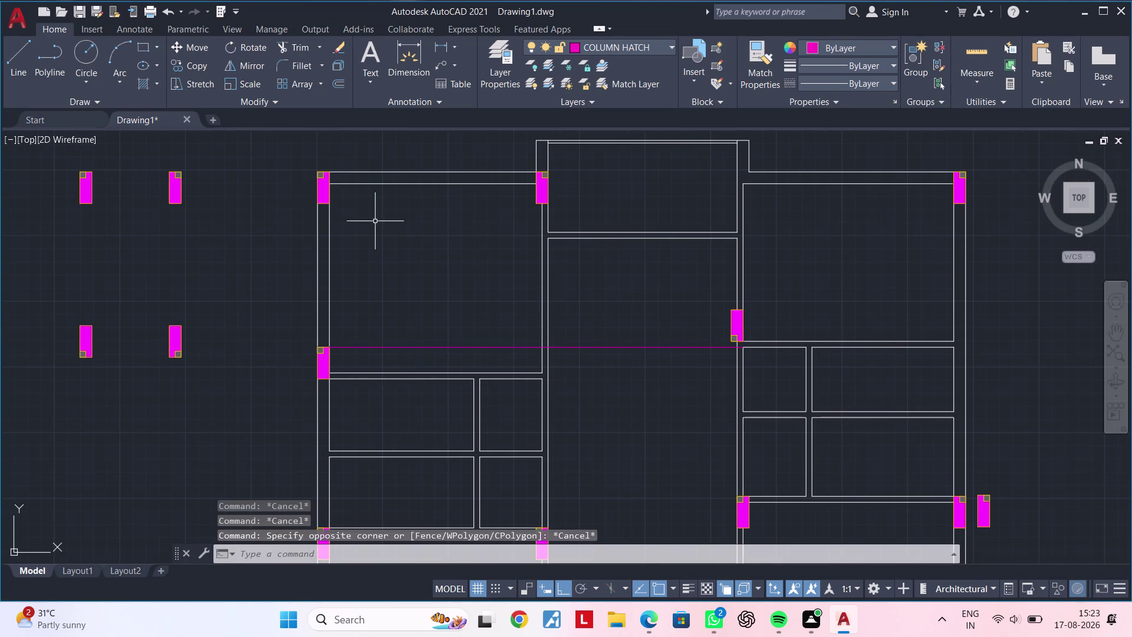
click(465, 162)
click(617, 232)
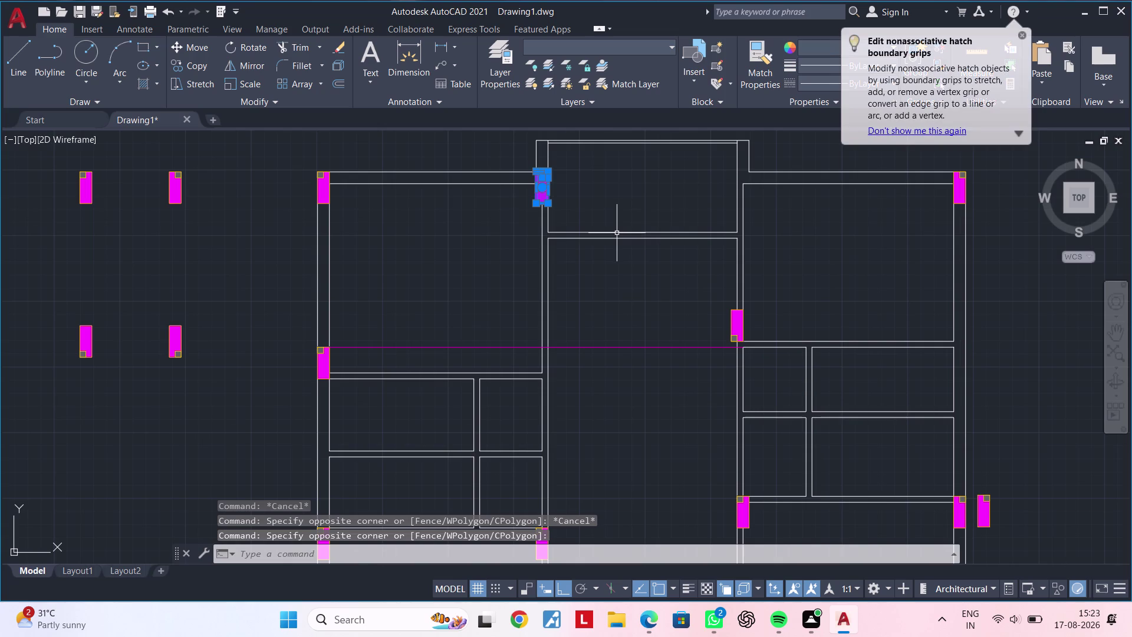
text(CO)
key(space)
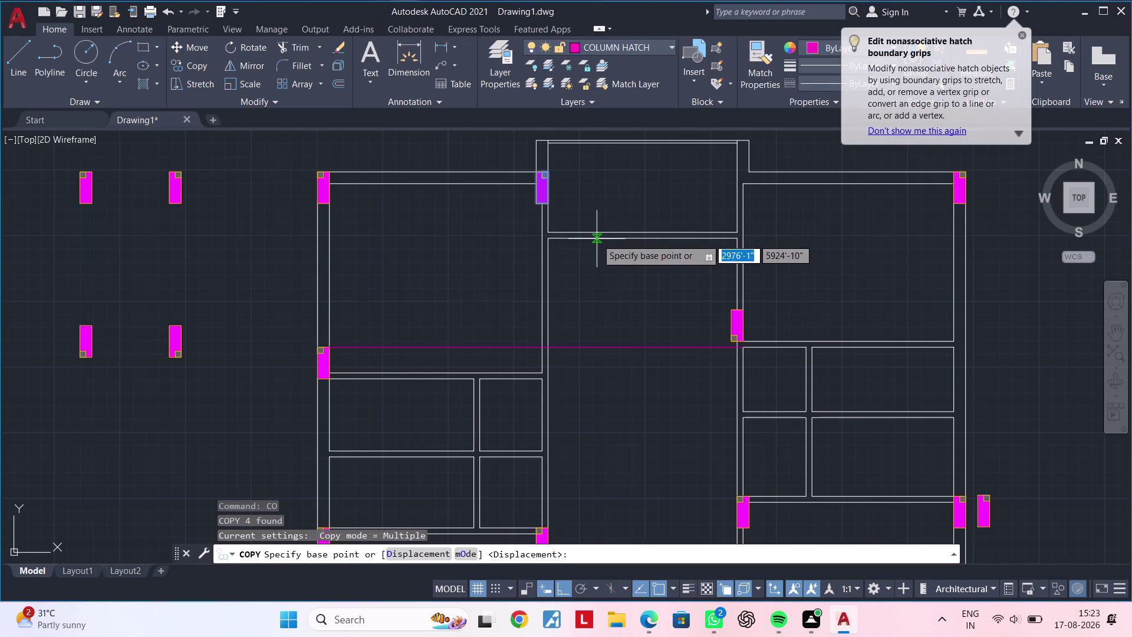
scroll(up, 3)
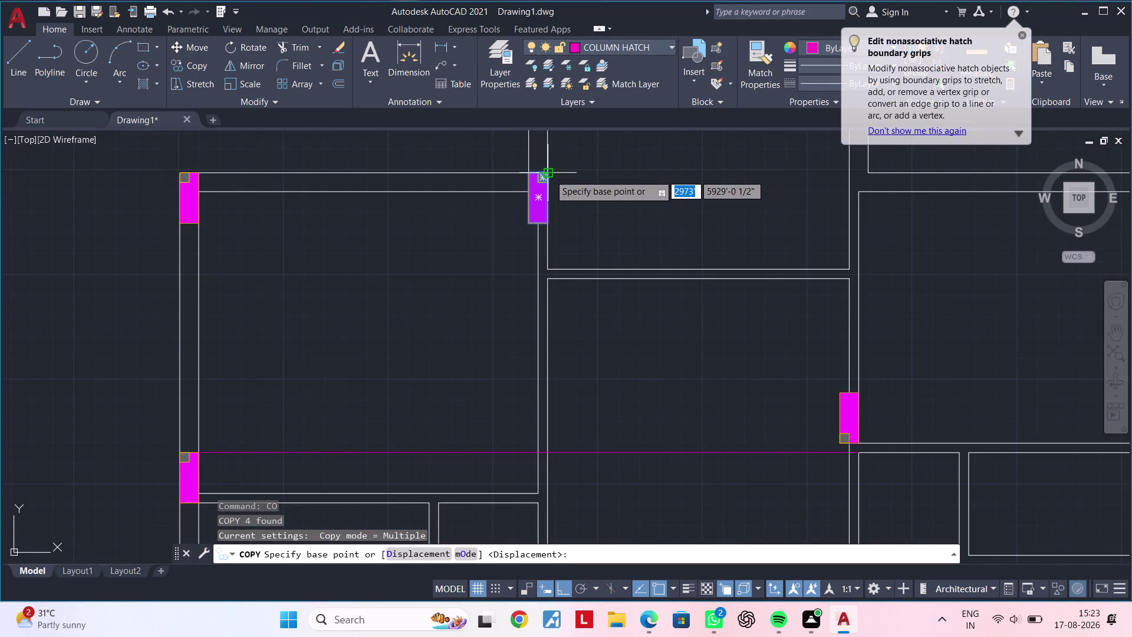
click(549, 173)
scroll(up, 3)
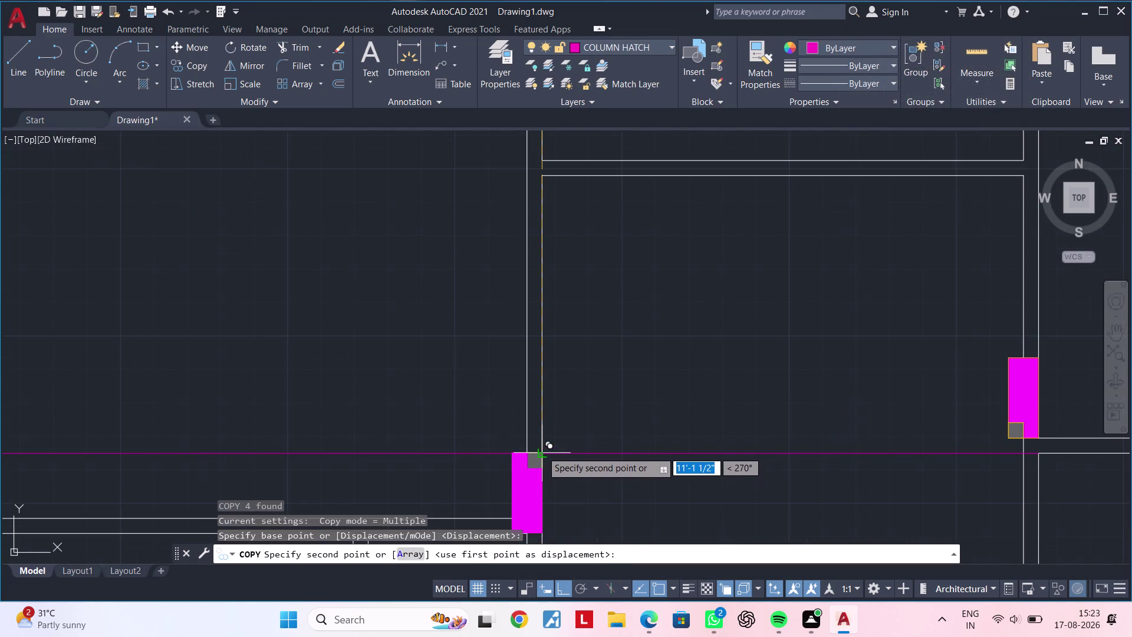
click(542, 451)
scroll(down, 3)
middle_drag(556, 463, 593, 283)
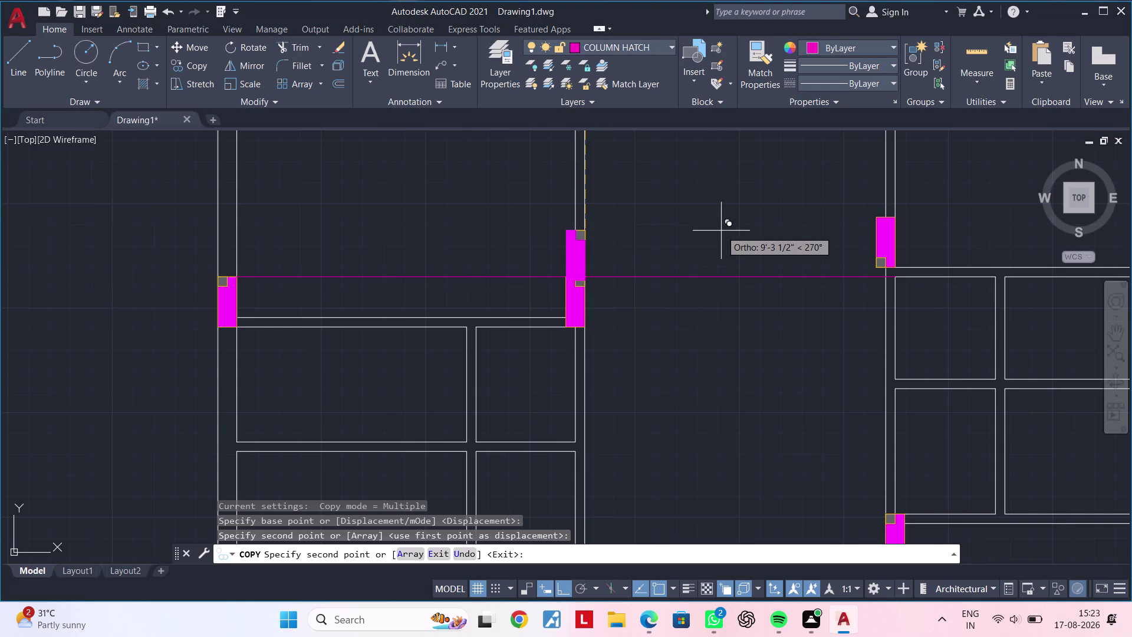
scroll(down, 3)
key(Escape)
scroll(up, 3)
middle_drag(764, 288, 751, 296)
middle_drag(679, 321, 577, 331)
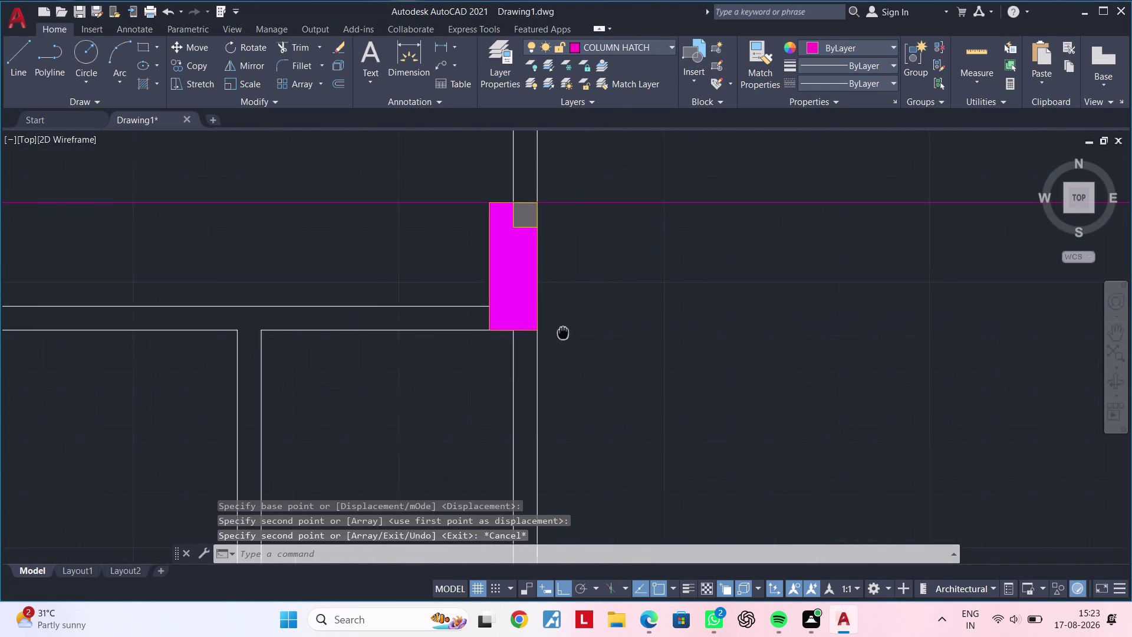
middle_drag(577, 331, 554, 331)
scroll(down, 3)
middle_drag(588, 320, 616, 307)
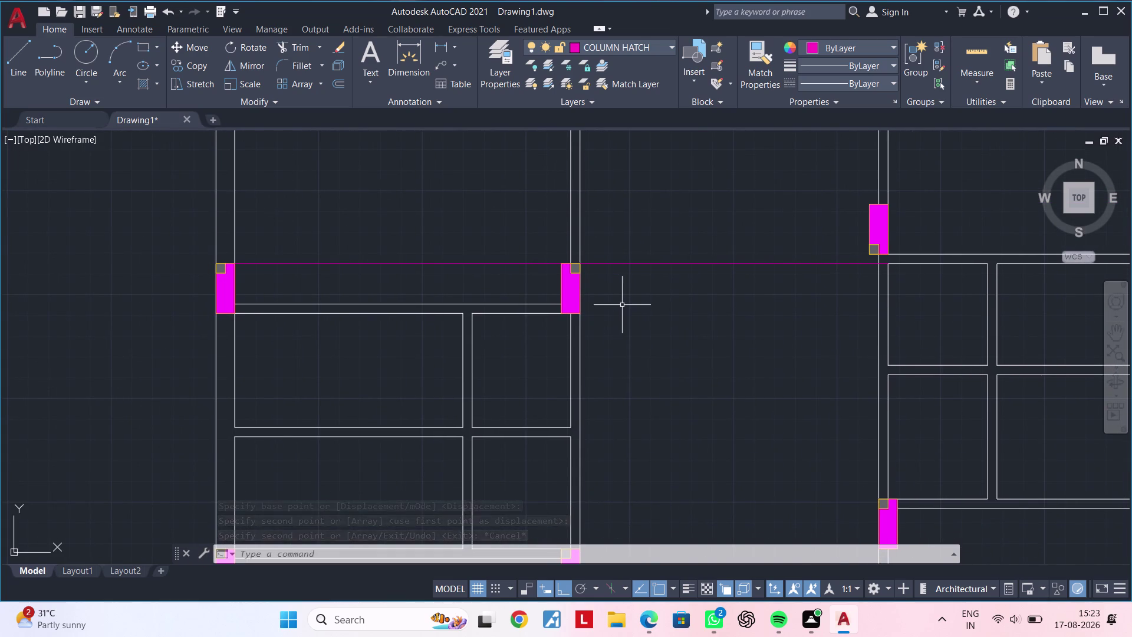
middle_drag(627, 306, 483, 377)
middle_drag(656, 365, 489, 395)
middle_drag(489, 394, 577, 373)
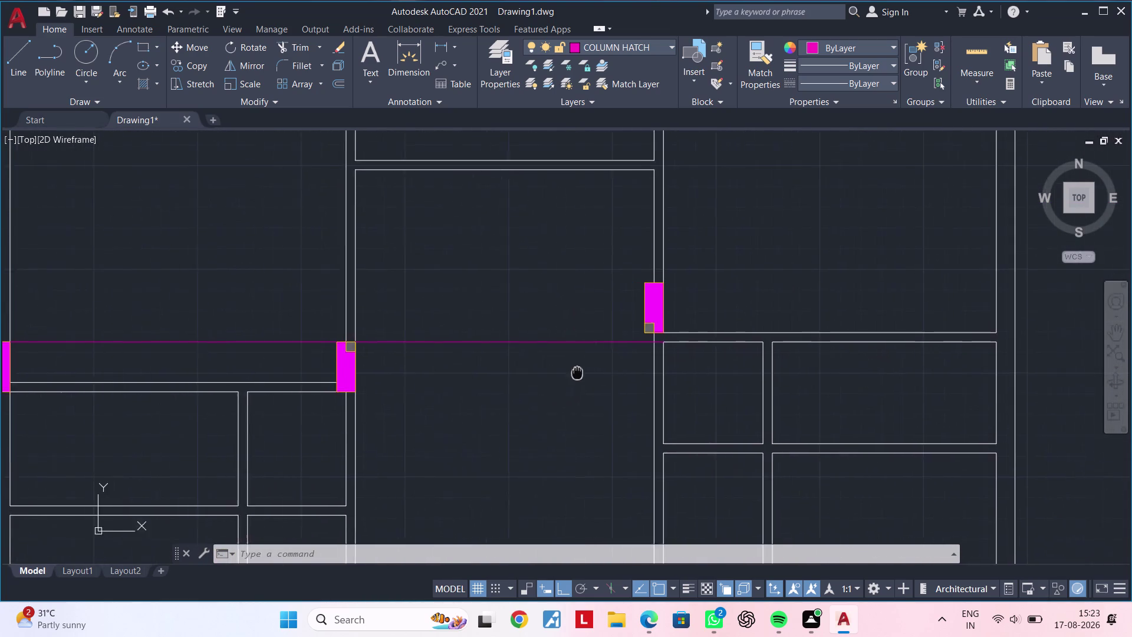
middle_drag(577, 372, 601, 372)
middle_drag(576, 374, 618, 361)
middle_drag(619, 361, 568, 388)
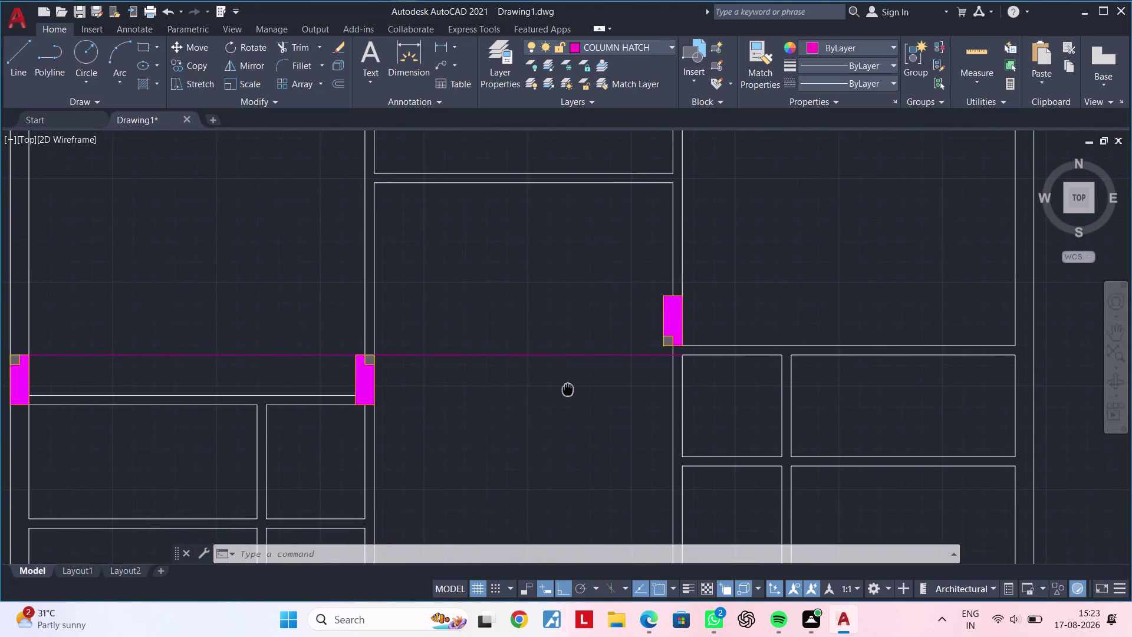
middle_drag(567, 388, 564, 386)
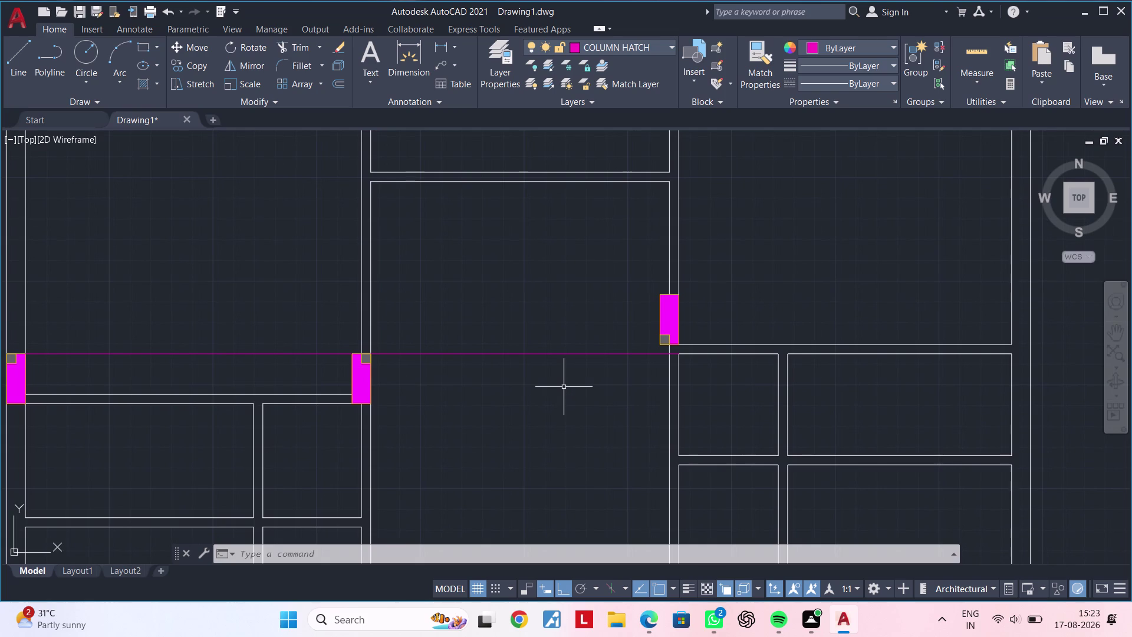
scroll(up, 3)
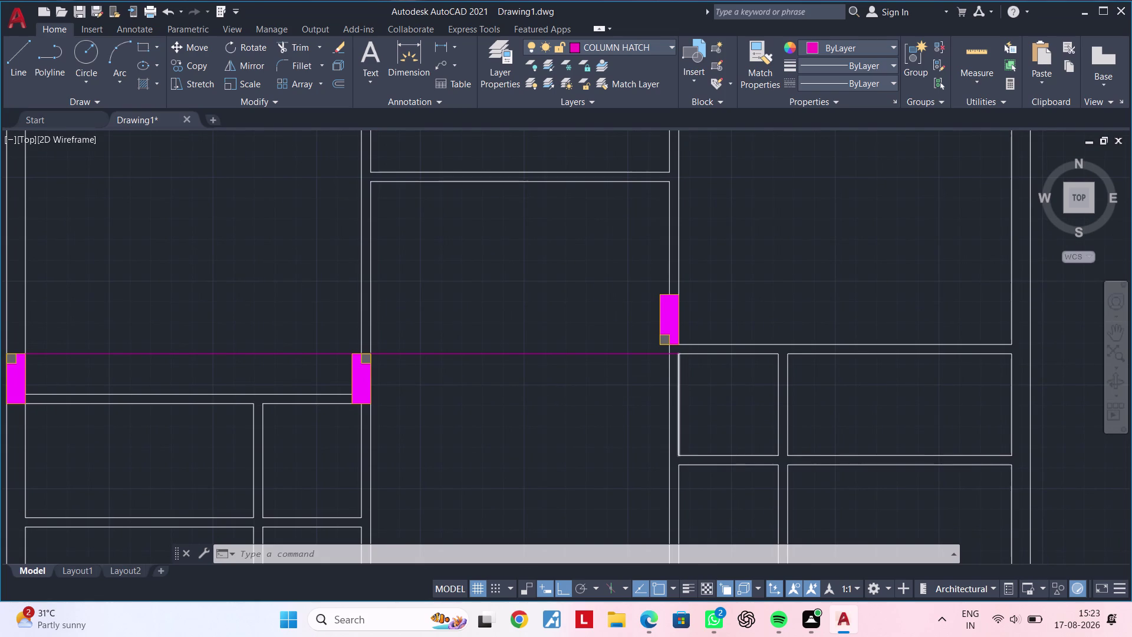
scroll(up, 3)
middle_drag(647, 368, 519, 443)
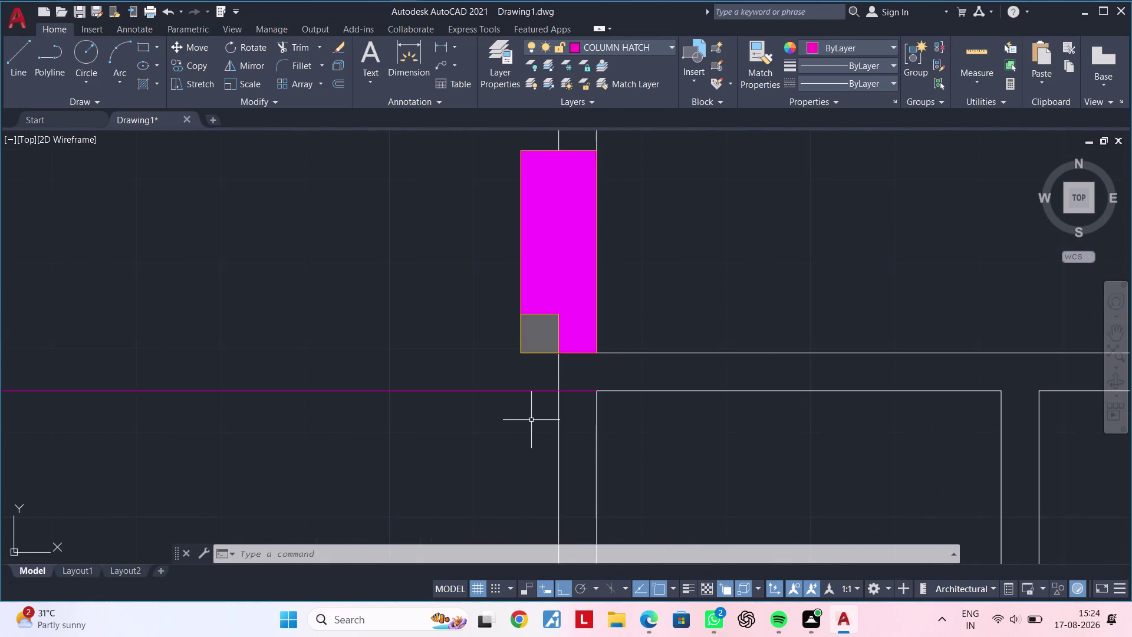
scroll(down, 3)
Move the chosen column by its bottom corner down onto the wall corner.
click(485, 328)
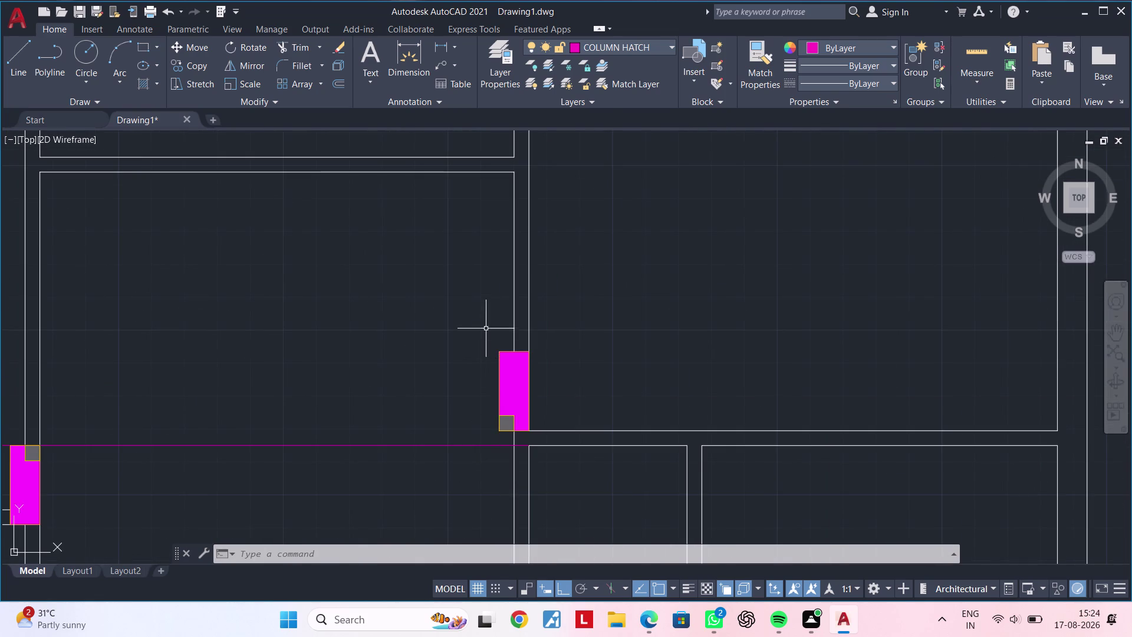
click(581, 436)
text(M)
key(space)
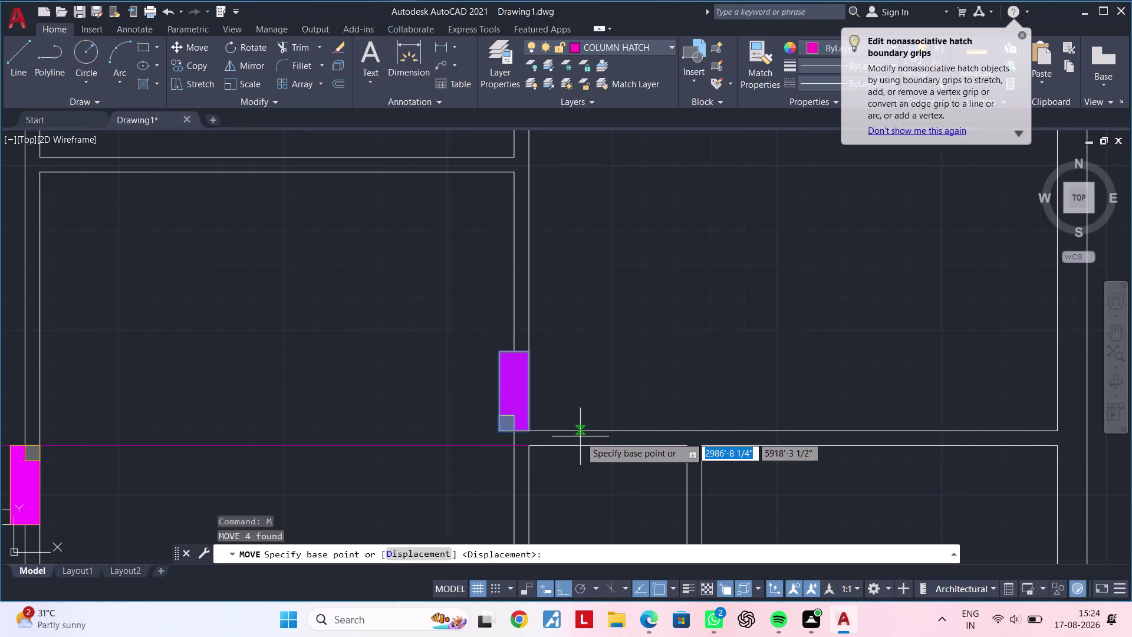
scroll(up, 3)
click(465, 409)
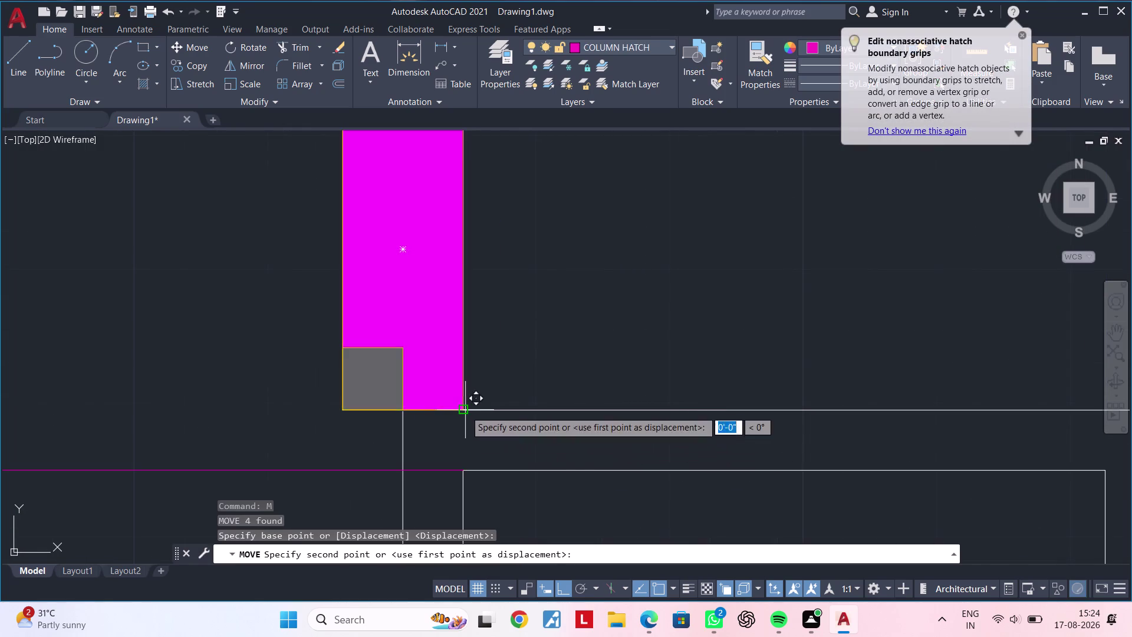
click(462, 475)
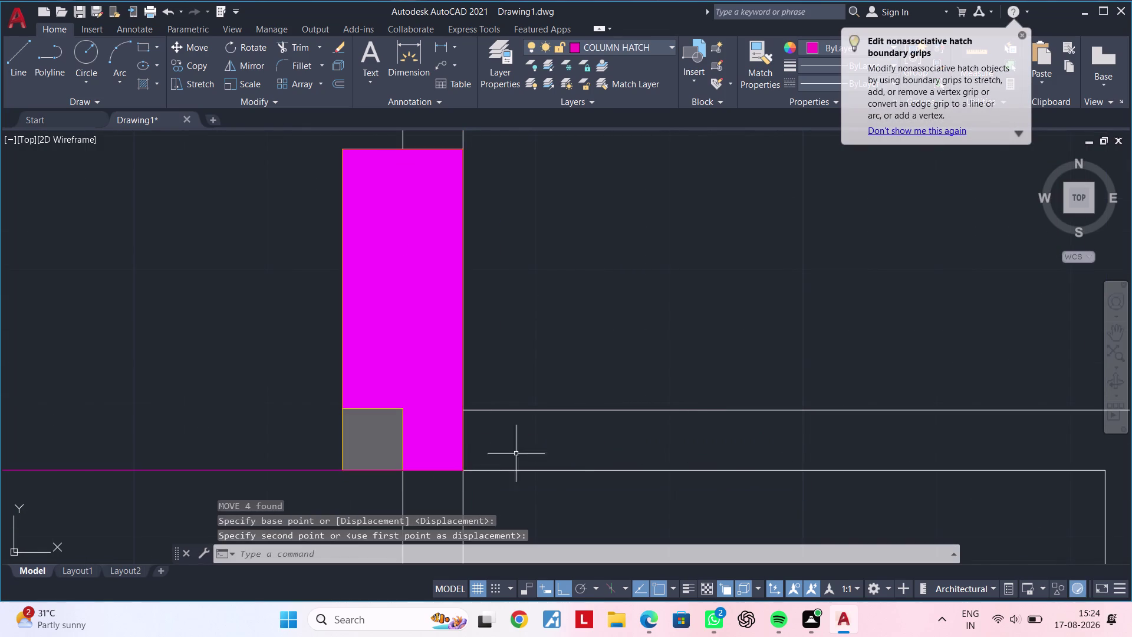
scroll(down, 3)
middle_drag(618, 426, 622, 338)
scroll(down, 3)
middle_drag(627, 357, 634, 330)
key(Escape)
key(Escape)
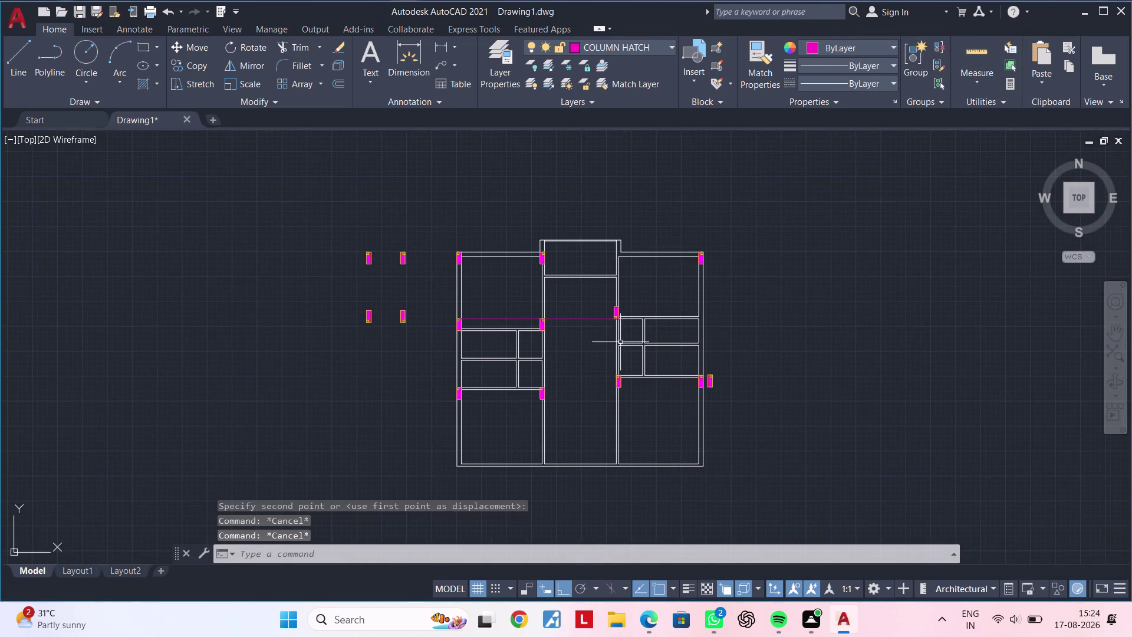
Pan around to review the right wing columns, then select the lower loose column.
middle_drag(602, 350, 601, 320)
key(Escape)
scroll(up, 3)
middle_drag(598, 324, 564, 382)
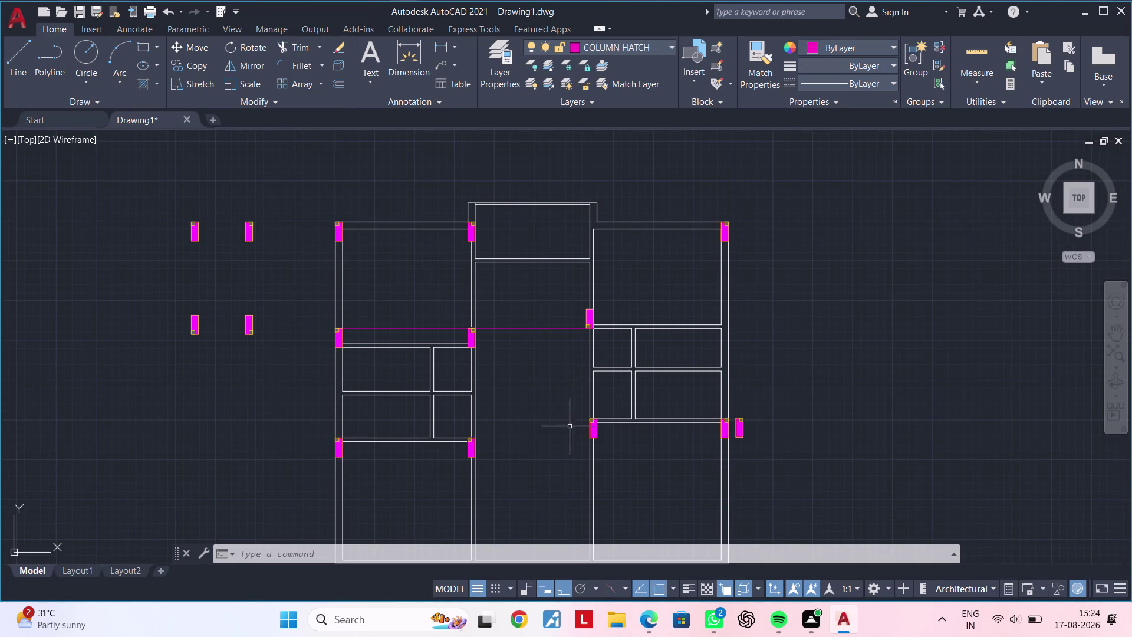
scroll(up, 3)
middle_drag(568, 425, 571, 376)
scroll(down, 3)
middle_drag(571, 376, 482, 419)
scroll(up, 3)
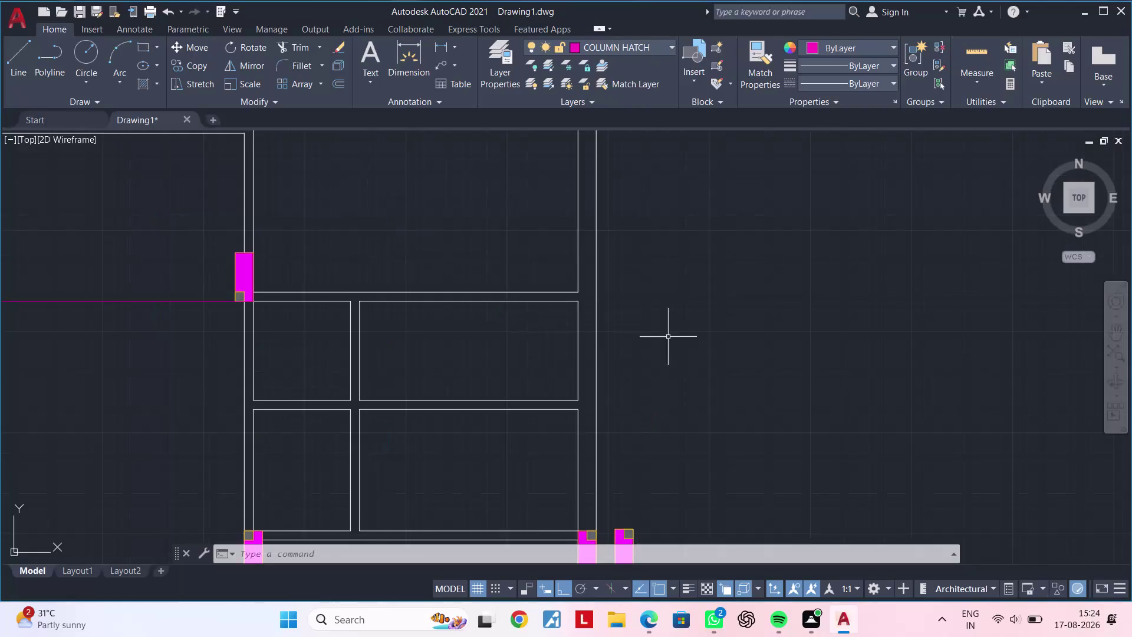
middle_drag(649, 344, 699, 338)
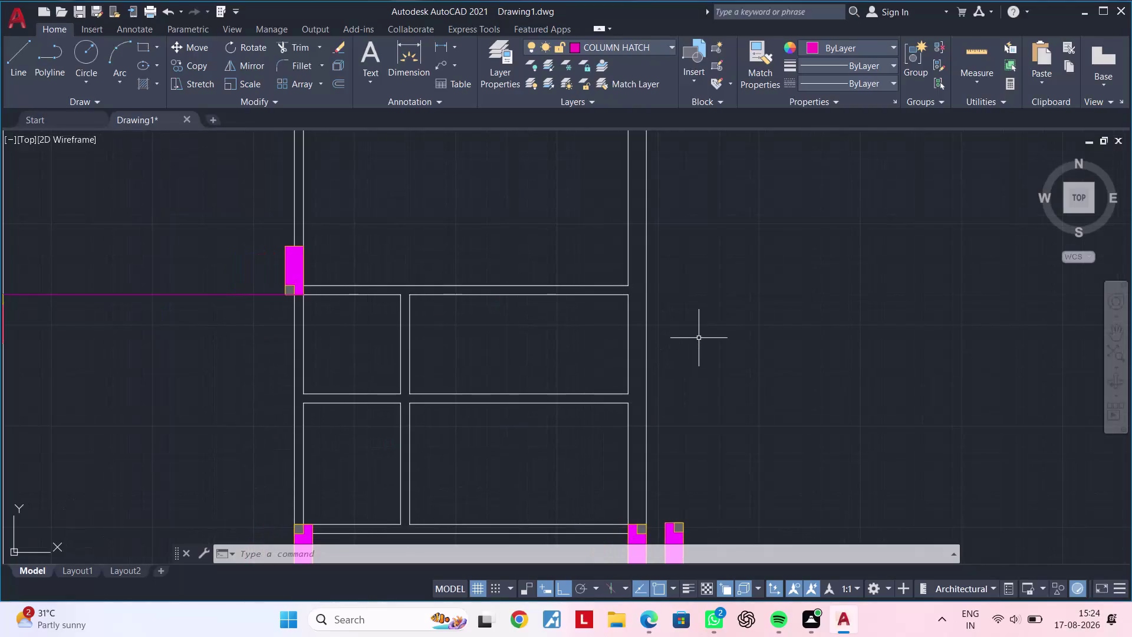
scroll(down, 3)
middle_drag(713, 350, 838, 487)
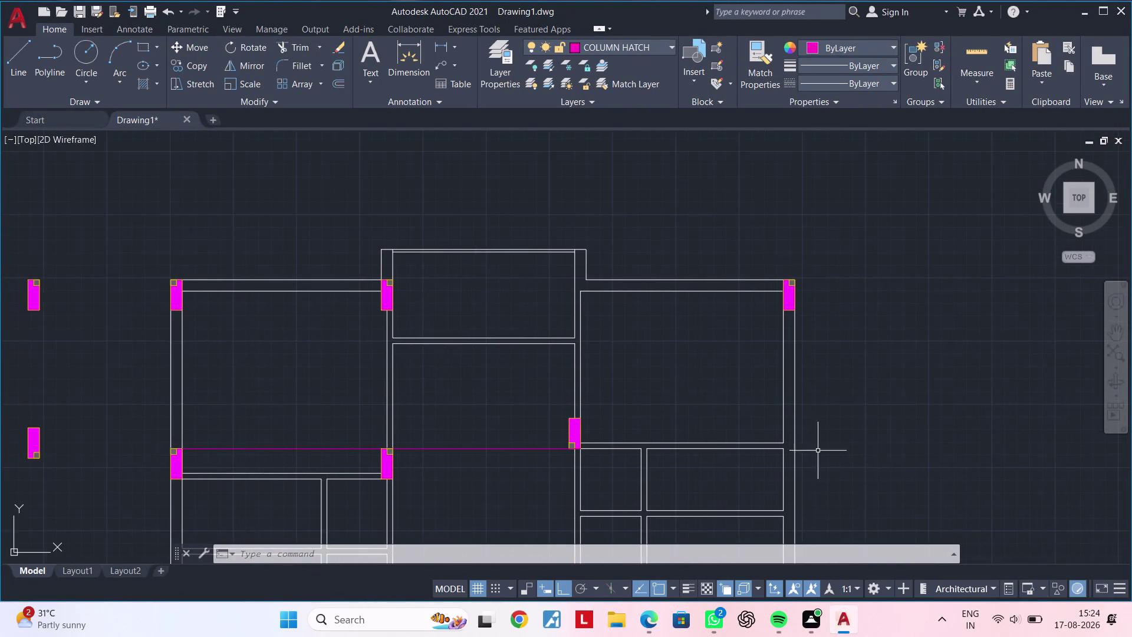
middle_drag(99, 290, 303, 241)
drag(206, 321, 224, 351)
Finish selecting the loose column, then cancel a mistyped copy attempt.
click(292, 449)
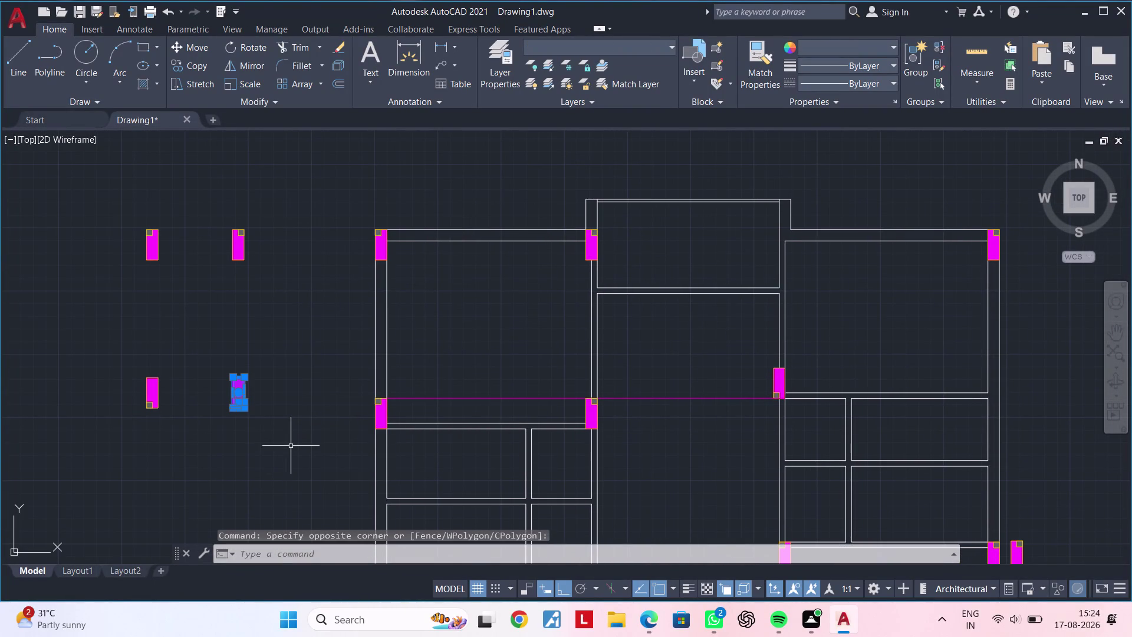
key(m)
key(BackSpace)
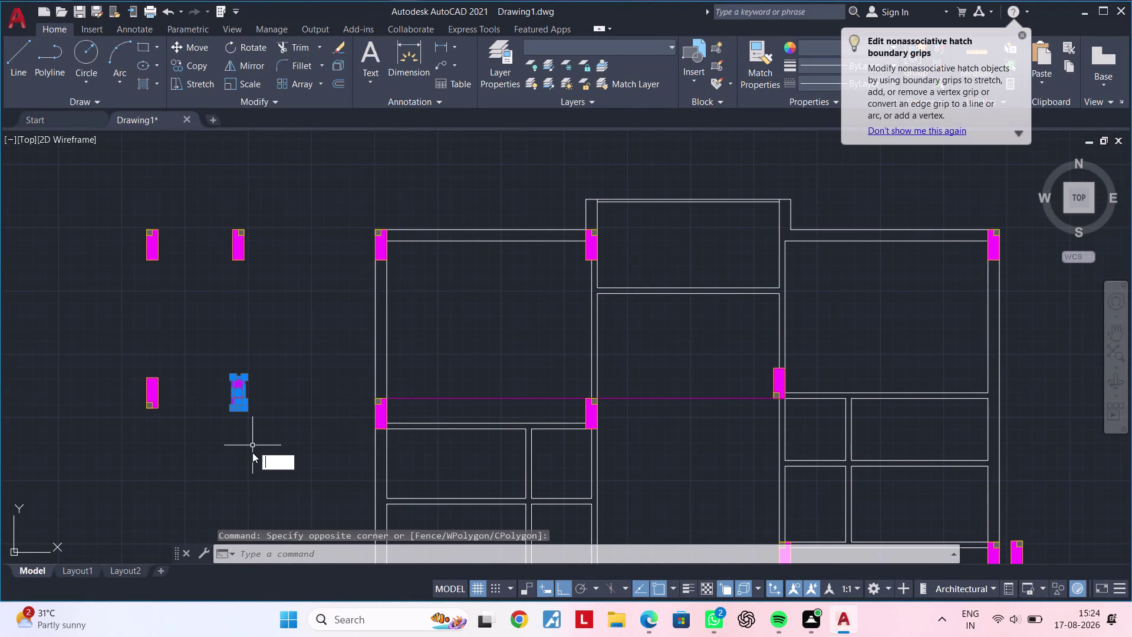
text(CO B)
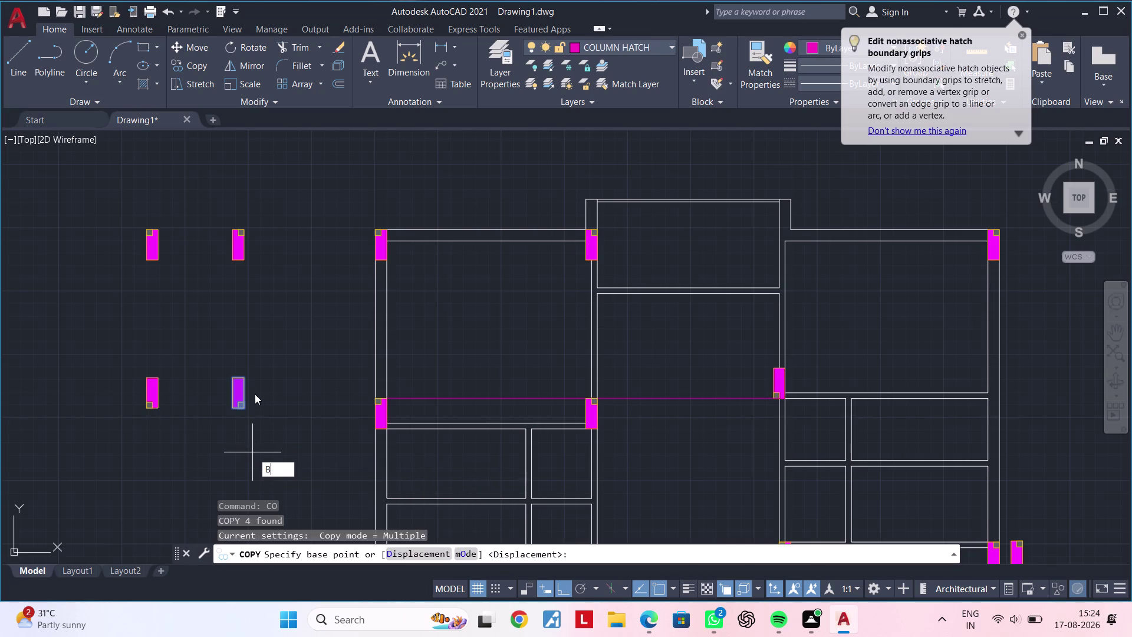
key(Escape)
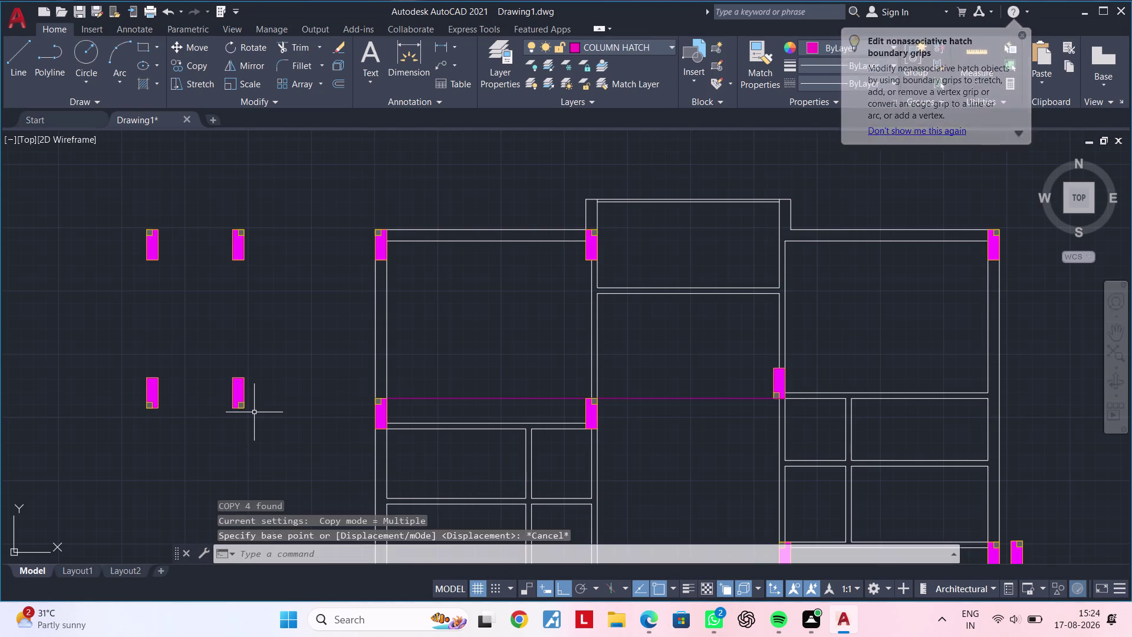
key(Escape)
key(Escape)
Reselect the loose column and start copying it from its top corner.
click(216, 360)
click(283, 449)
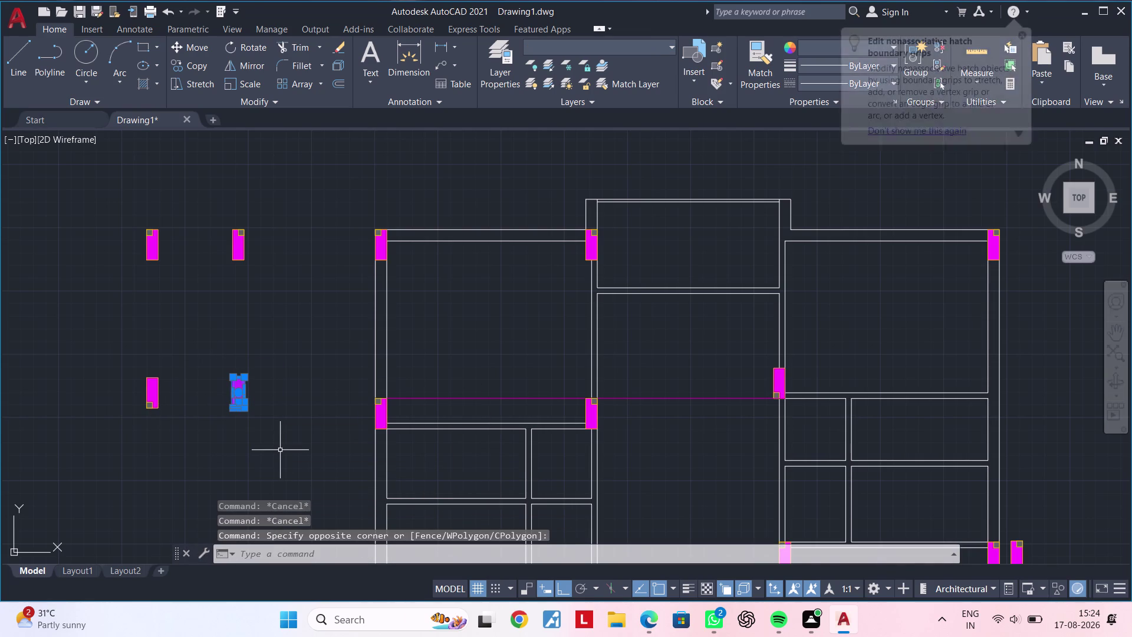
text(CO)
key(space)
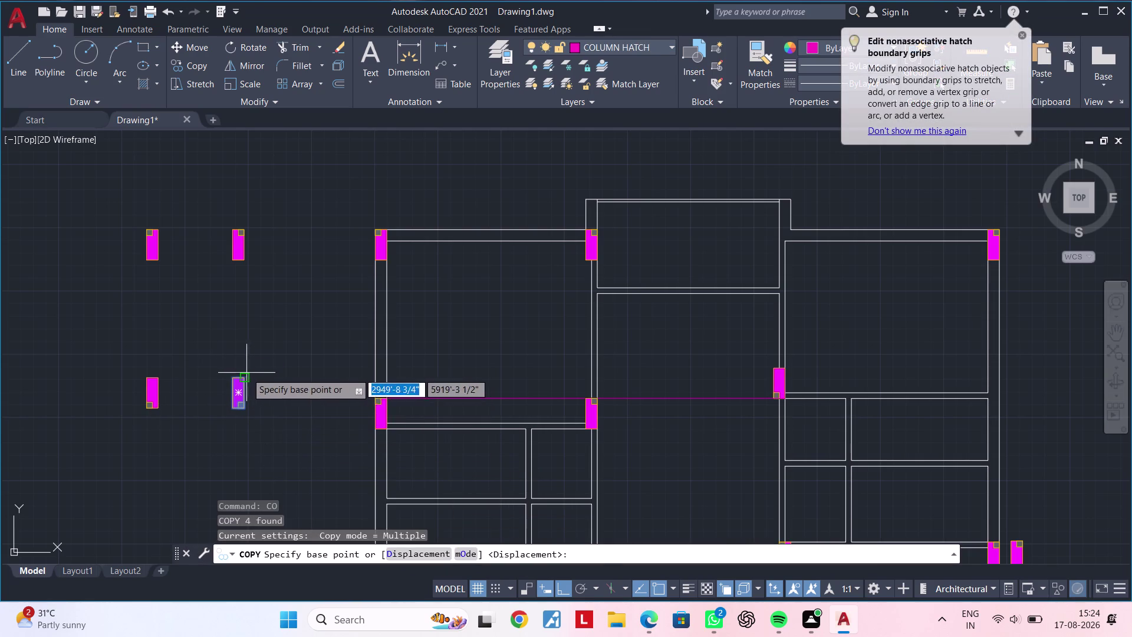
click(243, 375)
Place the copy at the right exterior wall's corridor junction and end copying.
middle_click(792, 362)
middle_drag(431, 294, 472, 287)
middle_drag(824, 302, 123, 266)
scroll(up, 3)
scroll(up, 3)
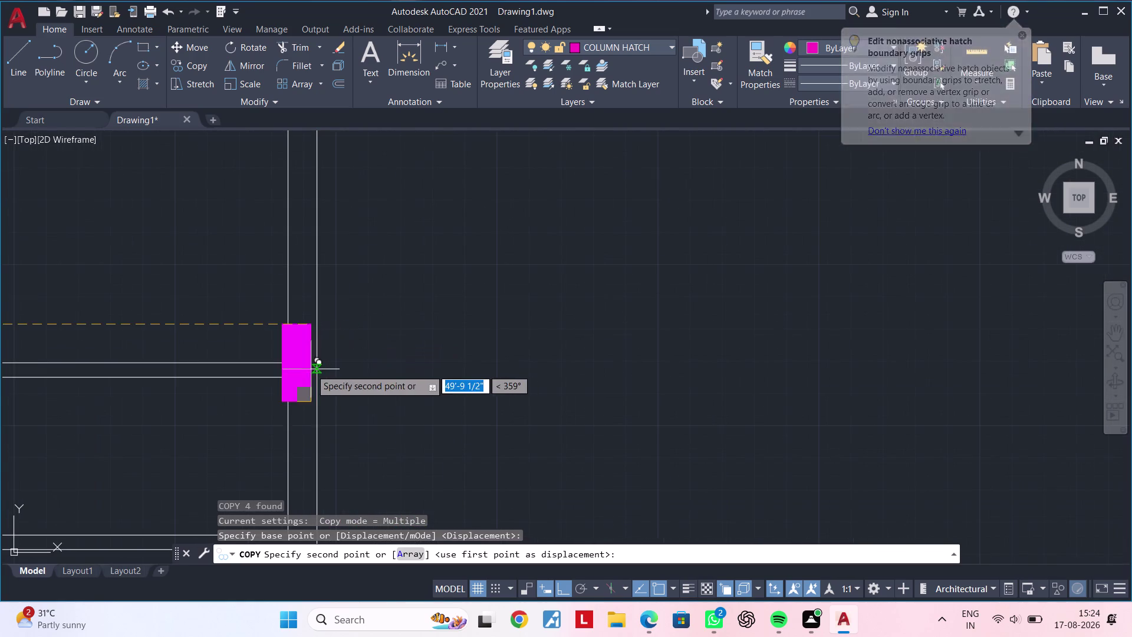
scroll(up, 3)
scroll(down, 3)
middle_drag(338, 358, 554, 323)
scroll(down, 3)
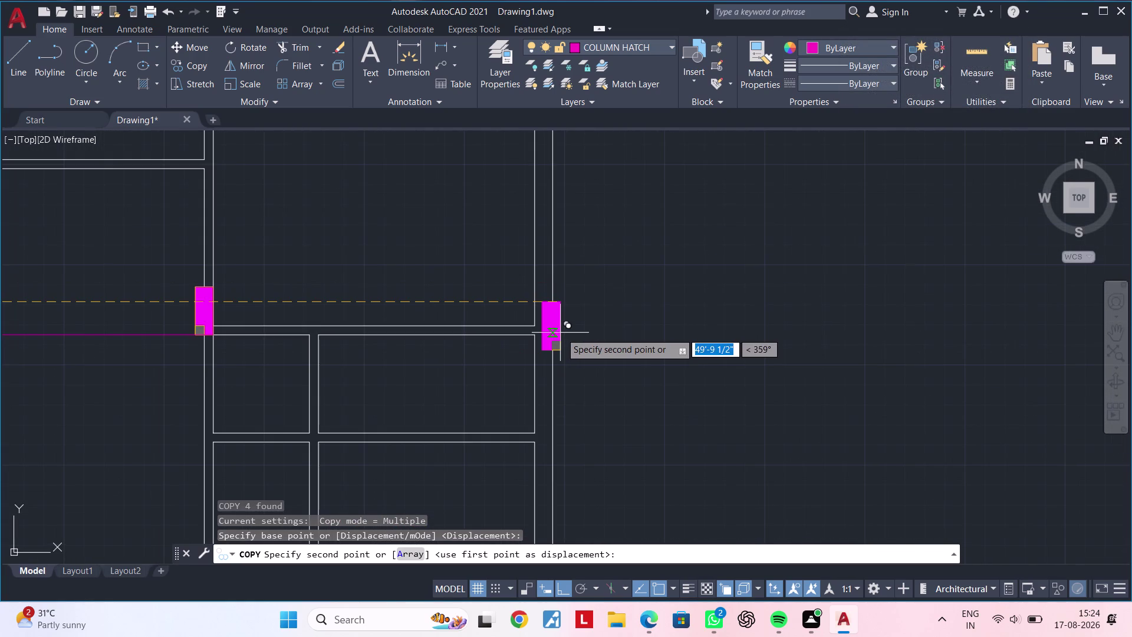
scroll(up, 3)
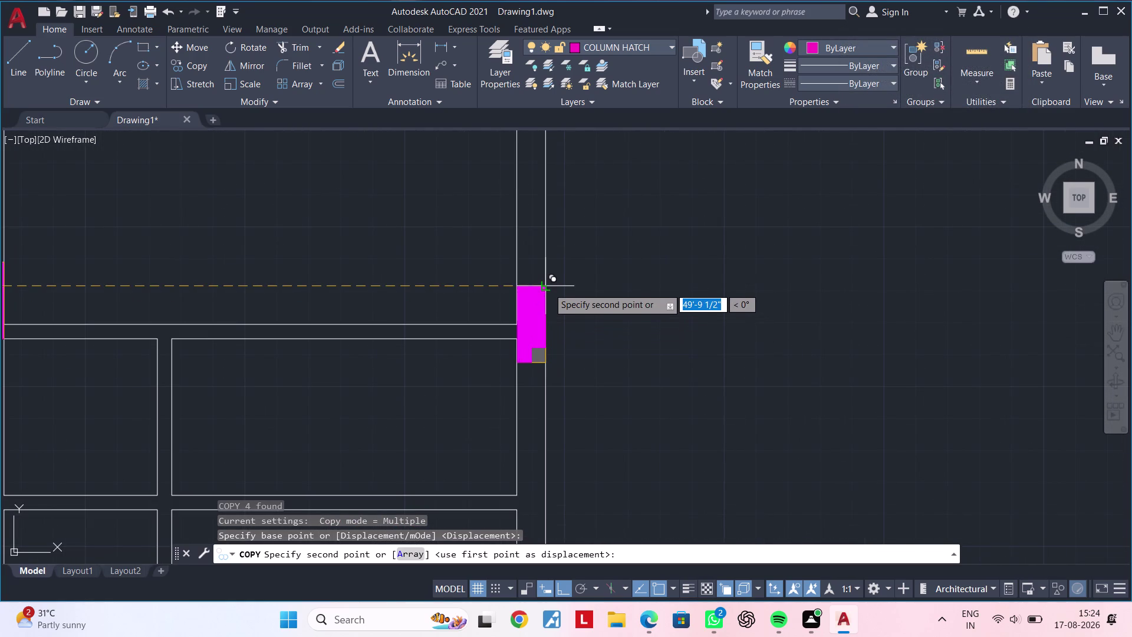
click(548, 287)
key(Escape)
key(Escape)
scroll(down, 3)
middle_drag(576, 295, 575, 321)
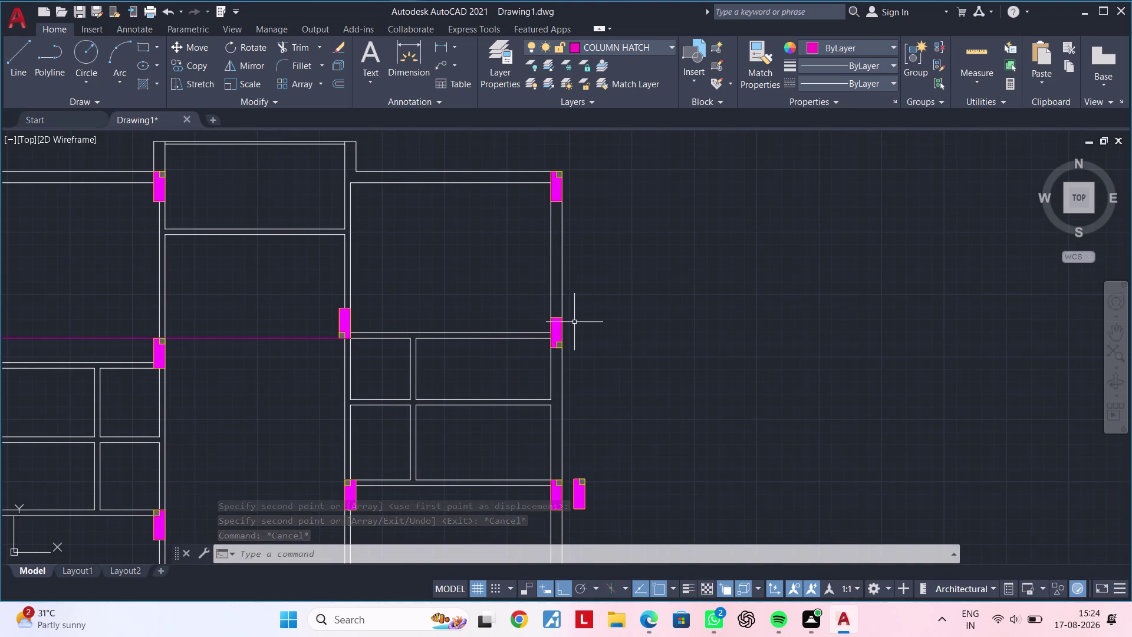
Draw a line from the interior column's top straight across to the right exterior wall.
scroll(down, 3)
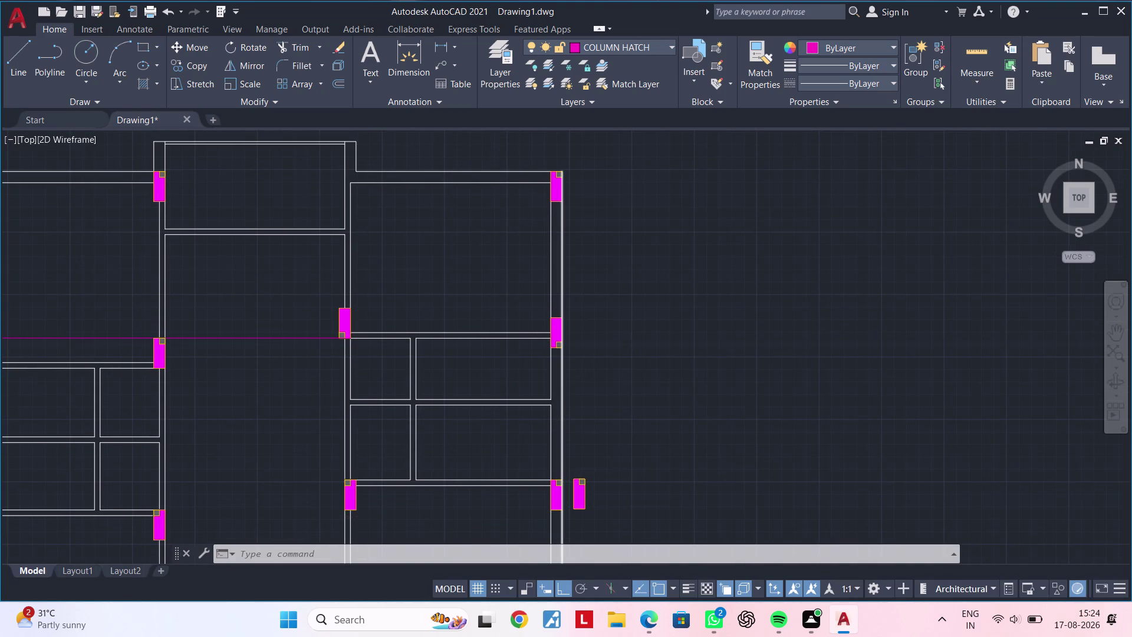
scroll(up, 3)
scroll(up, 3)
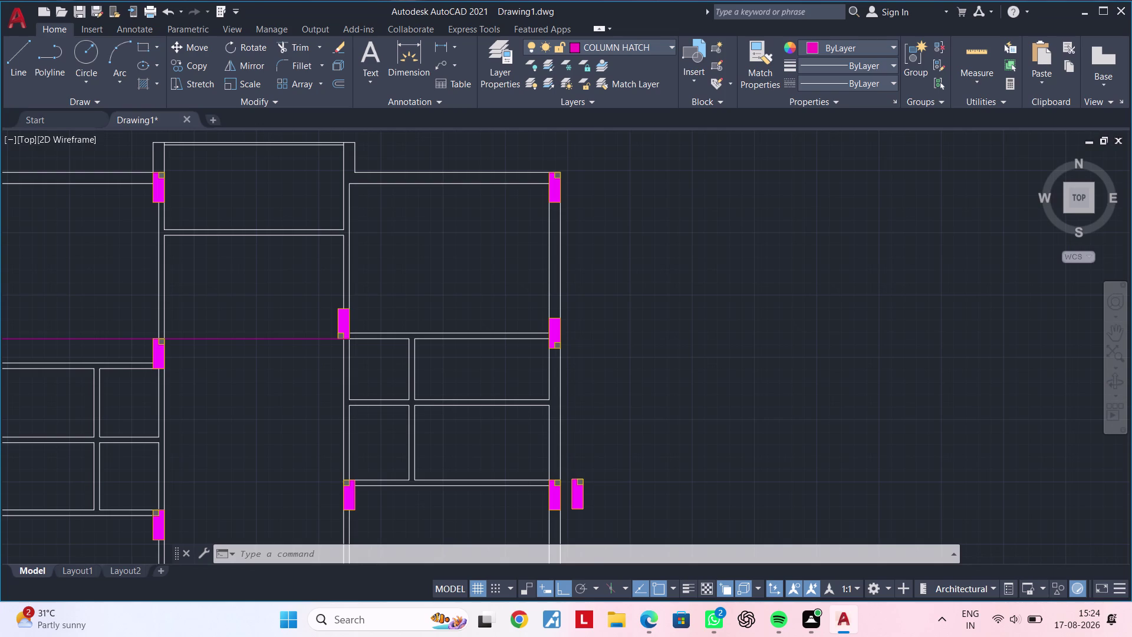
scroll(up, 3)
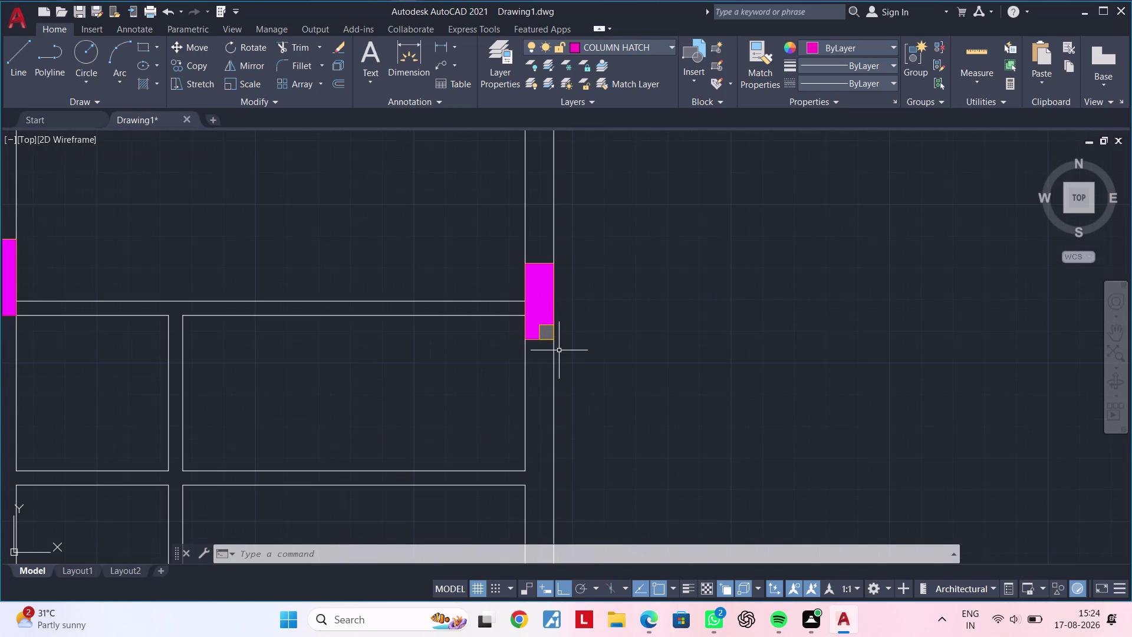
scroll(down, 3)
text(L)
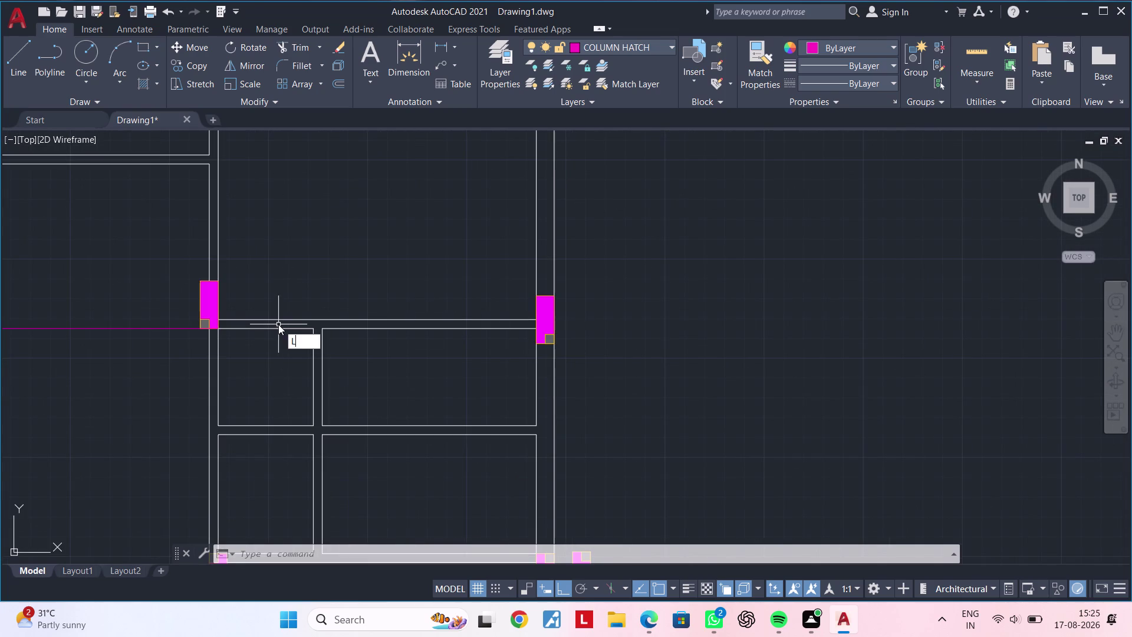
key(space)
click(220, 282)
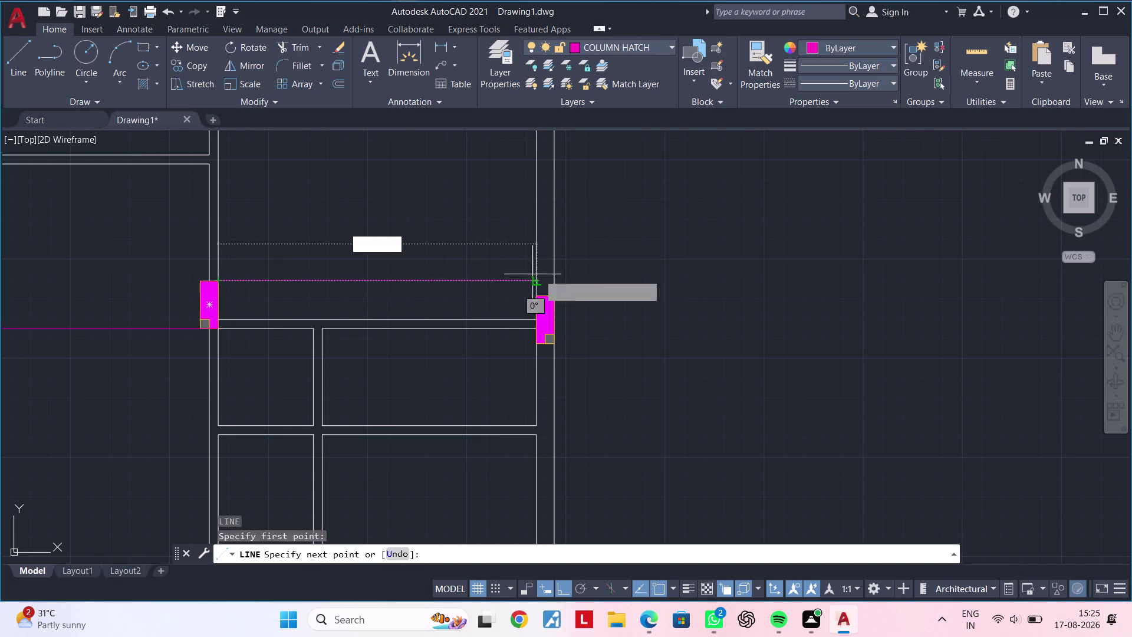
click(555, 279)
key(Escape)
key(Escape)
key(Escape)
key(Escape)
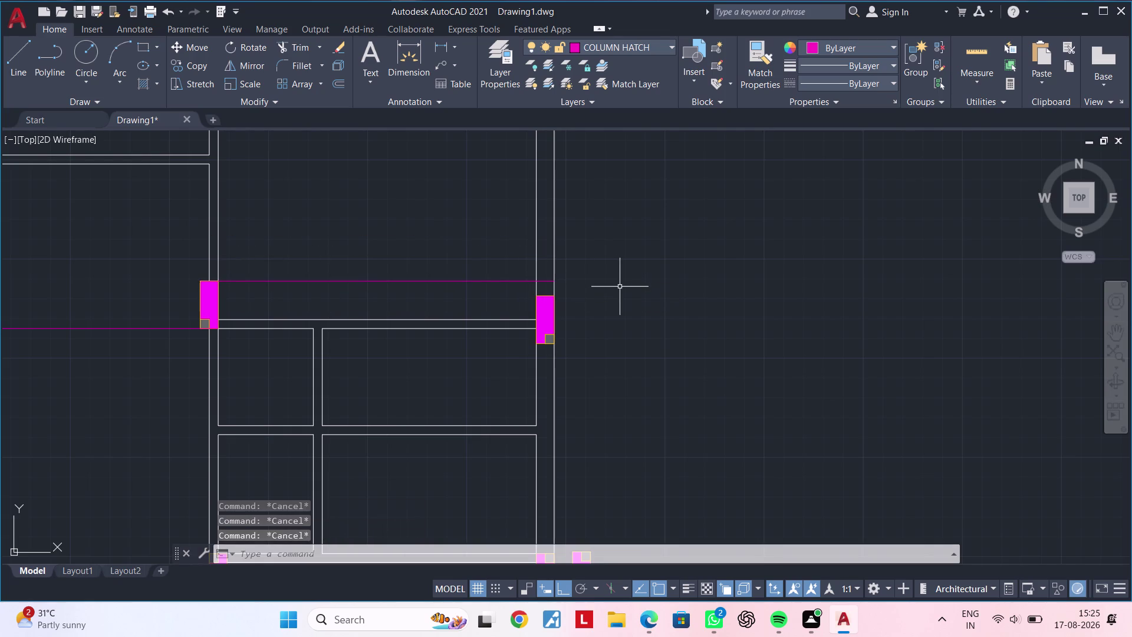
key(Escape)
key(Escape)
key(Escape)
key(Escape)
scroll(down, 3)
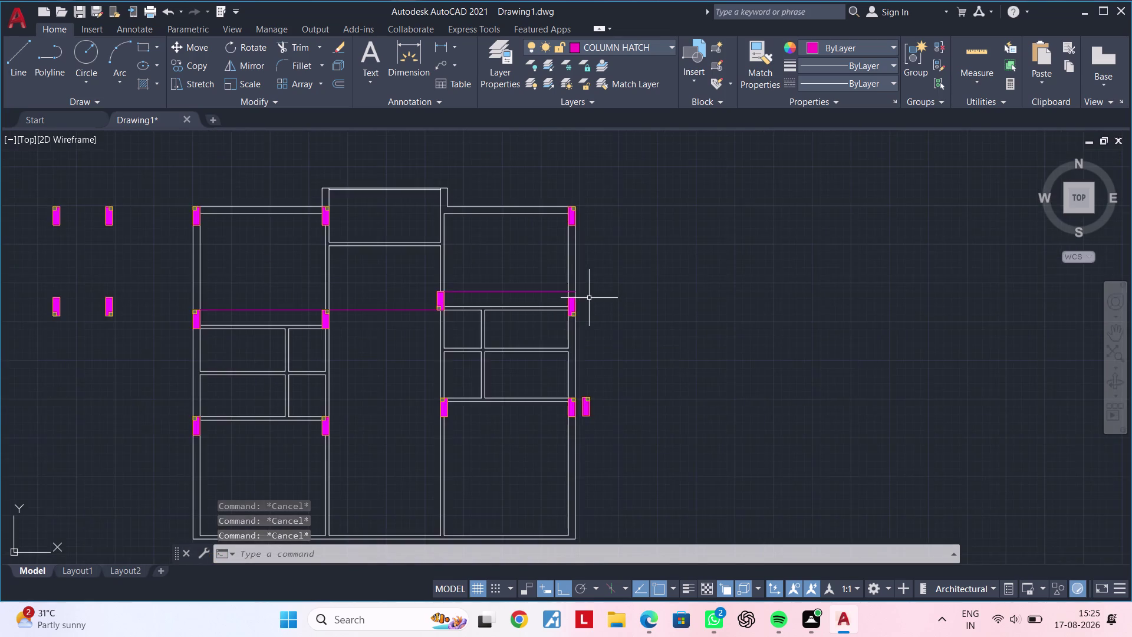
scroll(up, 3)
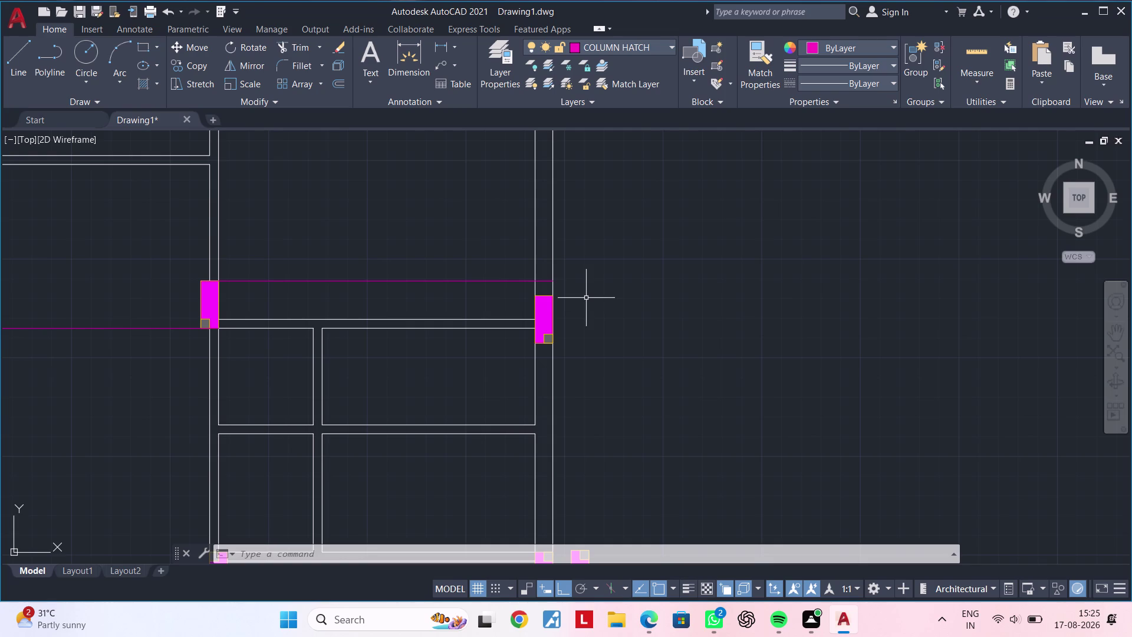
scroll(down, 3)
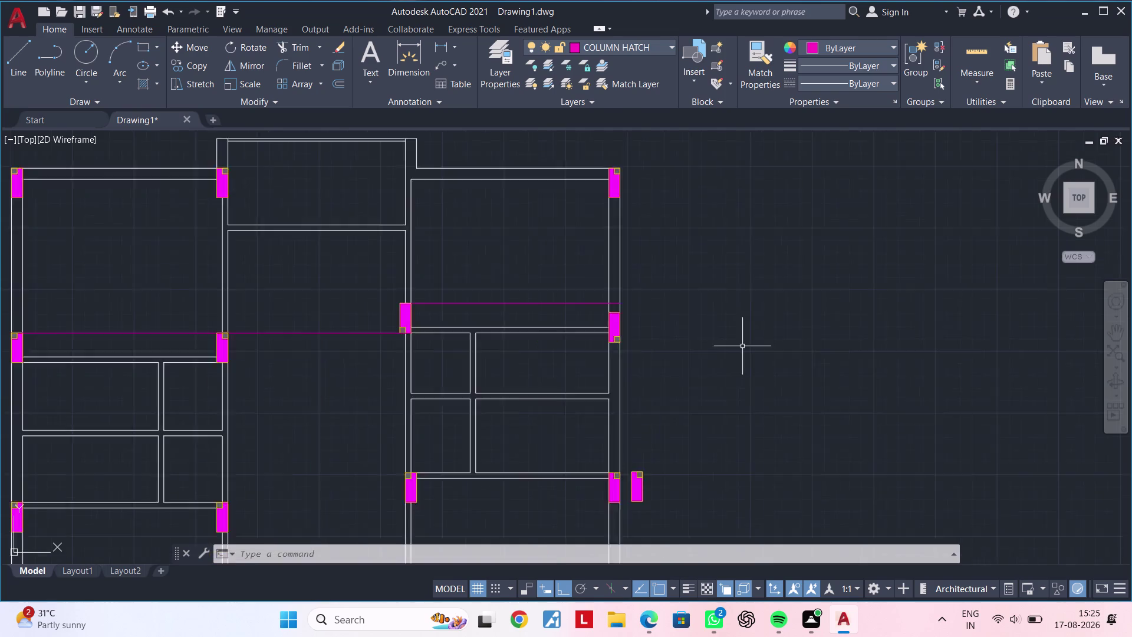
scroll(down, 3)
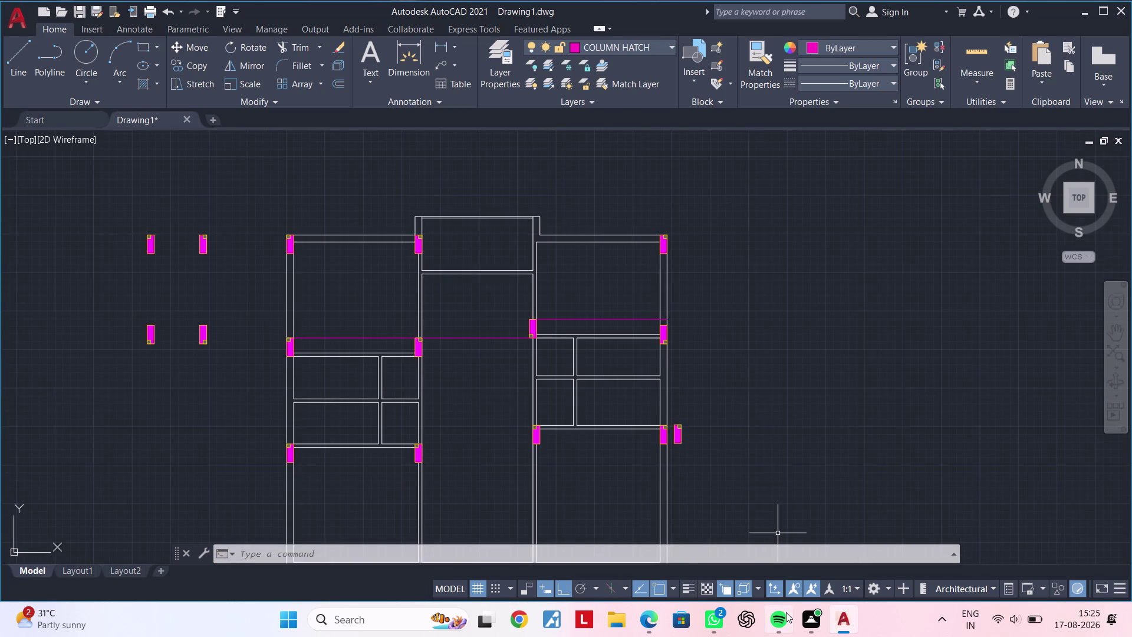